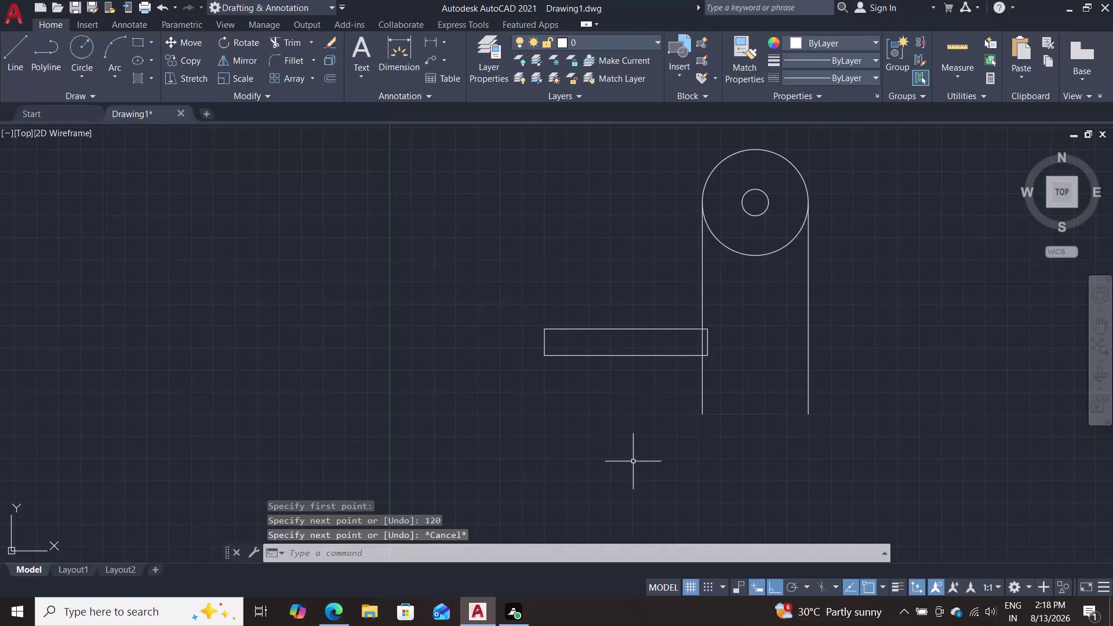
Move the big circle, its hole and both vertical lines right, clear of the rectangle.
click(704, 273)
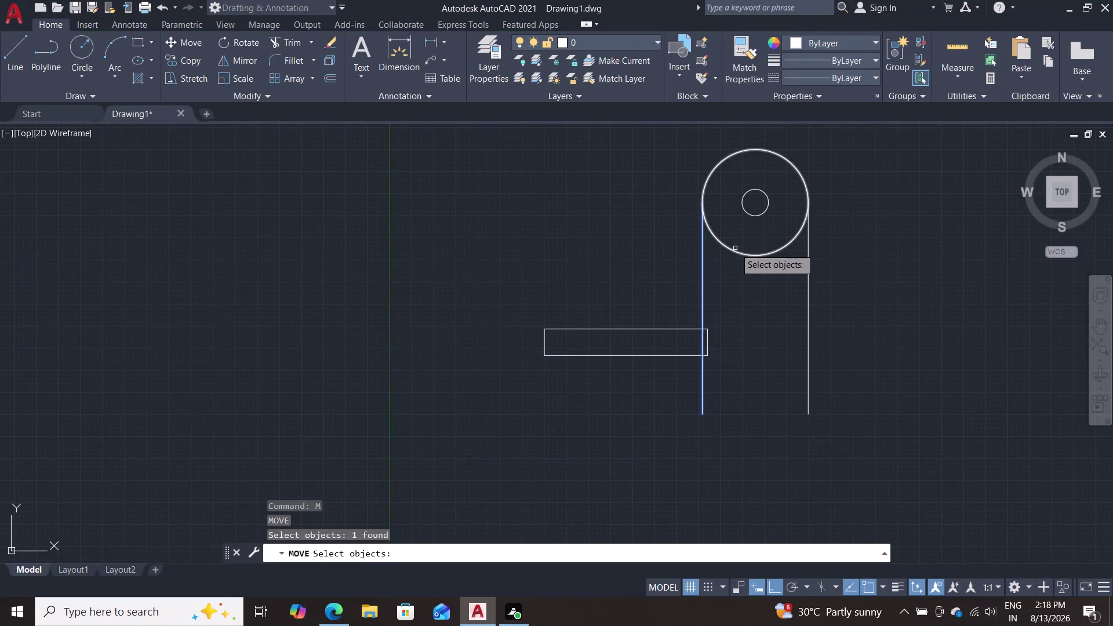
click(732, 250)
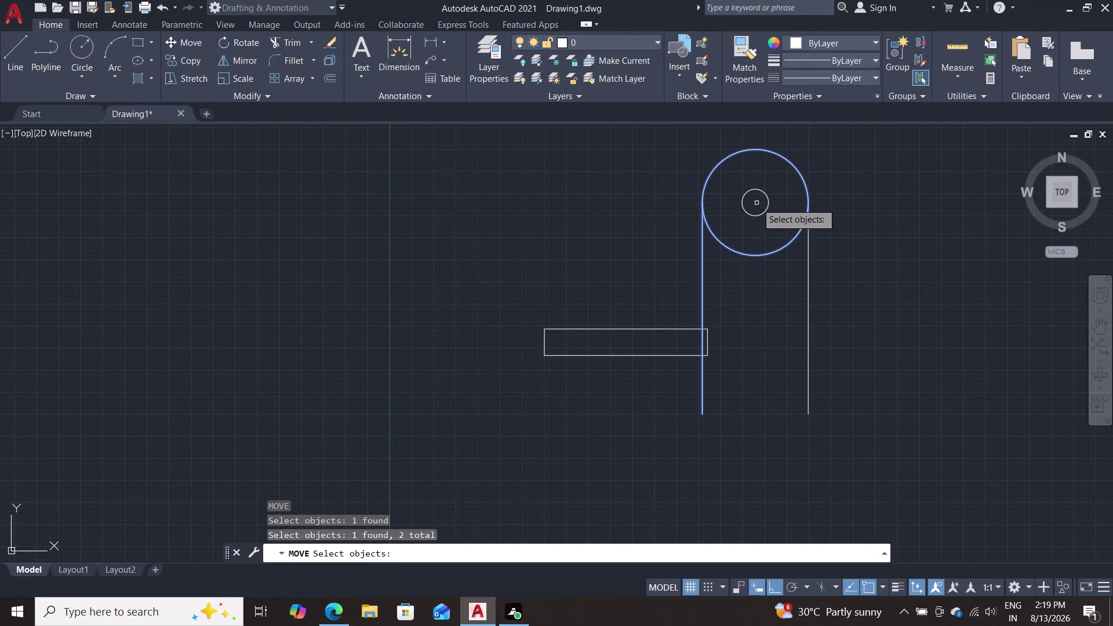
click(765, 207)
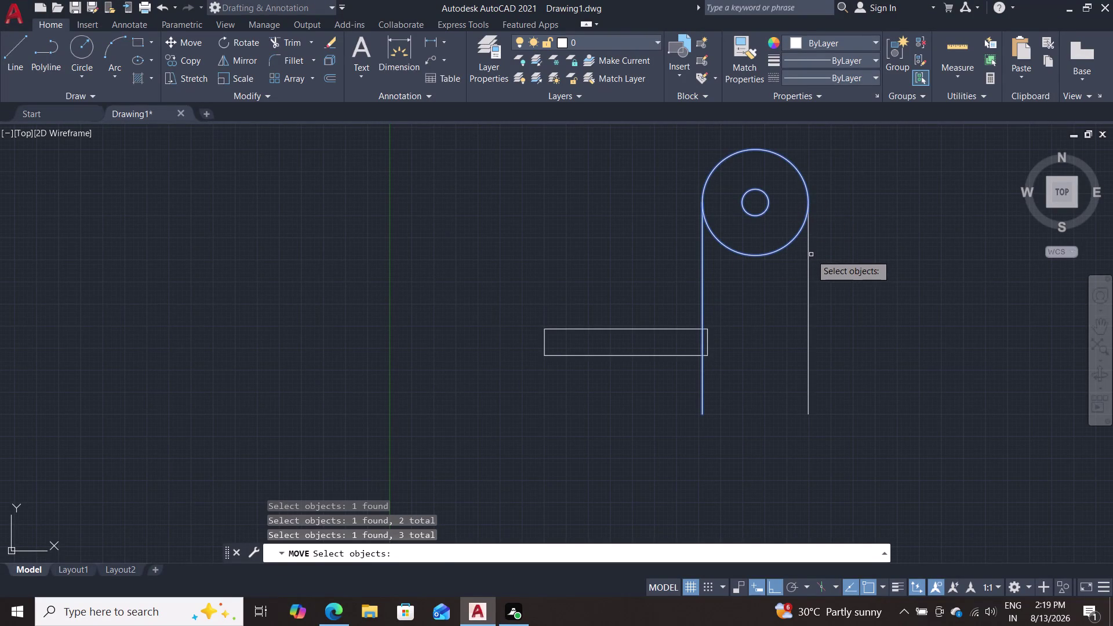
click(811, 255)
double_click(806, 259)
key(Return)
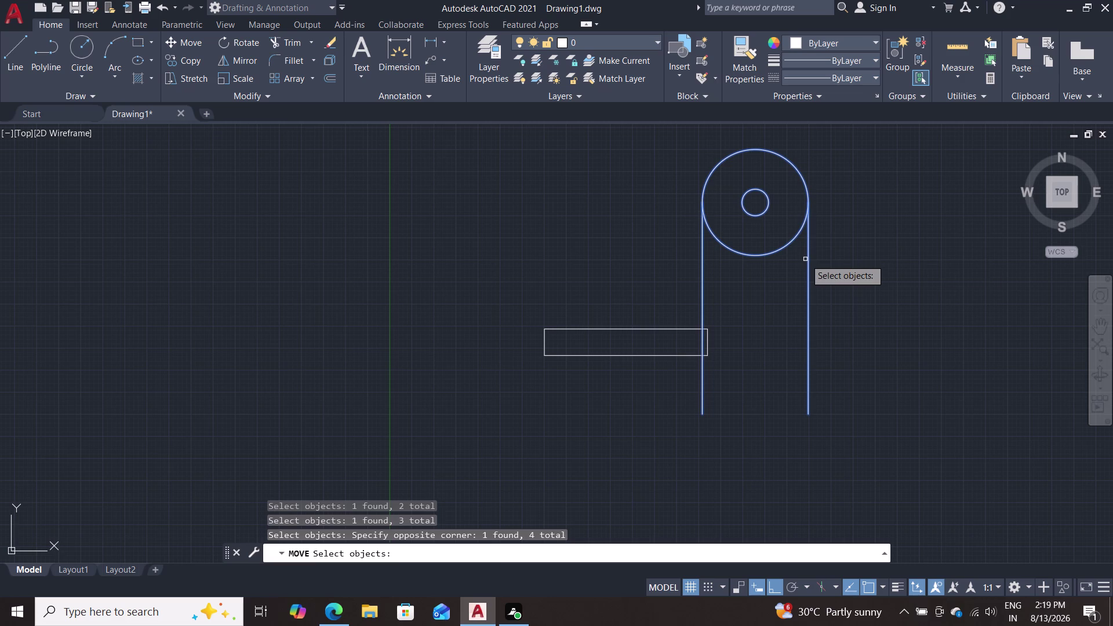
click(758, 203)
click(843, 206)
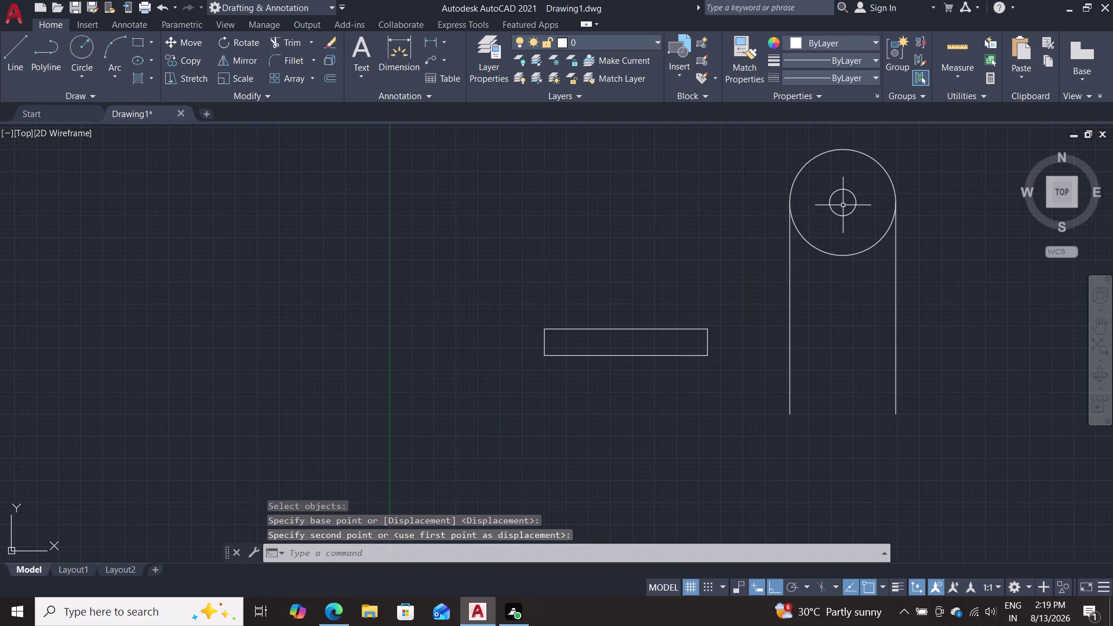
key(Escape)
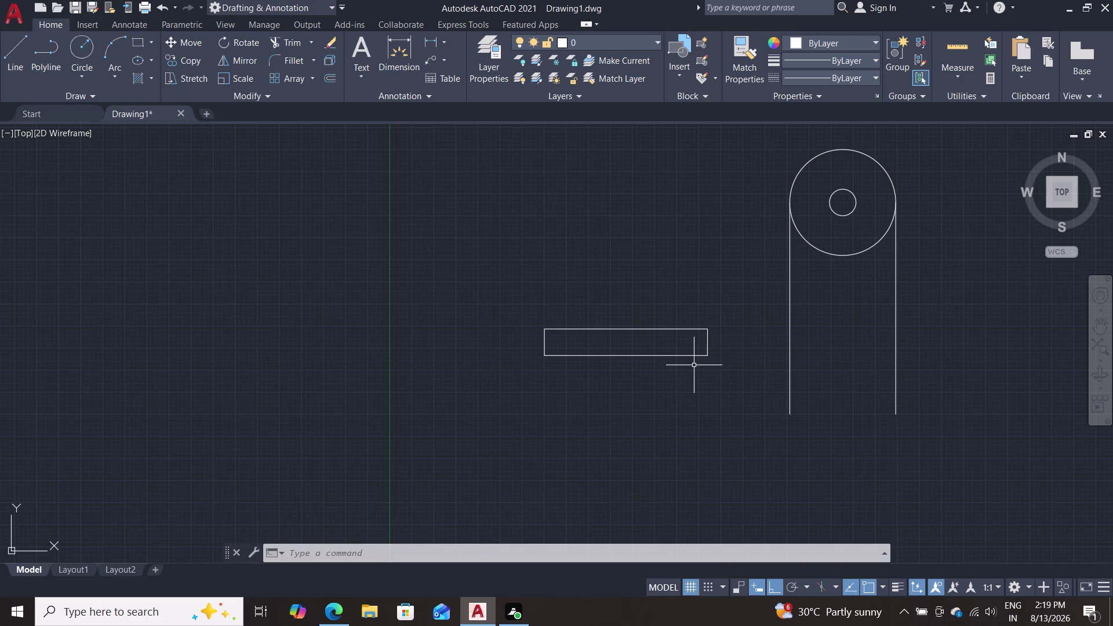
Draw a helper line across the circle's centre and trim away the circle's lower half.
key(l)
key(Return)
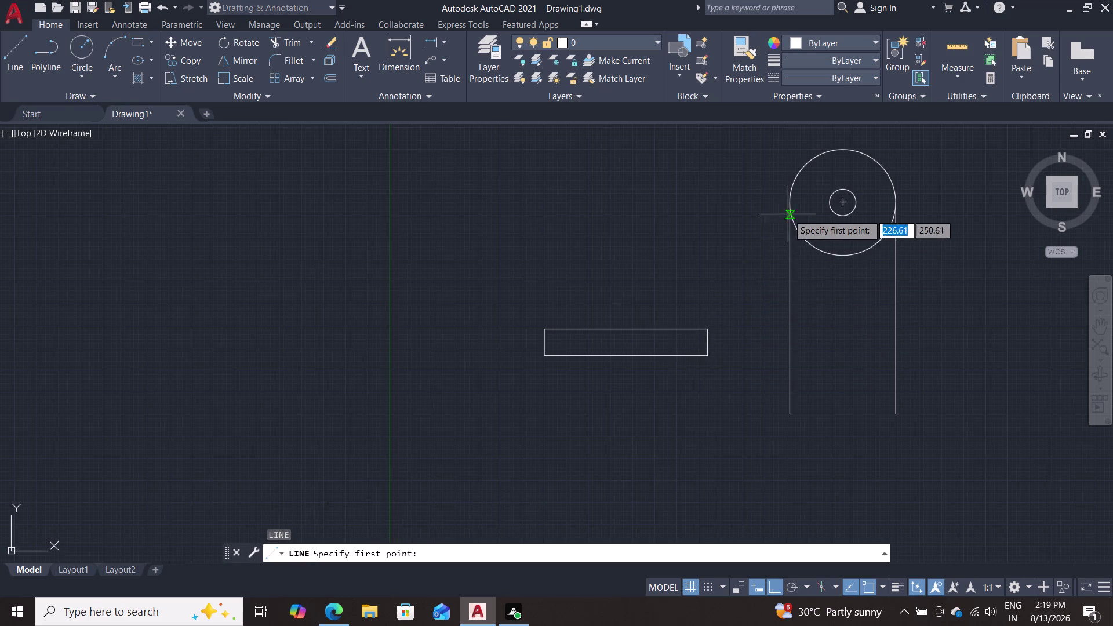
click(790, 202)
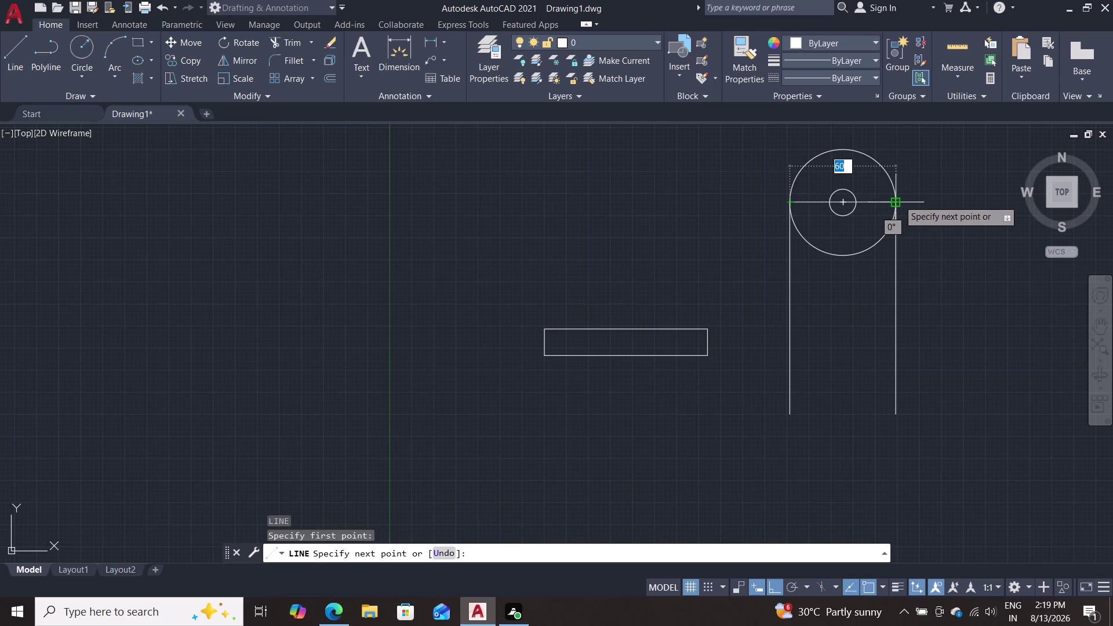
double_click(898, 200)
key(Escape)
text(tr)
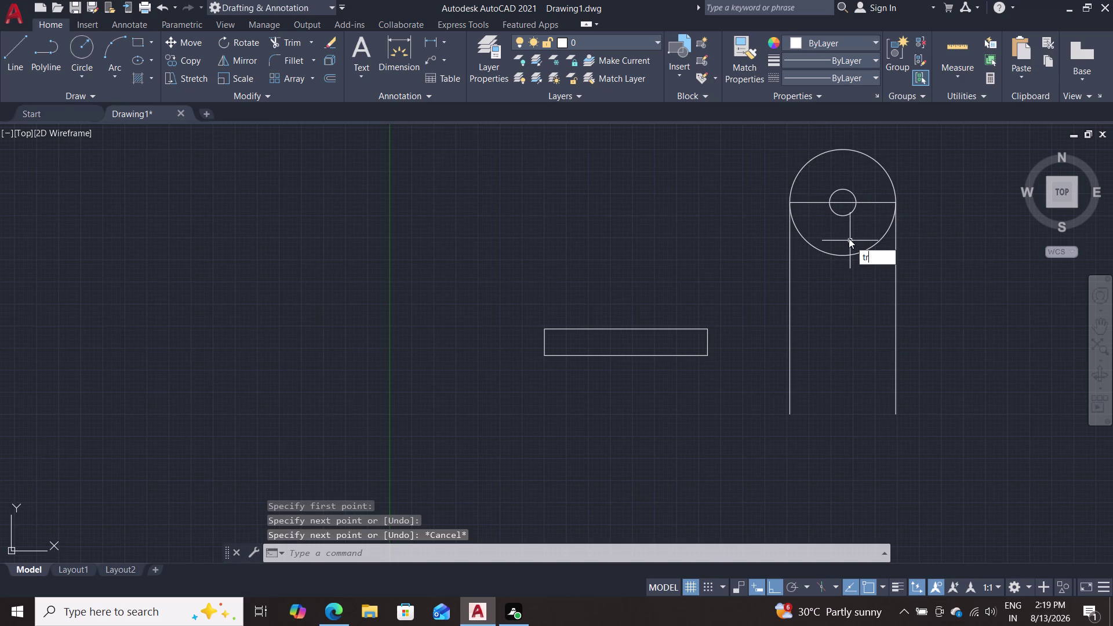
key(Return)
click(841, 254)
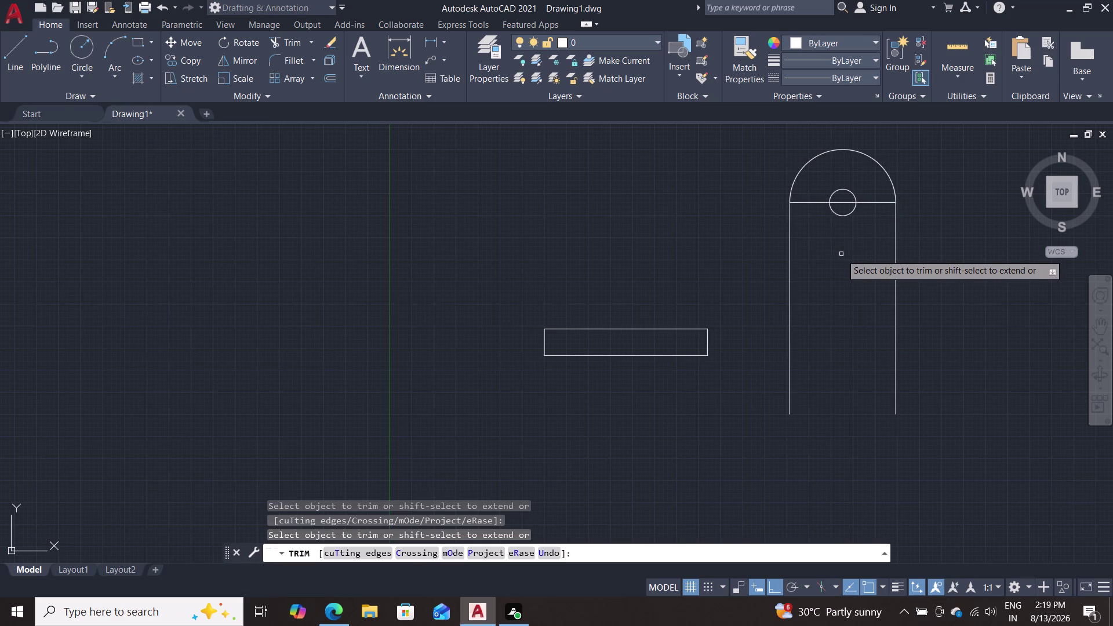
key(Escape)
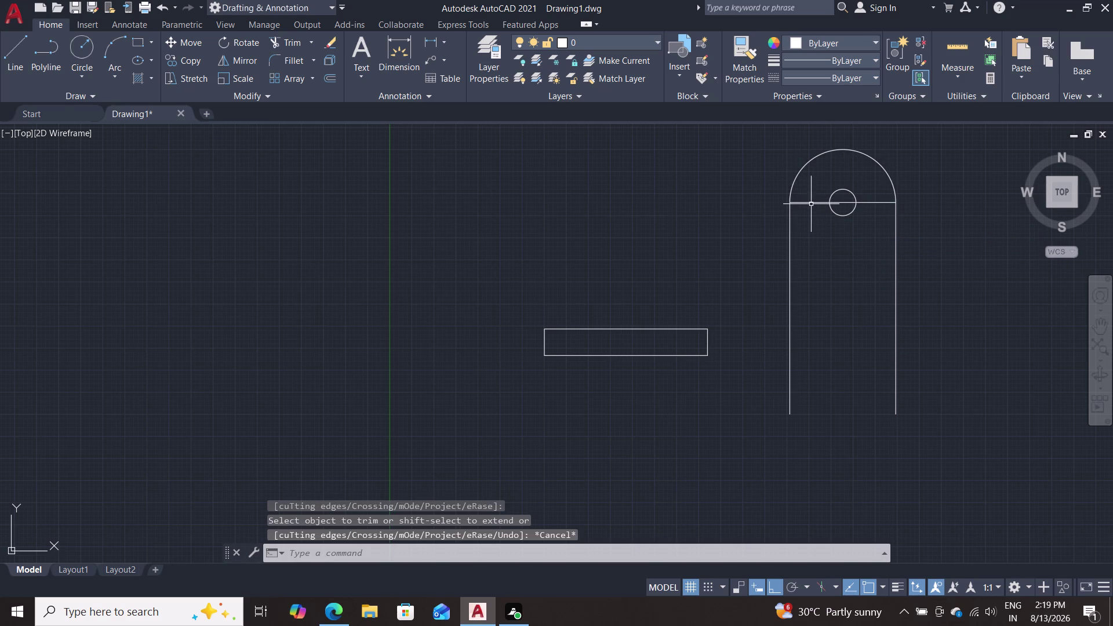
Erase the horizontal helper line across the circle.
click(811, 203)
key(Delete)
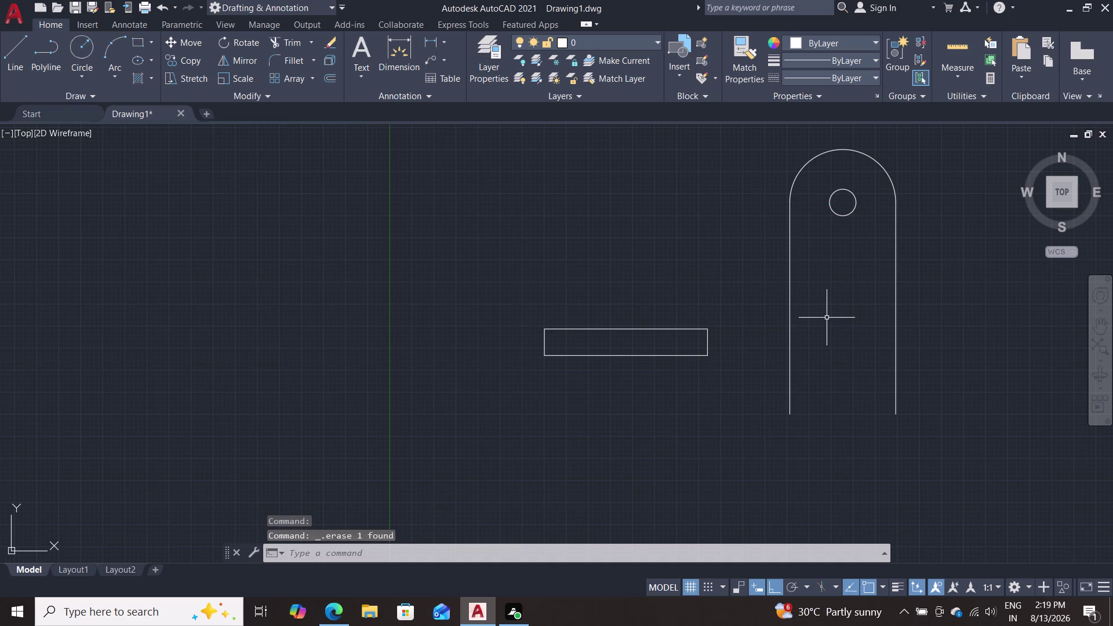
text(ro)
key(Return)
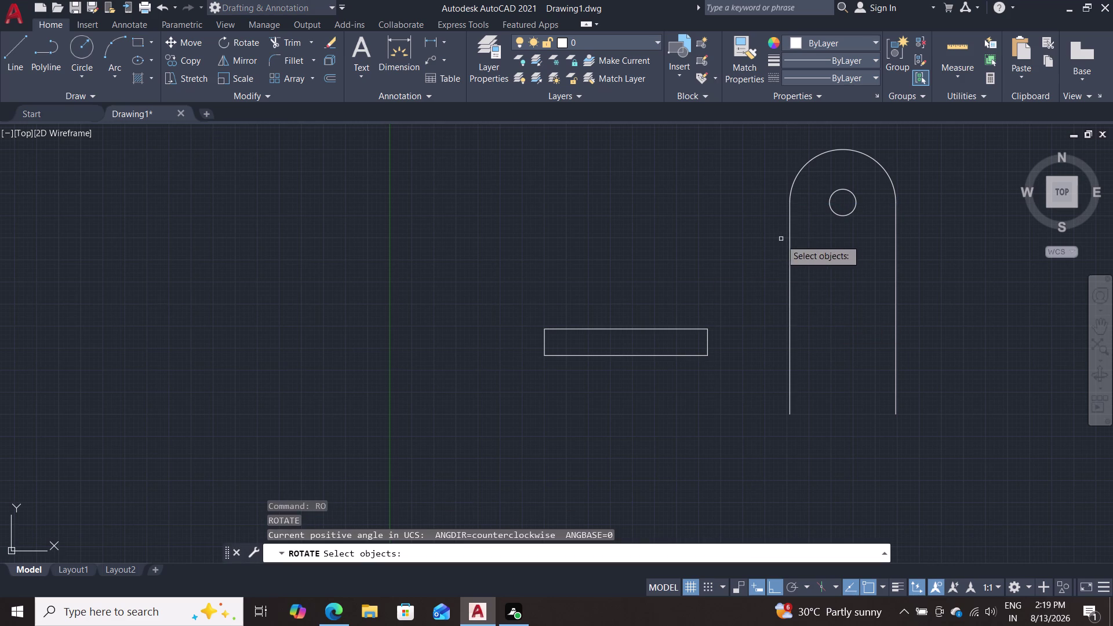
click(790, 246)
click(792, 180)
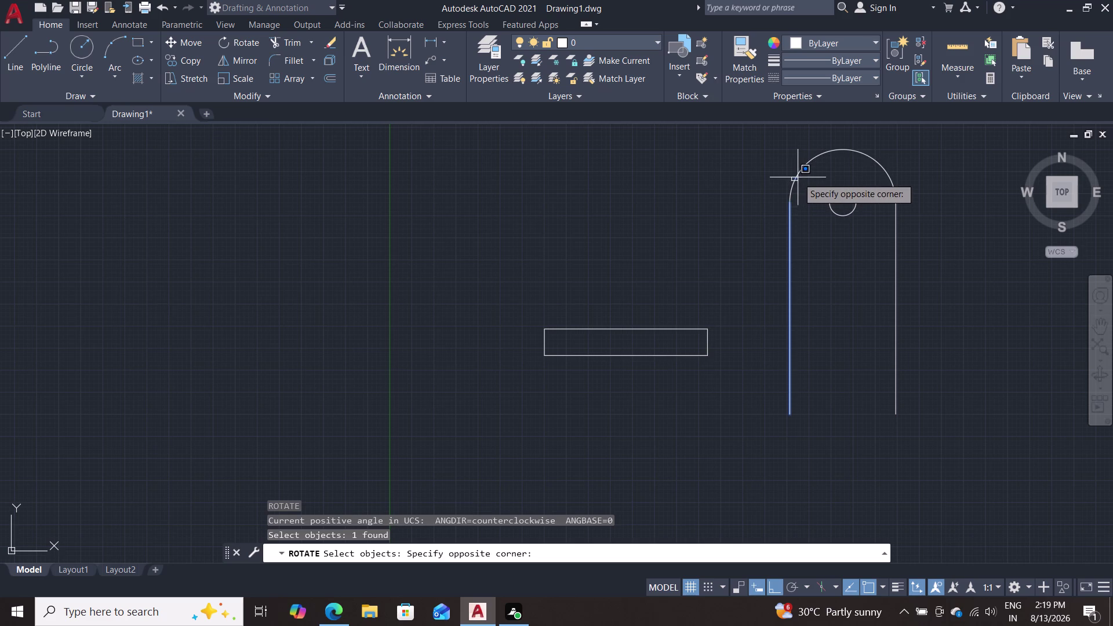
click(798, 177)
click(794, 178)
click(895, 266)
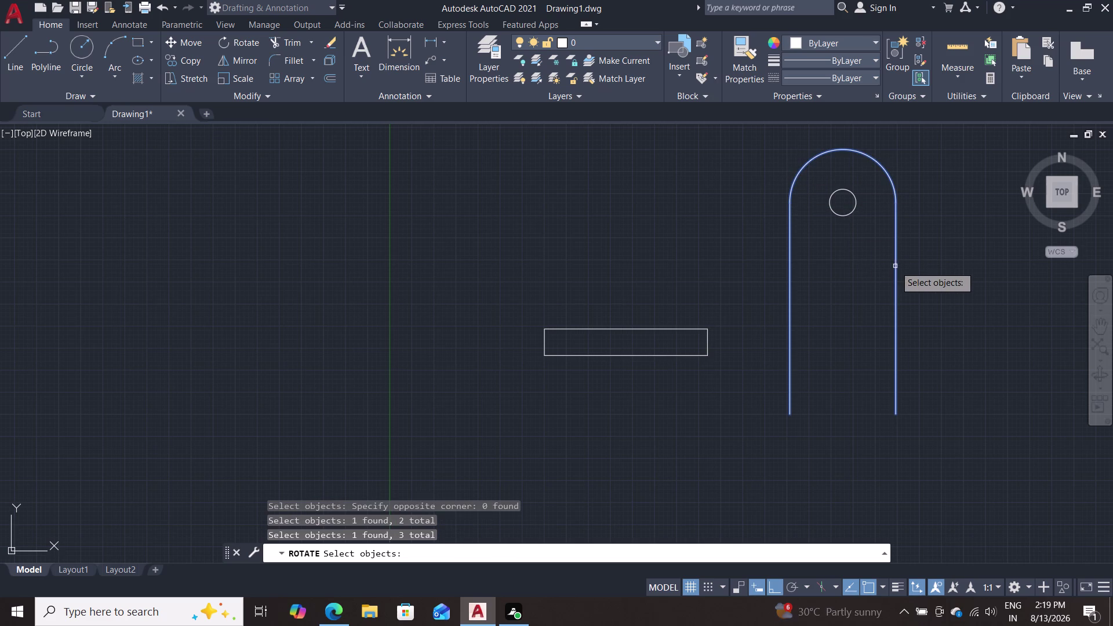
key(Return)
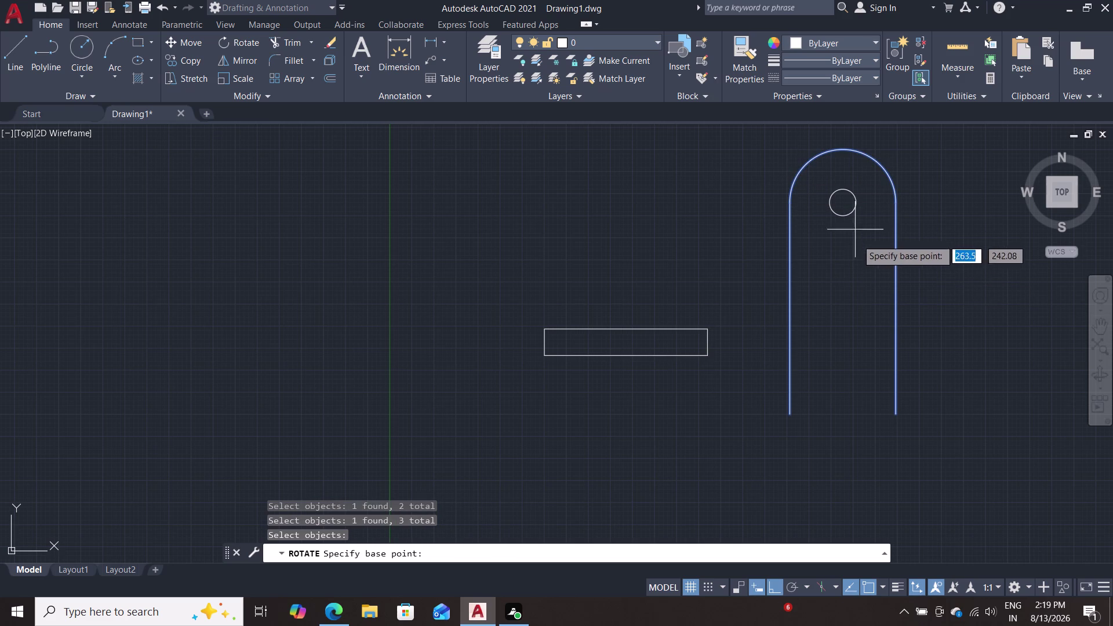
click(844, 204)
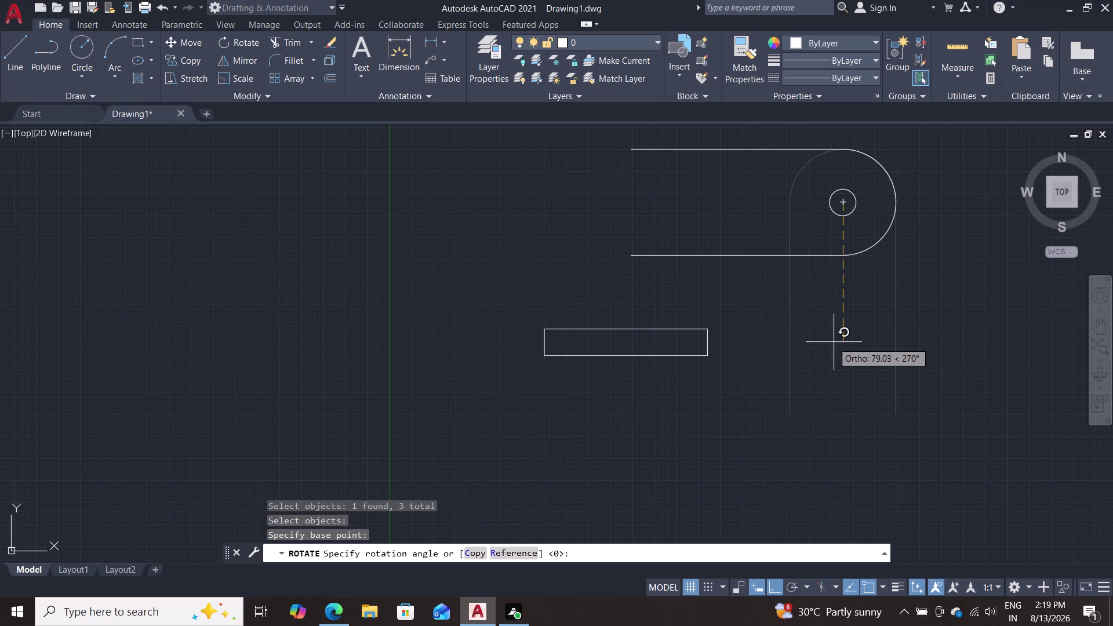
key(Tab)
text(4)
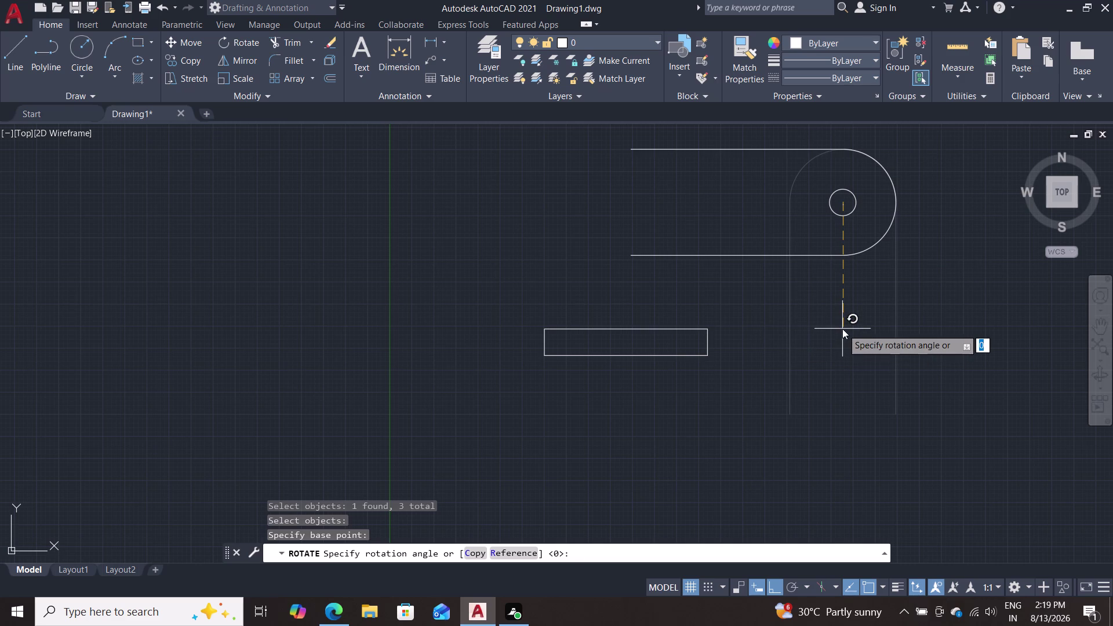
text(5)
key(Return)
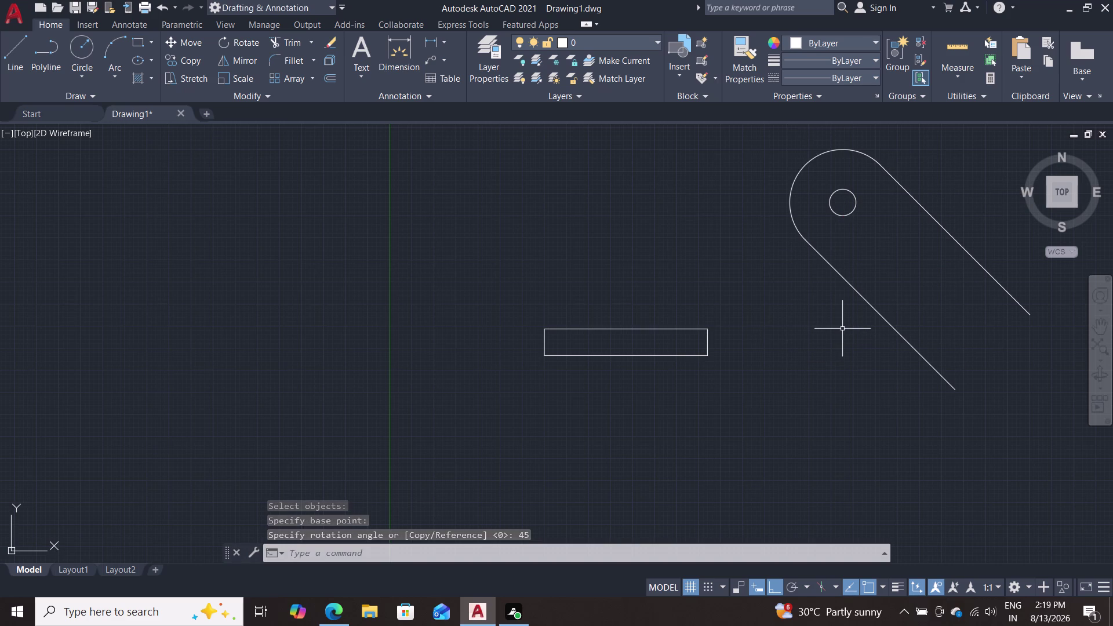
key(ctrl+z)
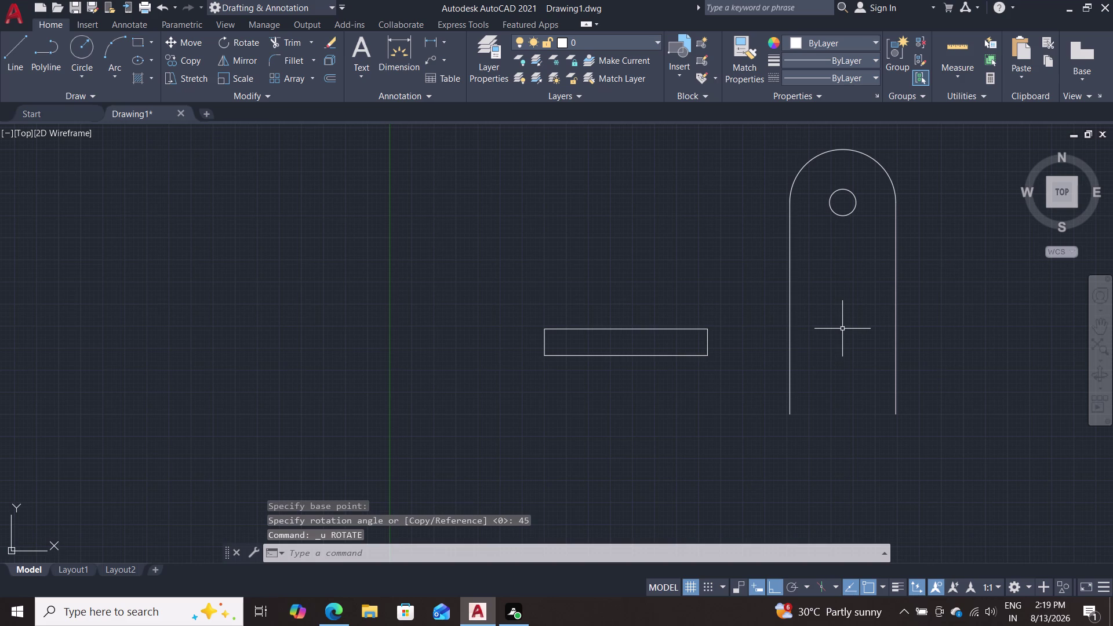
text(ro)
key(Return)
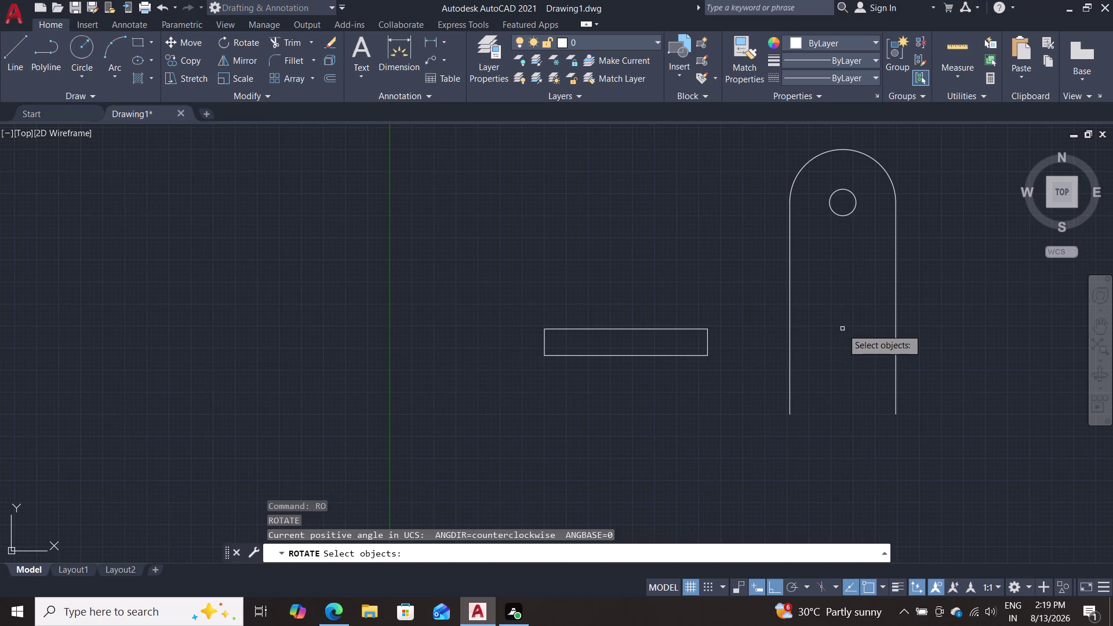
click(790, 325)
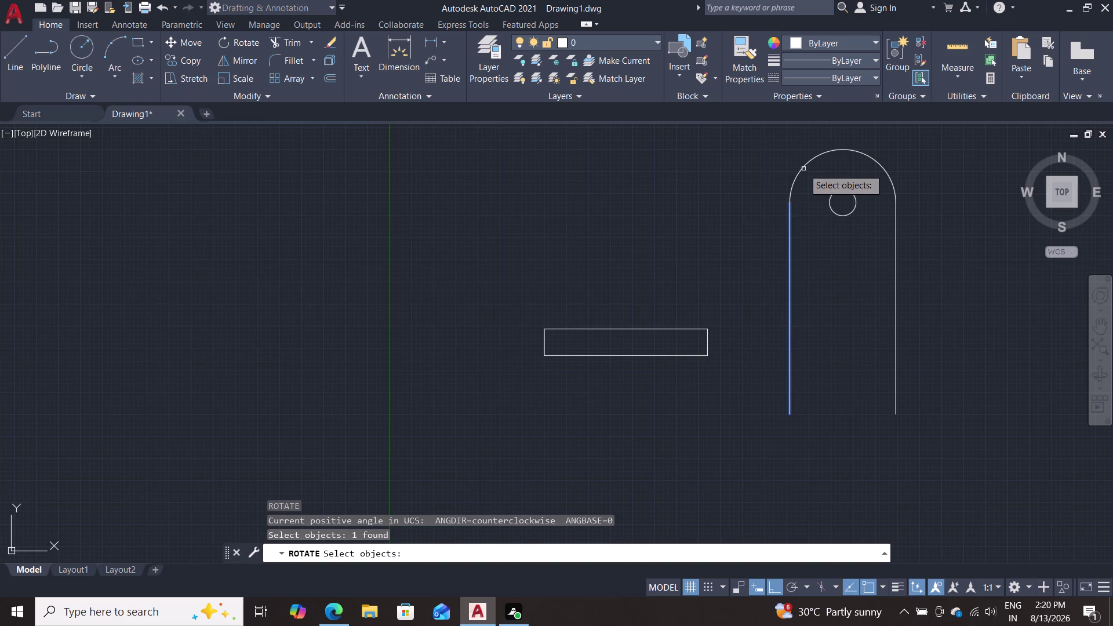
click(809, 163)
click(894, 227)
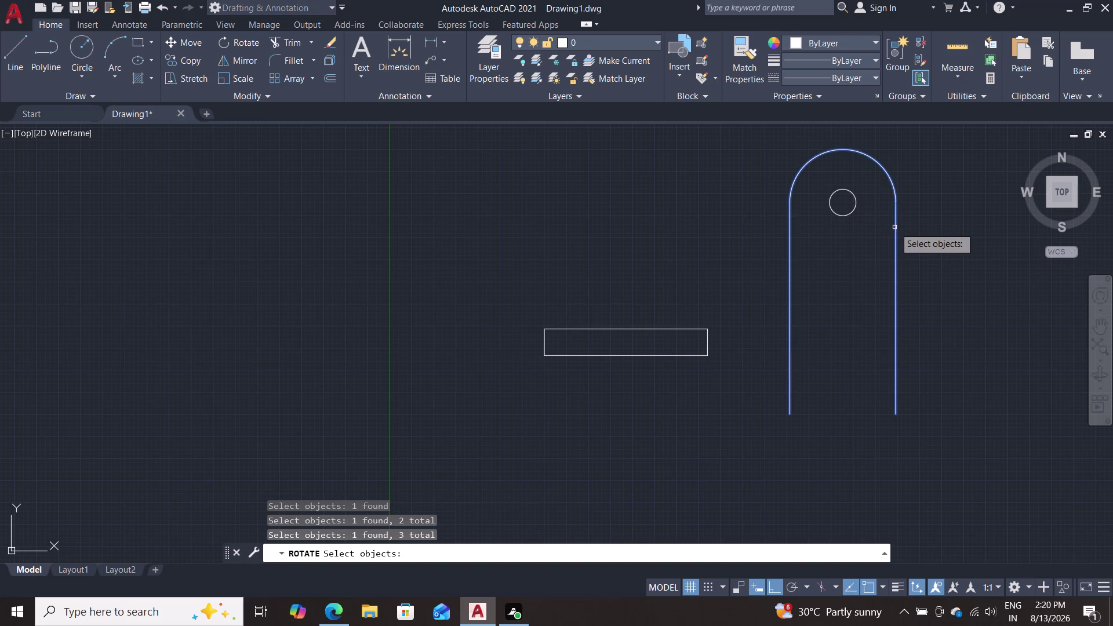
key(Return)
click(844, 206)
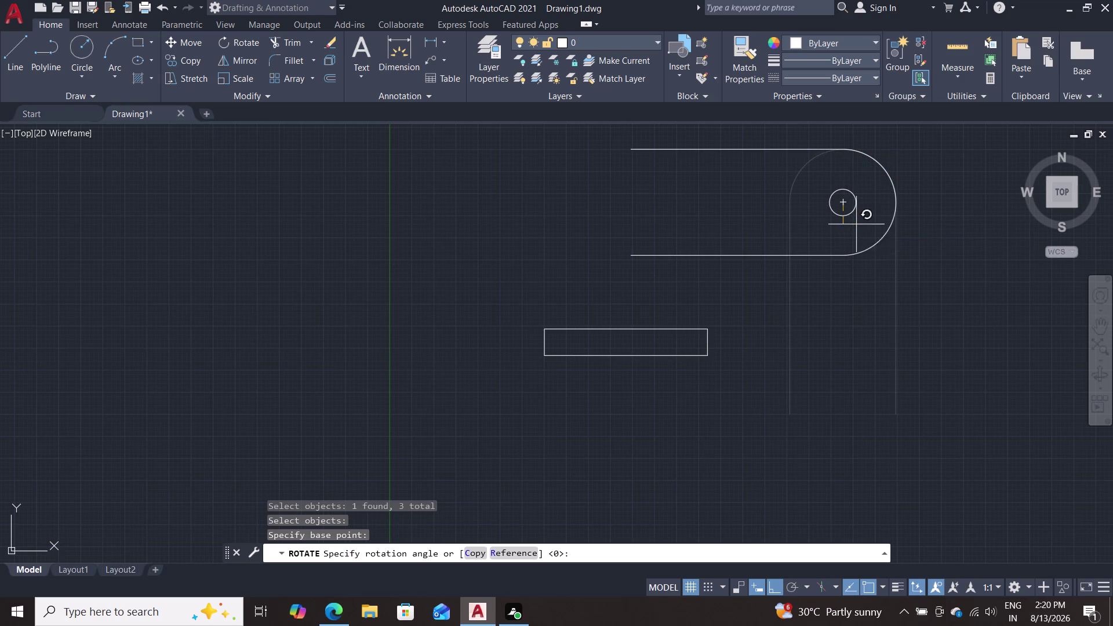
key(F8)
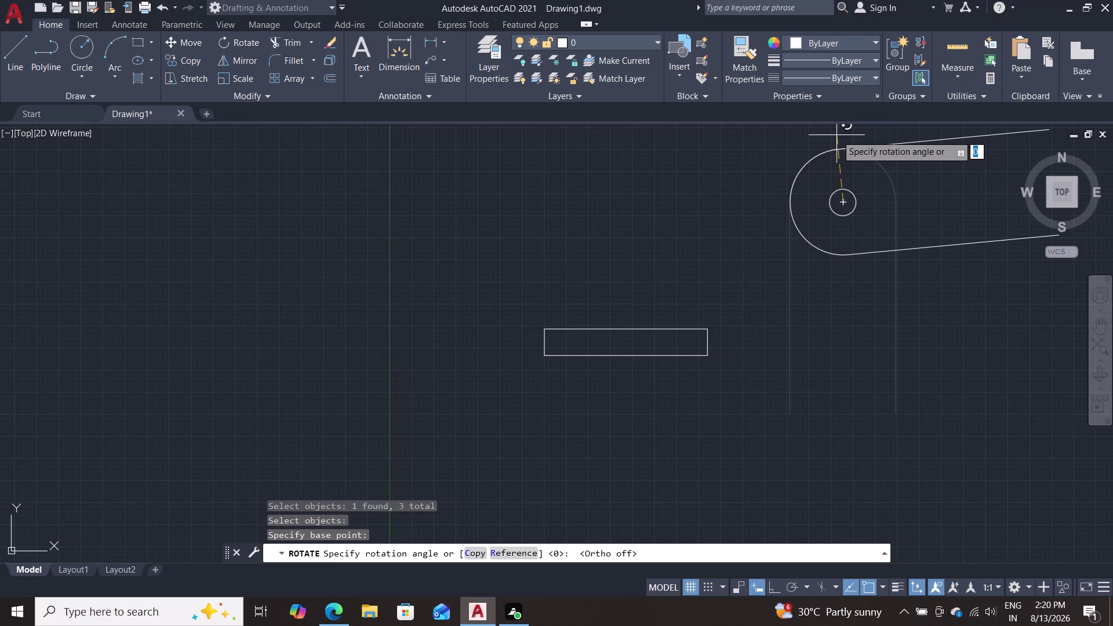
text(225)
key(Return)
scroll(down, 3)
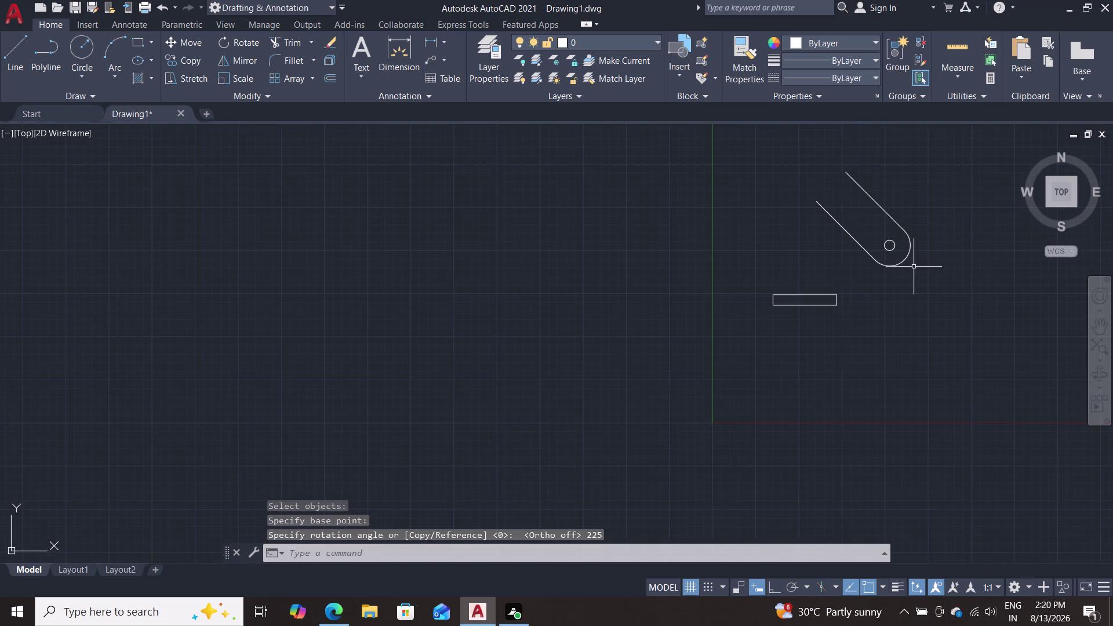
scroll(up, 3)
middle_drag(918, 267, 856, 322)
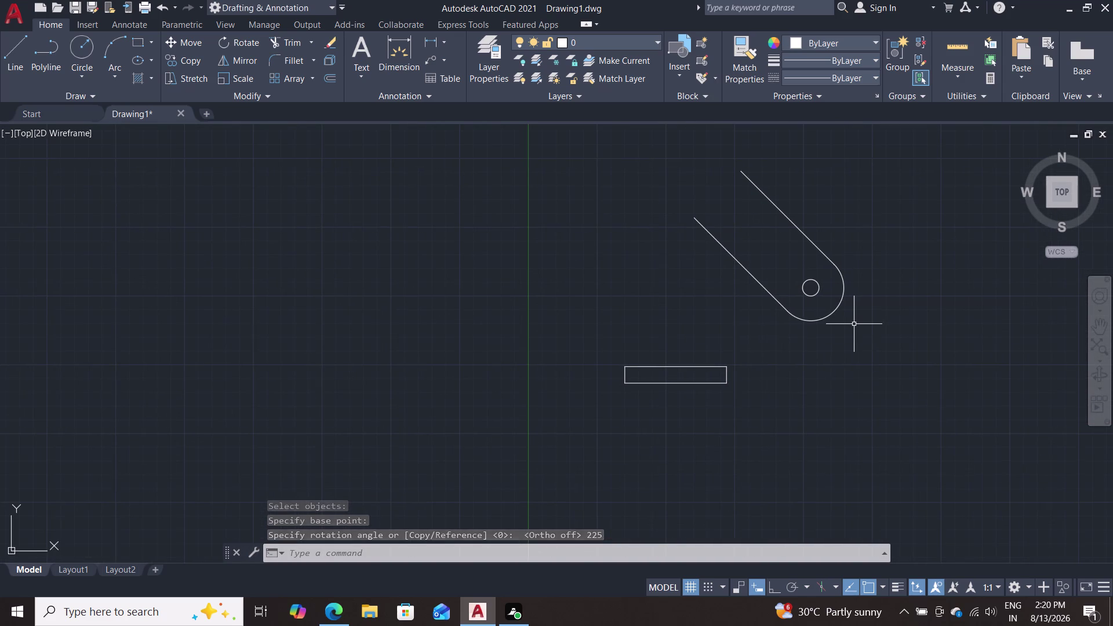
key(ctrl+z)
key(ctrl+z)
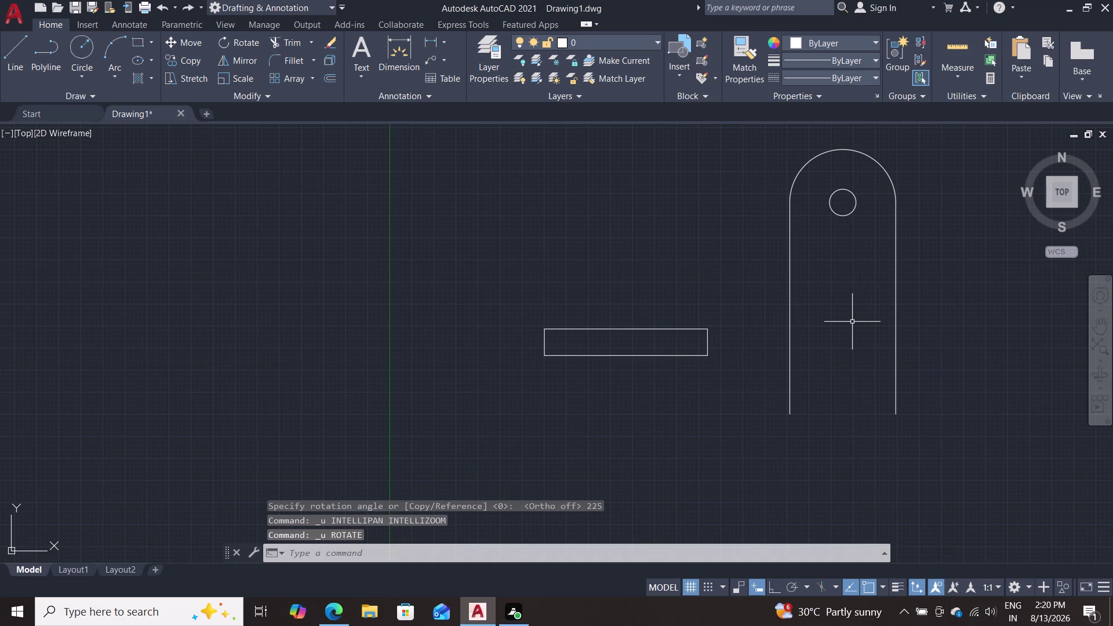
text(ro)
key(Return)
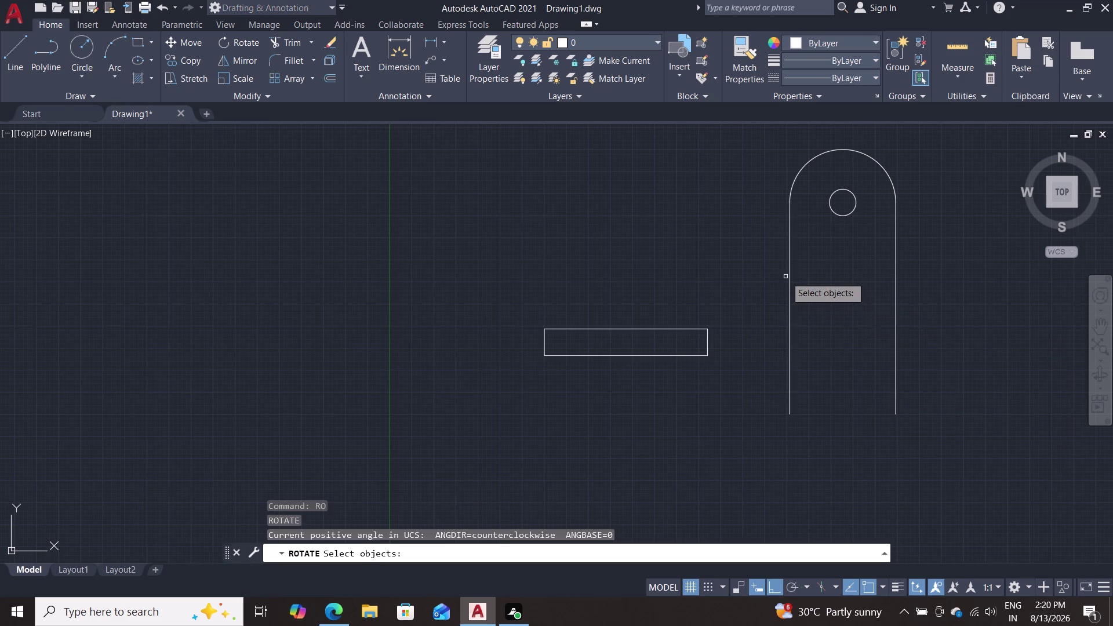
Rotate the arm's lines, arc and hole about the hole centre so it leans left.
click(792, 272)
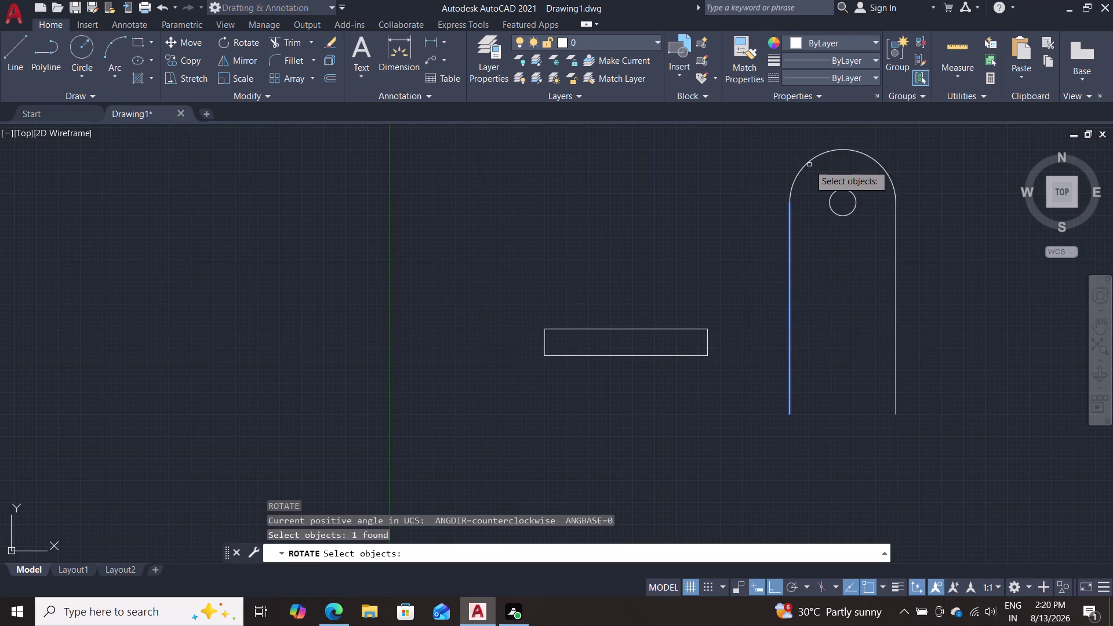
double_click(805, 166)
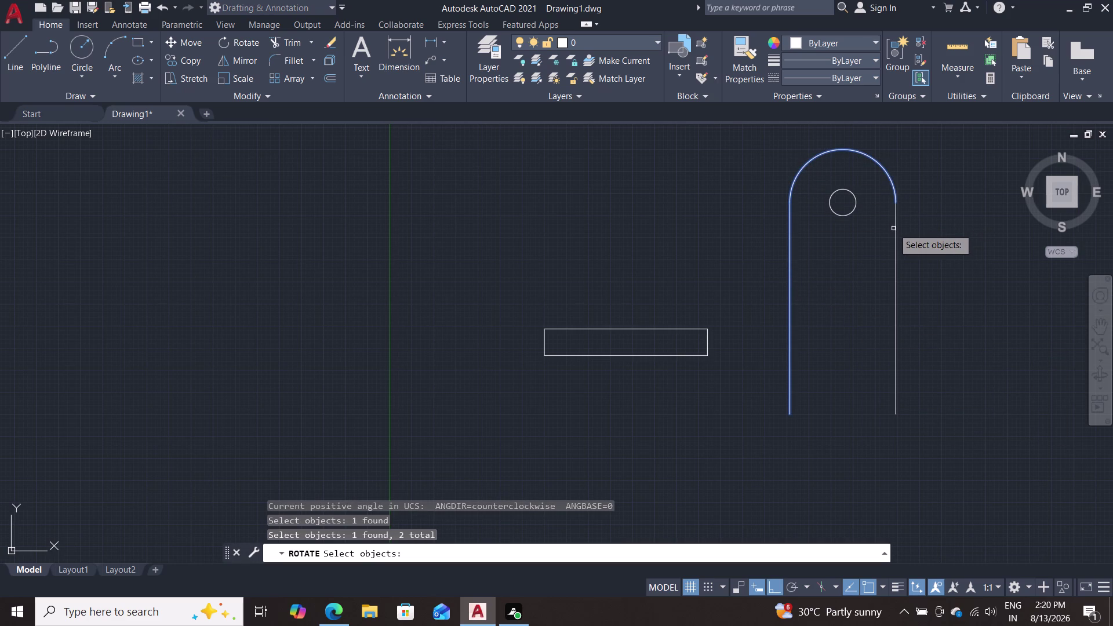
click(897, 229)
key(Return)
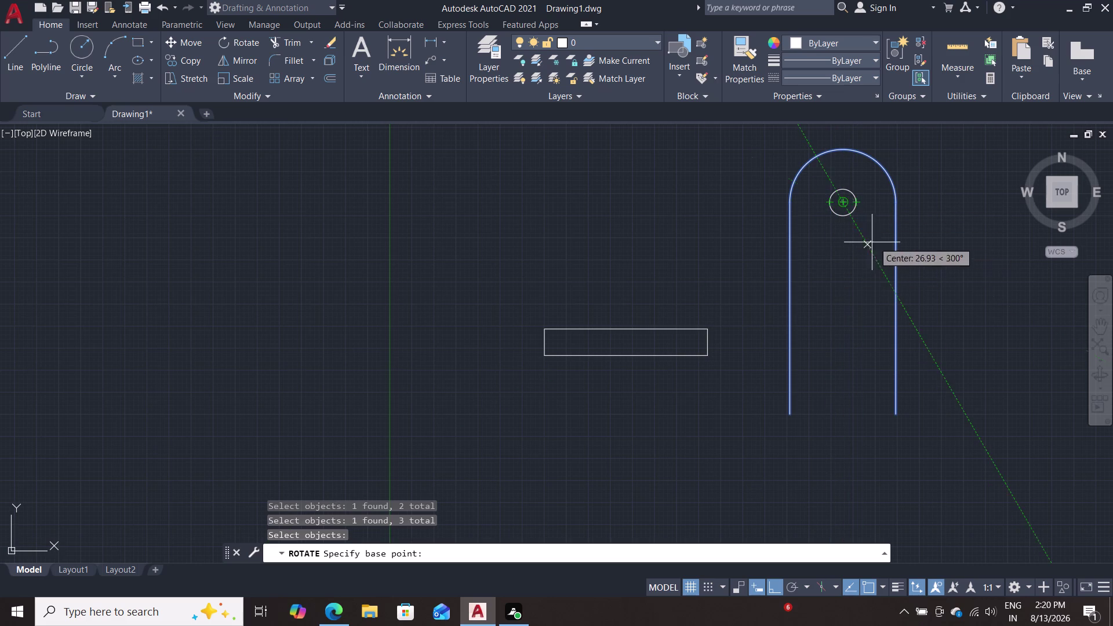
double_click(843, 198)
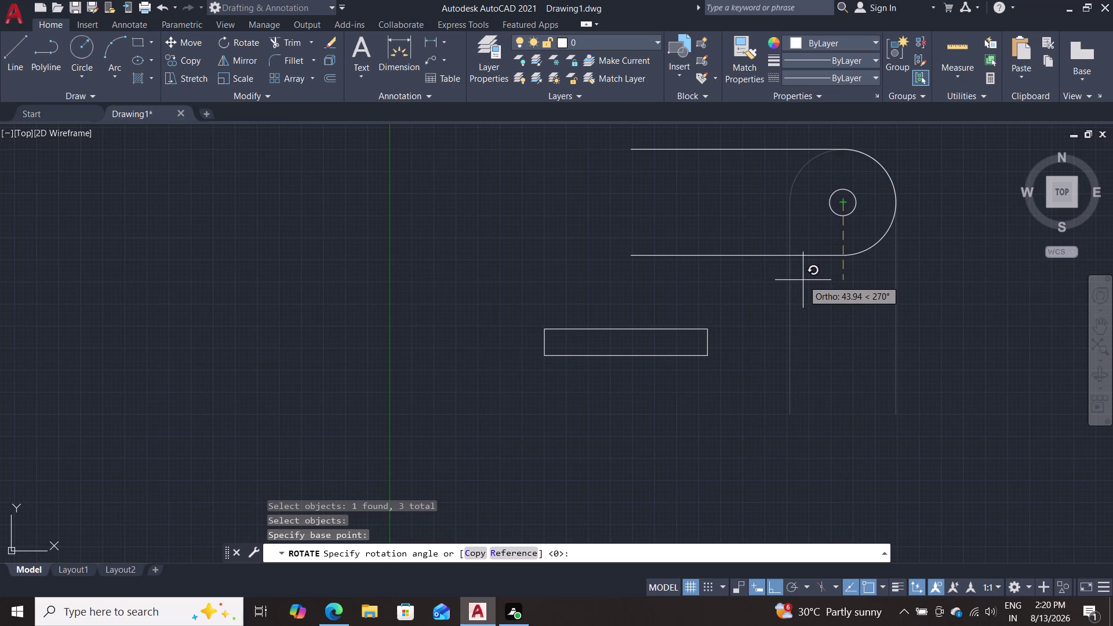
key(F8)
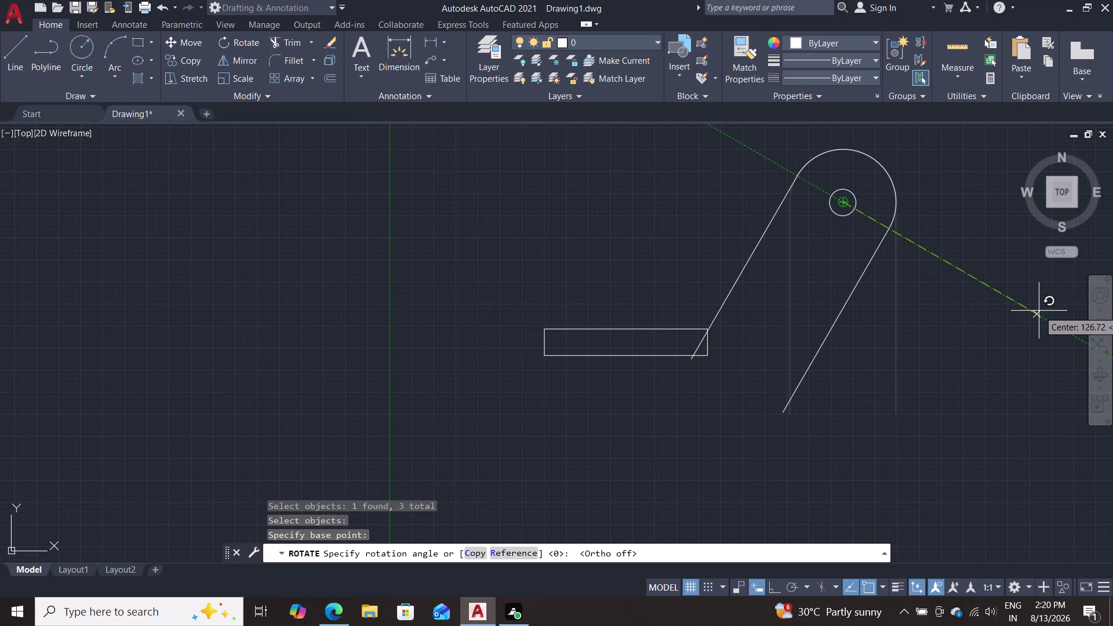
click(1039, 311)
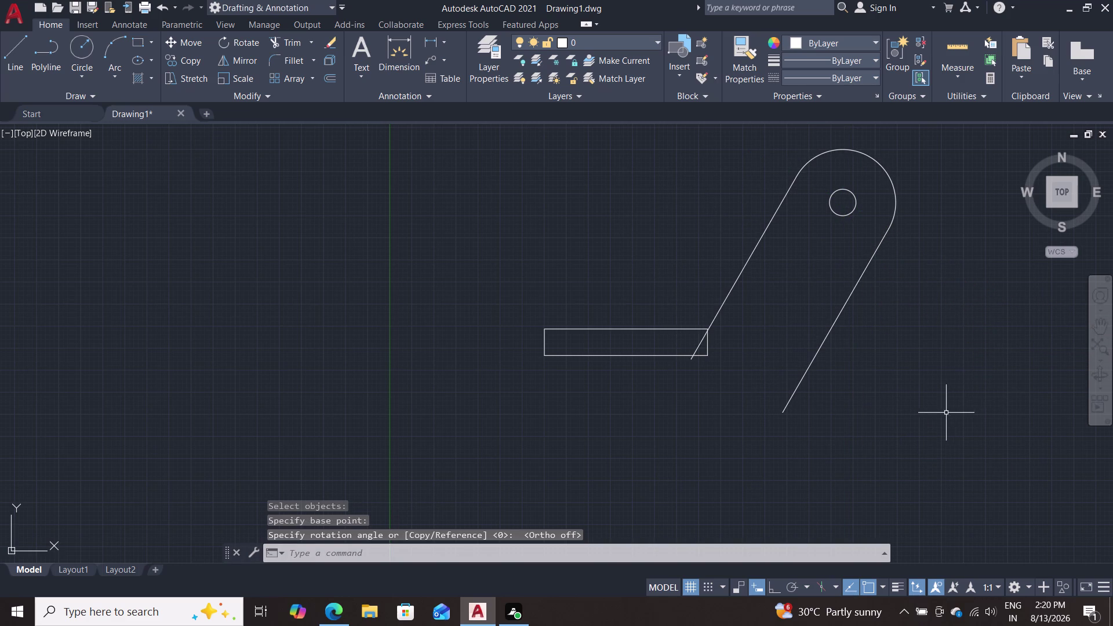
key(l)
key(Return)
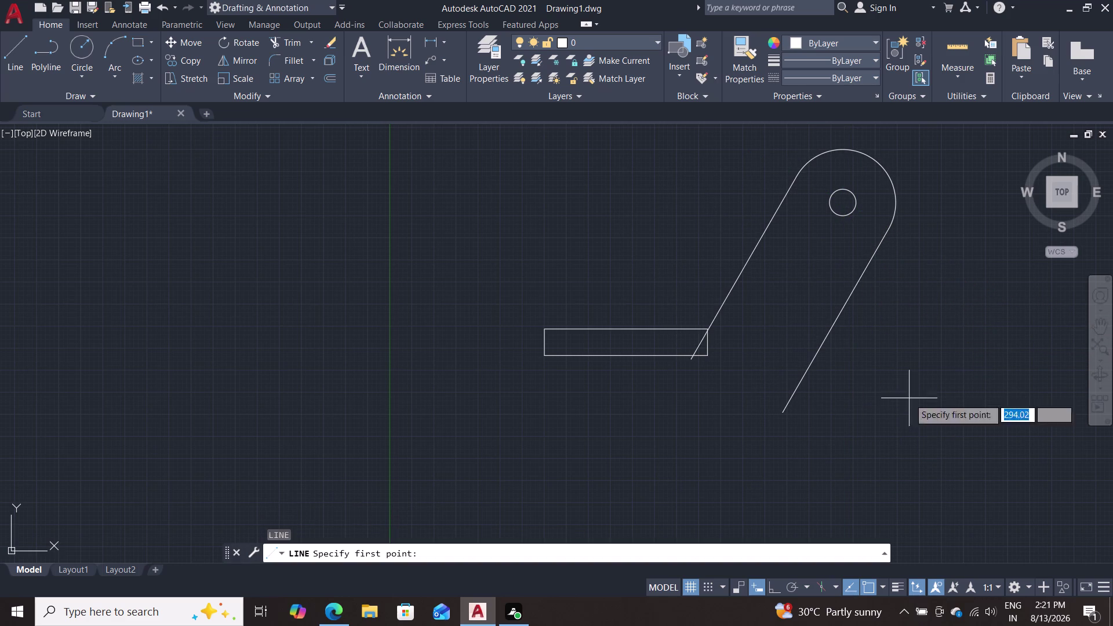
Draw a horizontal line from the rectangle's top-right corner across the tilted arm.
click(707, 328)
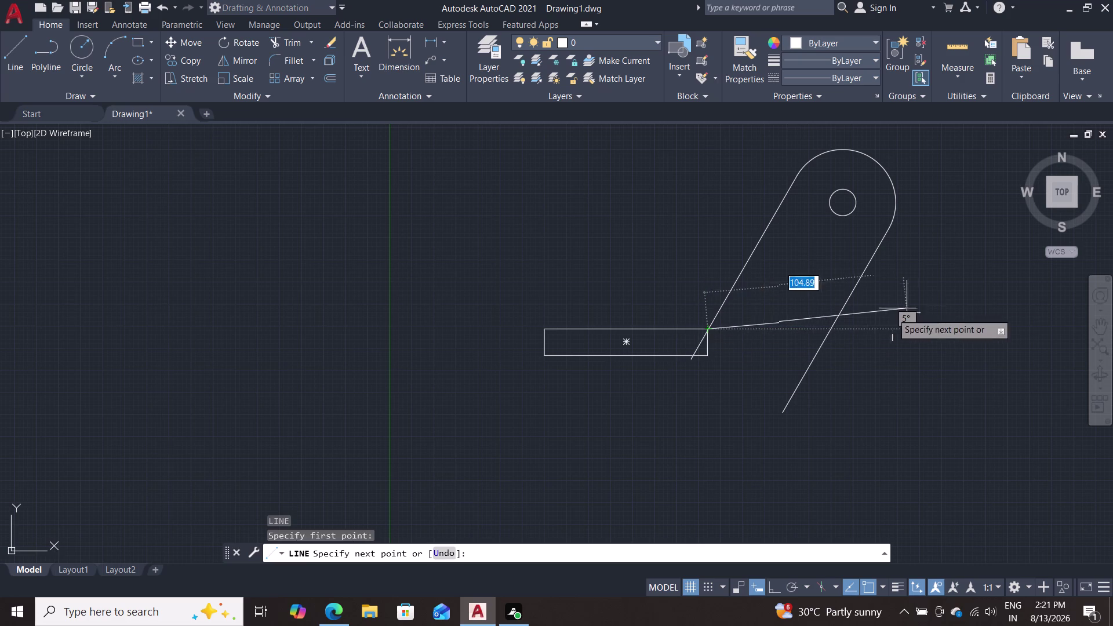
key(F8)
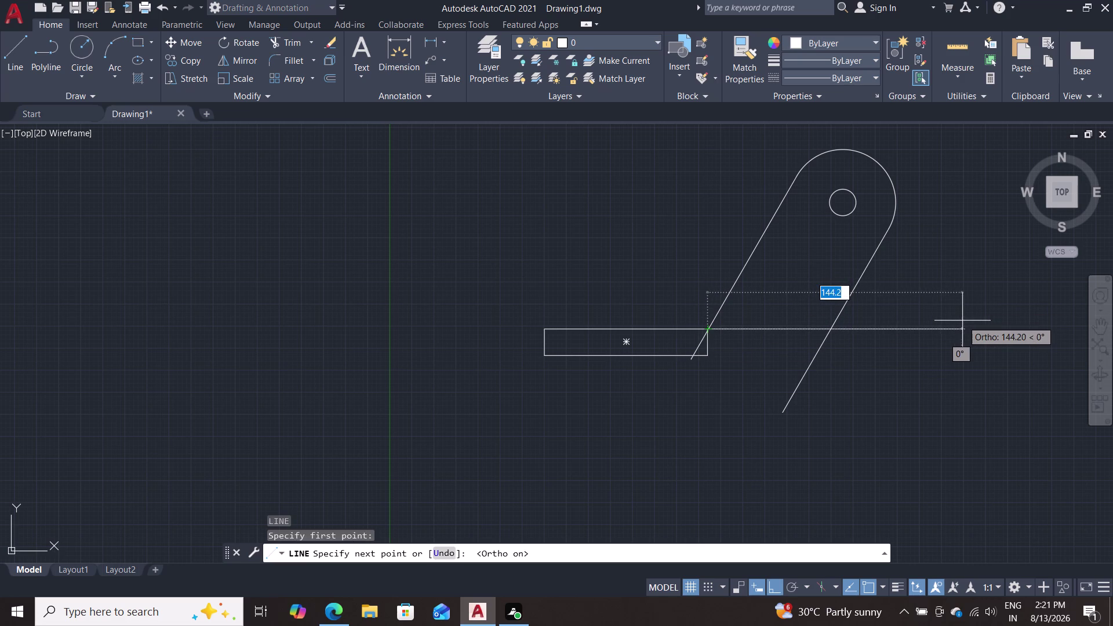
click(962, 321)
key(Escape)
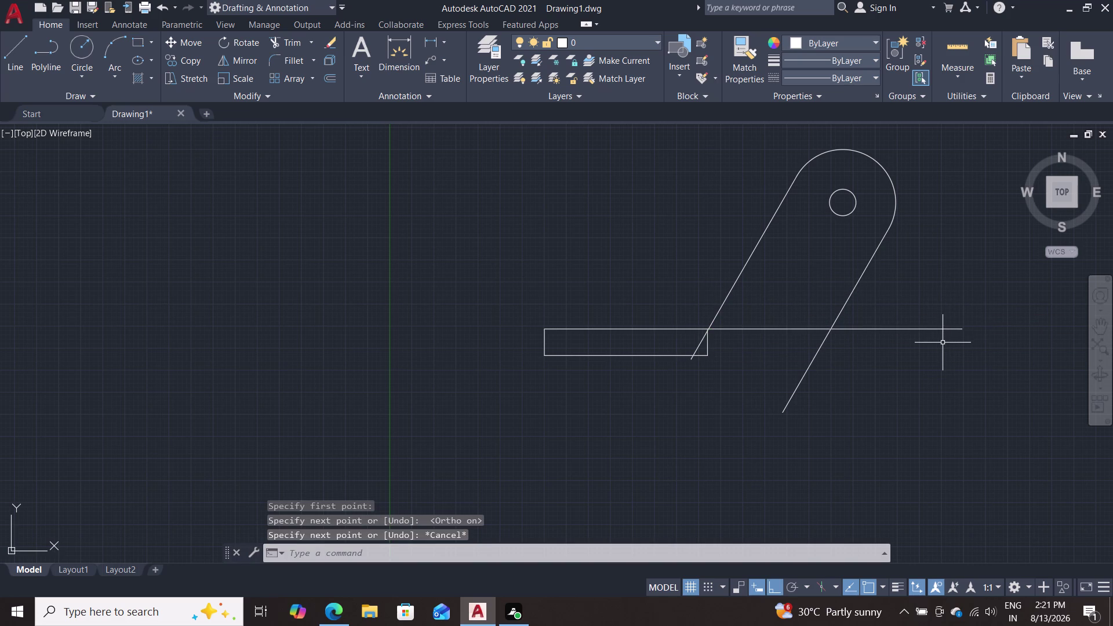
key(m)
key(Return)
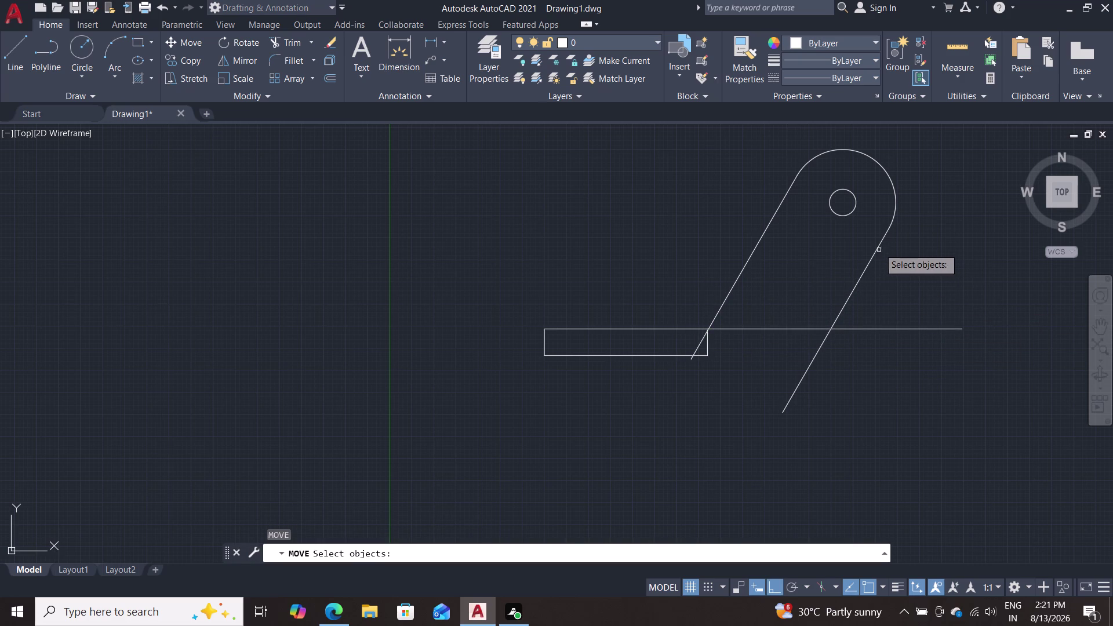
Move the tilted arm from its hole centre so its right edge meets the rectangle corner.
click(879, 248)
click(748, 261)
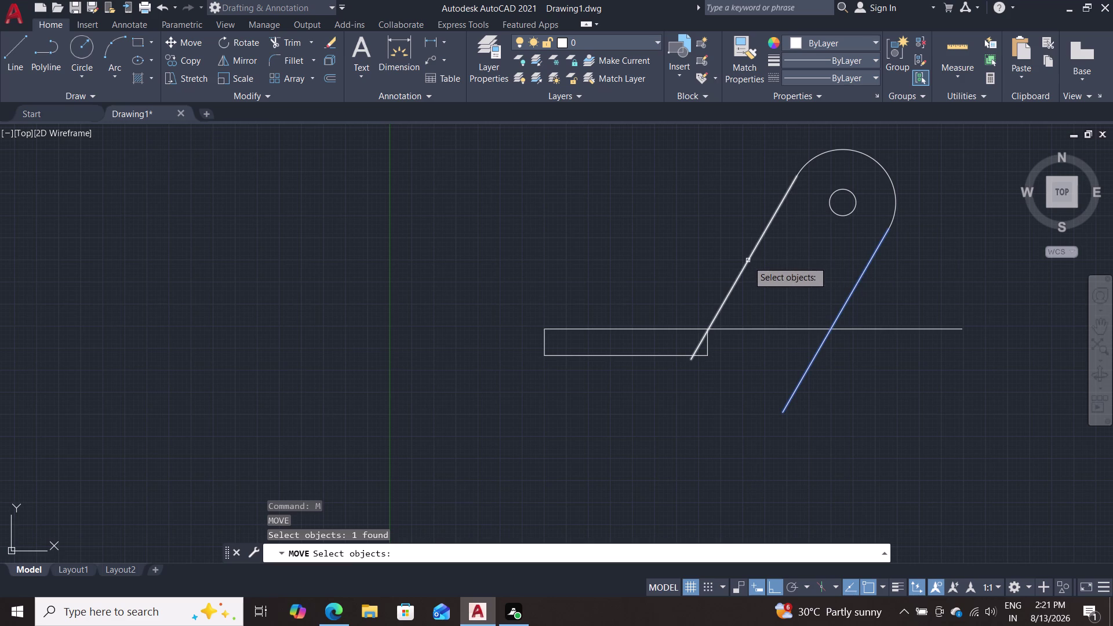
double_click(886, 174)
click(851, 211)
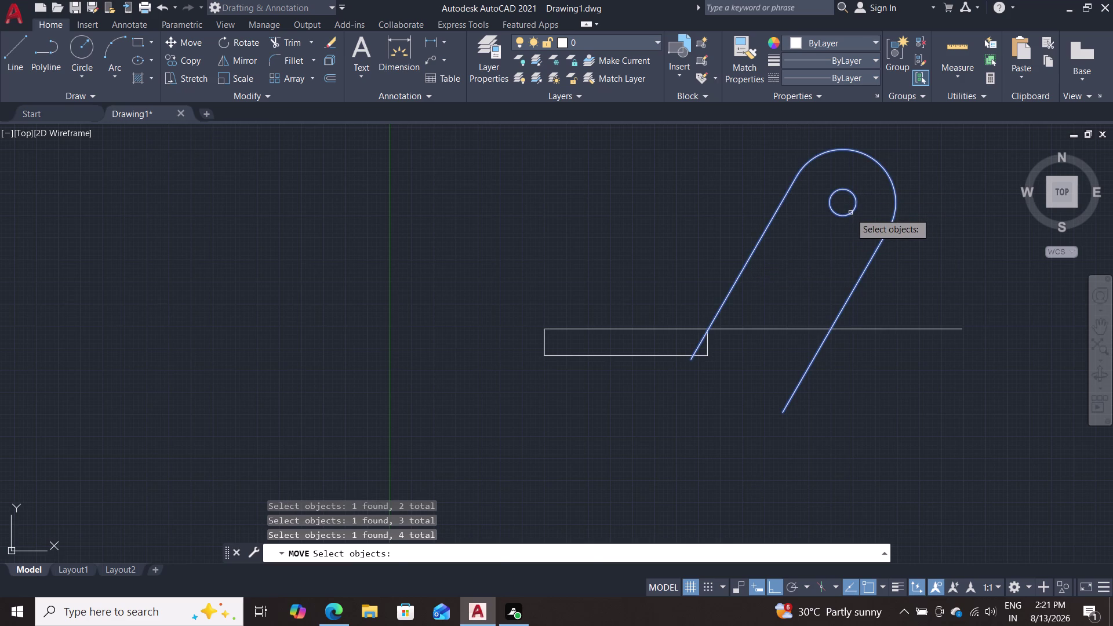
key(Return)
click(846, 205)
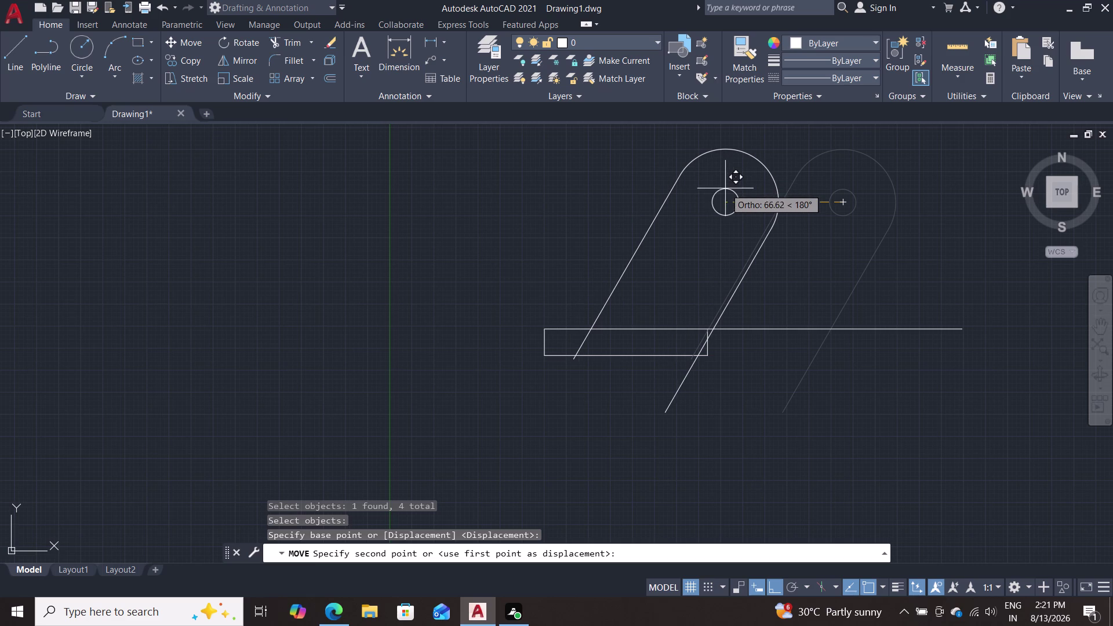
key(F8)
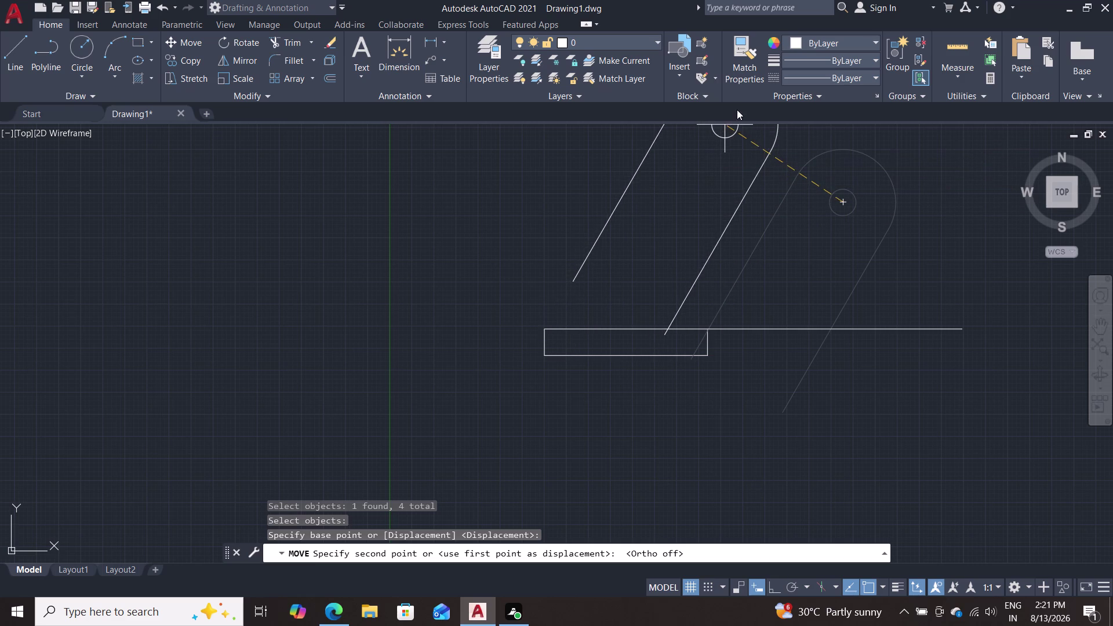
middle_drag(736, 176, 725, 267)
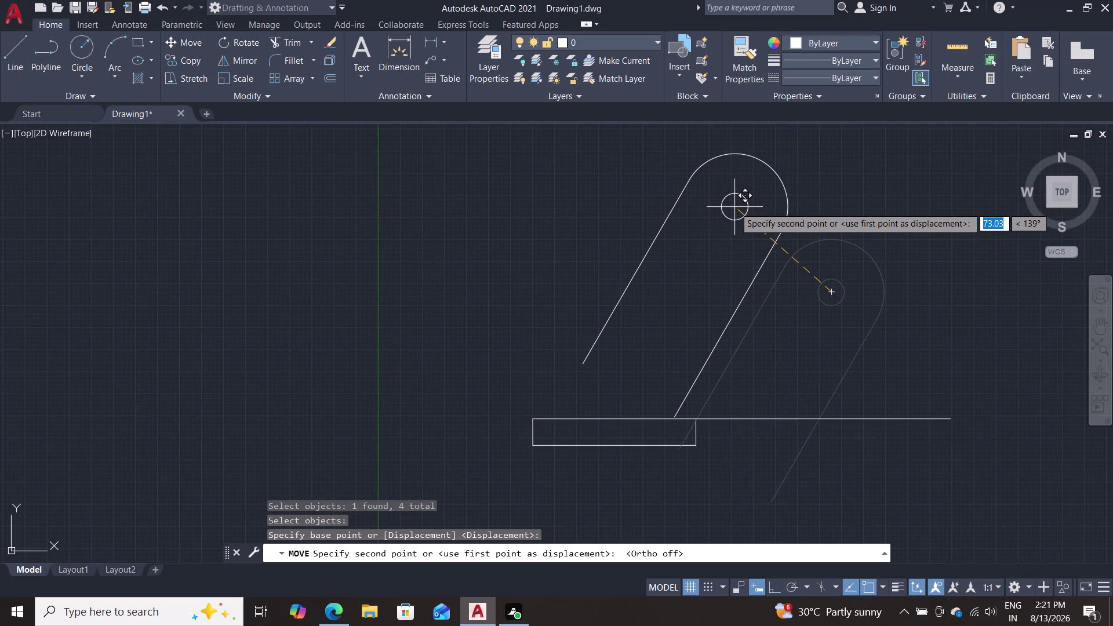
click(735, 209)
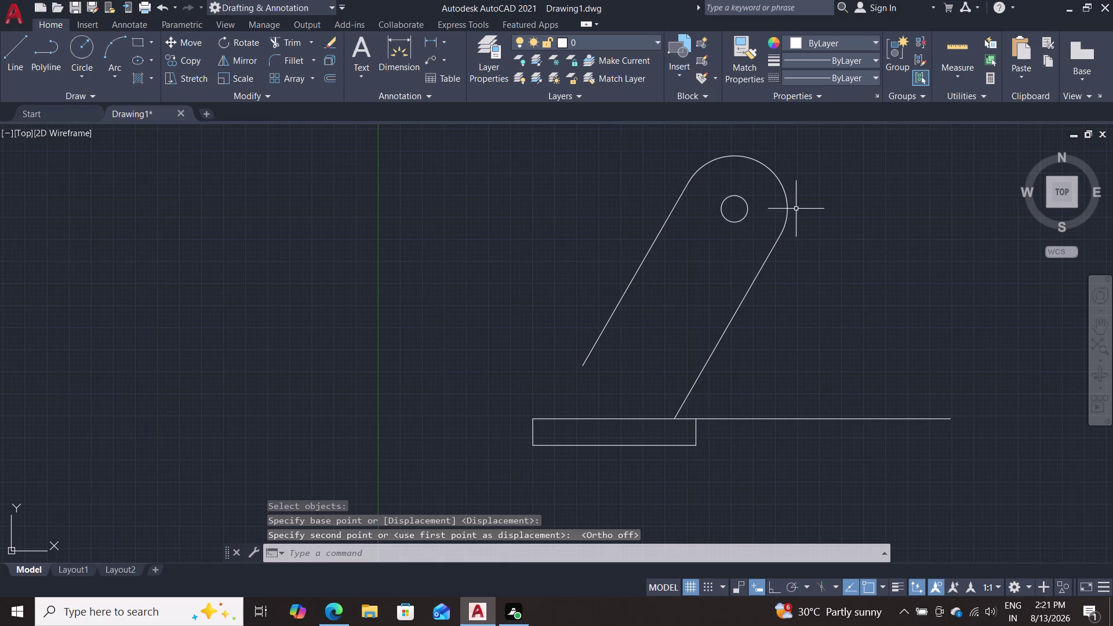
key(Escape)
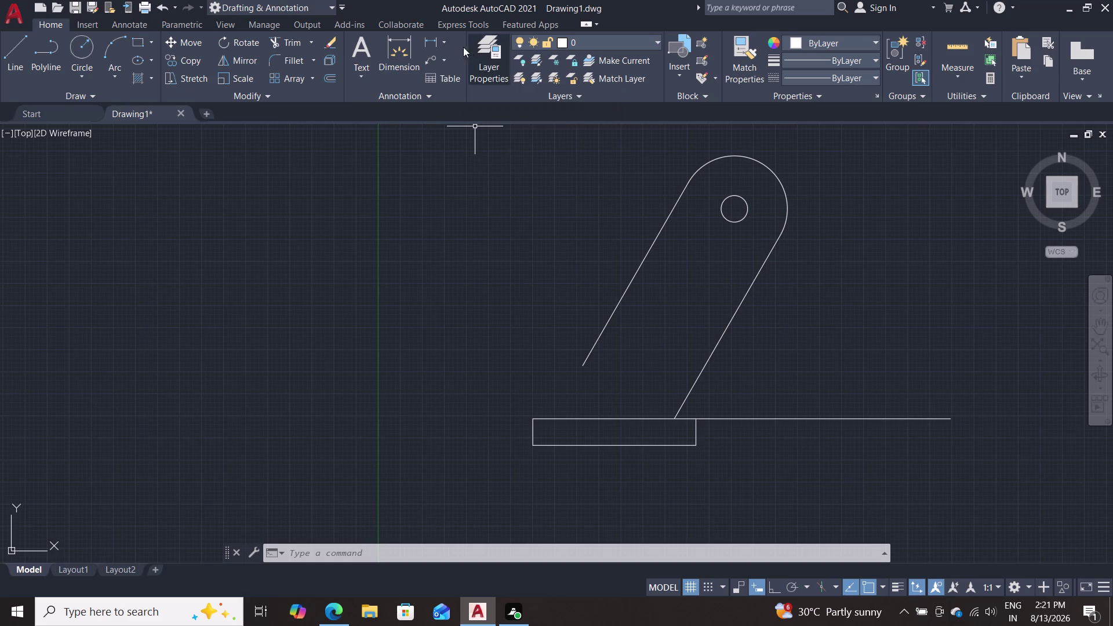
click(444, 40)
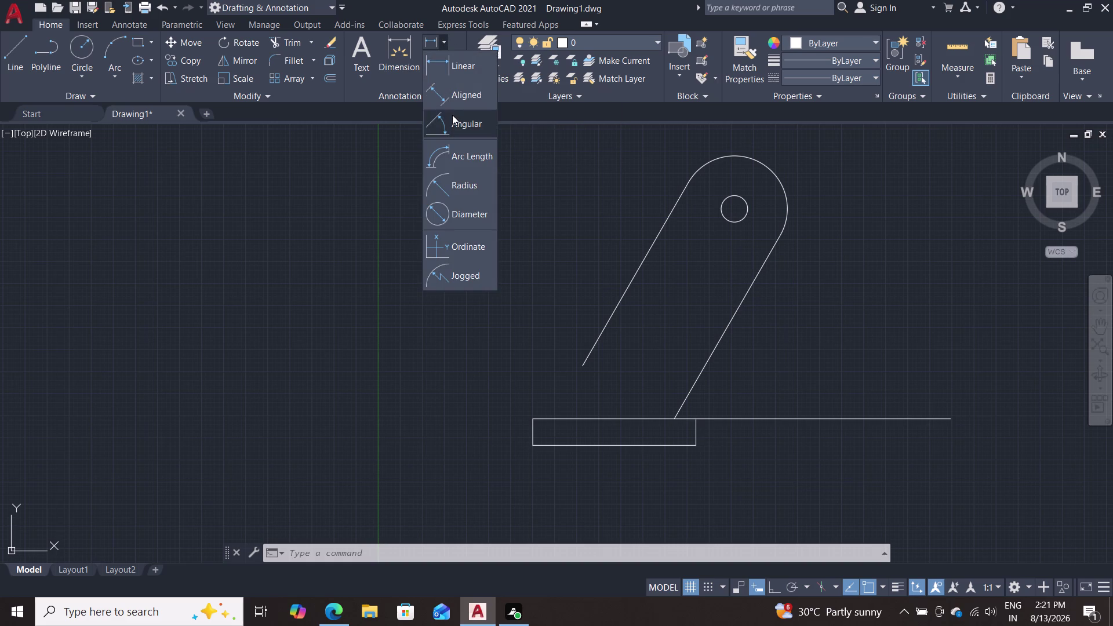
Try an angular dimension between the arm's right edge and the horizontal line, then cancel.
click(452, 115)
double_click(736, 307)
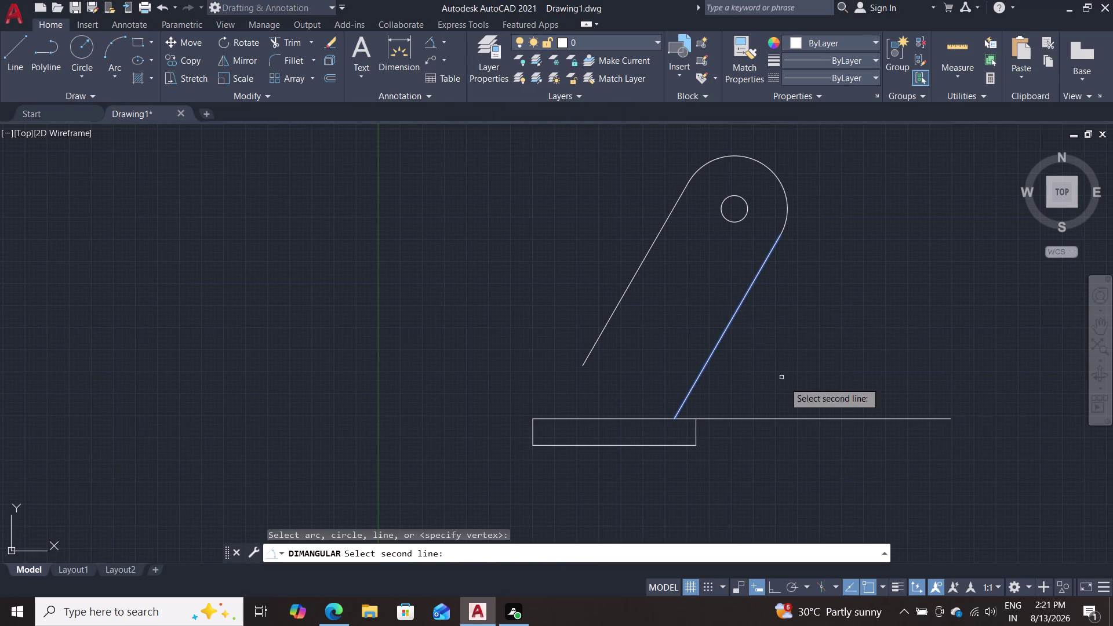
click(796, 418)
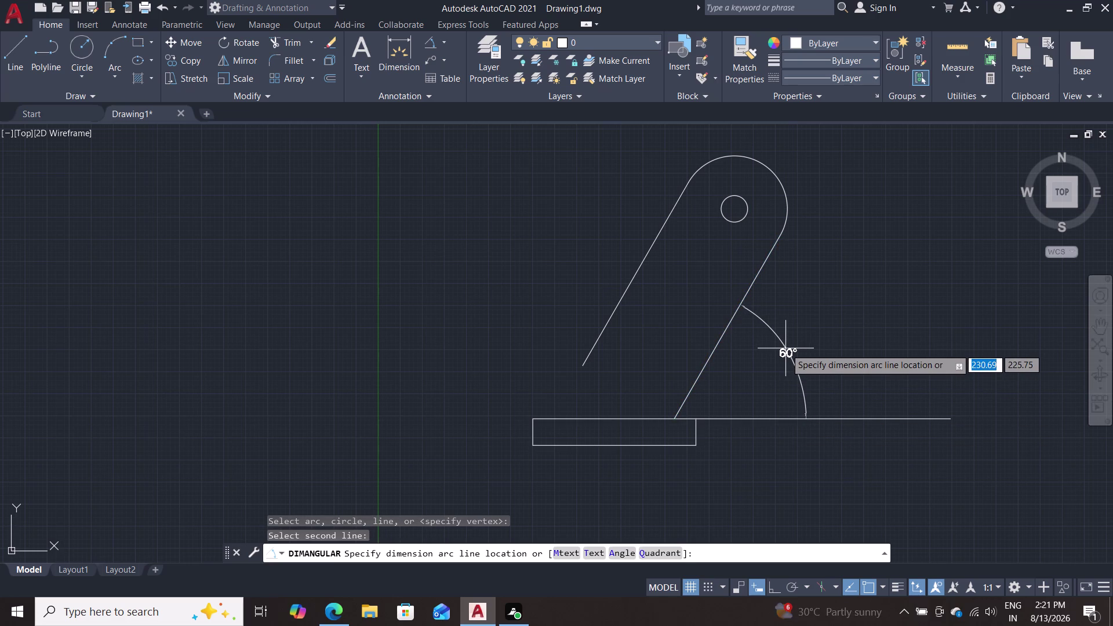
key(Escape)
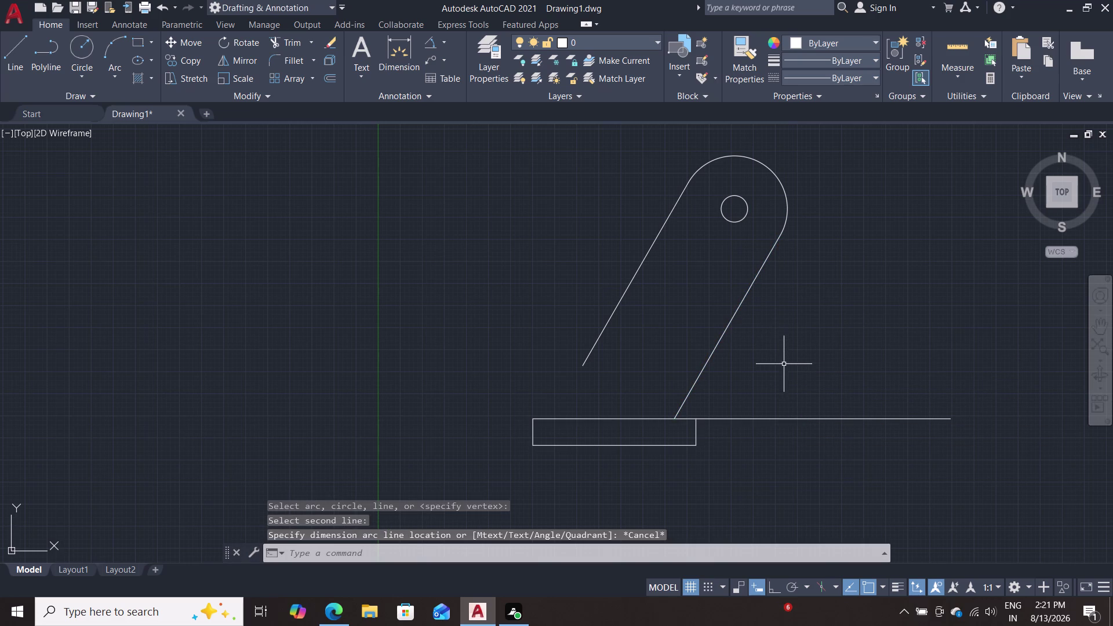
Rotate the arm's edges, rounded top and hole 75° about the hole centre.
key(r)
key(o)
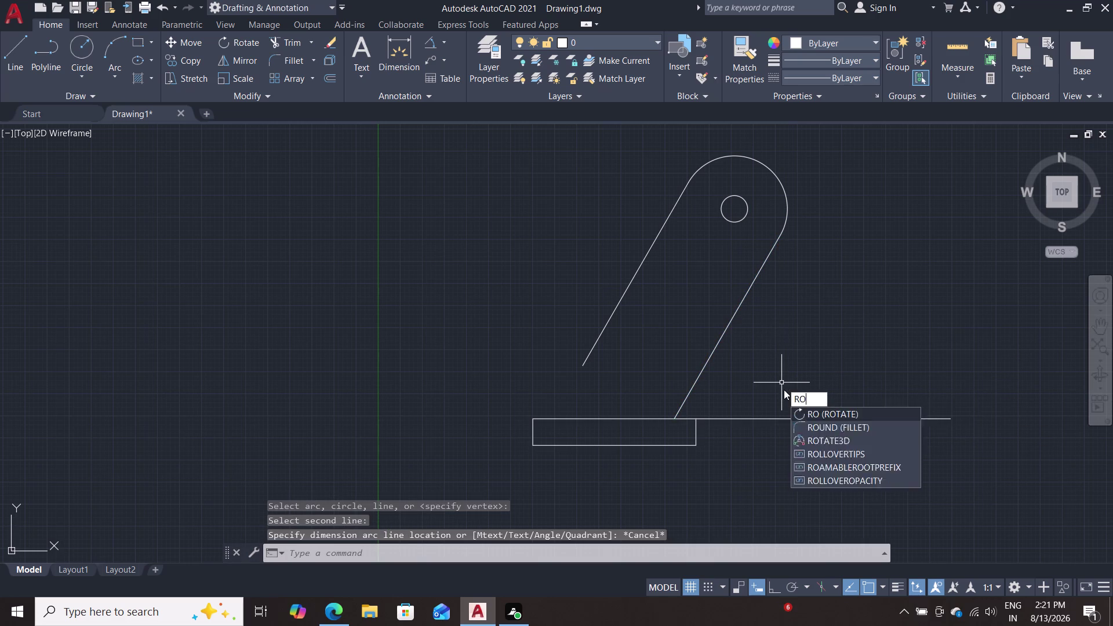
key(Return)
click(731, 327)
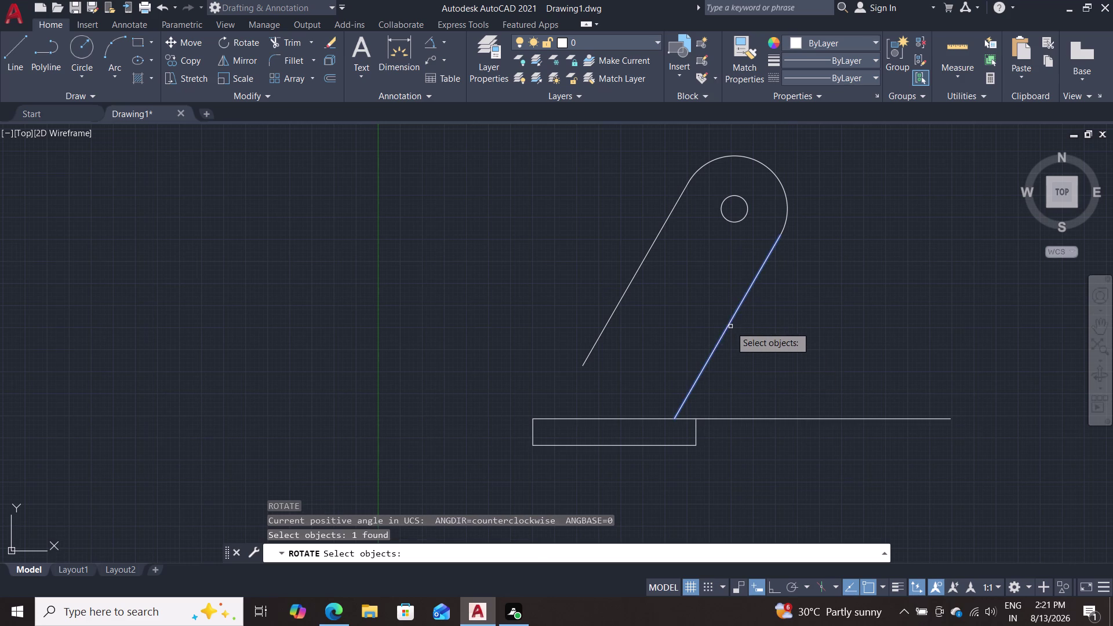
click(617, 304)
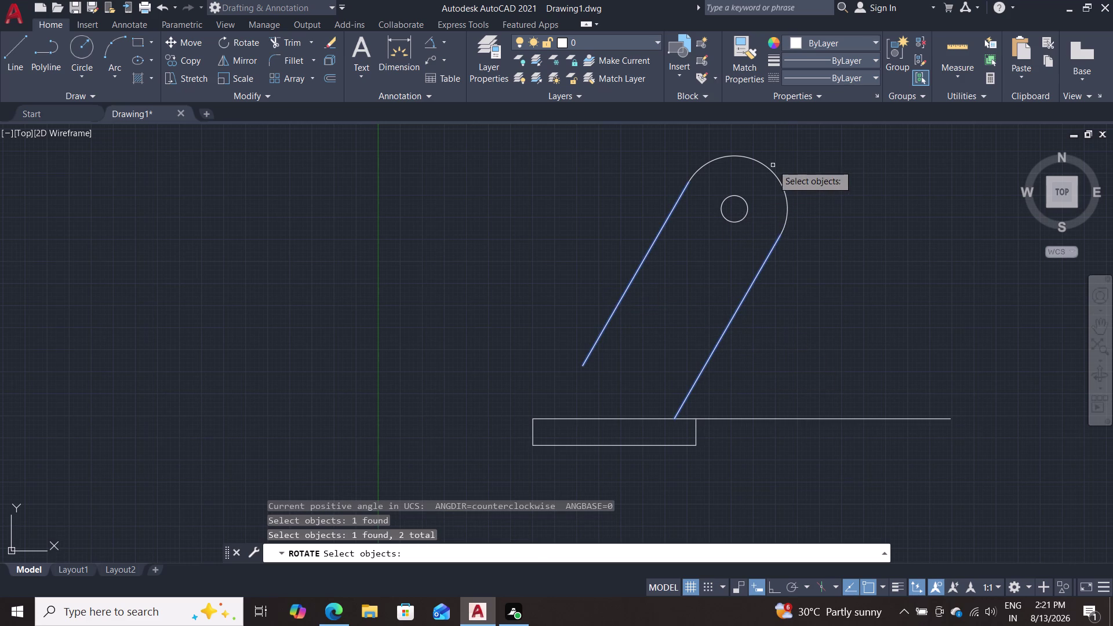
click(768, 169)
double_click(743, 201)
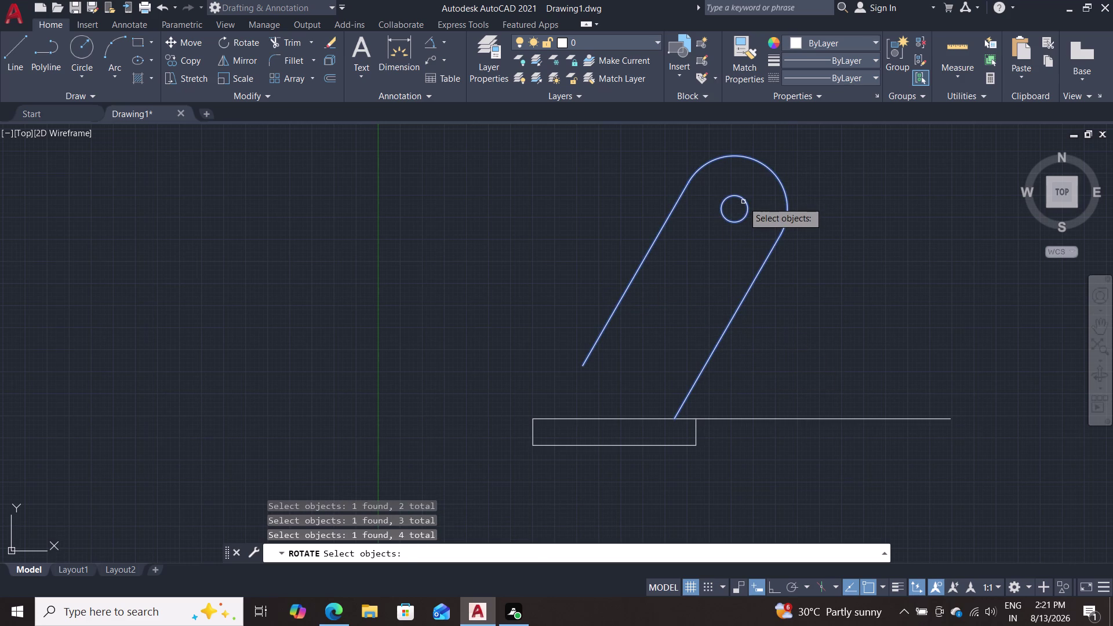
key(Return)
click(736, 212)
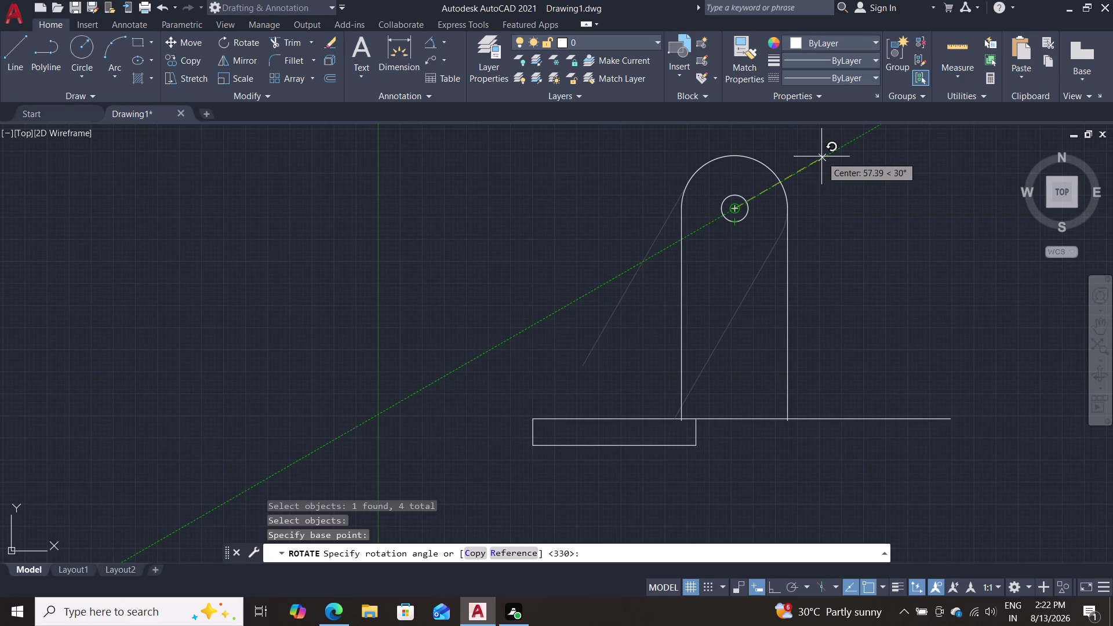
text(7)
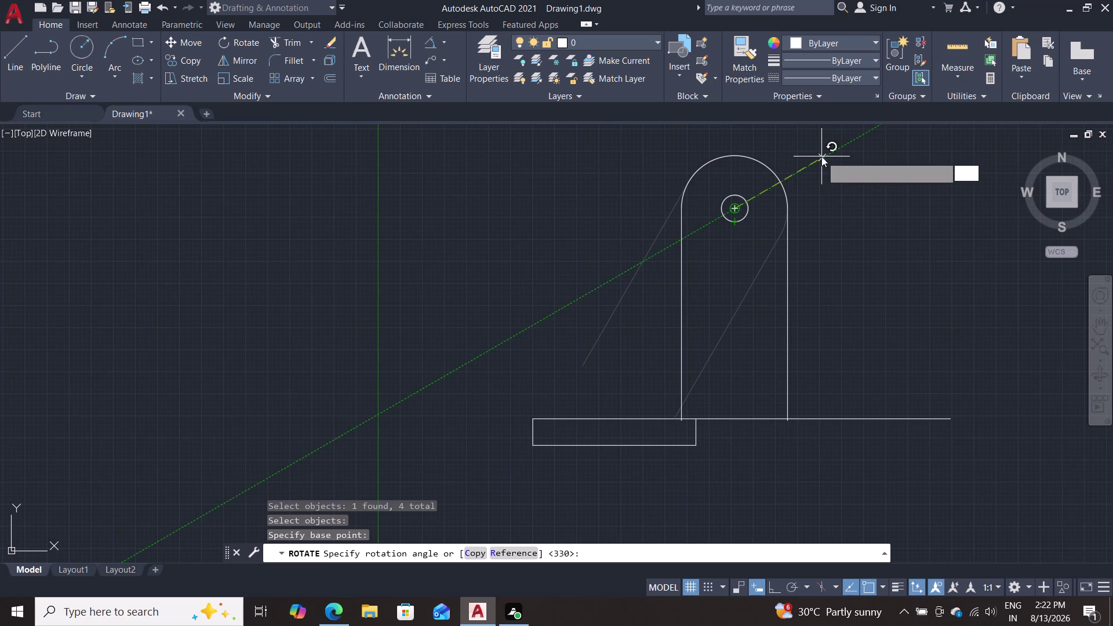
text(5)
key(Return)
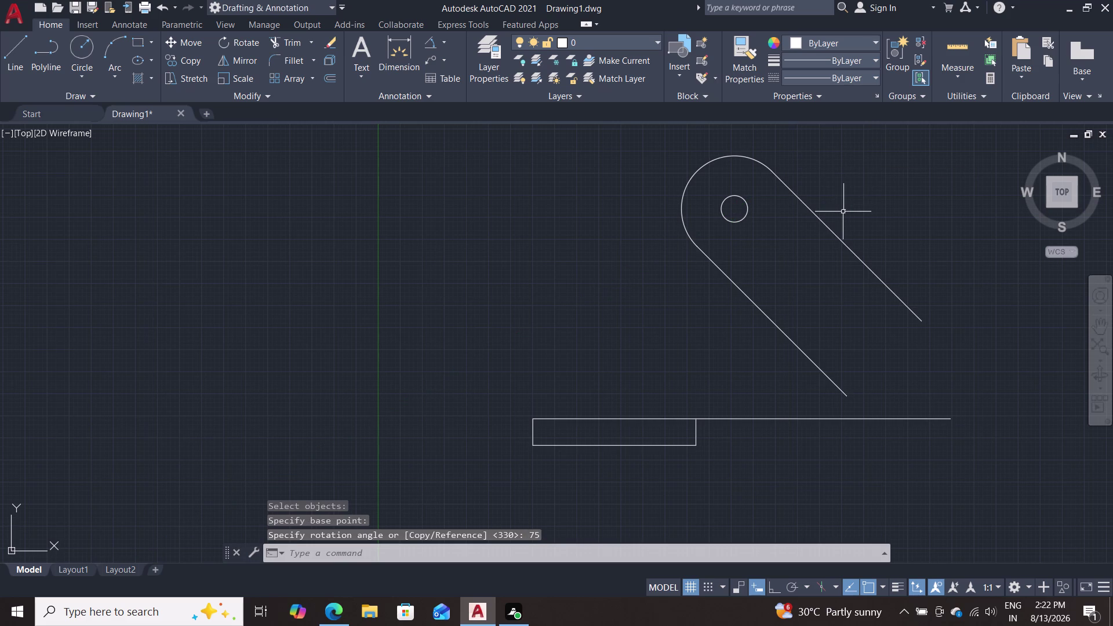
key(Escape)
key(Escape)
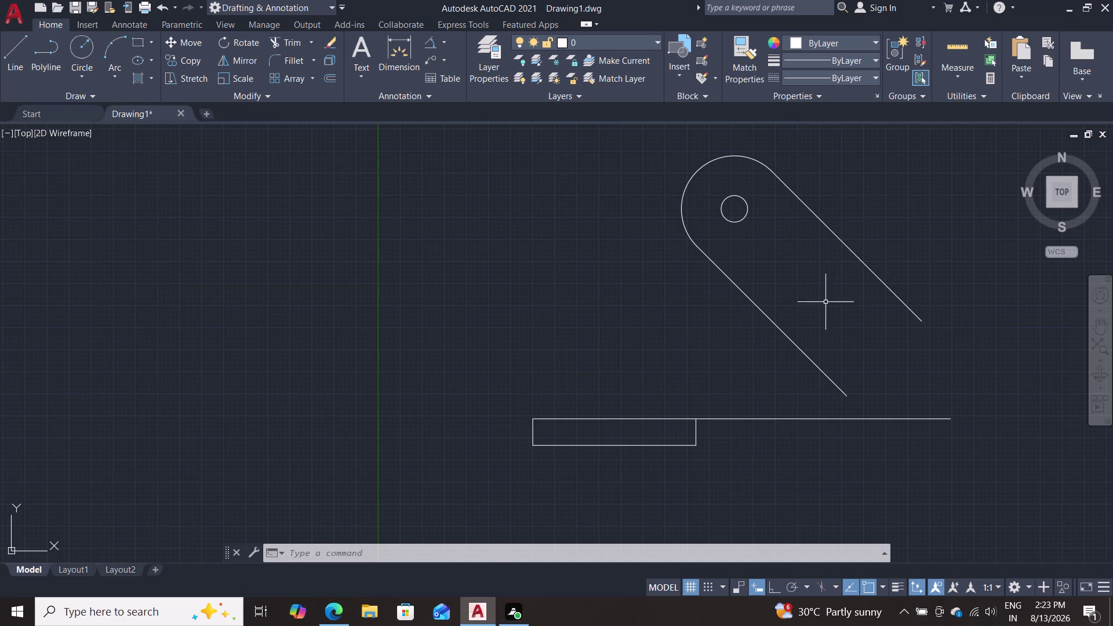
Add a 45° angular dimension between the horizontal line and the lever's lower edge.
click(429, 36)
click(721, 418)
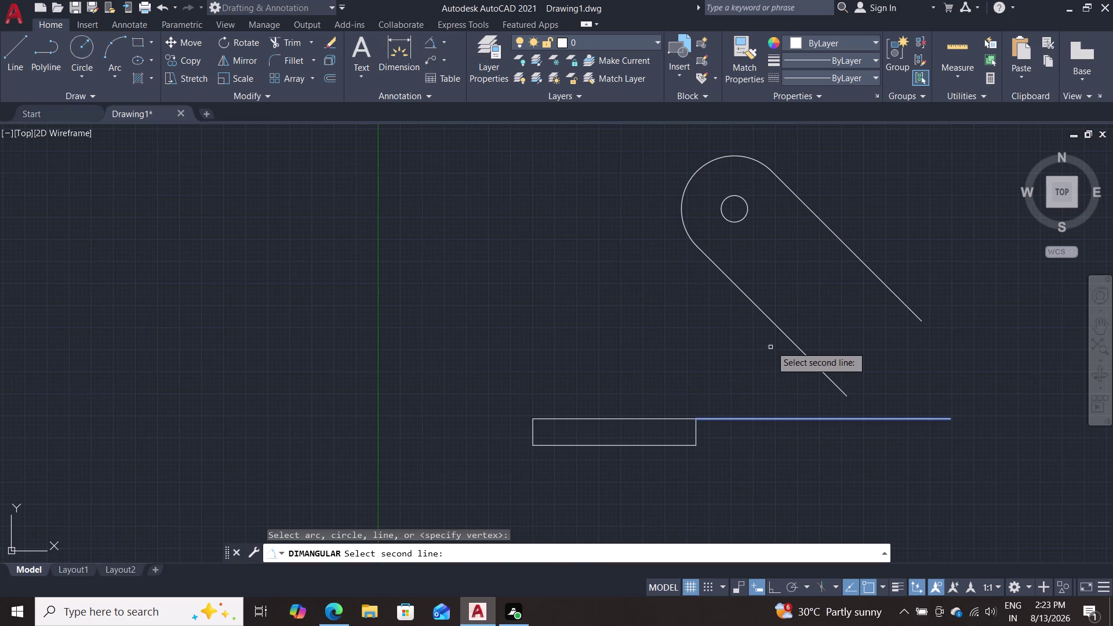
click(786, 337)
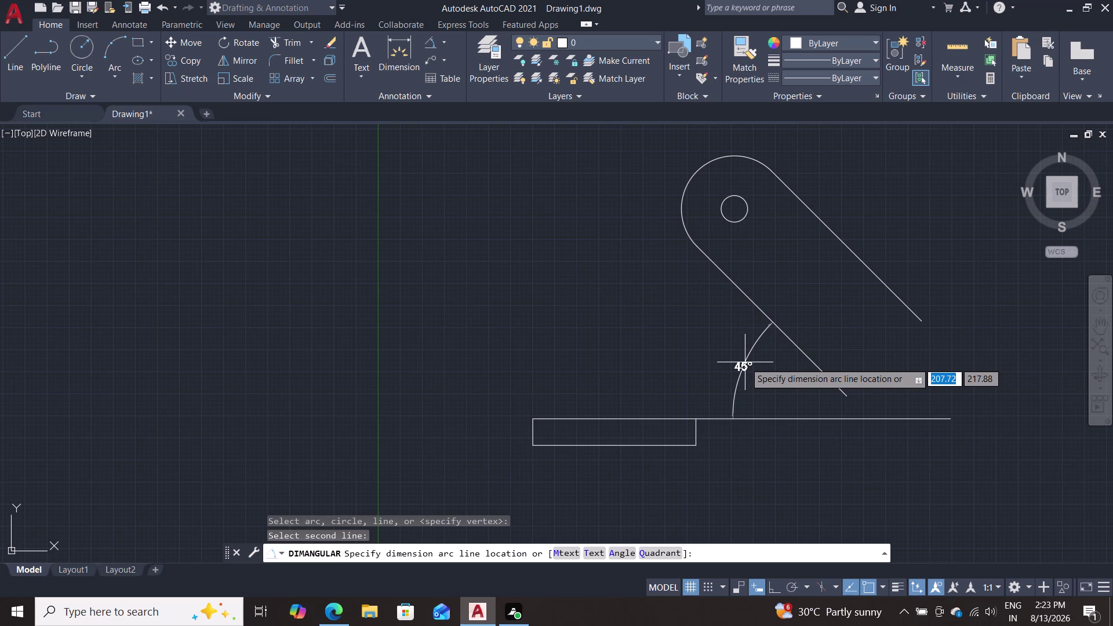
double_click(745, 363)
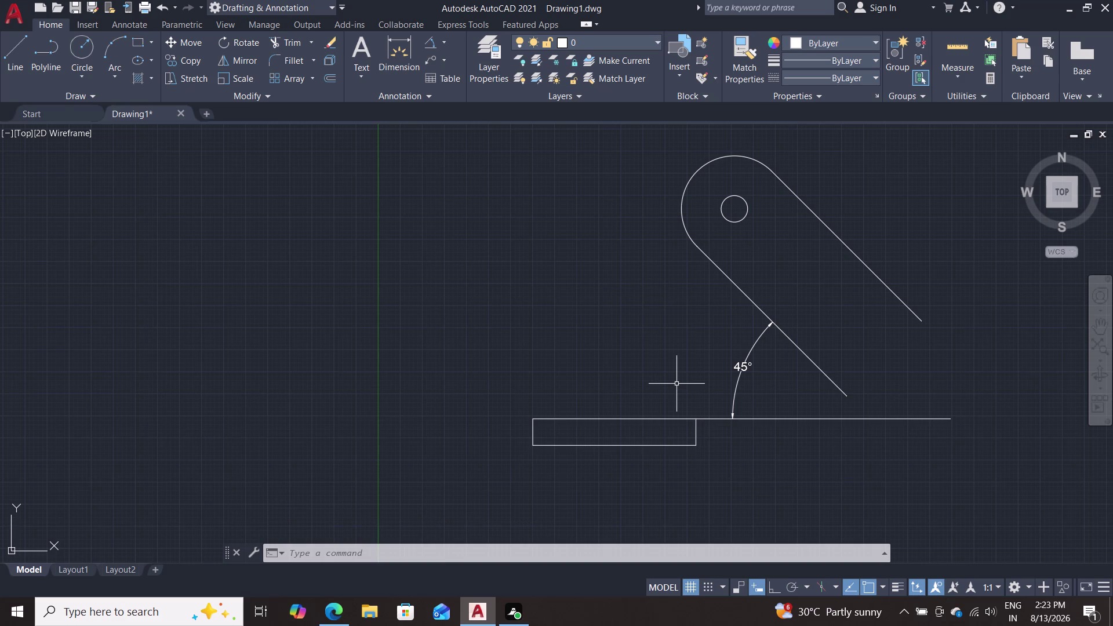
click(739, 383)
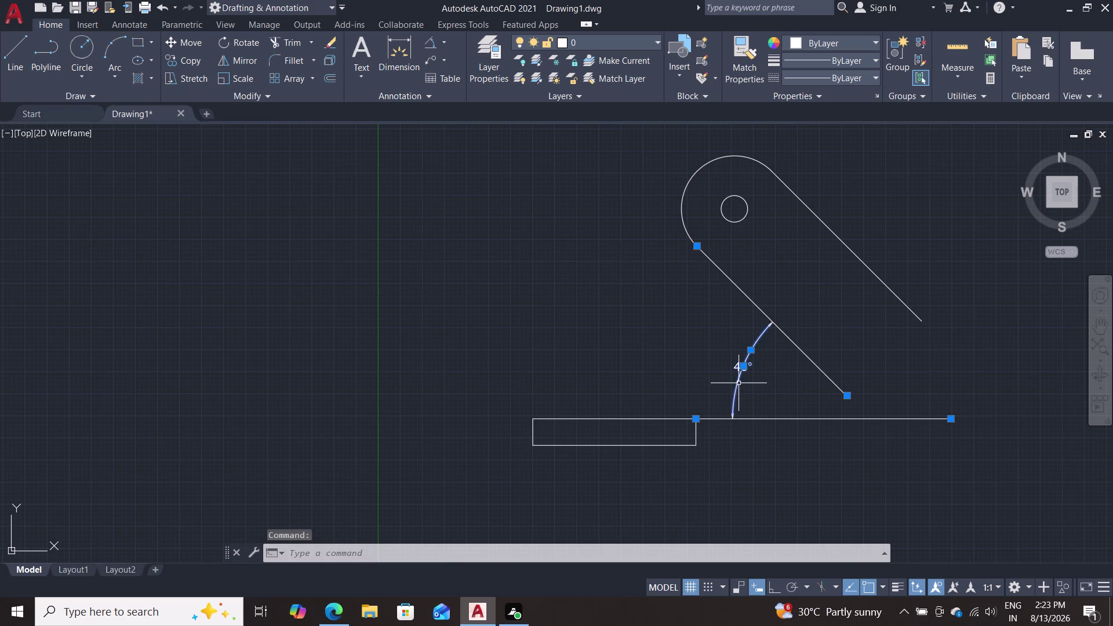
Erase the 45° angle dimension and abandon a trial mirror of the lever outline.
key(Delete)
text(mi)
key(Return)
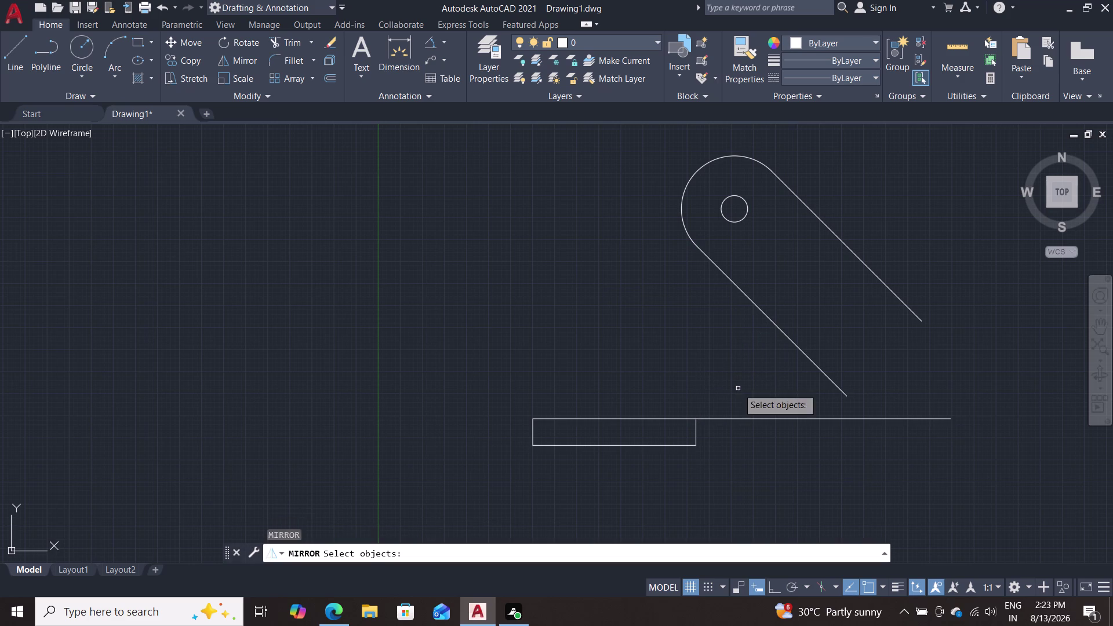
click(792, 339)
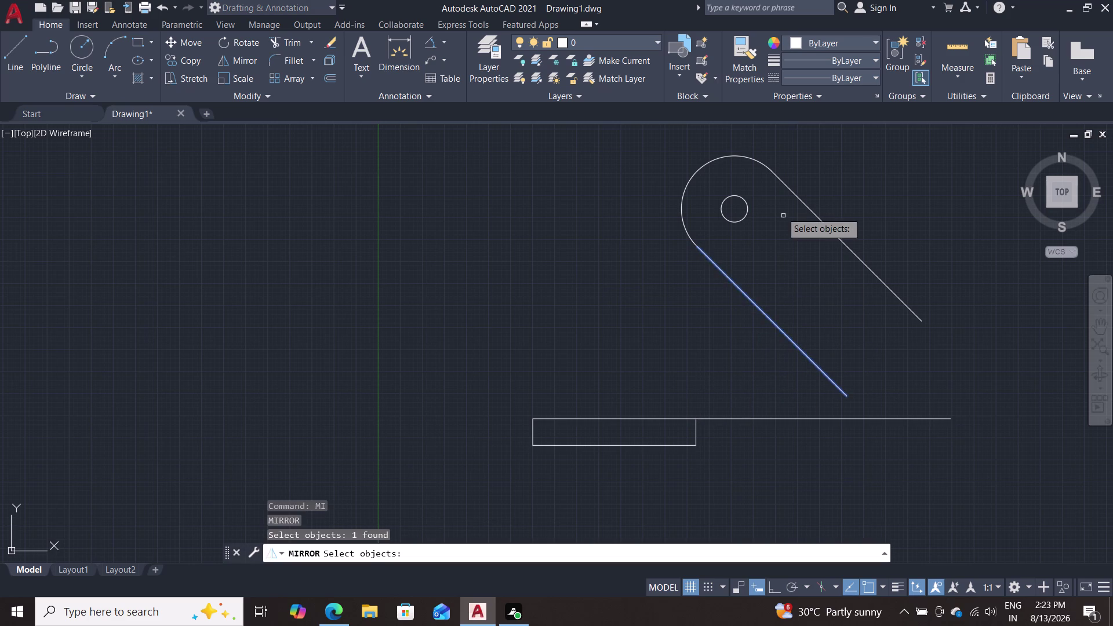
double_click(749, 211)
click(684, 209)
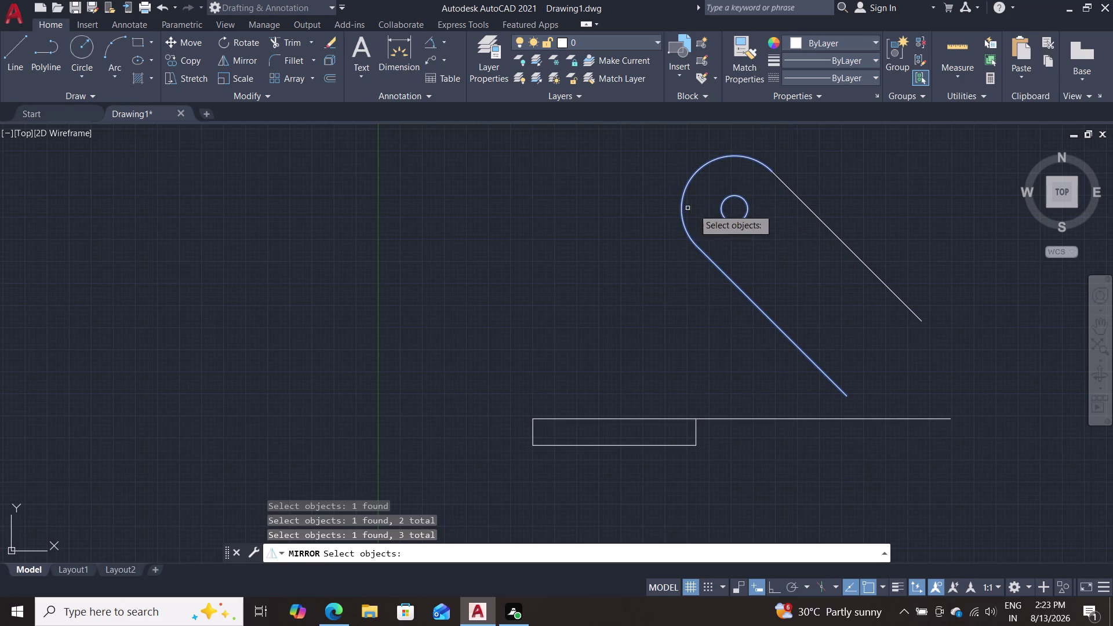
click(819, 214)
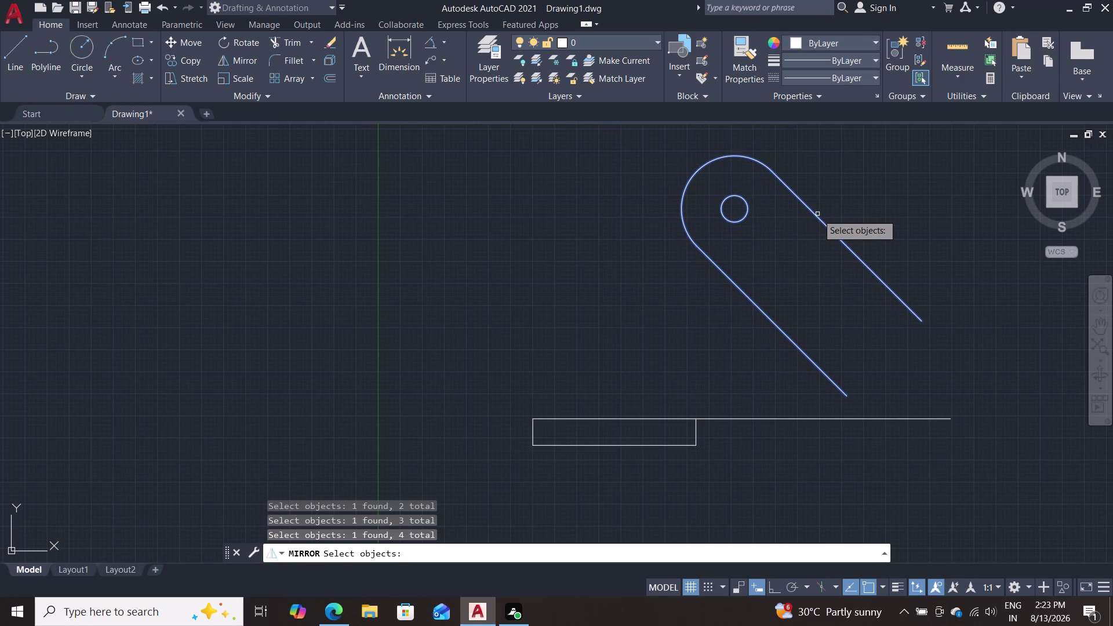
key(Return)
click(738, 208)
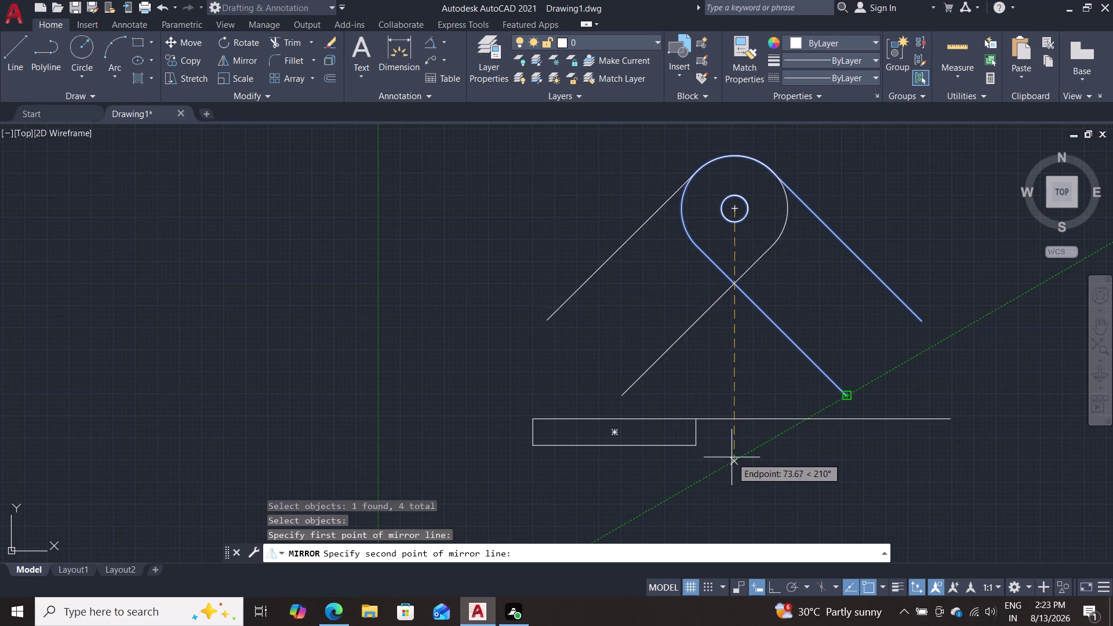
key(Escape)
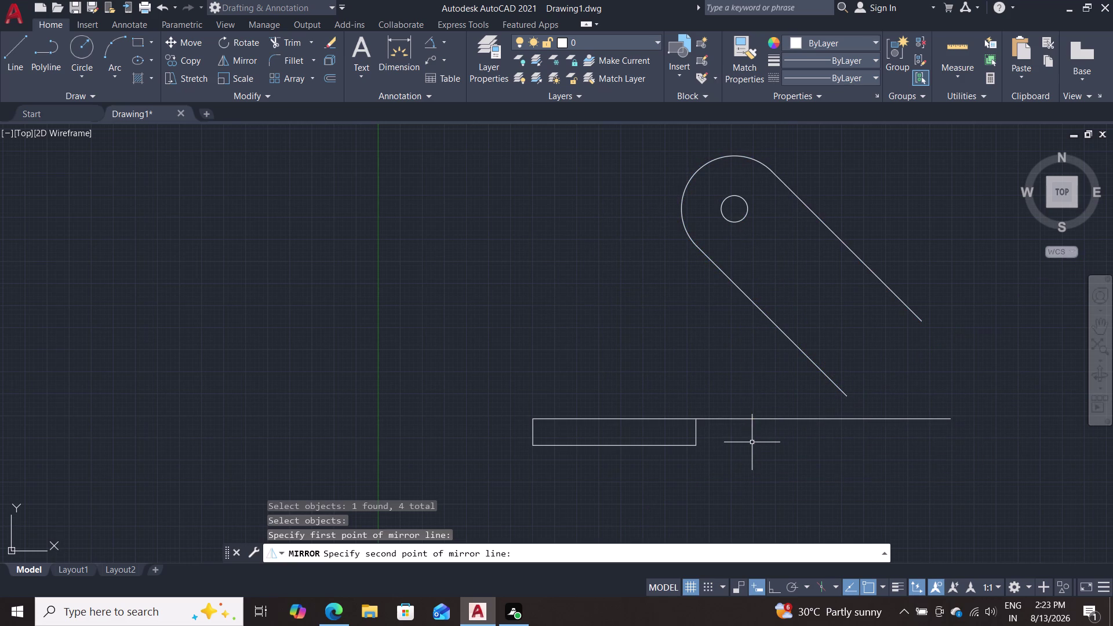
key(l)
key(Return)
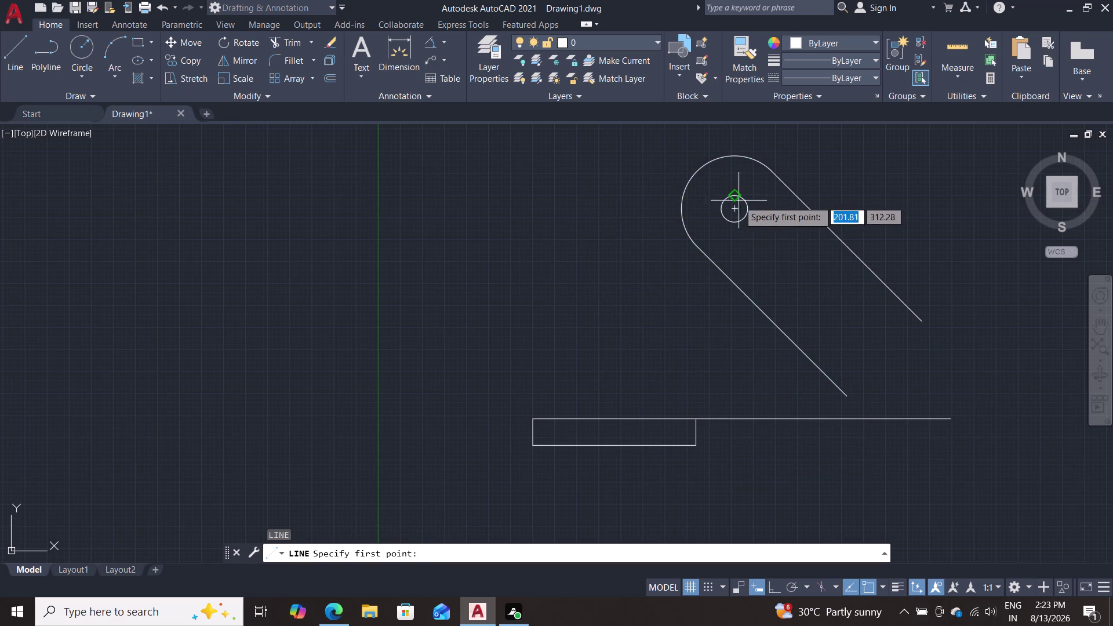
Draw a vertical helper line down from the hole centre below the base.
click(736, 212)
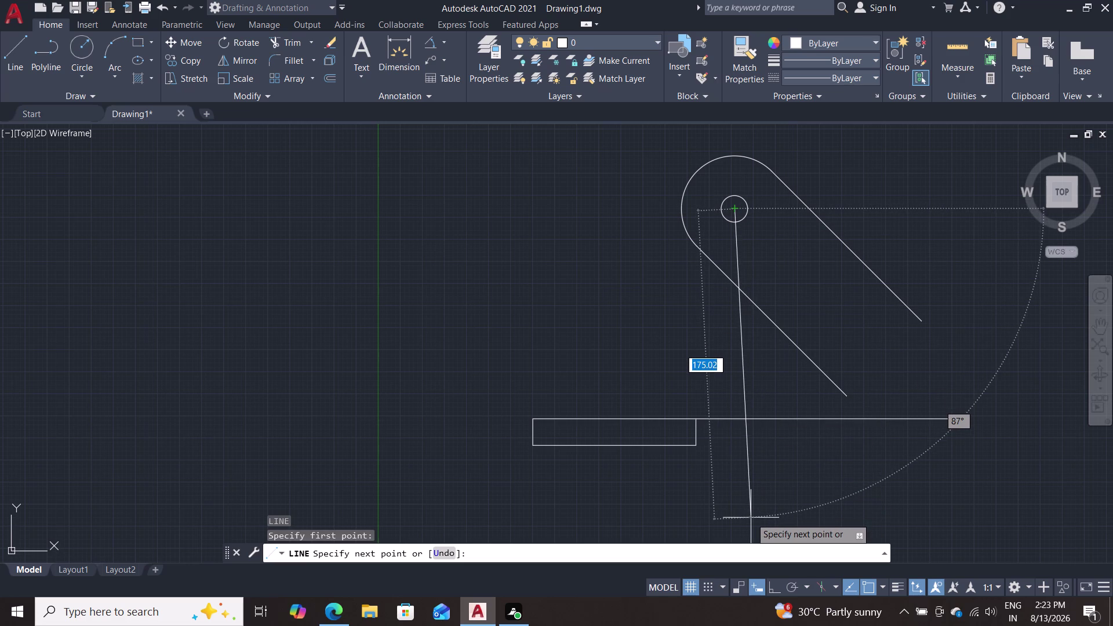
key(F8)
click(753, 504)
key(Escape)
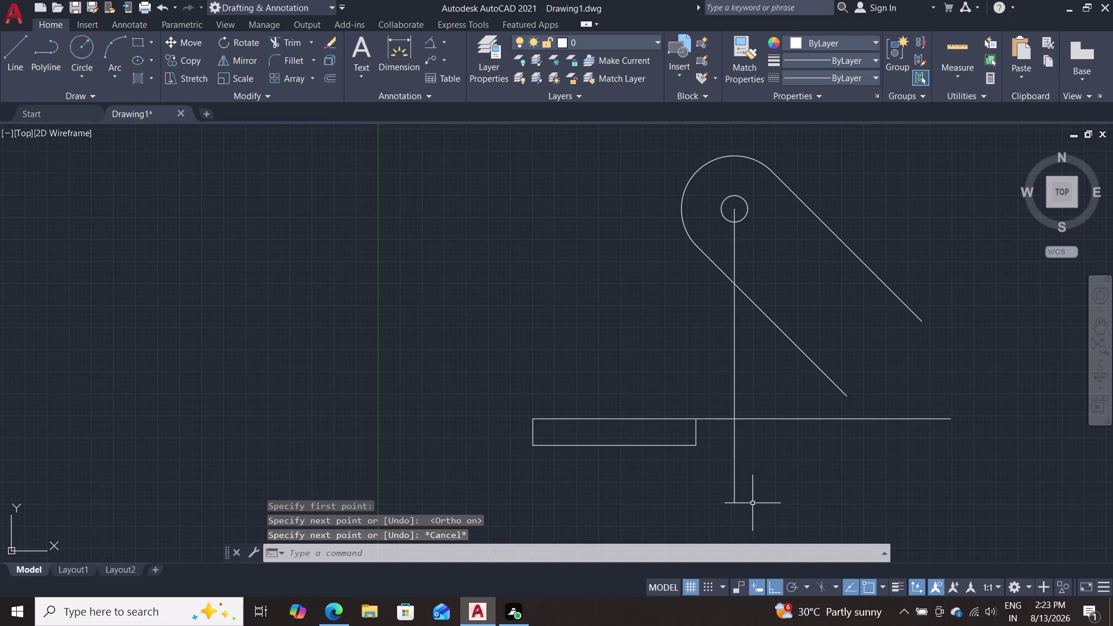
Mirror the lever outline about the vertical line, erasing the original.
text(mi)
key(Return)
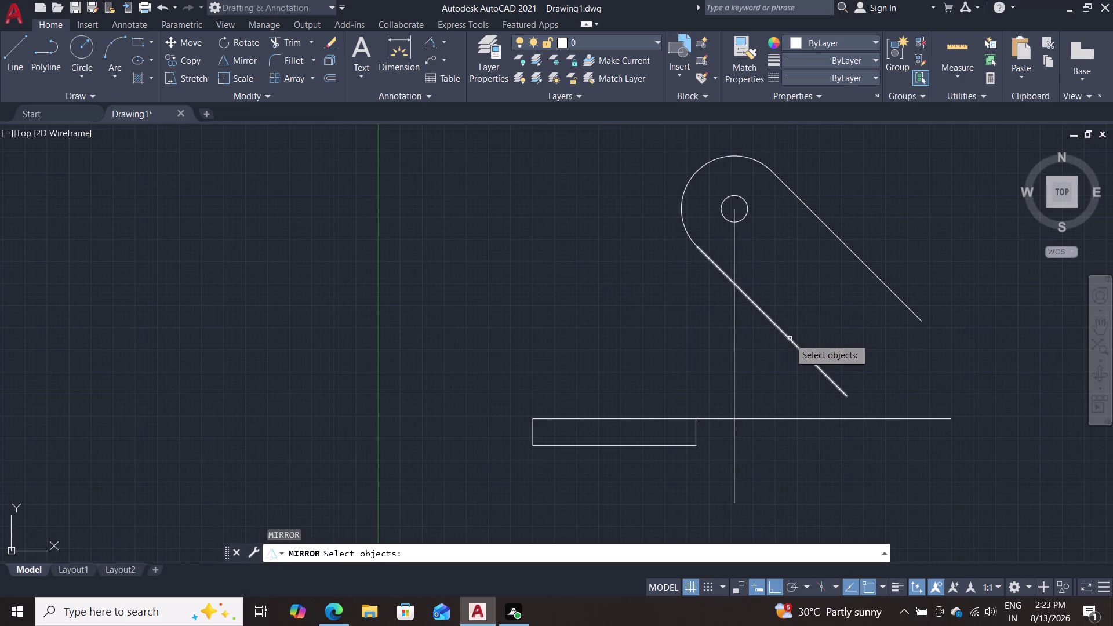
click(790, 339)
click(693, 181)
double_click(683, 178)
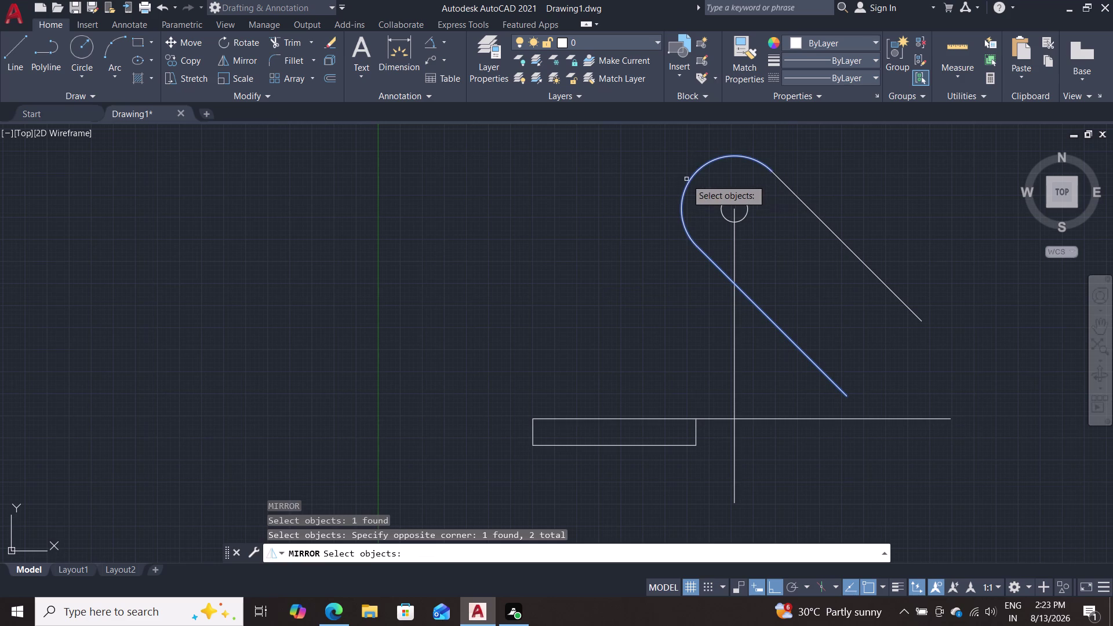
double_click(738, 196)
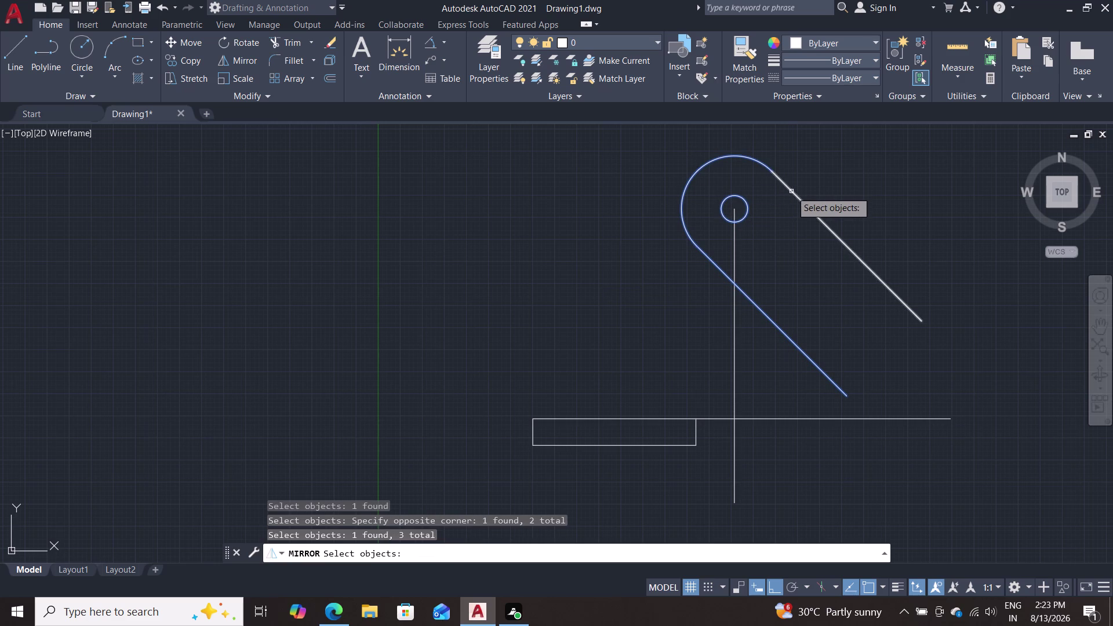
click(791, 191)
key(Return)
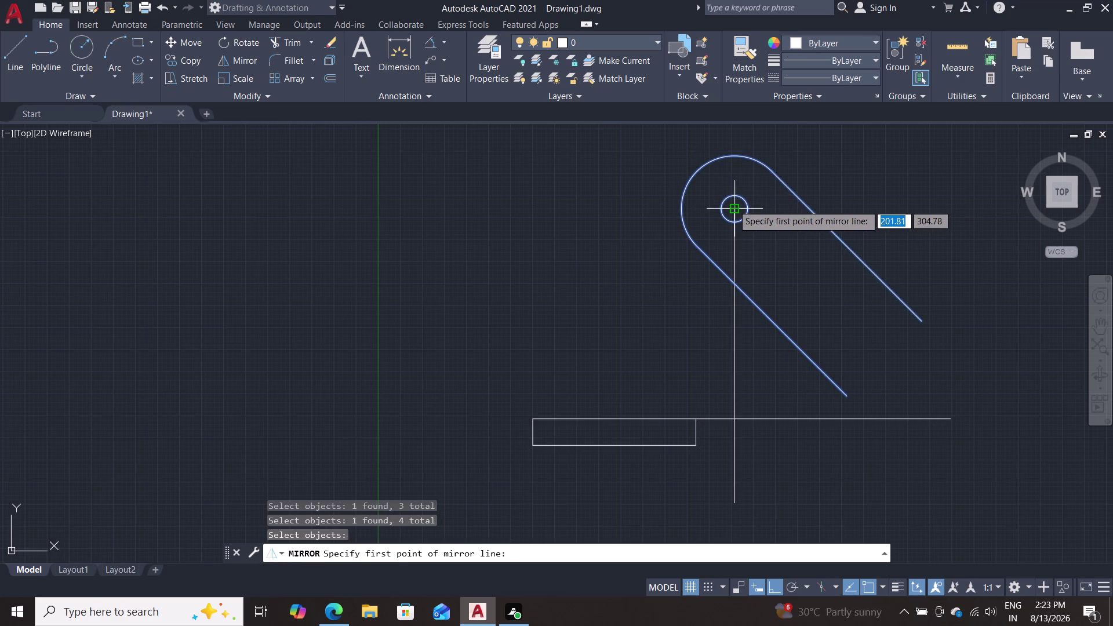
double_click(735, 206)
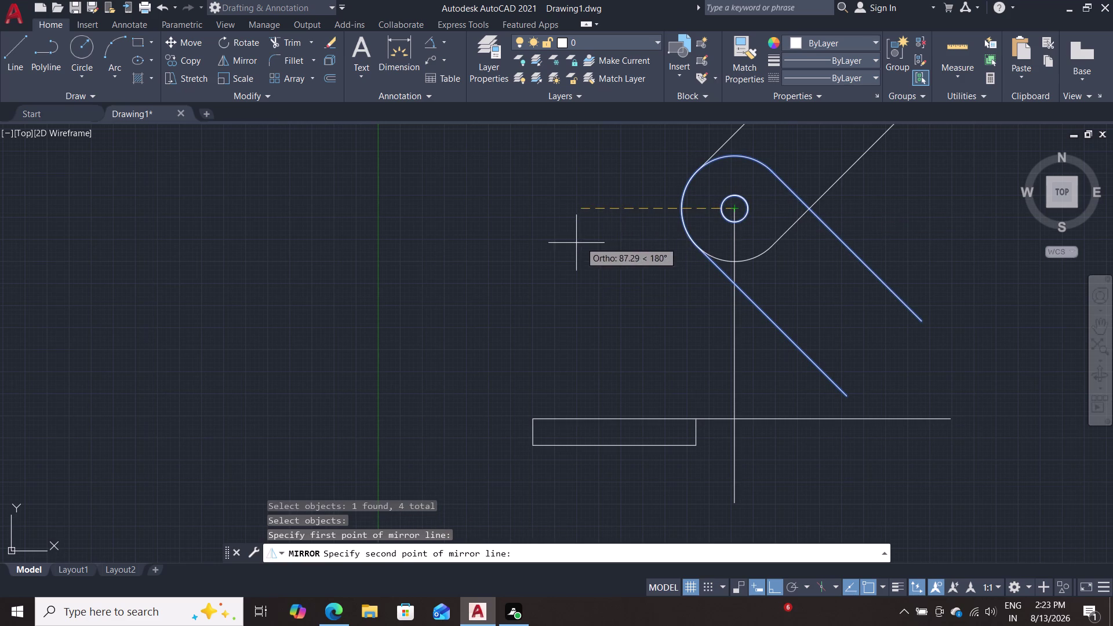
double_click(739, 500)
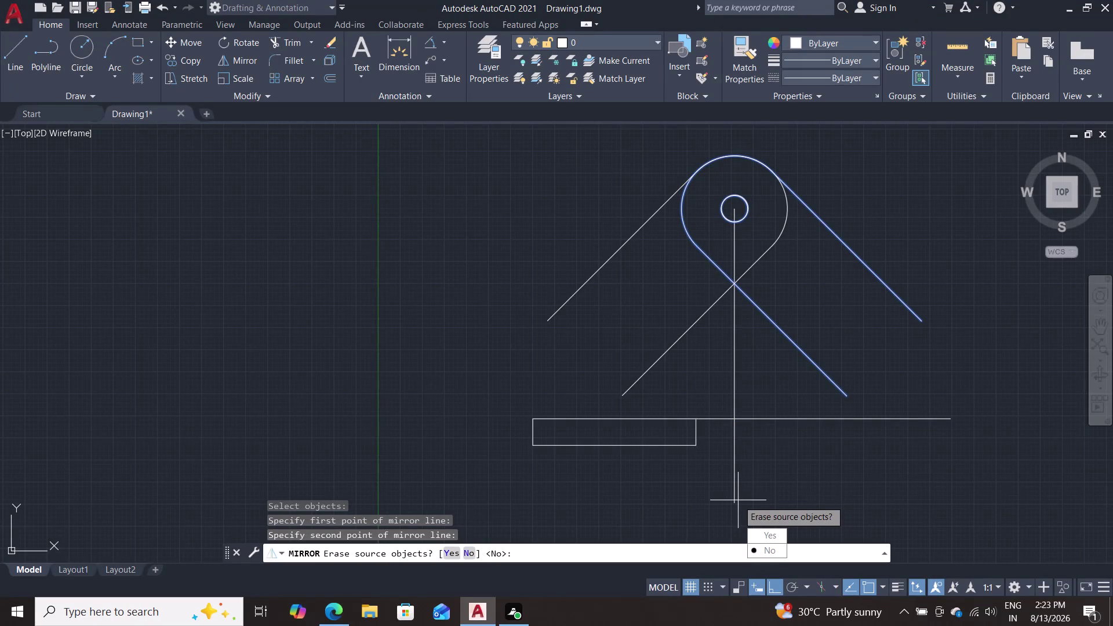
triple_click(449, 553)
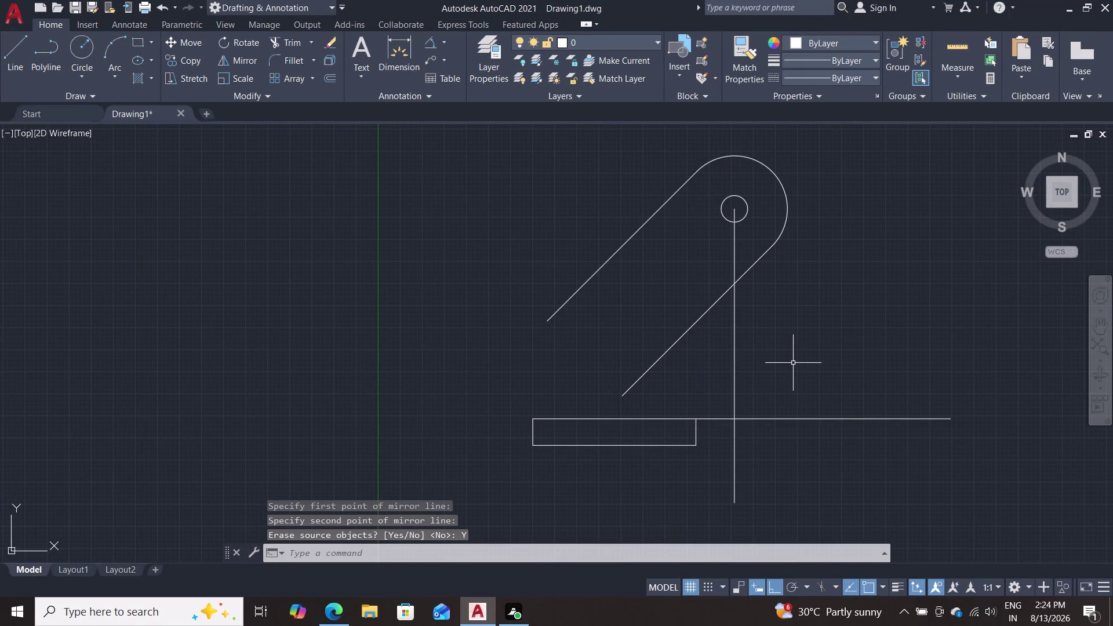
Delete the vertical helper line.
key(Escape)
key(Escape)
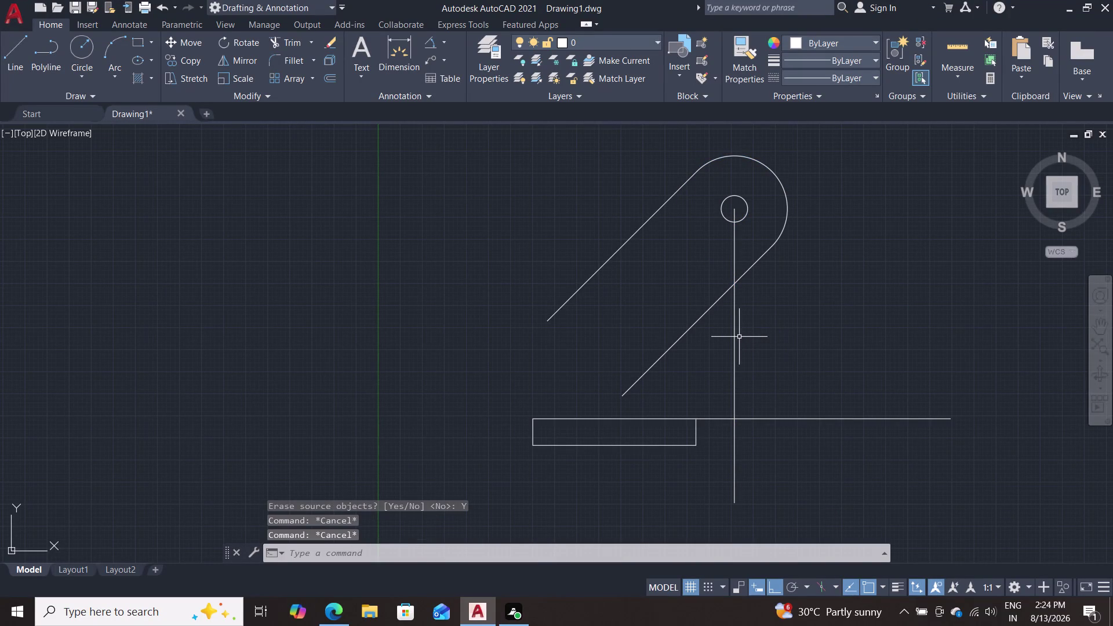
click(736, 337)
key(Delete)
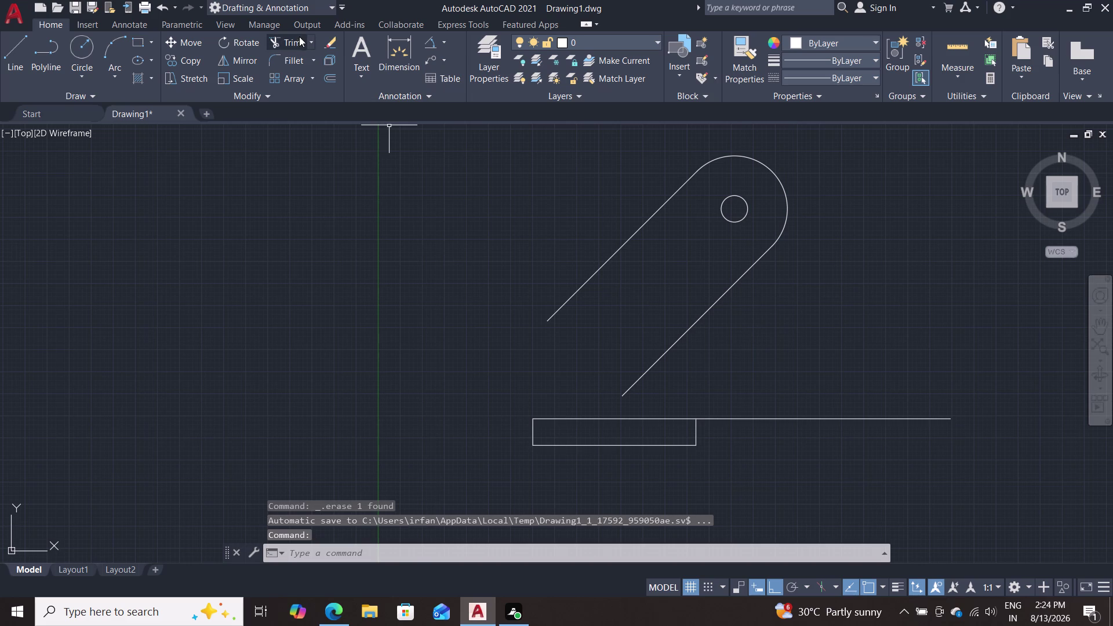
Try an angular dimension between the lever's lower edge and base line, then cancel.
click(430, 41)
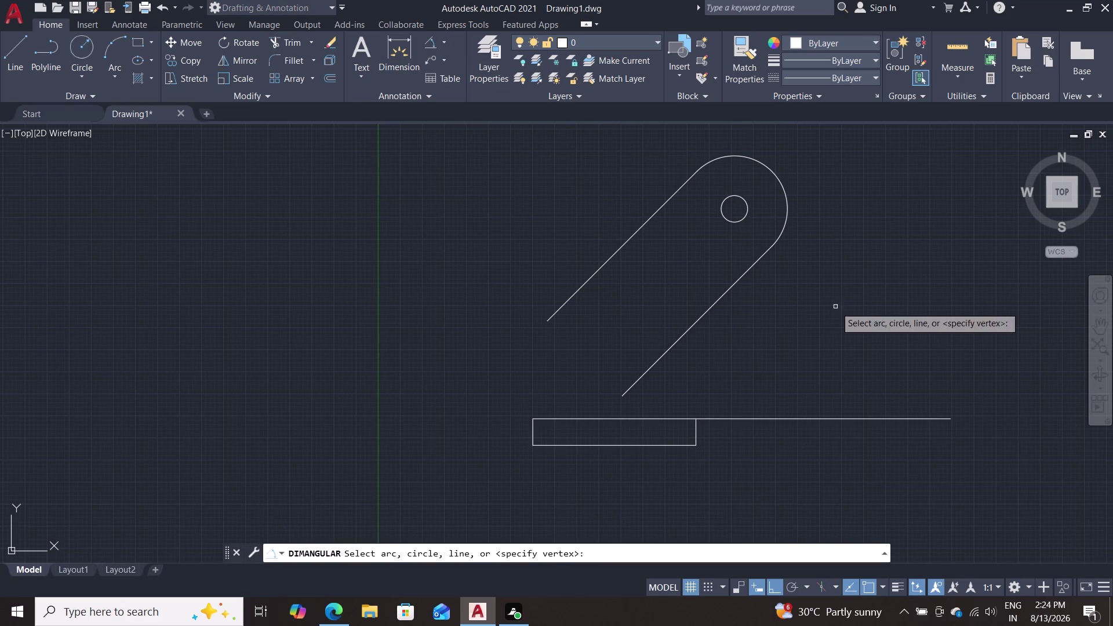
click(713, 308)
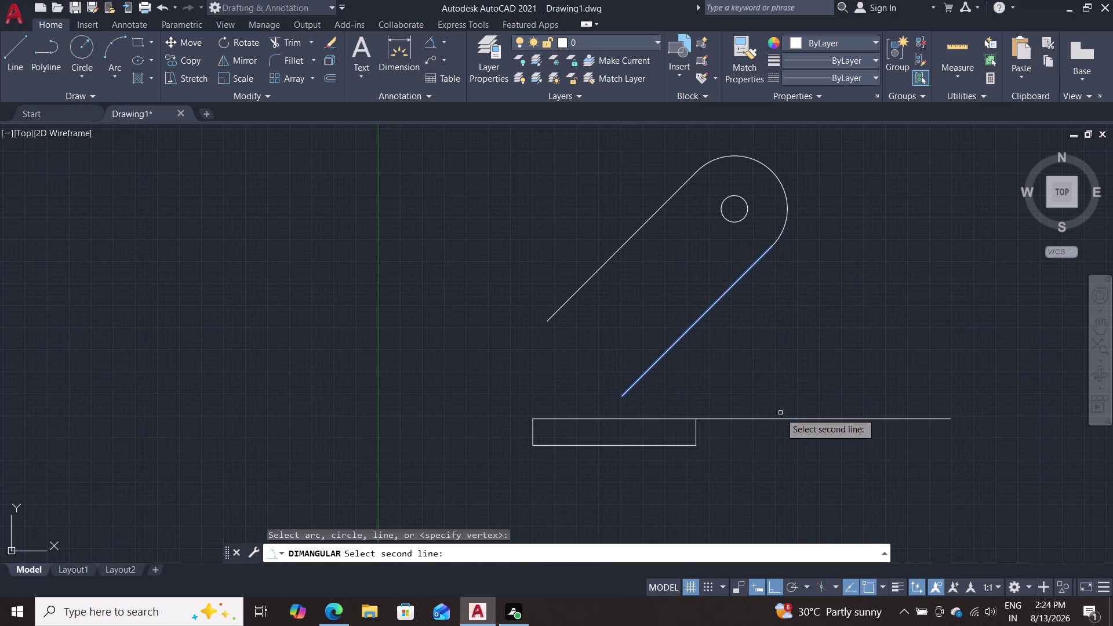
click(782, 418)
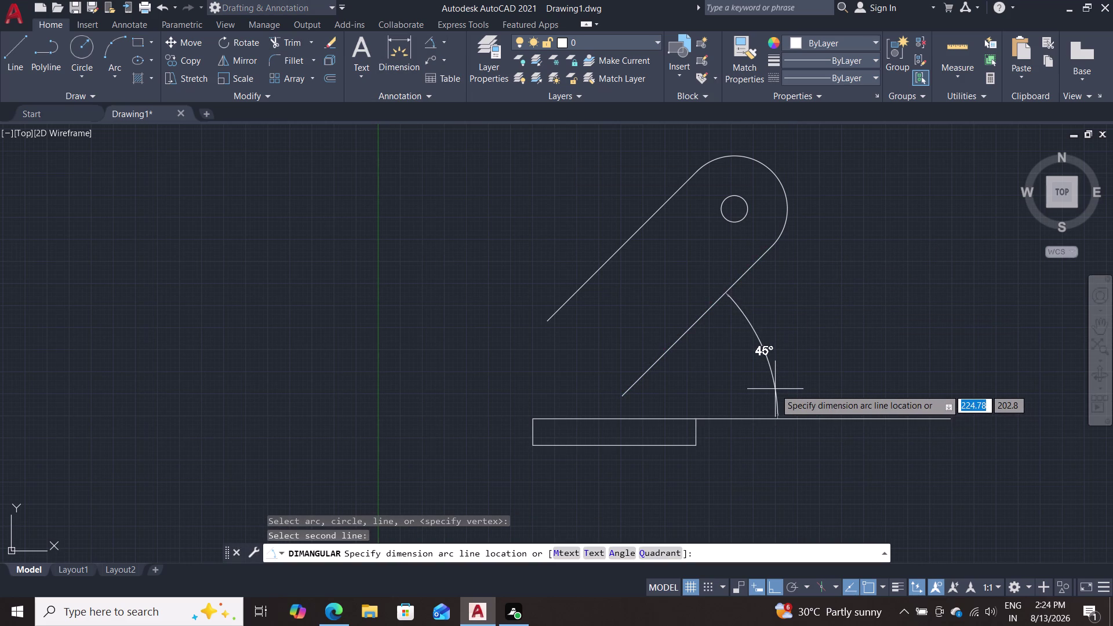
key(Escape)
key(Escape)
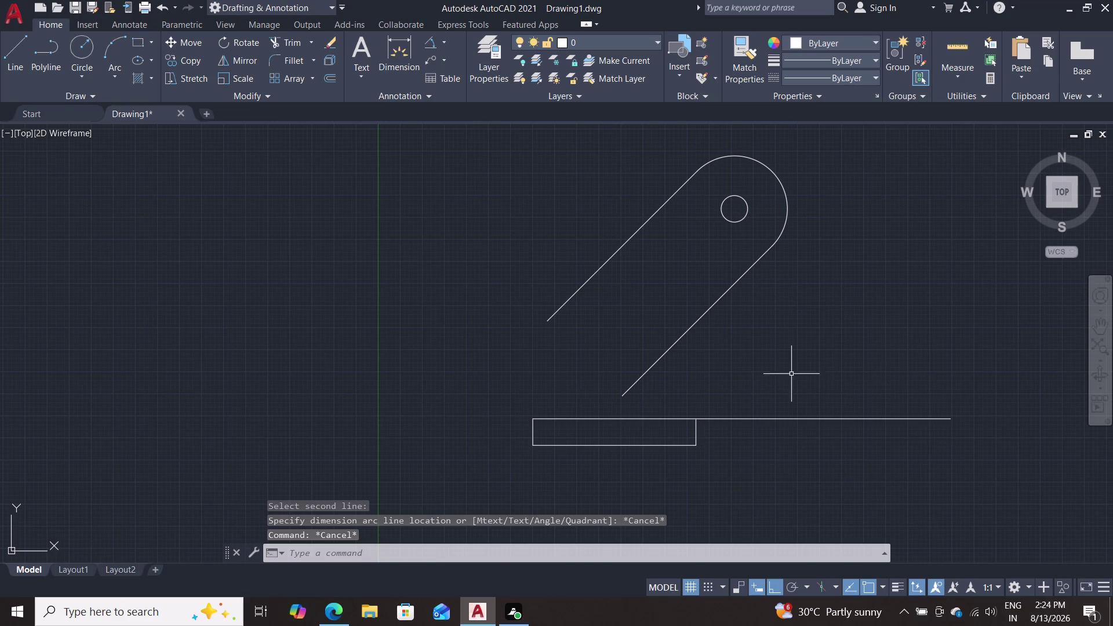
Draw a line 23.7 along the base from its left end, then a short vertical segment up.
key(l)
key(Return)
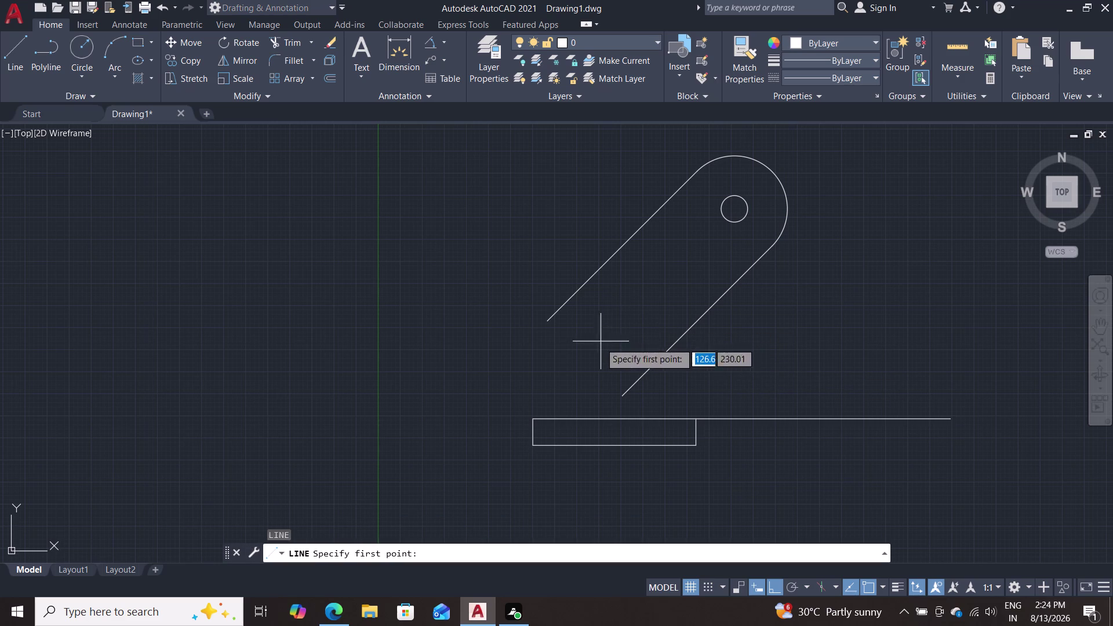
double_click(531, 414)
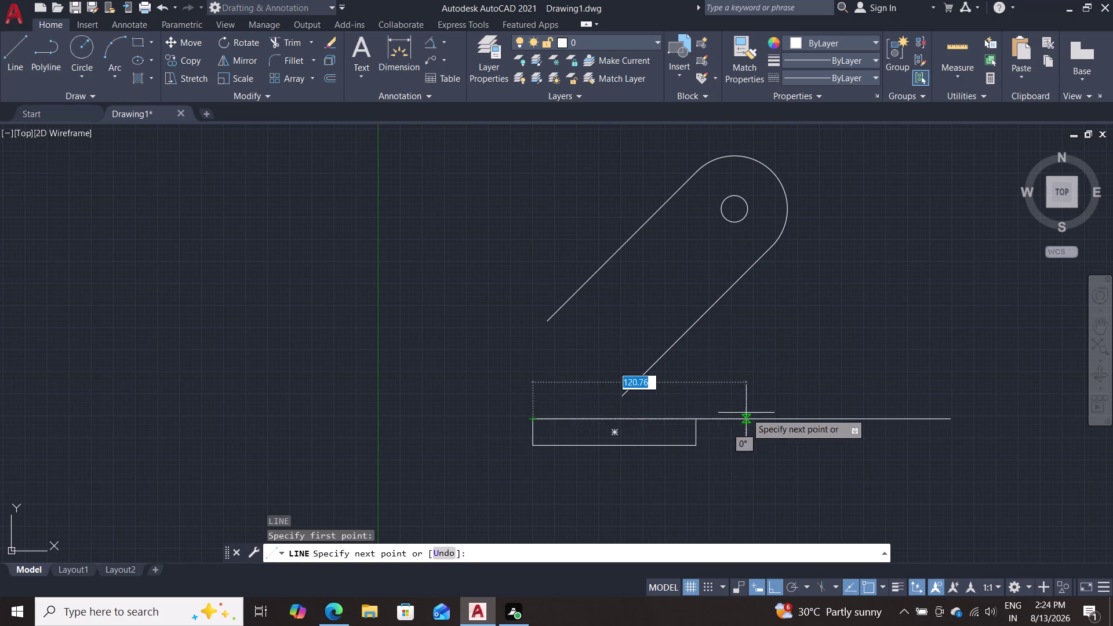
text(23.)
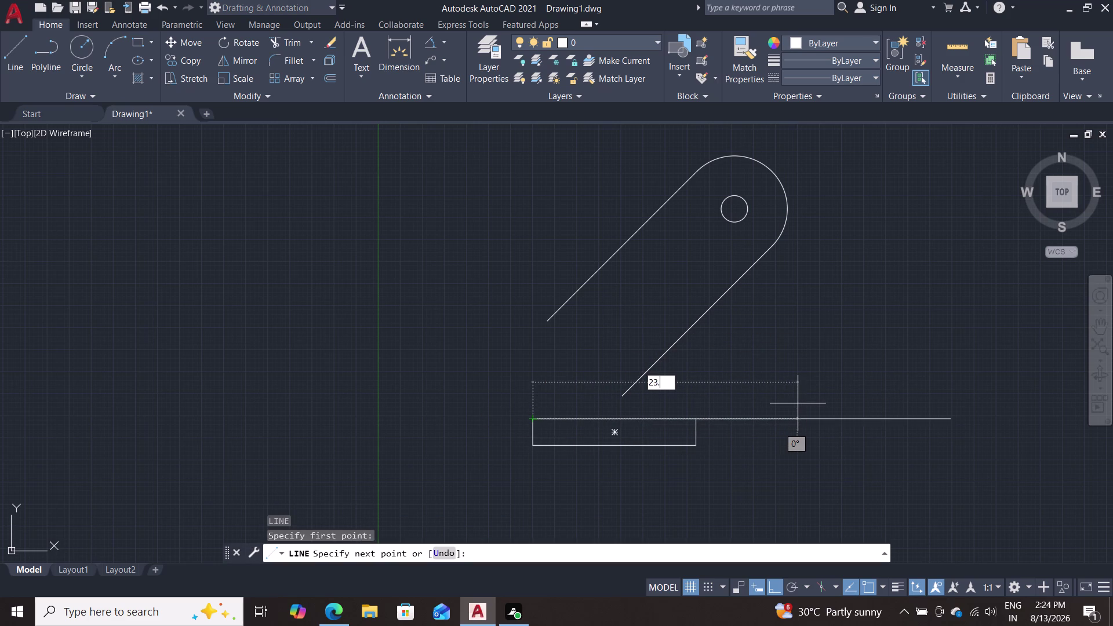
text(7)
key(Return)
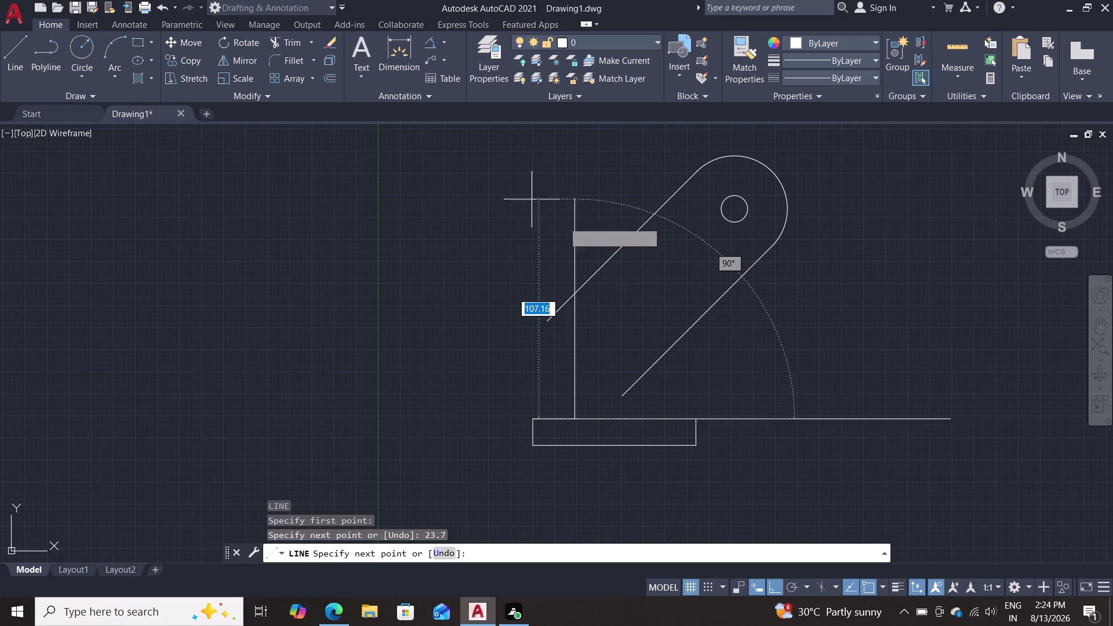
click(565, 349)
key(Escape)
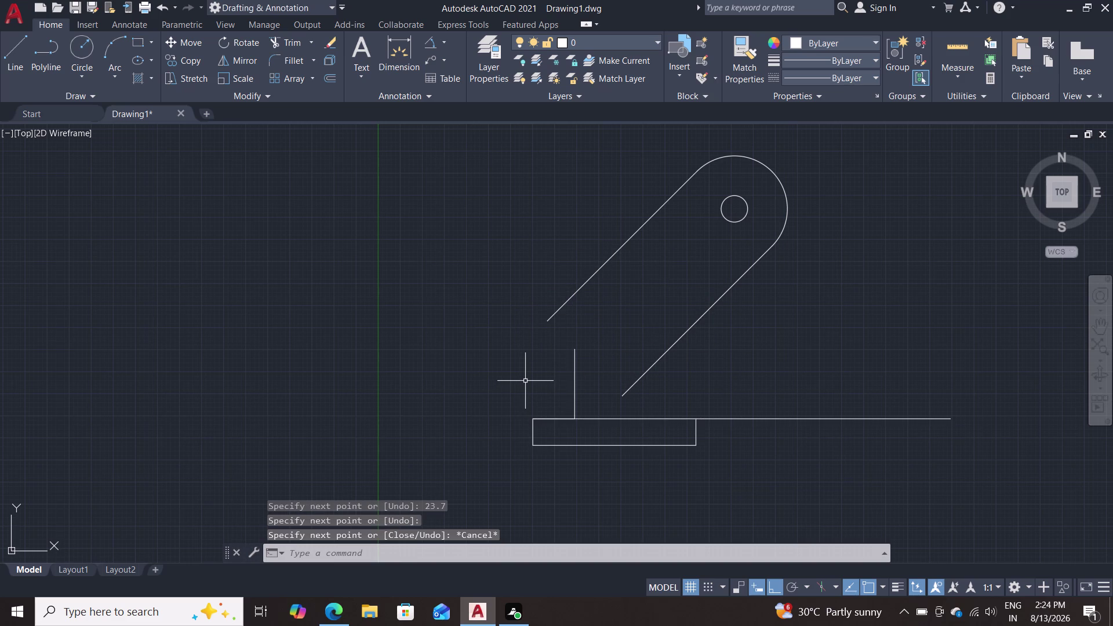
key(m)
key(Return)
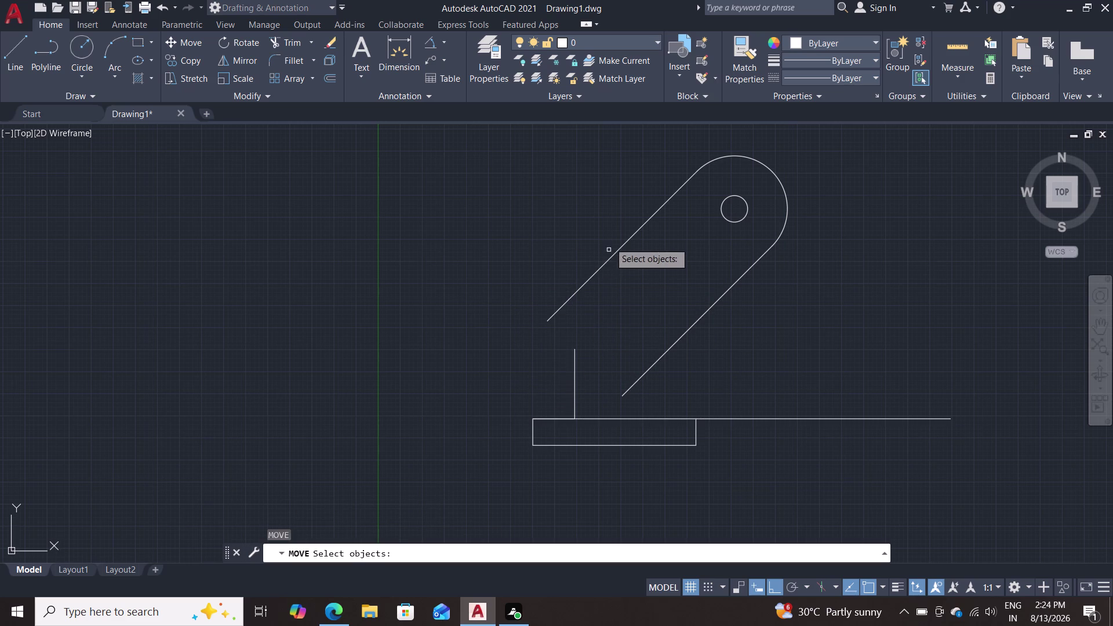
Select the lever's two slanted edges, rounded end arc and hole circle for moving.
click(611, 259)
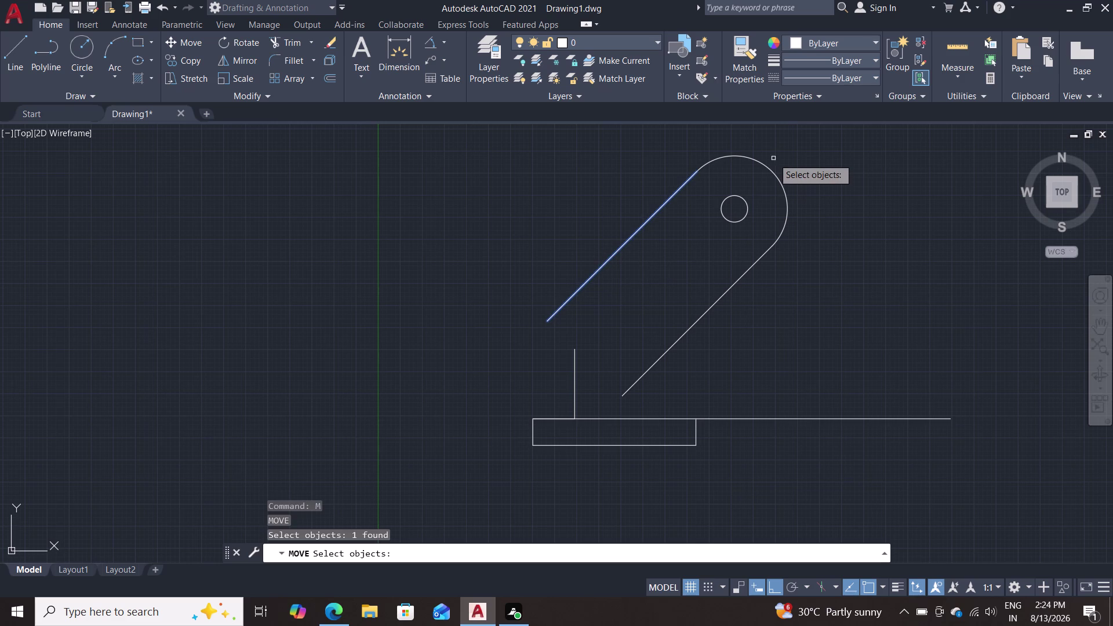
click(765, 167)
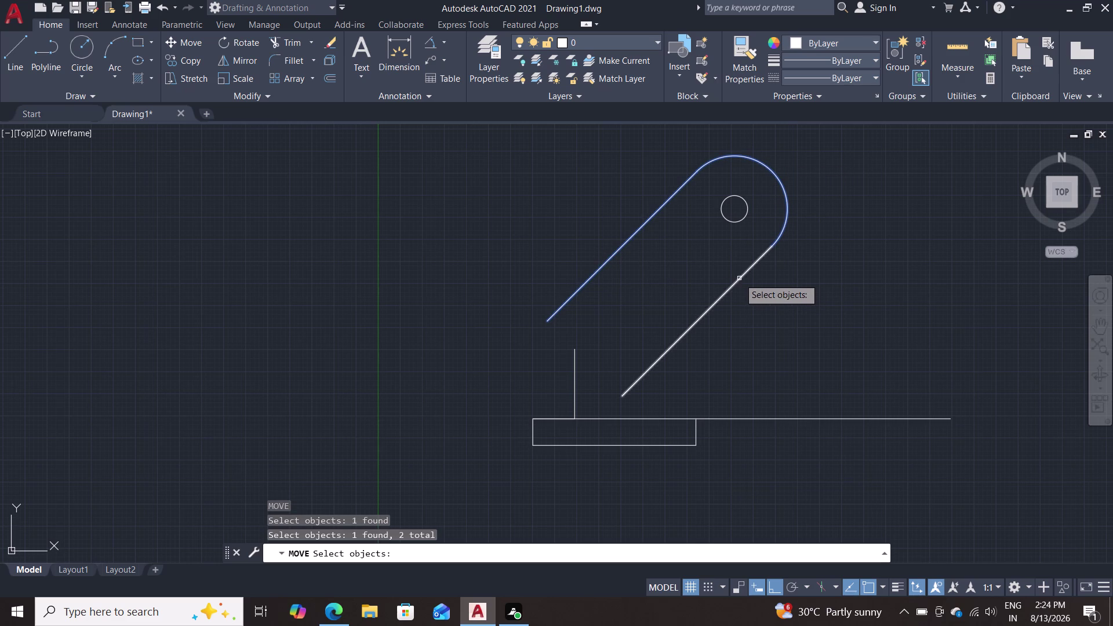
double_click(739, 279)
click(743, 217)
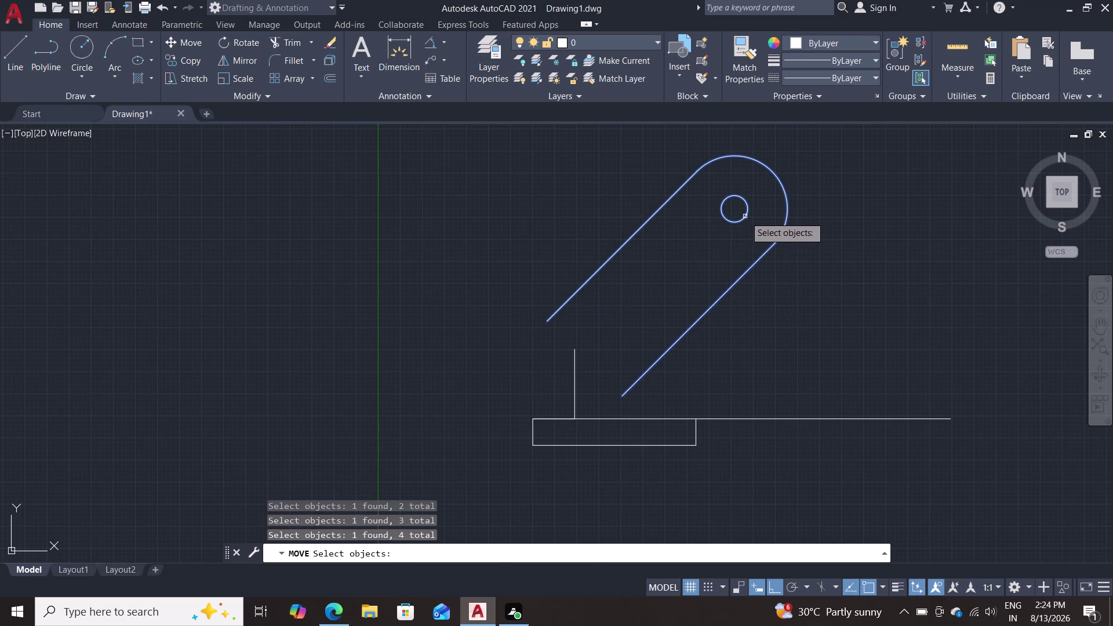
key(Return)
Move the lever from its lower corner onto the rectangle top at the vertical line.
click(546, 320)
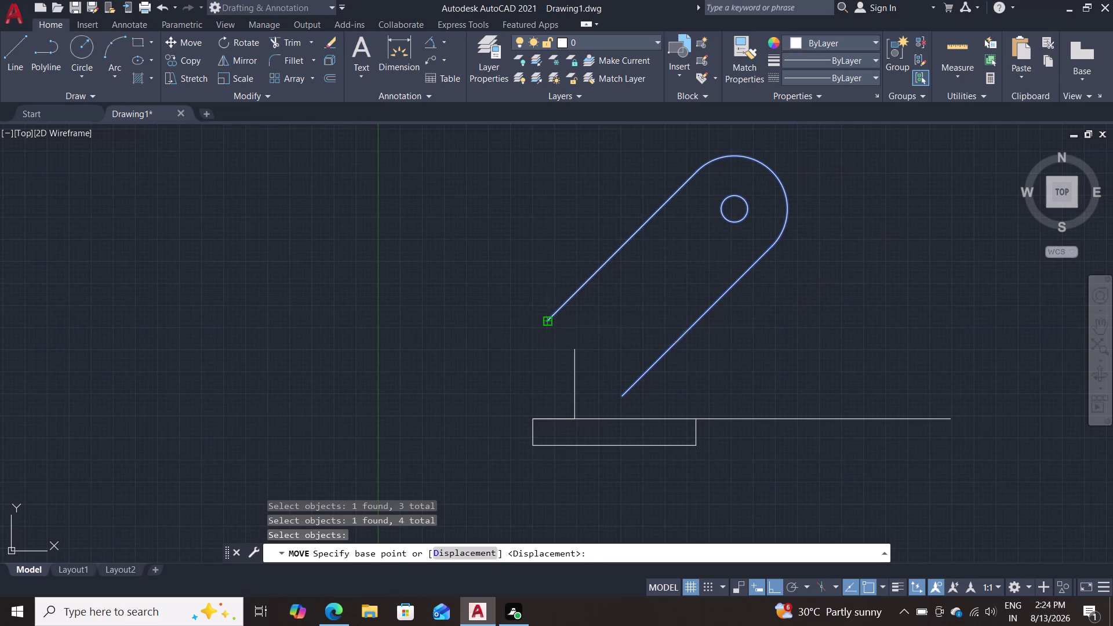
scroll(up, 3)
middle_drag(598, 393, 696, 221)
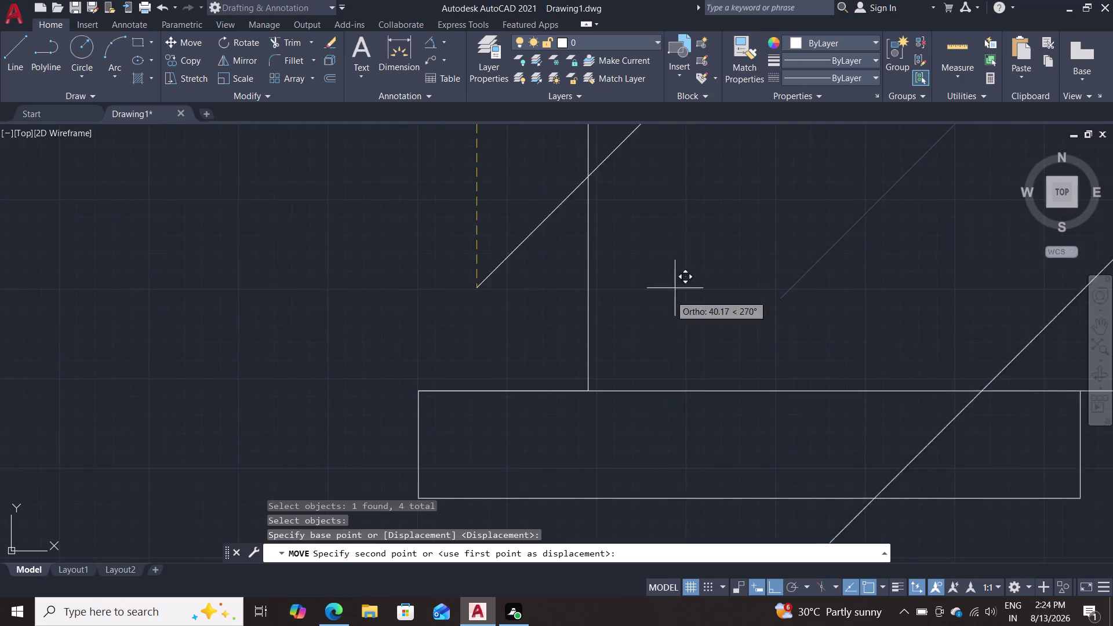
click(590, 396)
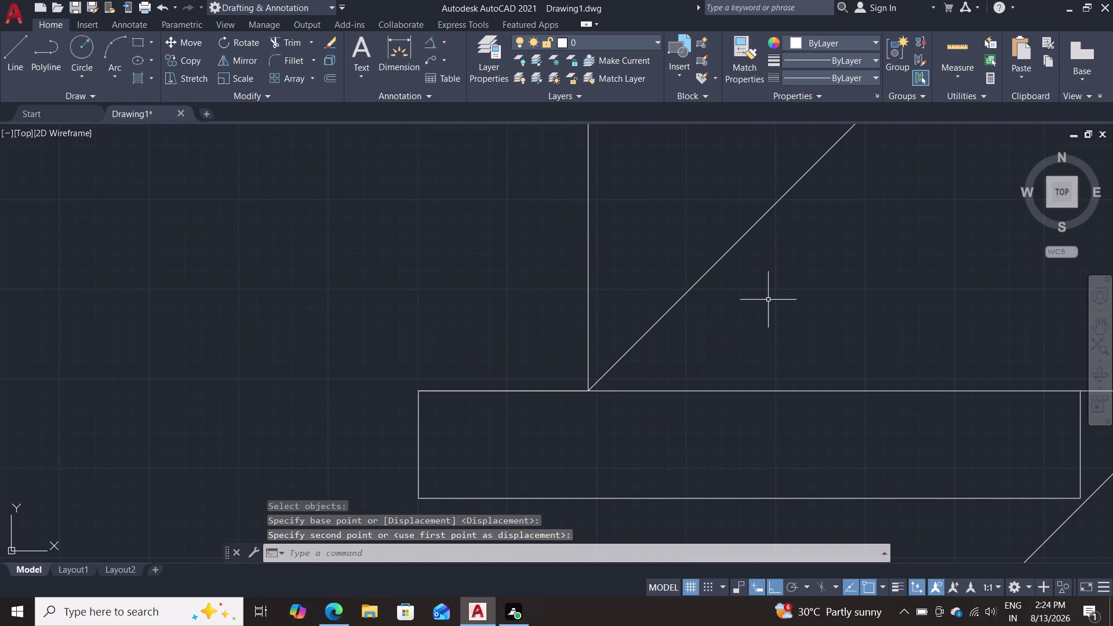
scroll(down, 3)
middle_drag(835, 252, 675, 355)
scroll(down, 3)
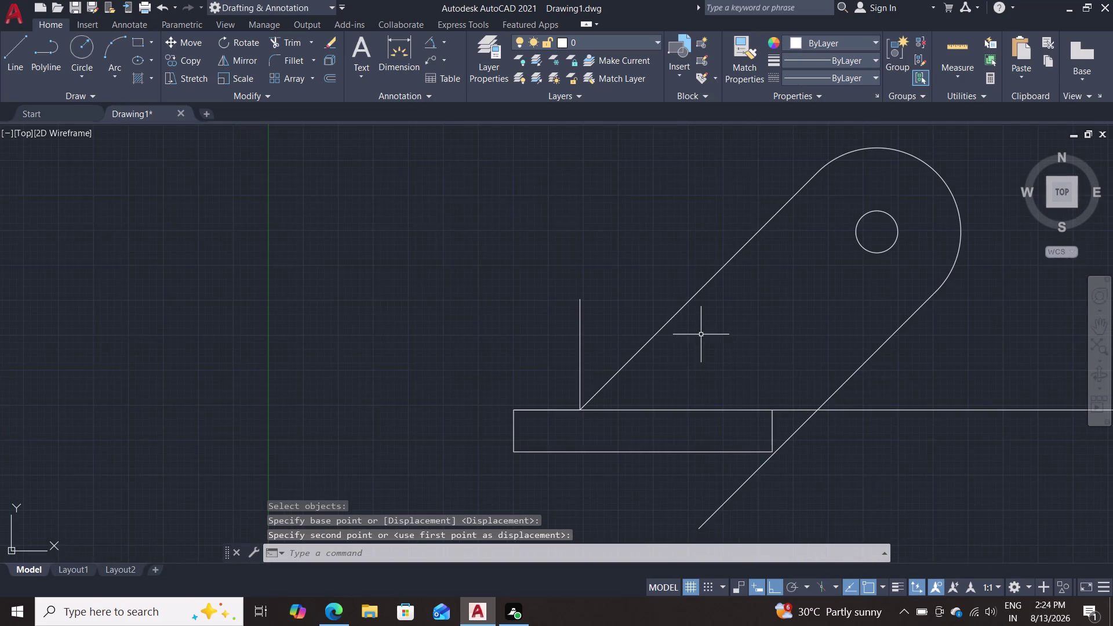
middle_drag(741, 322, 718, 274)
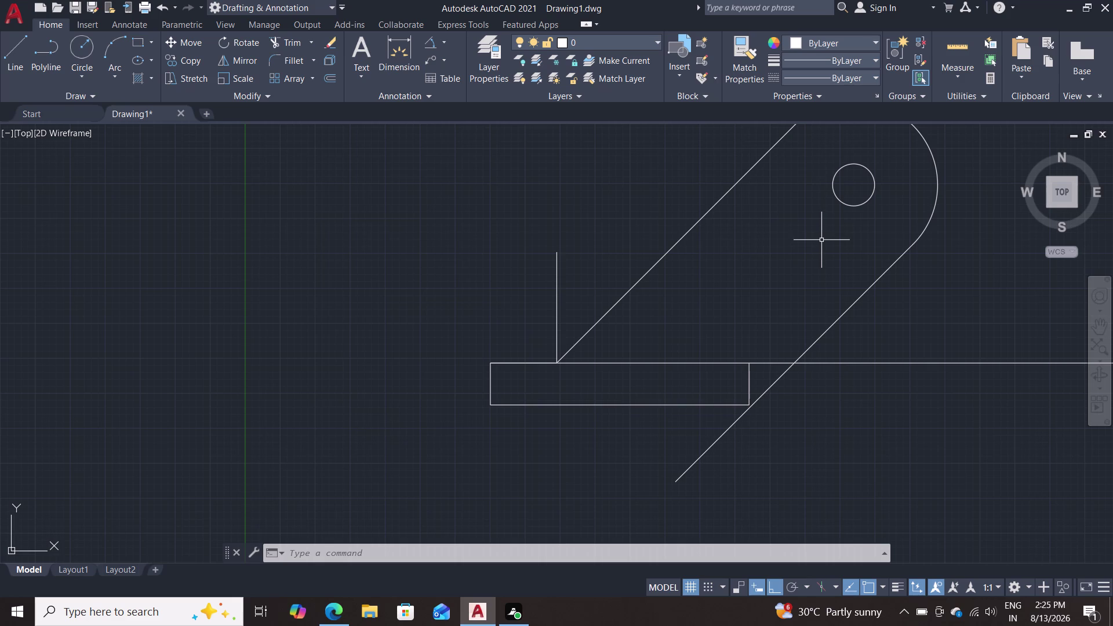
scroll(down, 3)
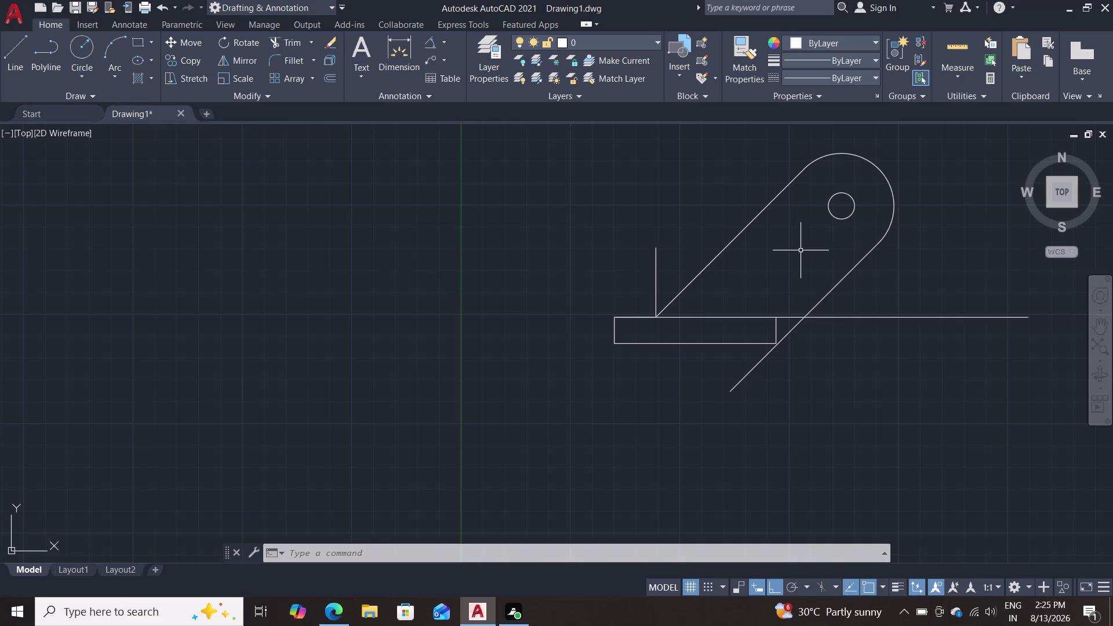
key(l)
key(Return)
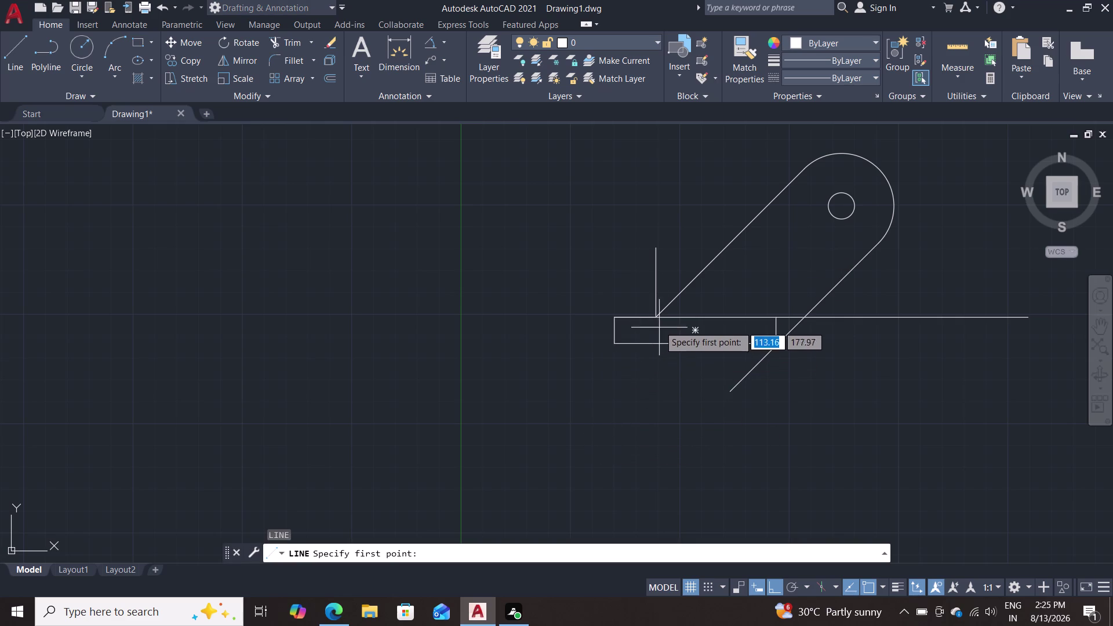
Draw a 165-long vertical line down from the lever's lower corner through the base rectangle.
click(660, 317)
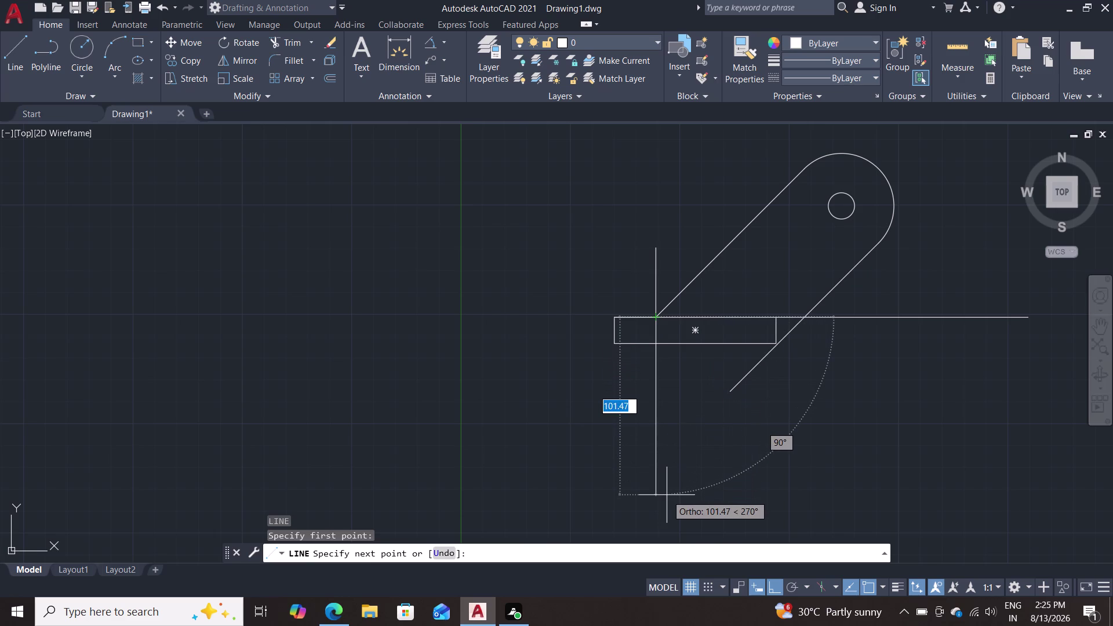
text(16)
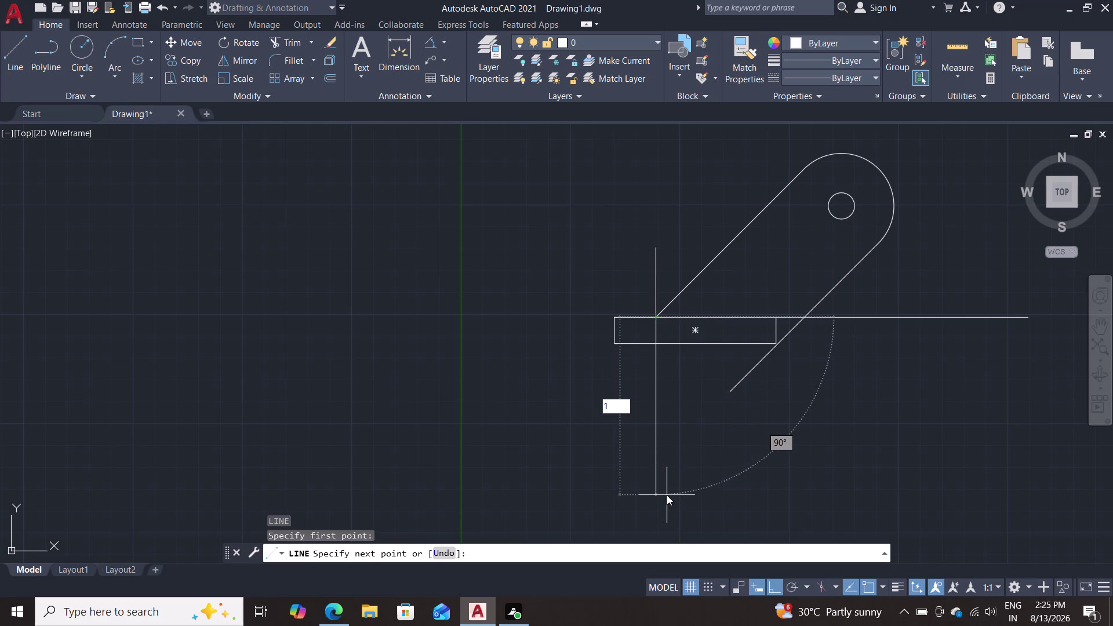
text(5)
key(Return)
key(Escape)
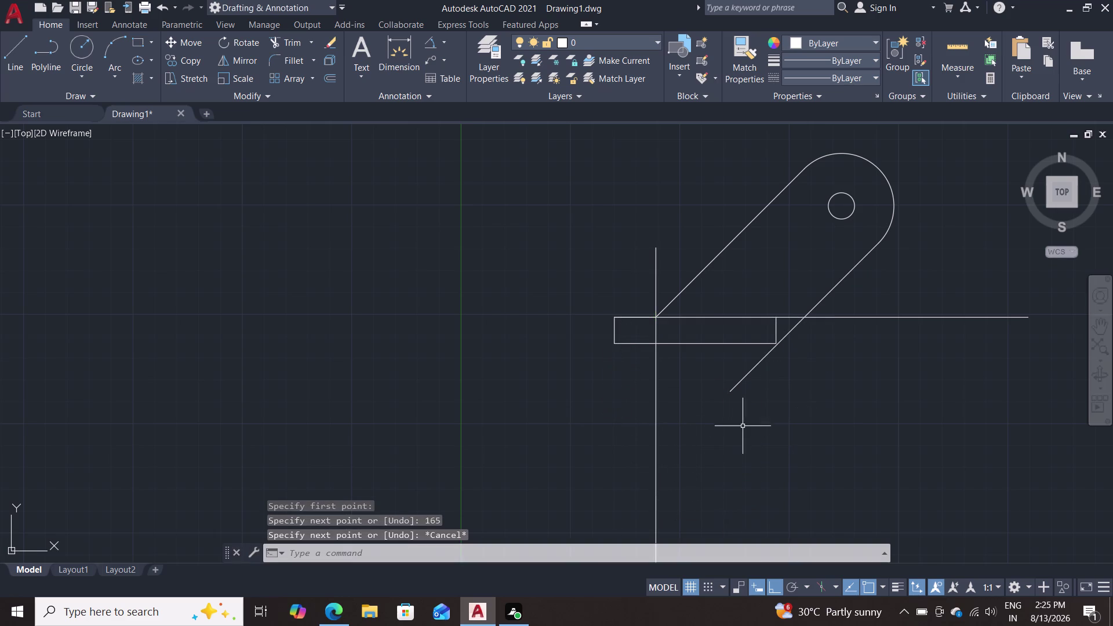
scroll(down, 3)
middle_drag(742, 418, 703, 336)
scroll(up, 3)
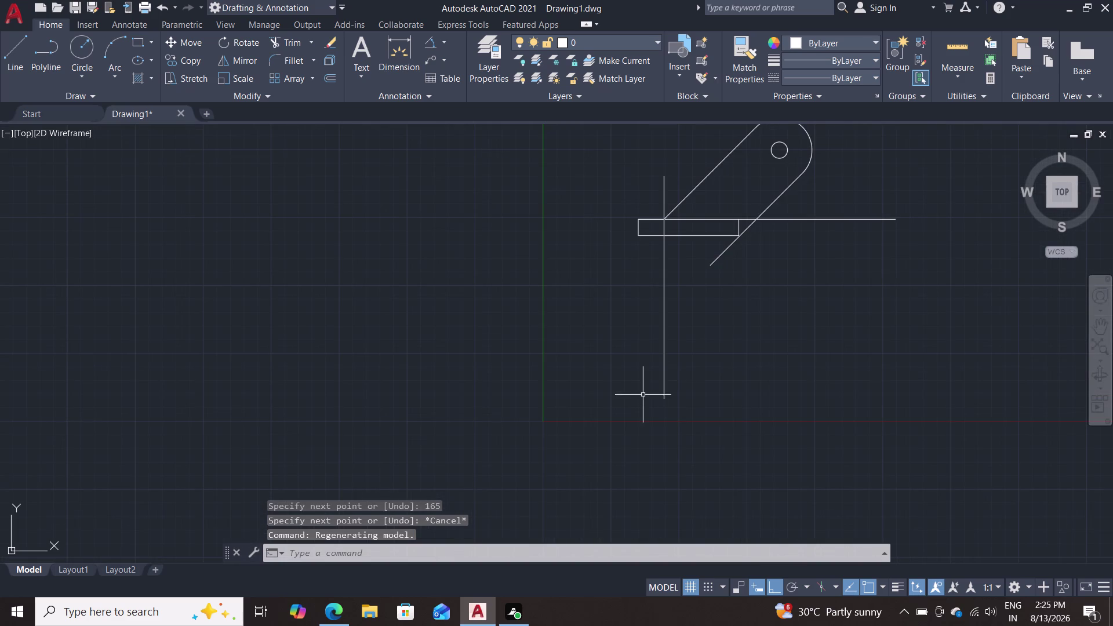
key(c)
key(o)
key(Return)
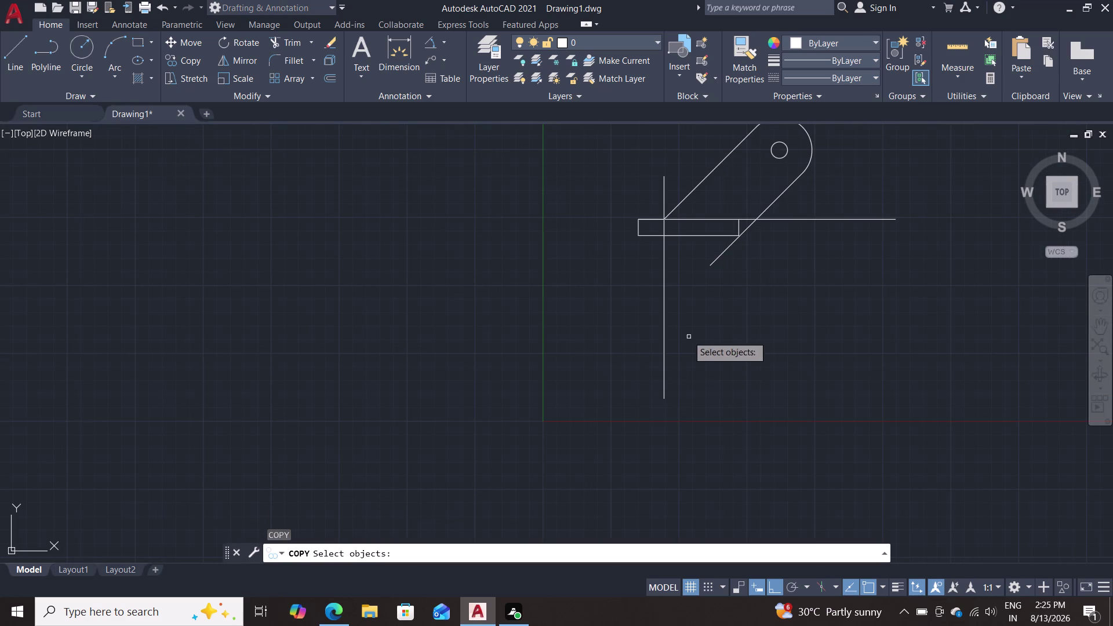
Copy the 165 vertical line 45 units to the right from its bottom end.
double_click(665, 327)
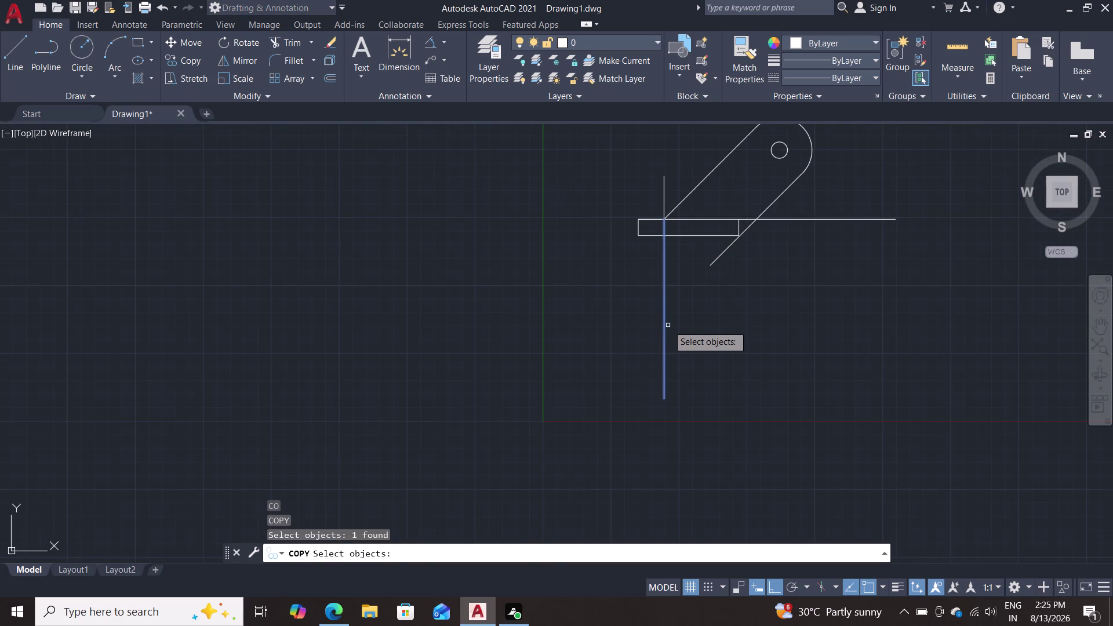
key(Return)
click(662, 397)
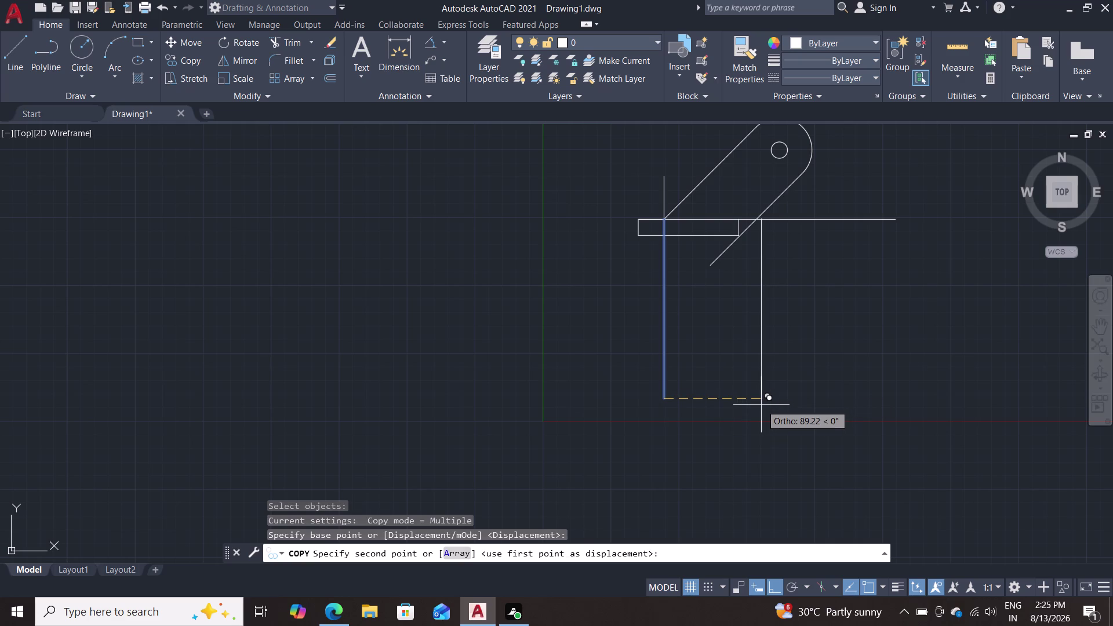
text(45)
key(Return)
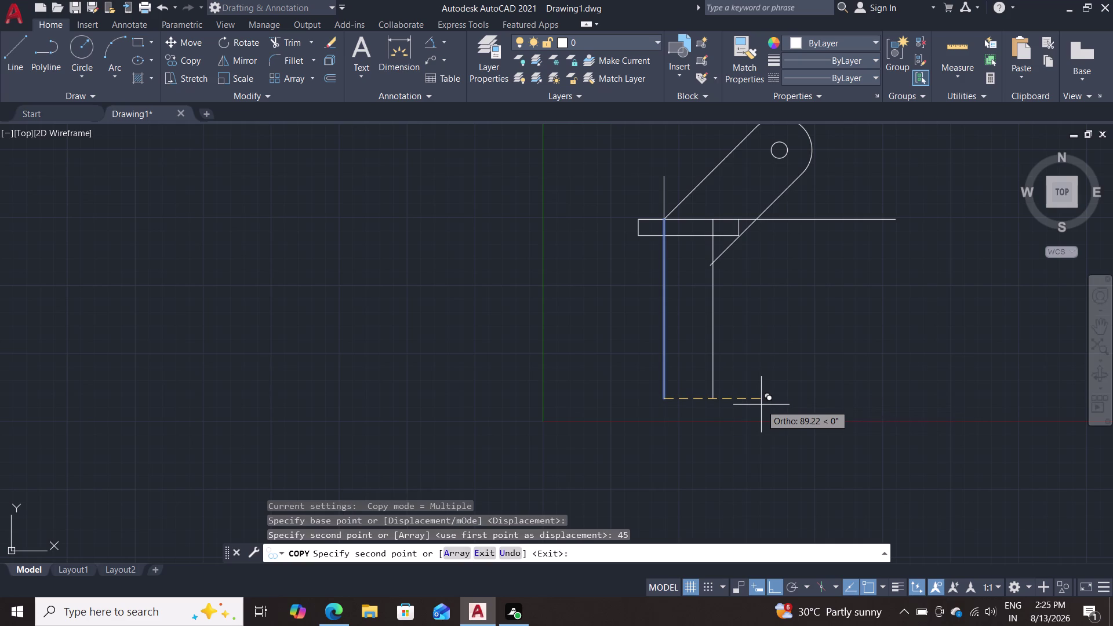
key(Escape)
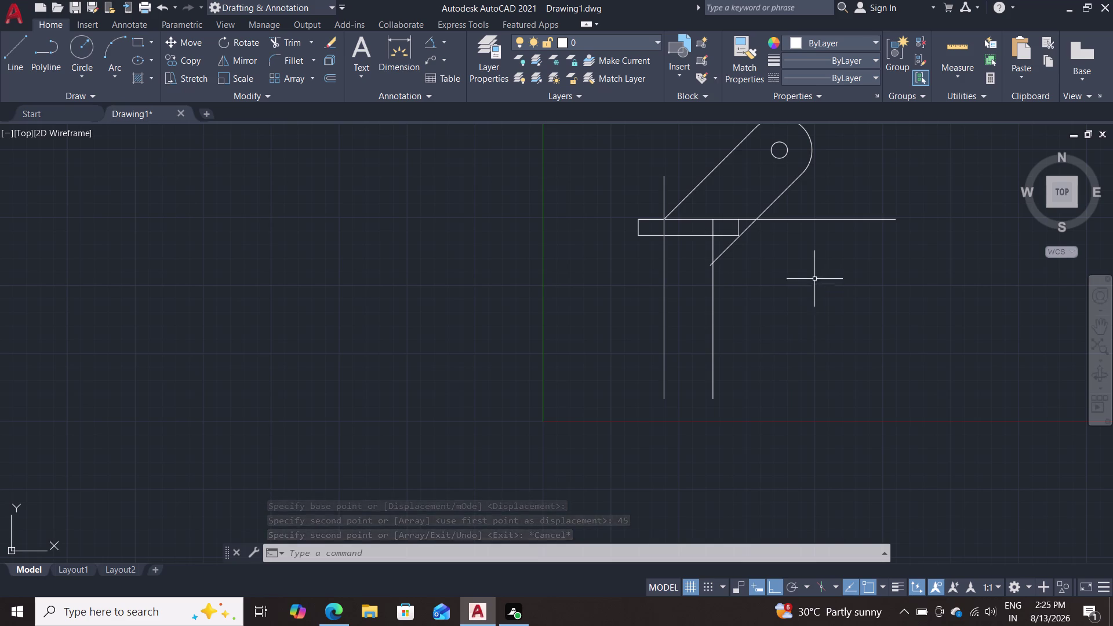
scroll(up, 3)
middle_drag(794, 262, 774, 325)
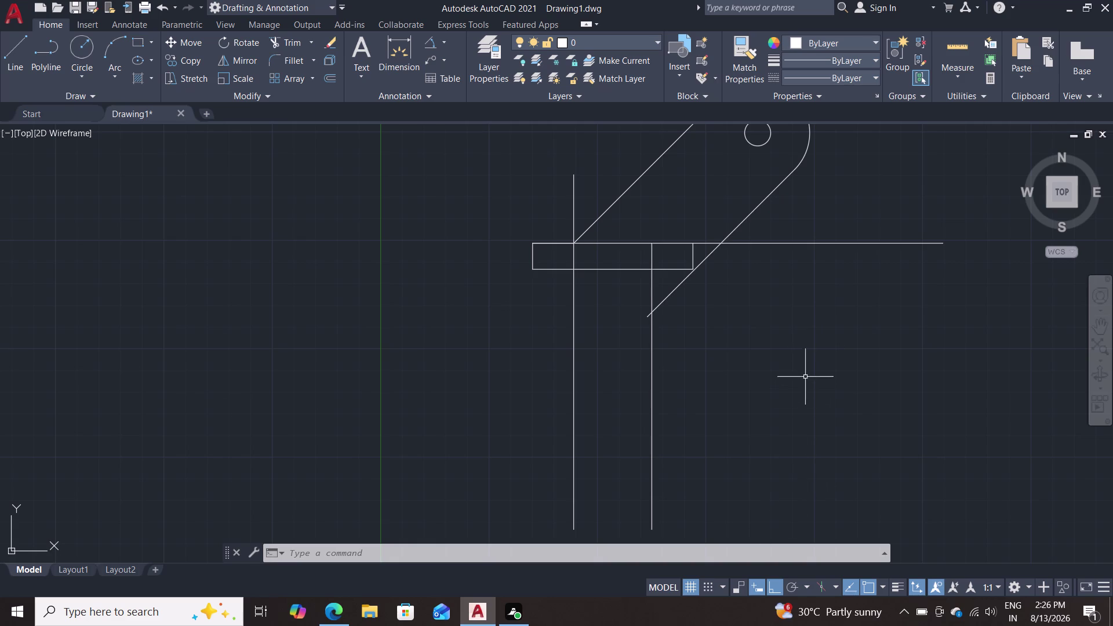
text(tr)
key(Return)
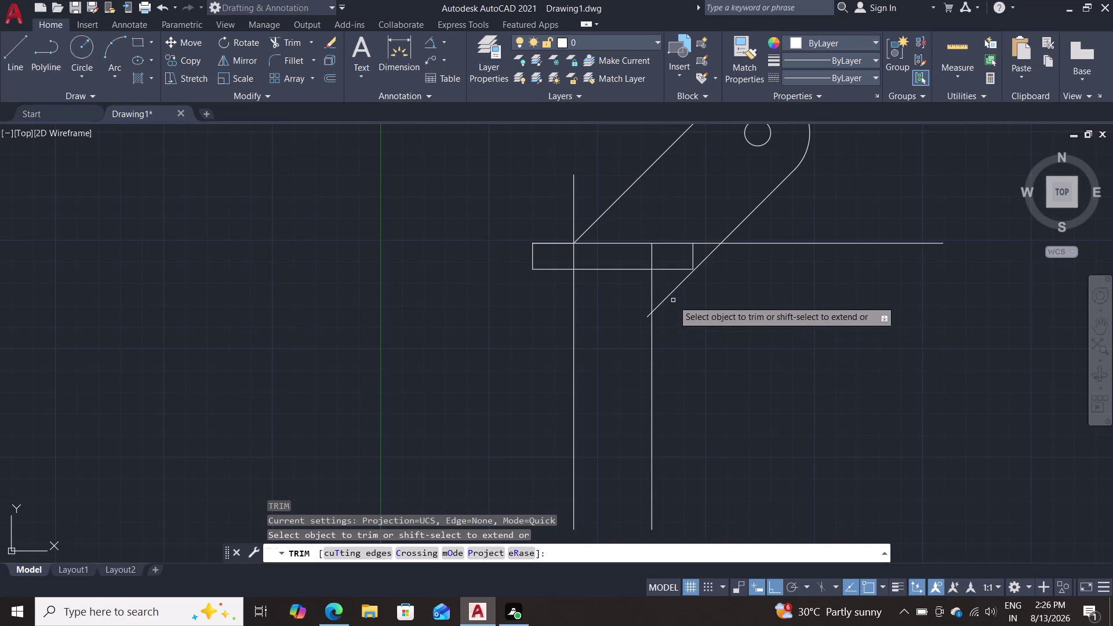
Trim the lever's right slanted edge back to the horizontal line.
click(669, 296)
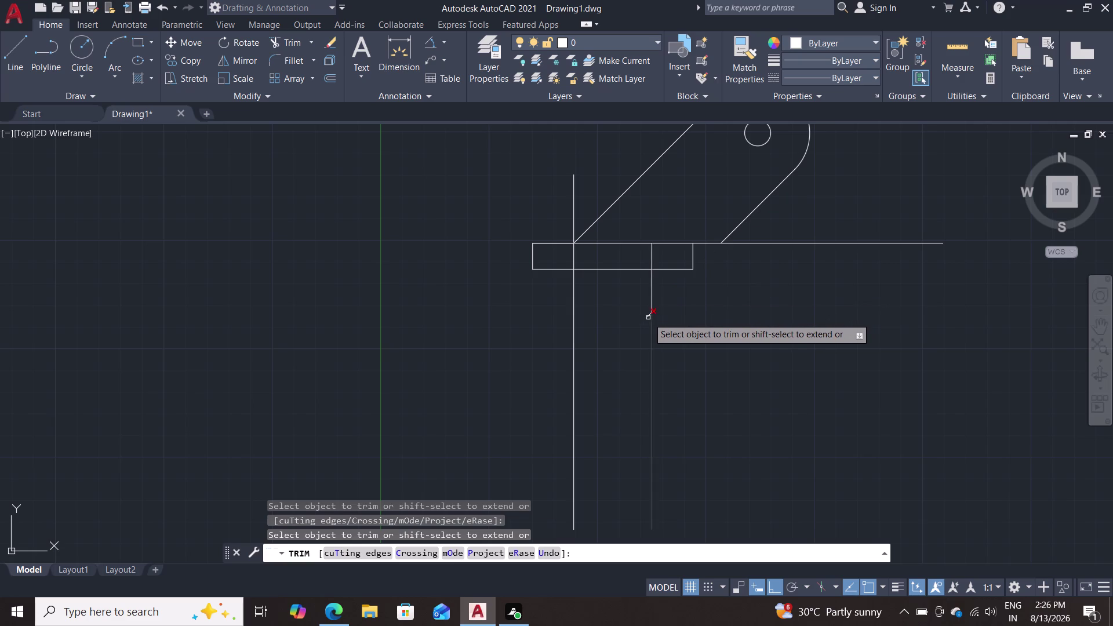
click(648, 316)
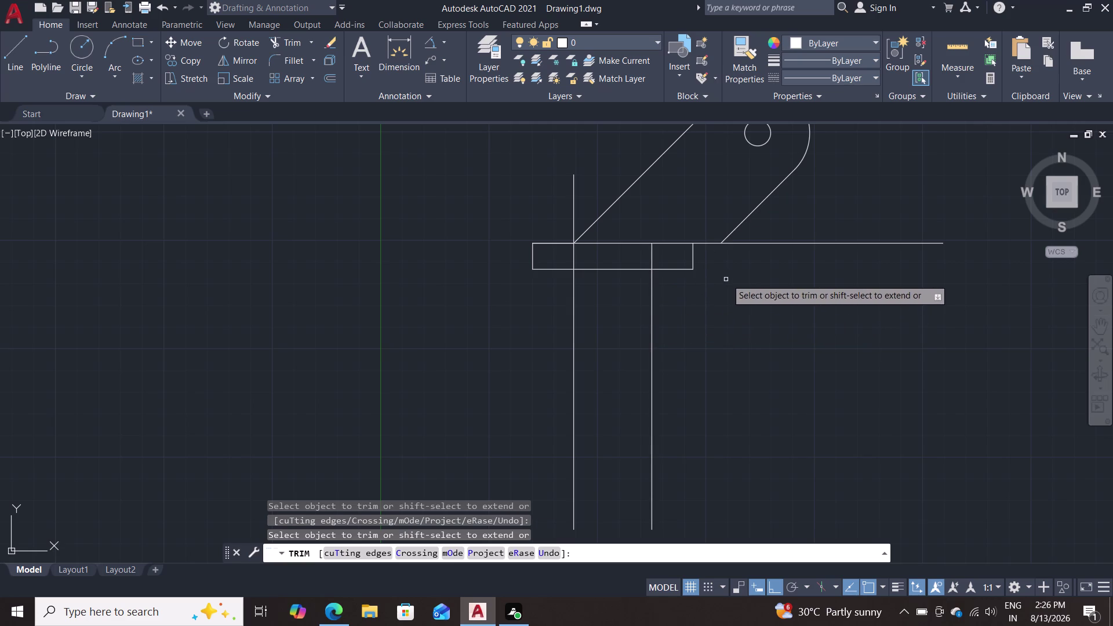
key(Escape)
scroll(down, 3)
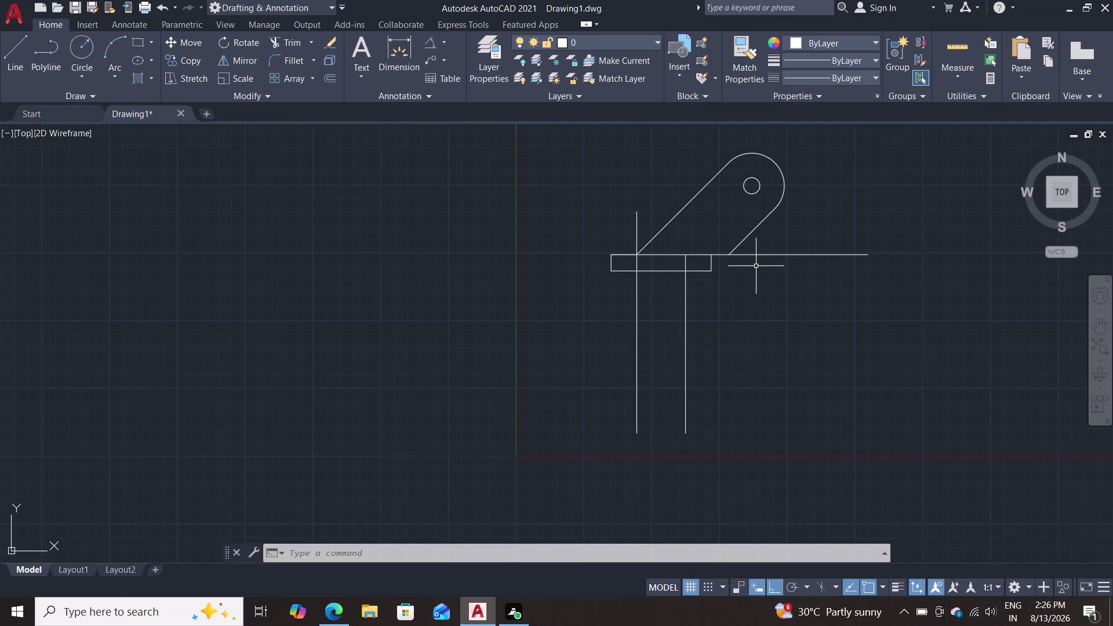
Delete the right slanted edge, then undo to restore it.
click(758, 225)
key(Delete)
scroll(up, 3)
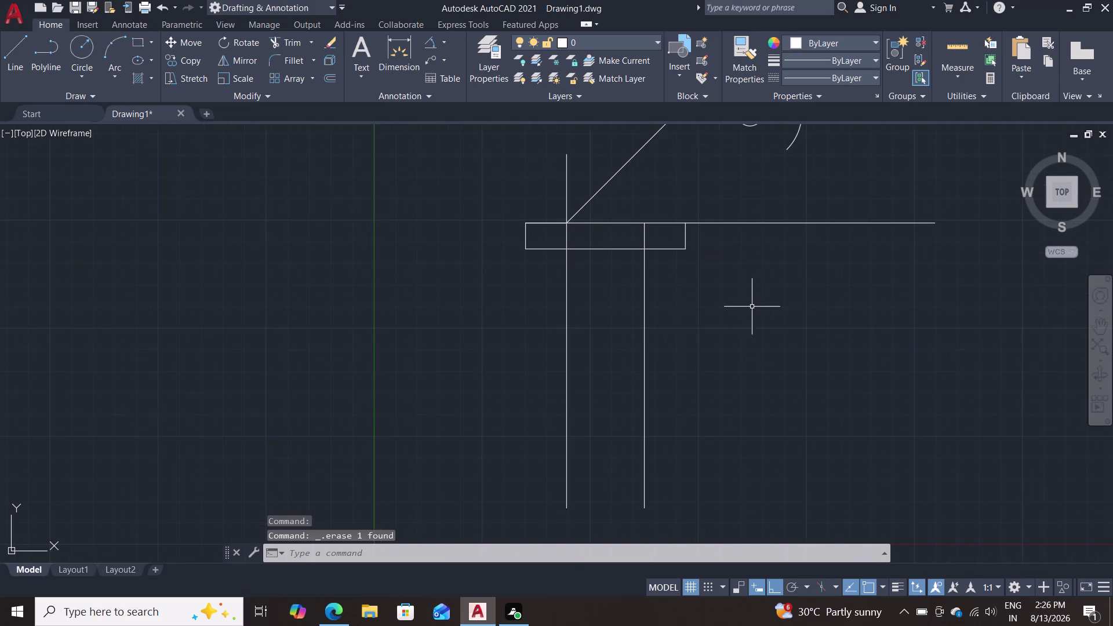
key(ctrl+z)
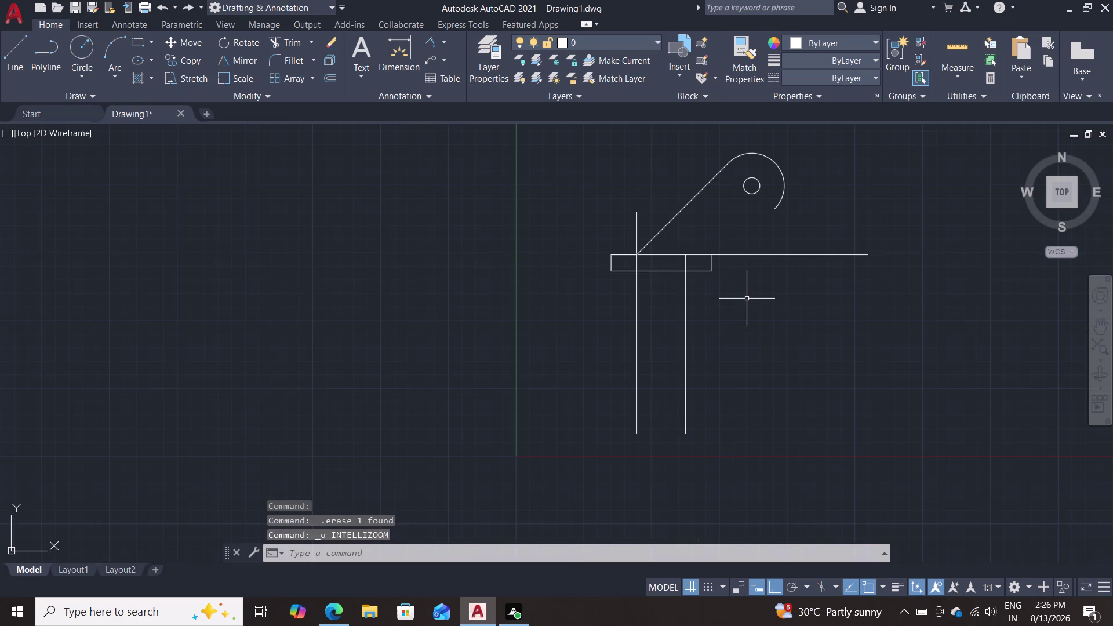
key(ctrl+z)
scroll(up, 3)
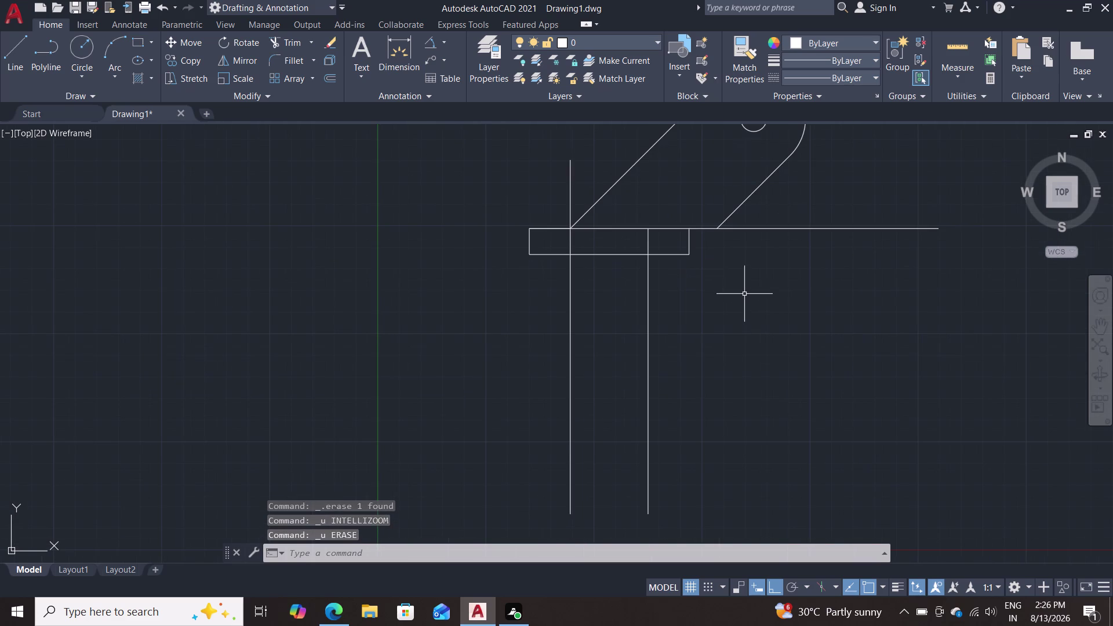
middle_drag(743, 292, 724, 385)
key(l)
key(Return)
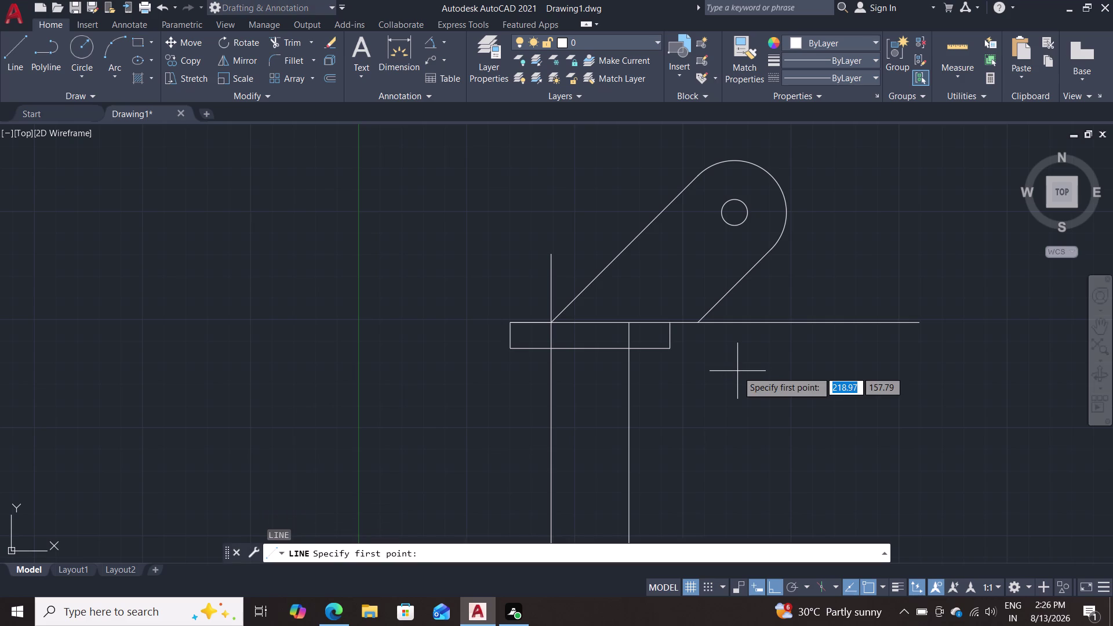
click(699, 317)
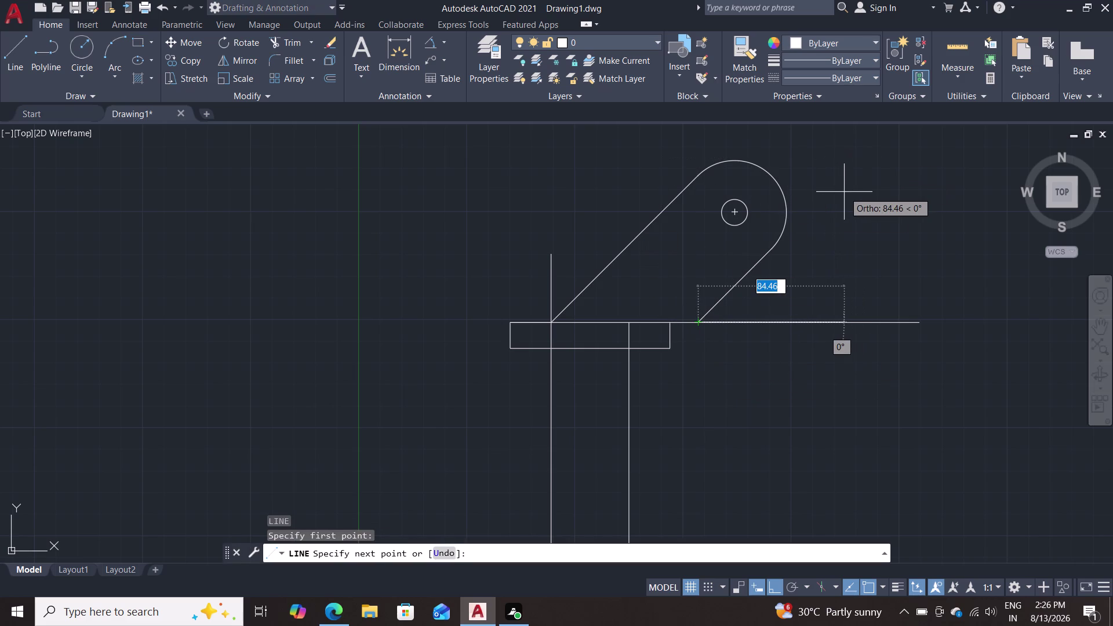
key(F8)
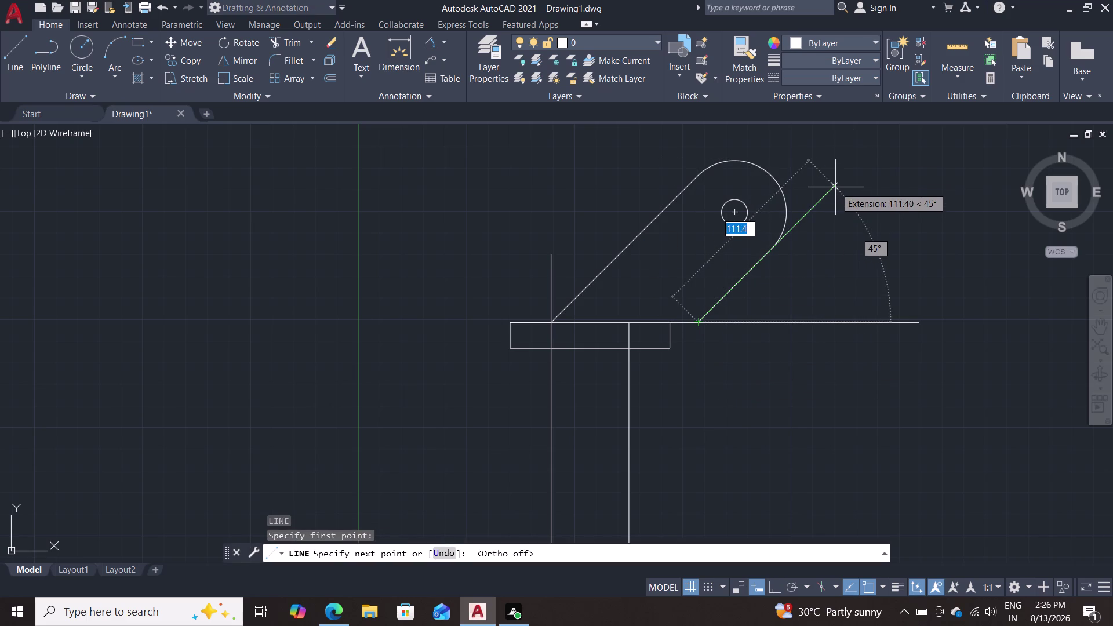
text(120)
key(Return)
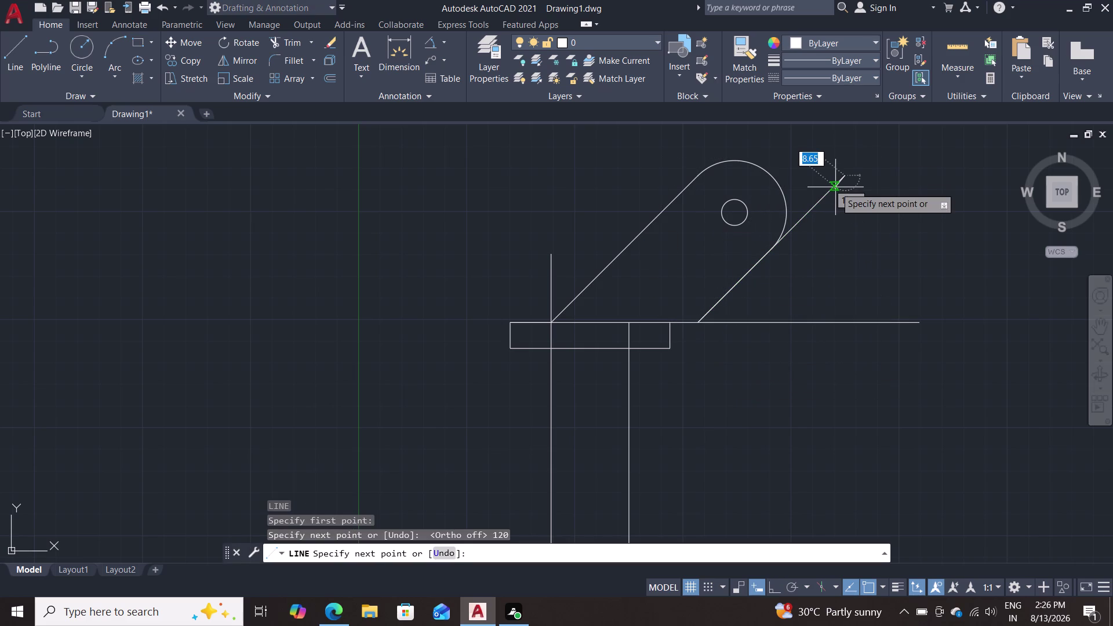
key(Escape)
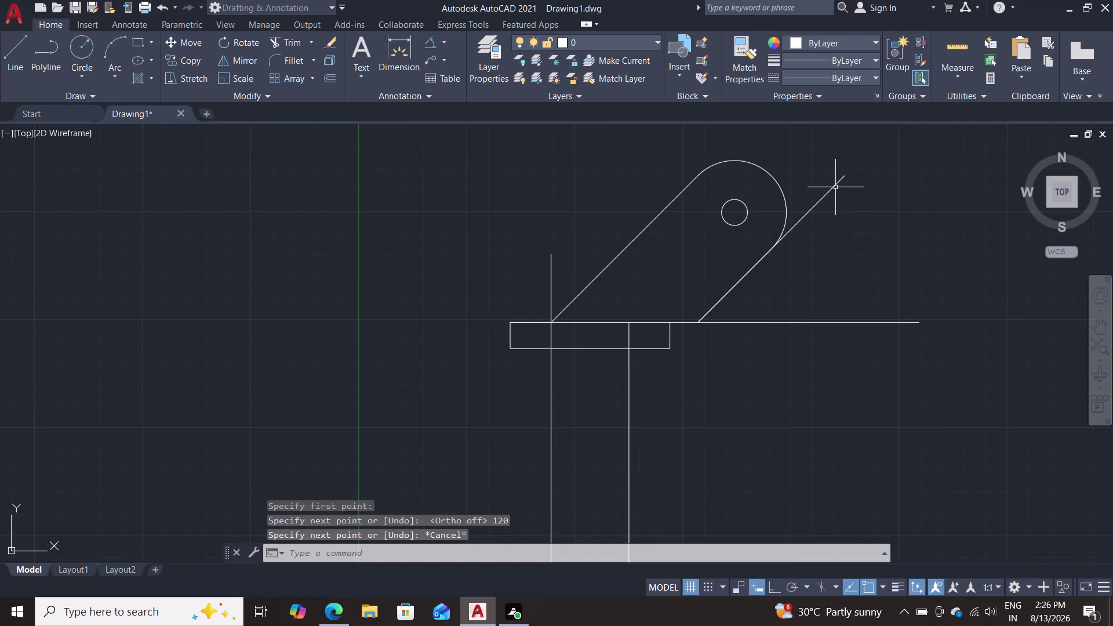
key(l)
key(Return)
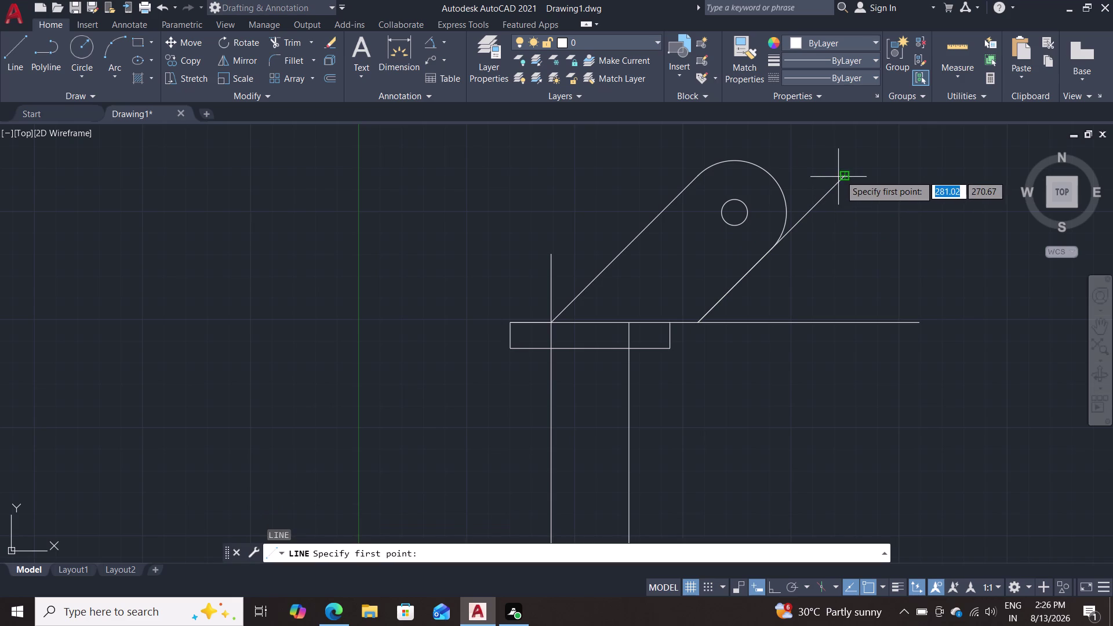
click(846, 171)
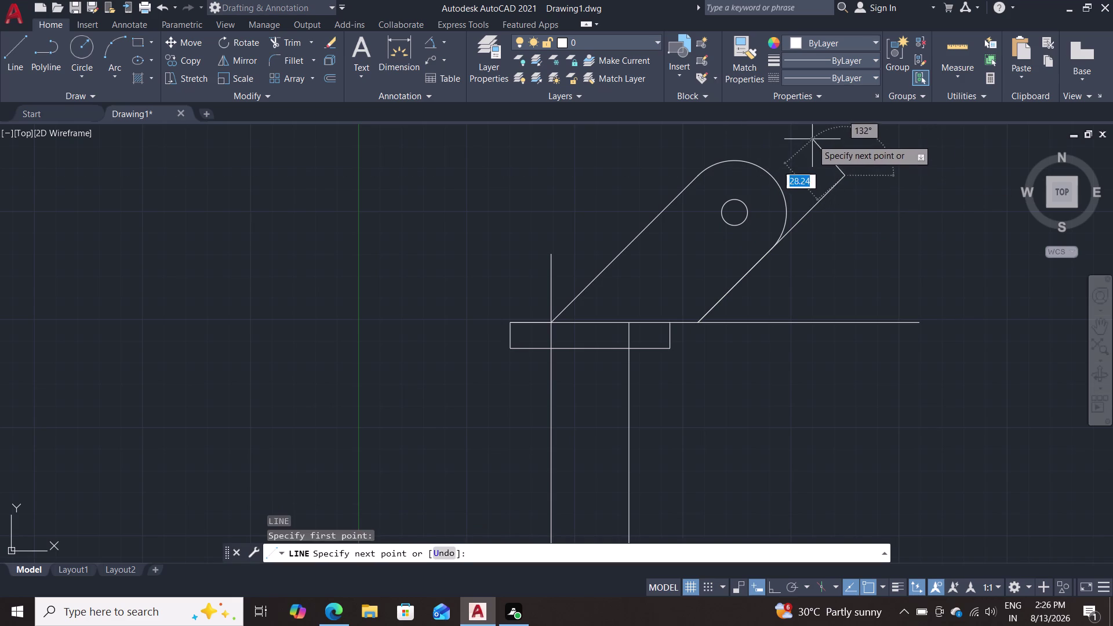
middle_drag(811, 138, 779, 205)
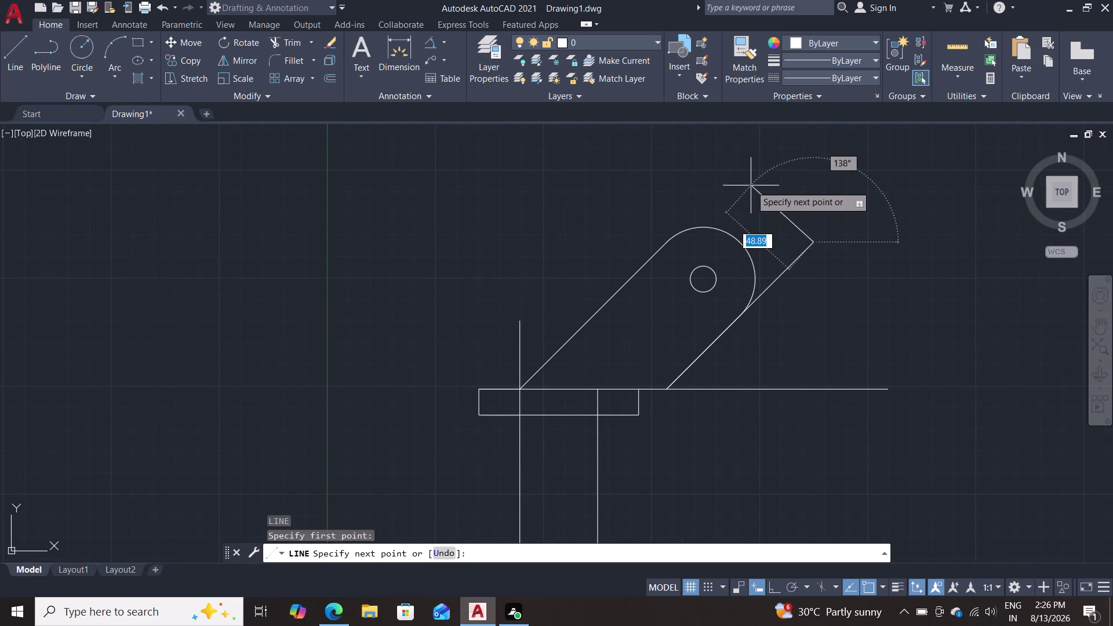
key(Escape)
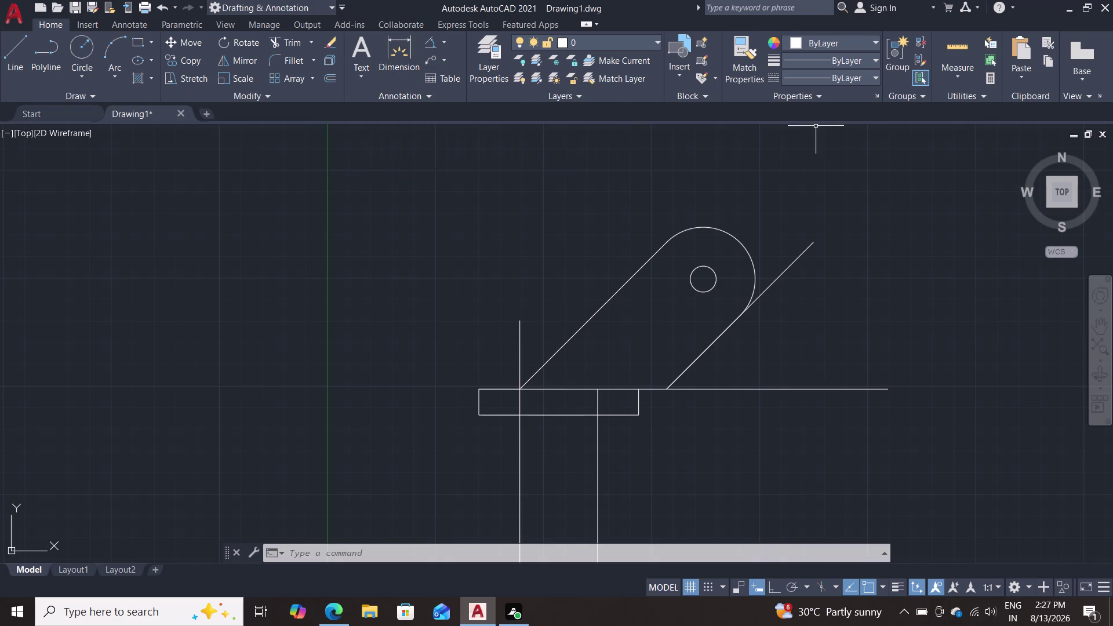
click(429, 42)
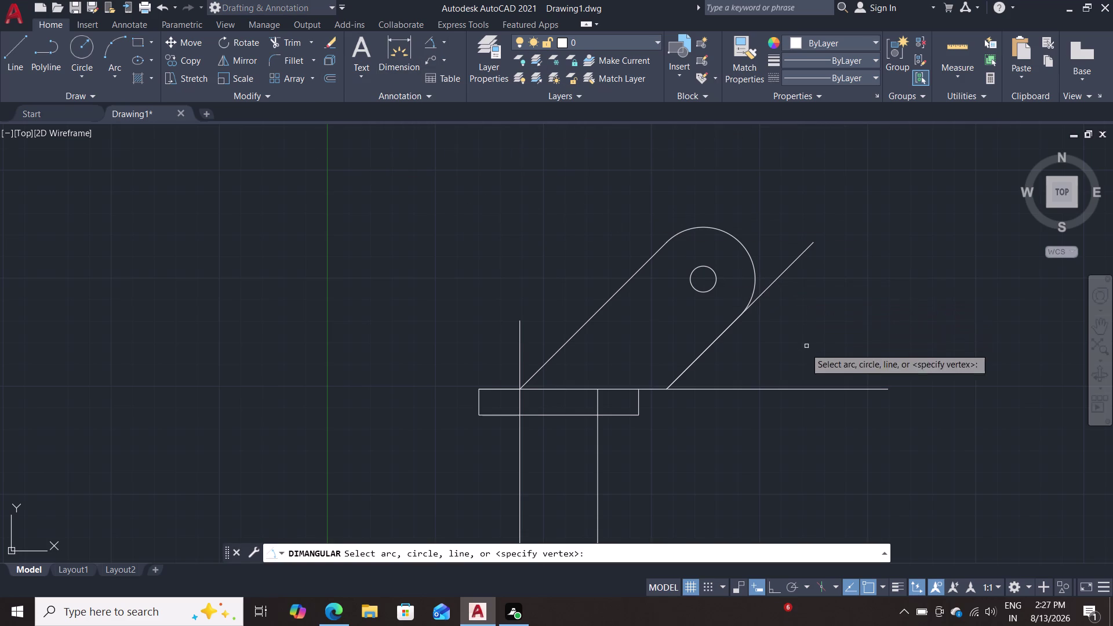
Add a 45° angular dimension between the horizontal line and the right slanted lever edge.
click(811, 391)
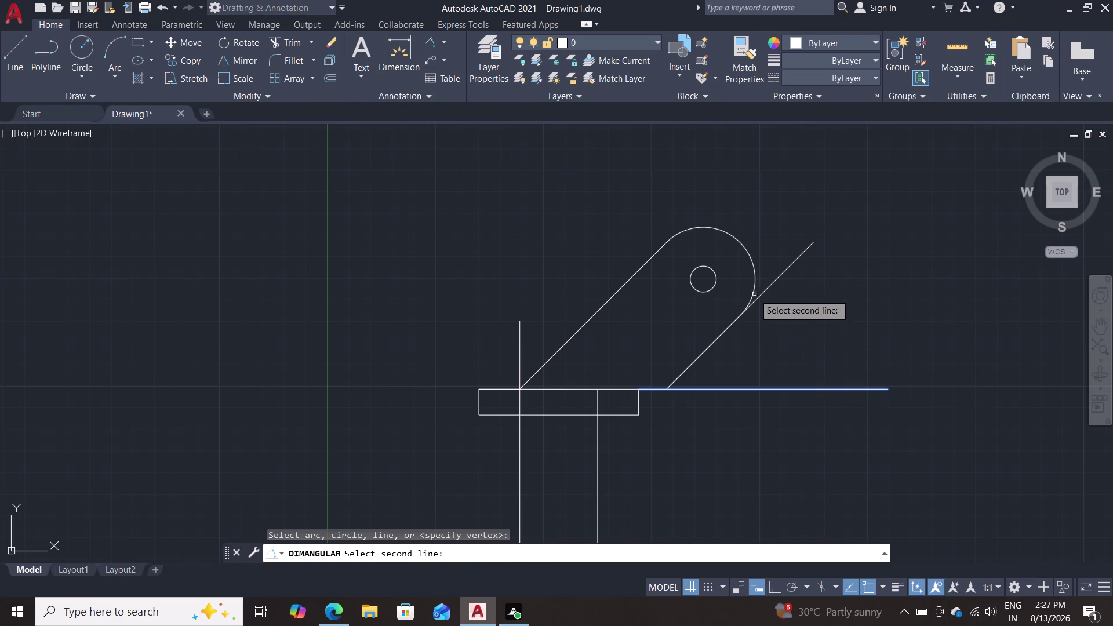
double_click(761, 295)
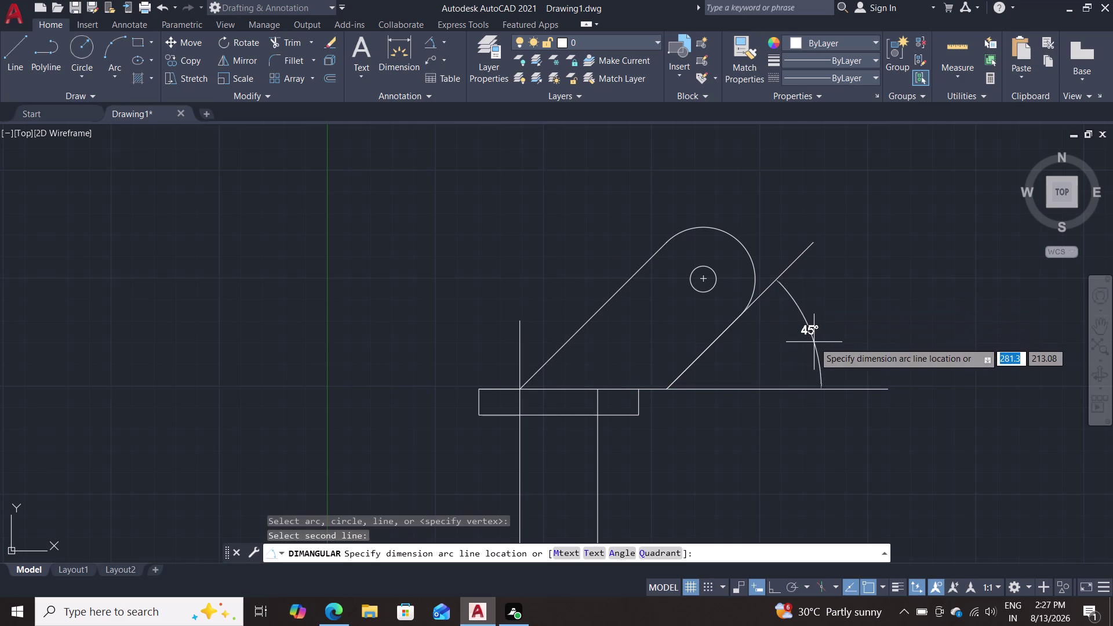
click(815, 342)
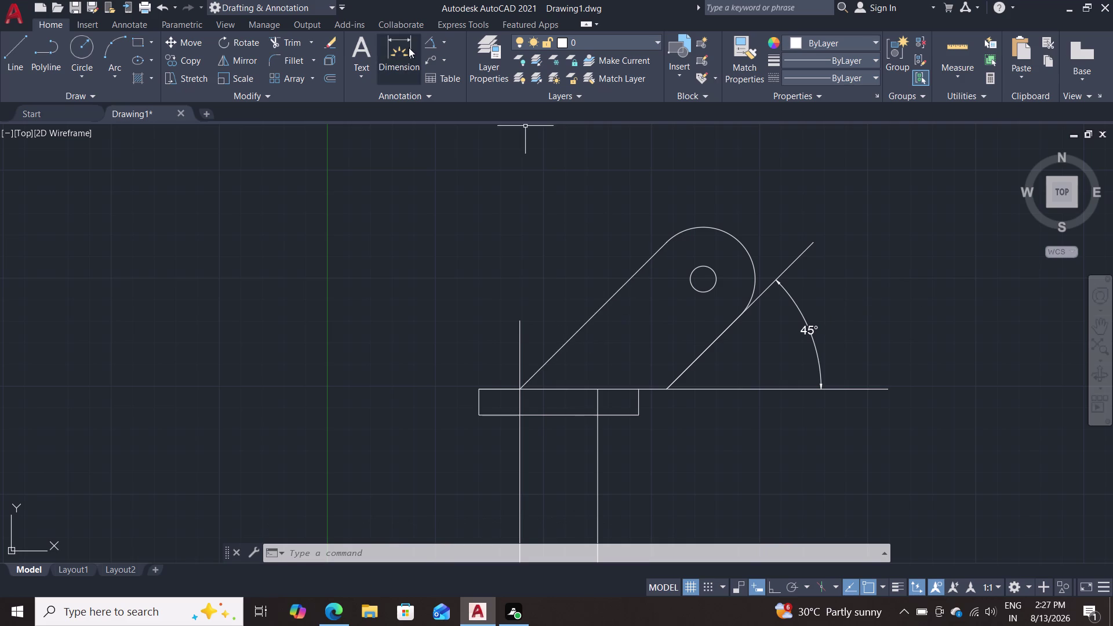
click(387, 53)
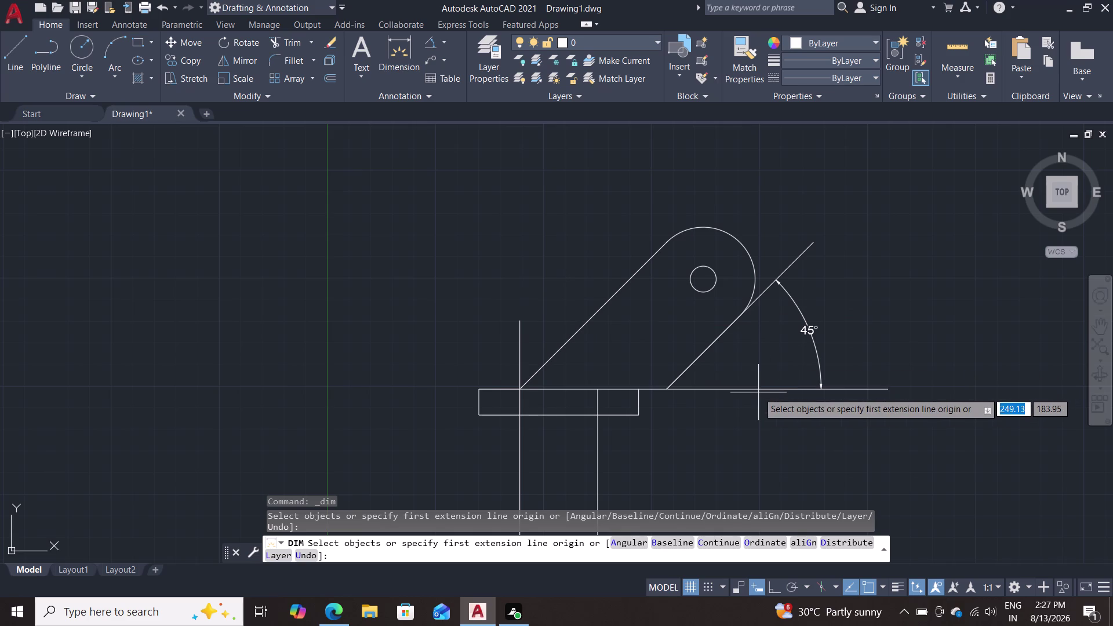
Dimension the lever's long slanted left edge with a 120 aligned dimension.
scroll(down, 3)
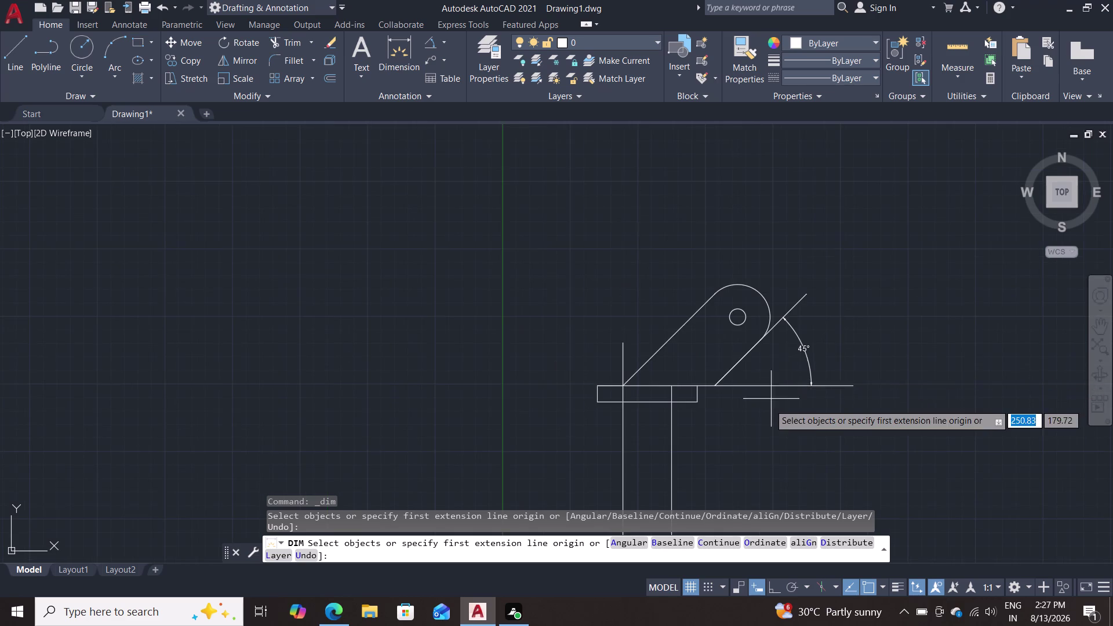
scroll(down, 3)
middle_drag(756, 393, 702, 288)
scroll(up, 3)
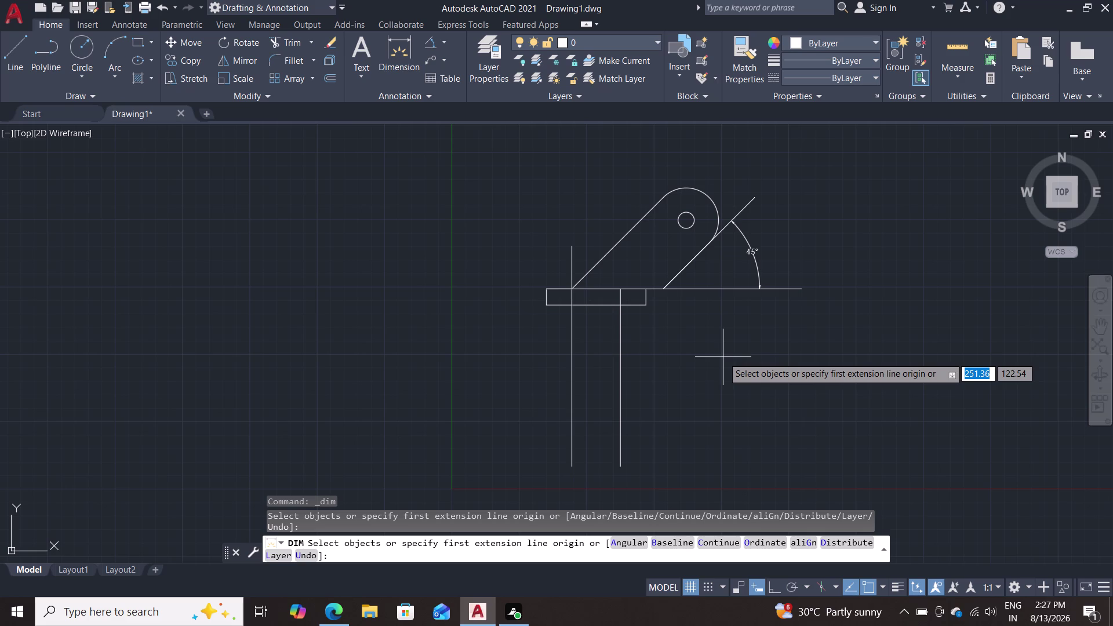
click(395, 51)
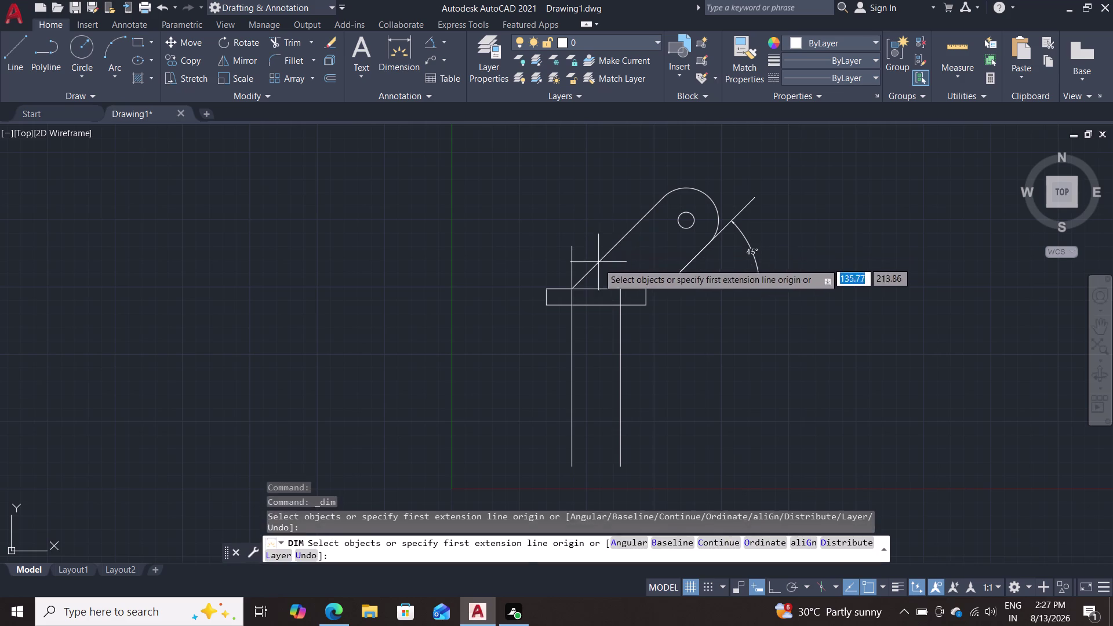
click(586, 275)
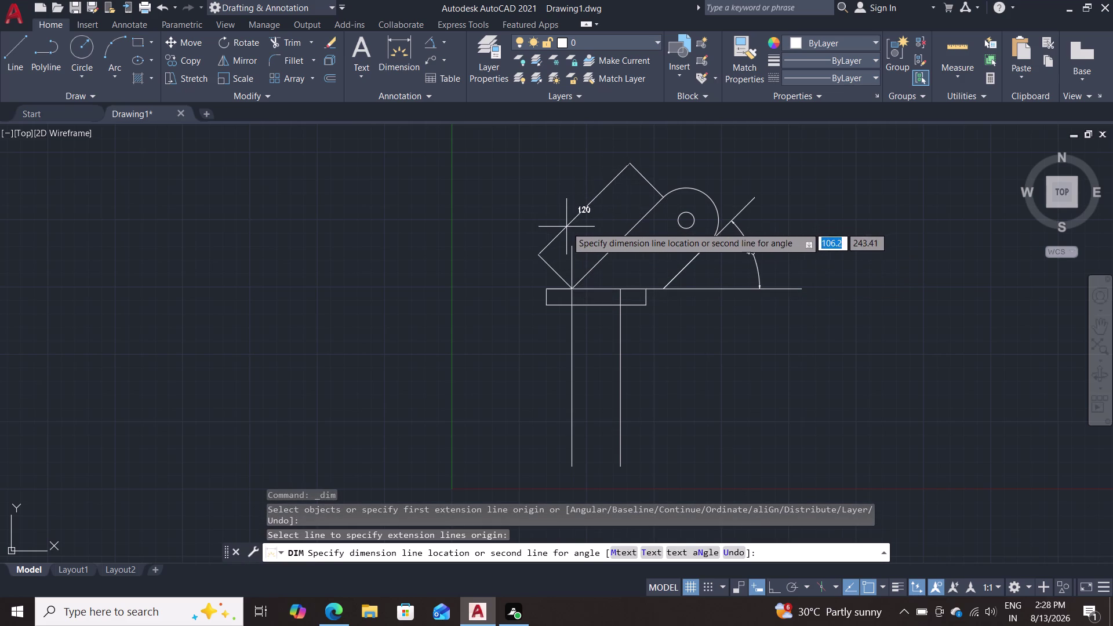
click(567, 232)
key(Escape)
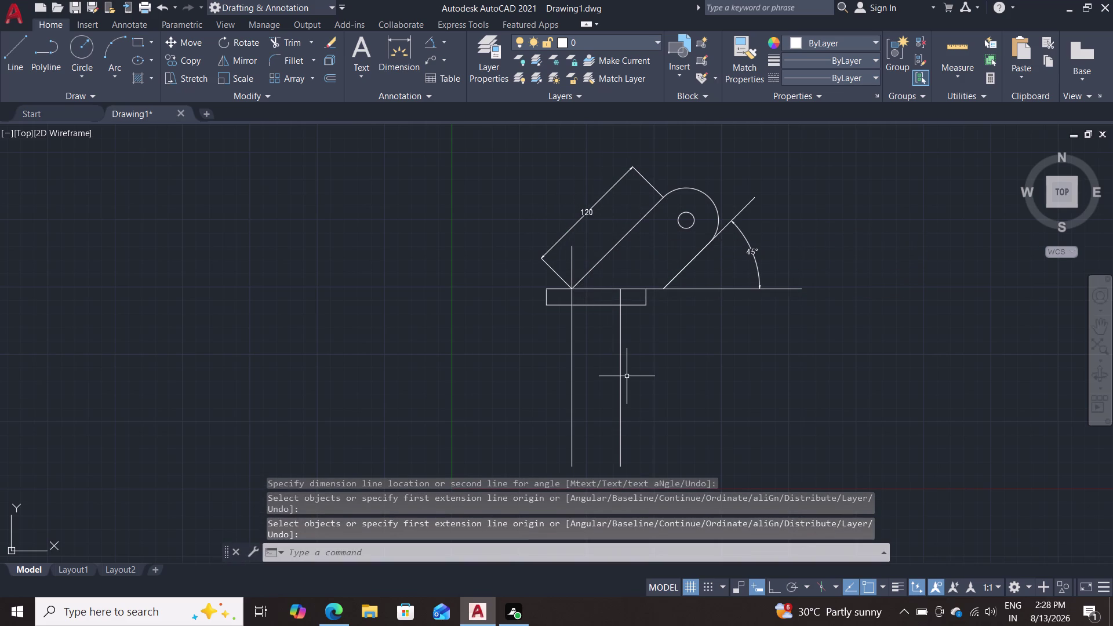
text(tr)
key(Return)
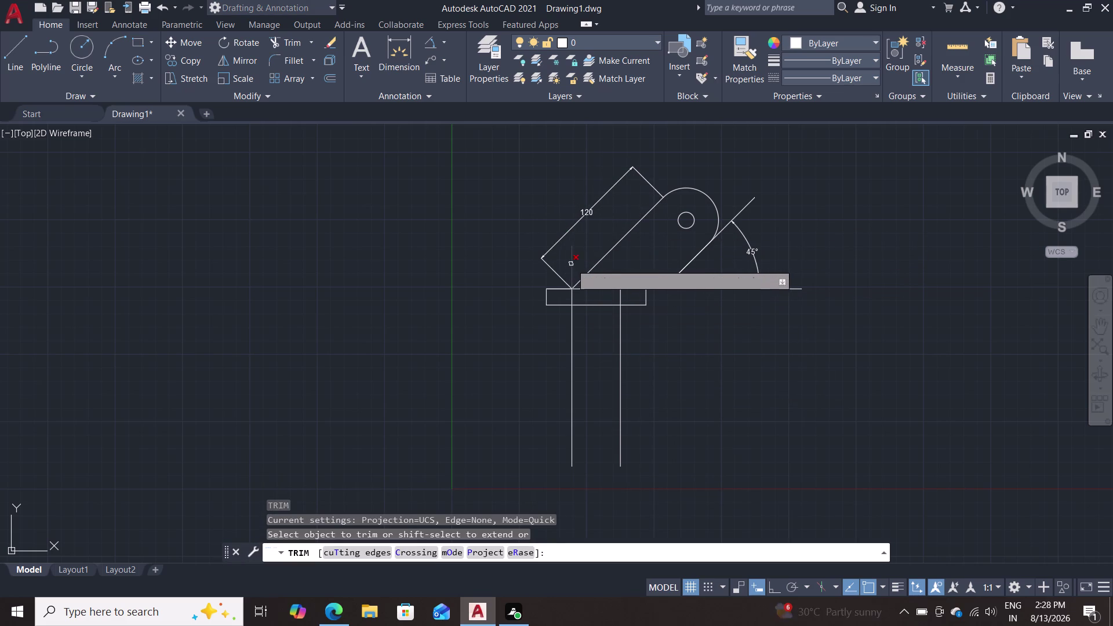
Trim a horizontal line piece, then undo the trim and the 120 dimension.
click(572, 261)
key(Escape)
key(Escape)
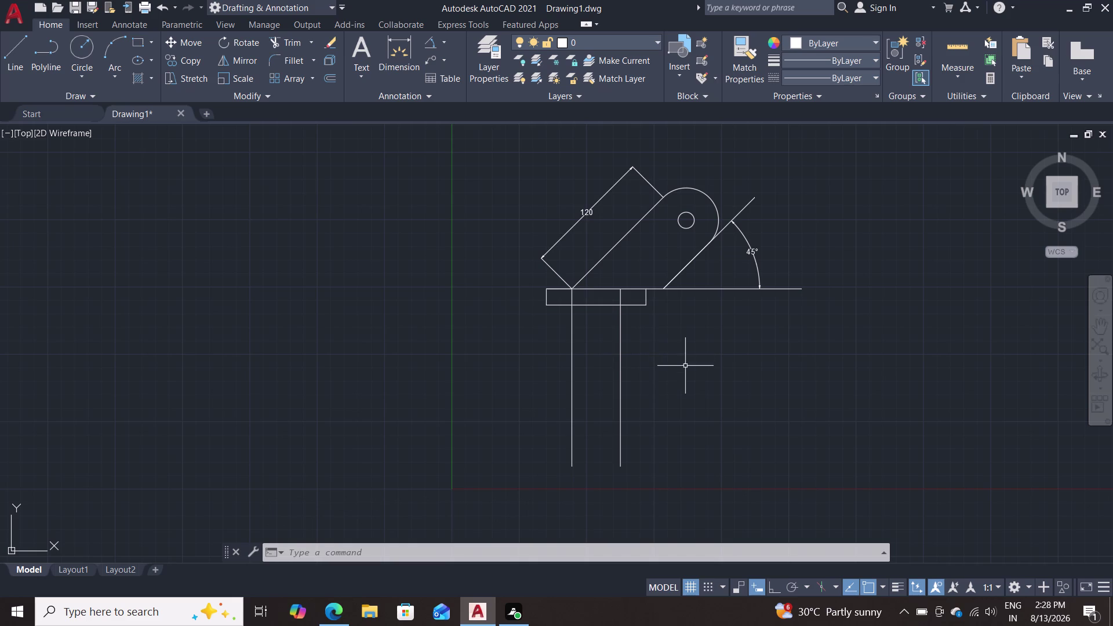
scroll(up, 3)
middle_drag(718, 325, 671, 444)
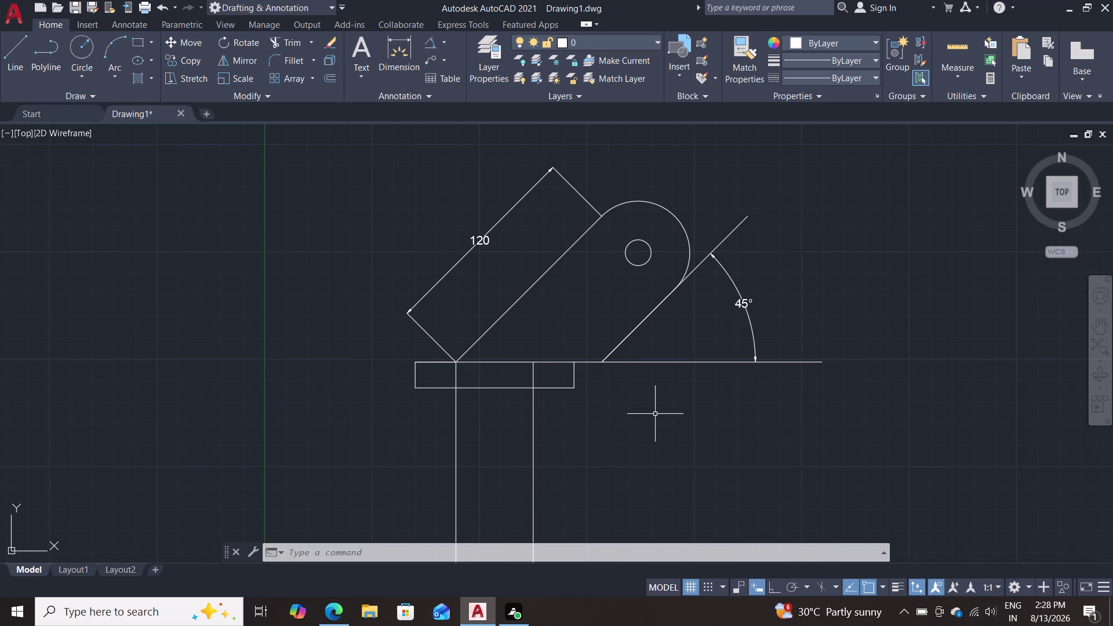
key(ctrl+z)
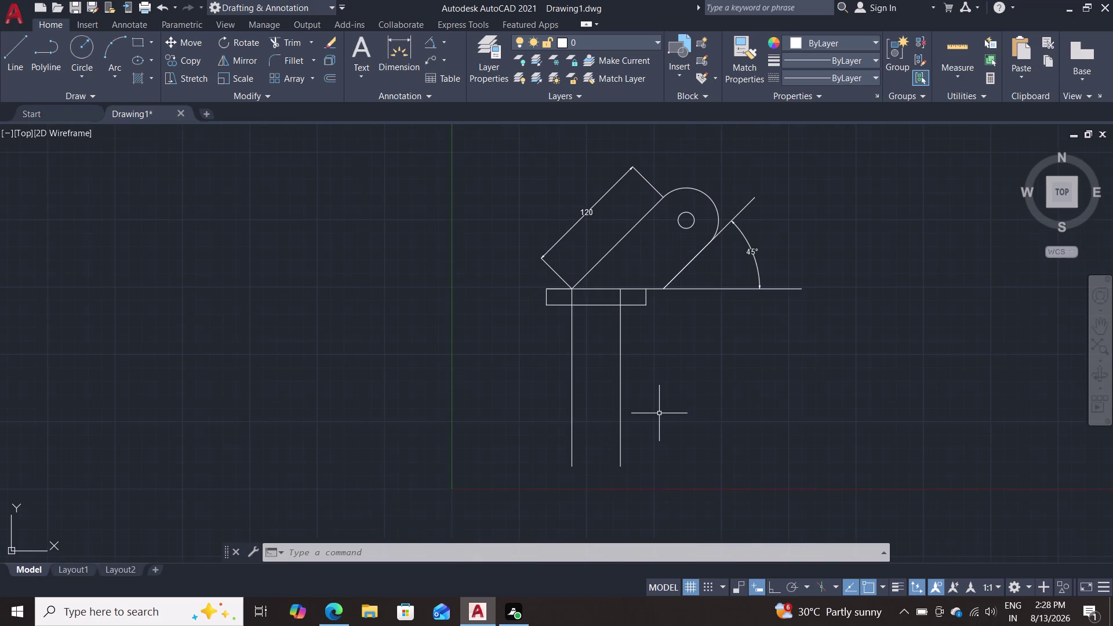
key(ctrl+z)
key(ctrl+z)
key(ctrl+z)
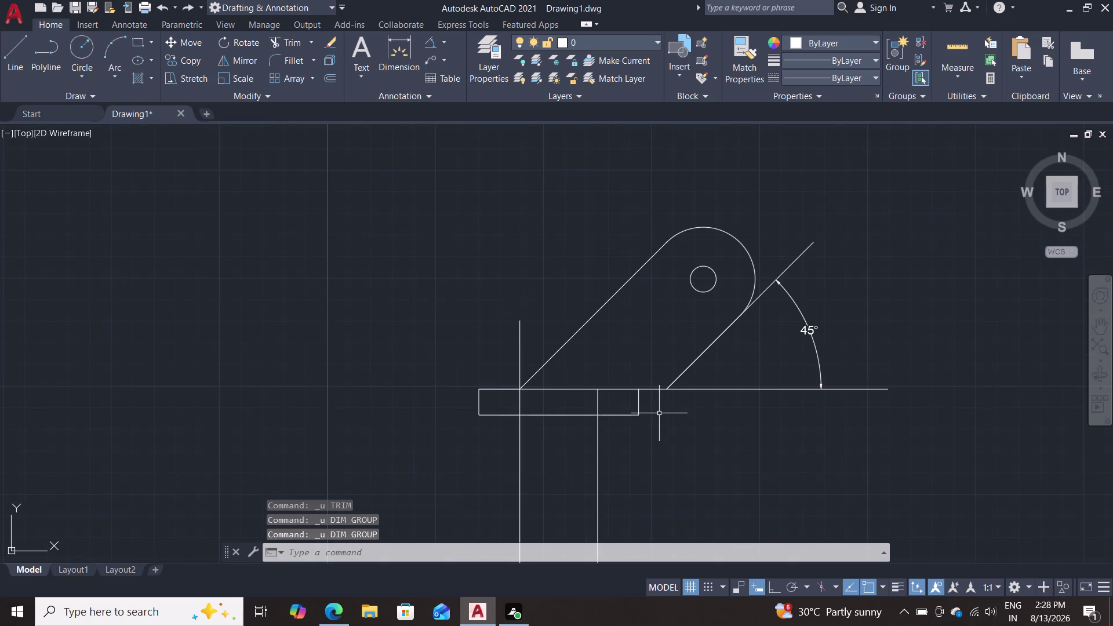
Erase the lever's rounded top arc and hole circle.
click(742, 248)
key(Delete)
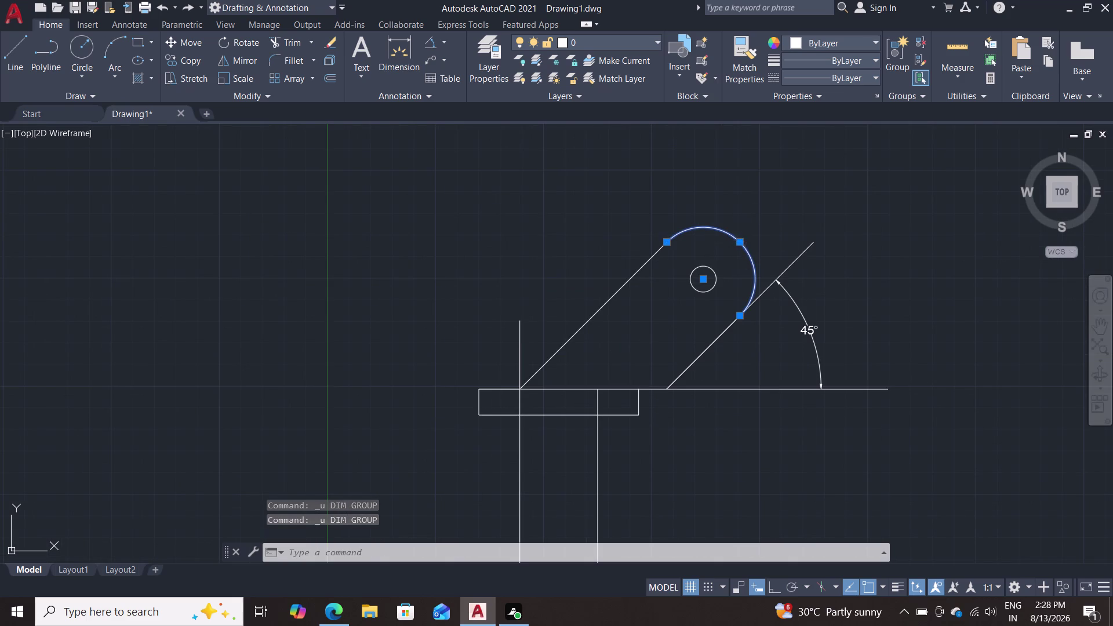
double_click(711, 269)
key(Delete)
key(Delete)
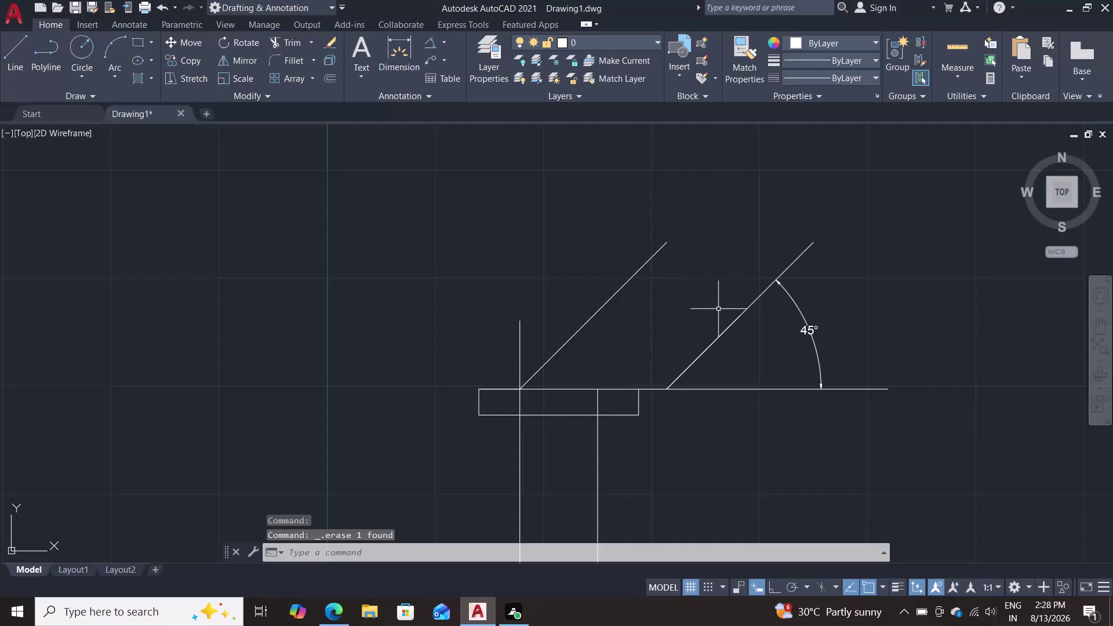
Draw a 120-long 45° line from the right slanted edge's base on the horizontal line.
key(l)
key(Return)
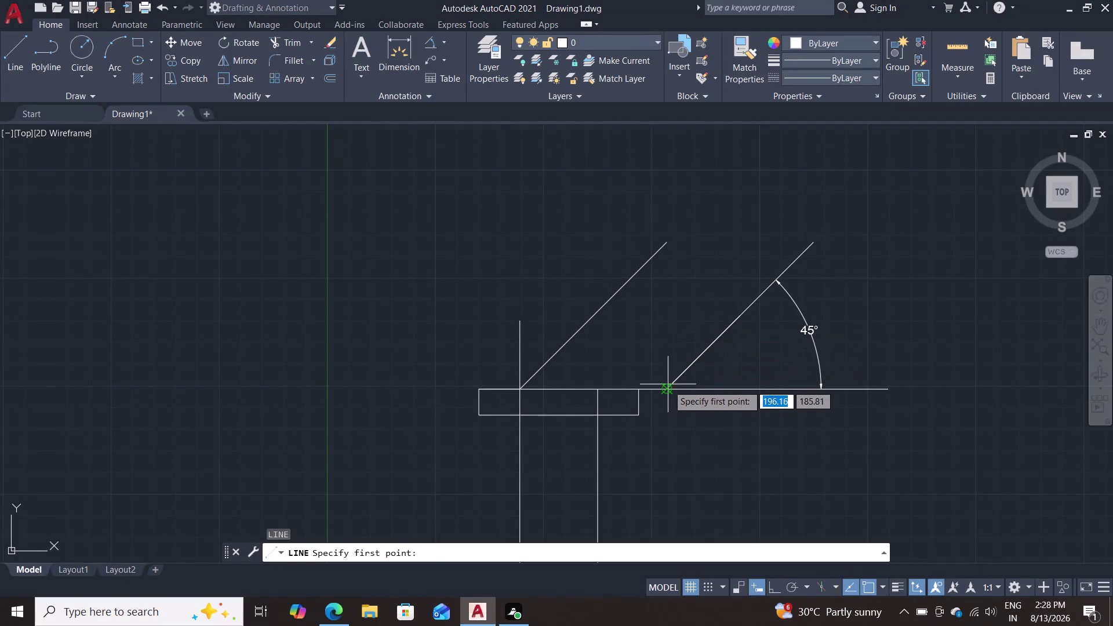
click(668, 387)
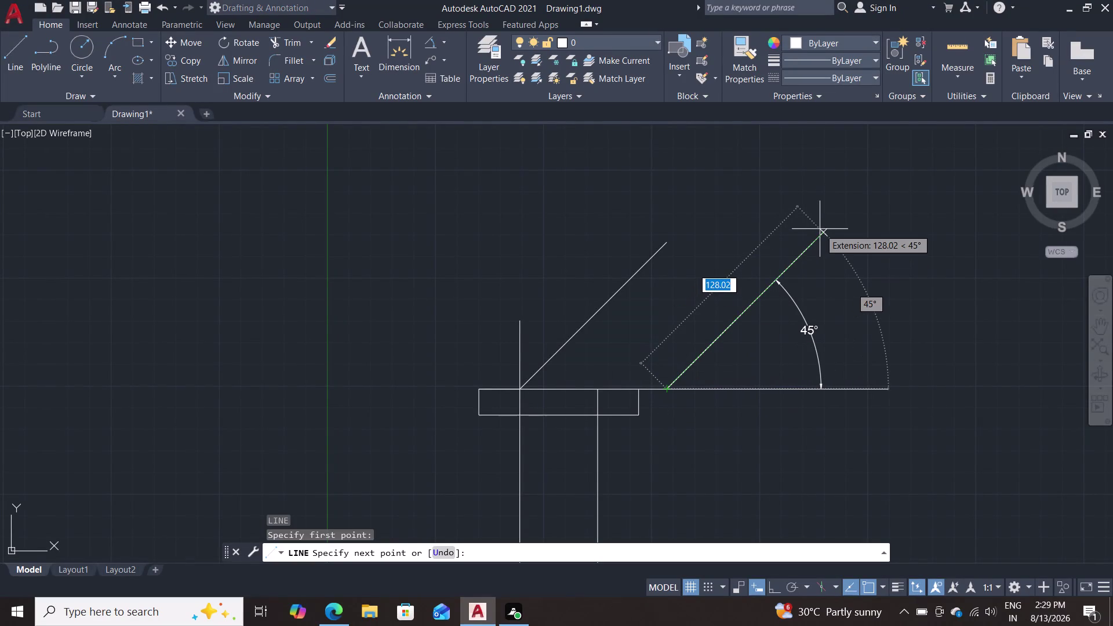
text(120)
key(Return)
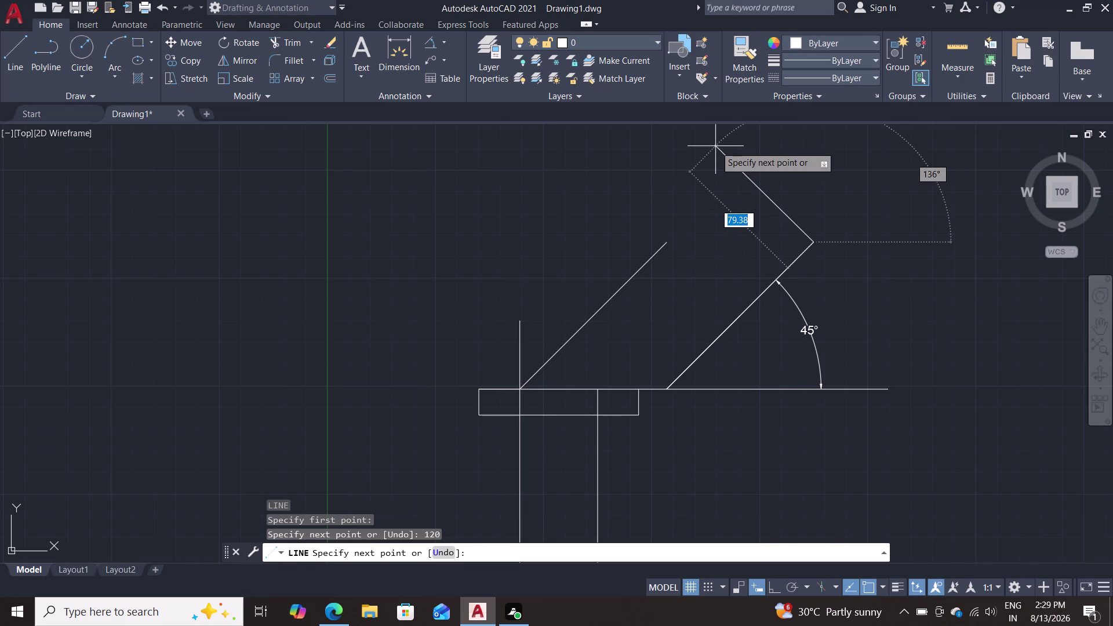
key(Escape)
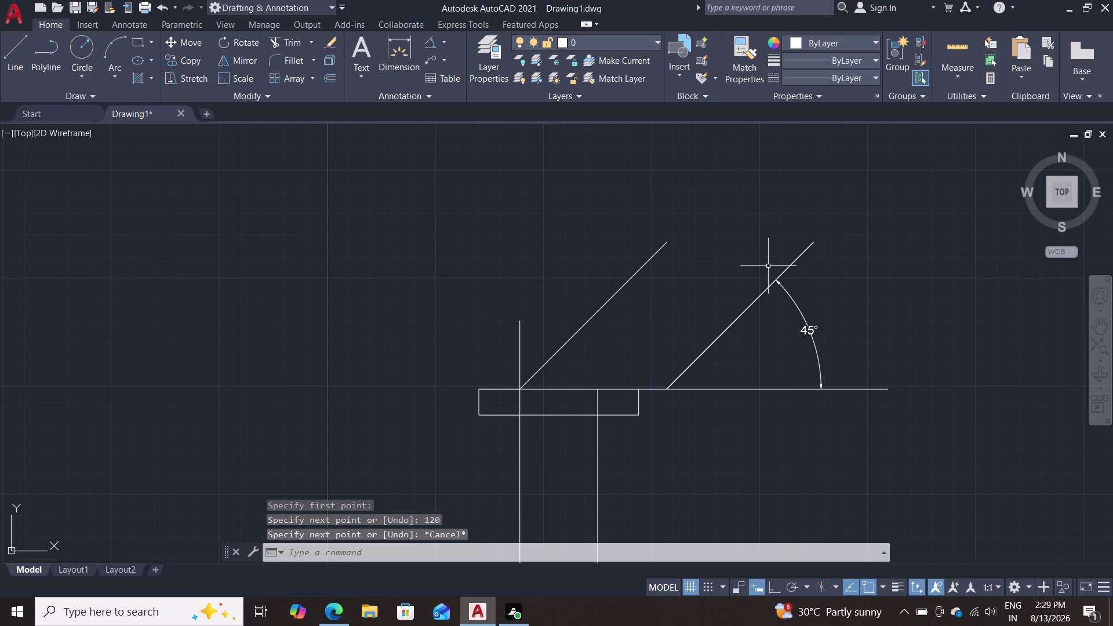
scroll(up, 3)
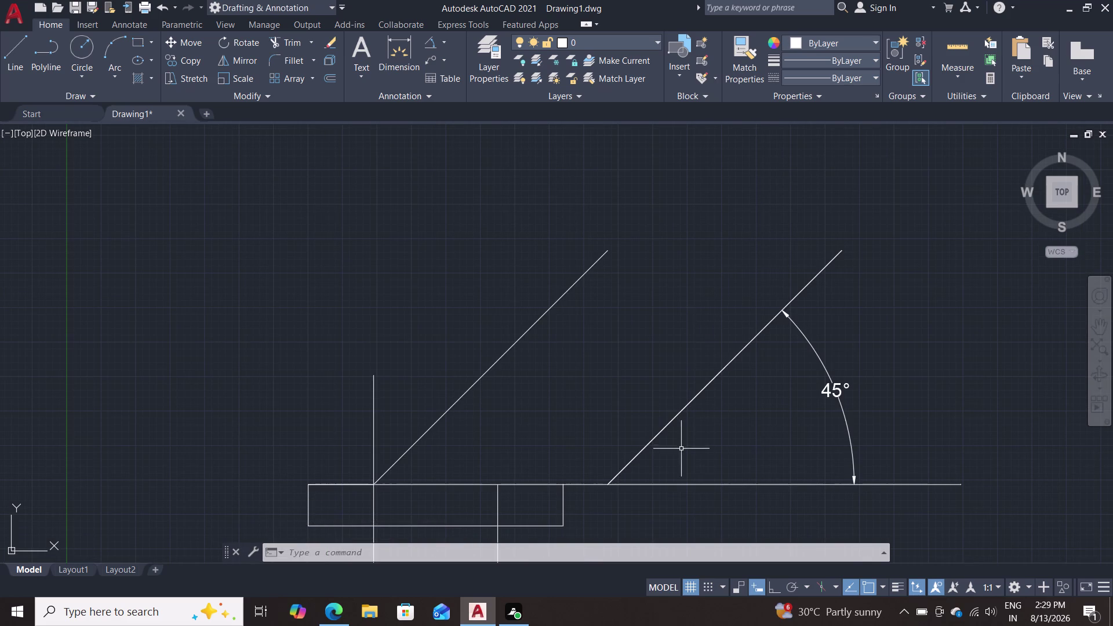
middle_drag(694, 512, 707, 385)
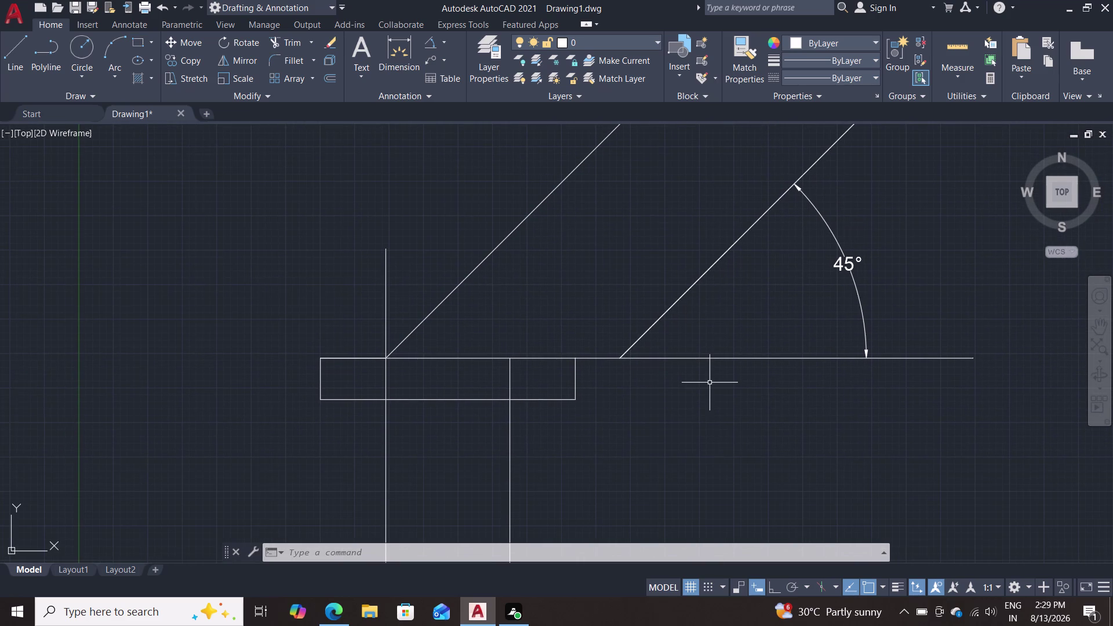
scroll(down, 3)
middle_drag(703, 411, 709, 368)
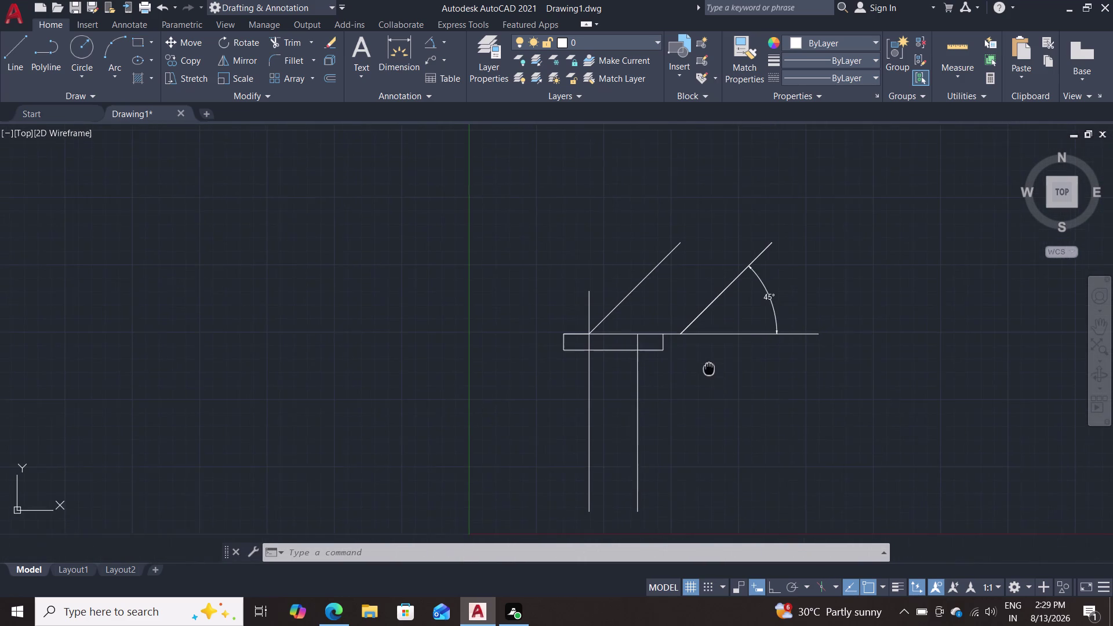
middle_drag(709, 369, 710, 369)
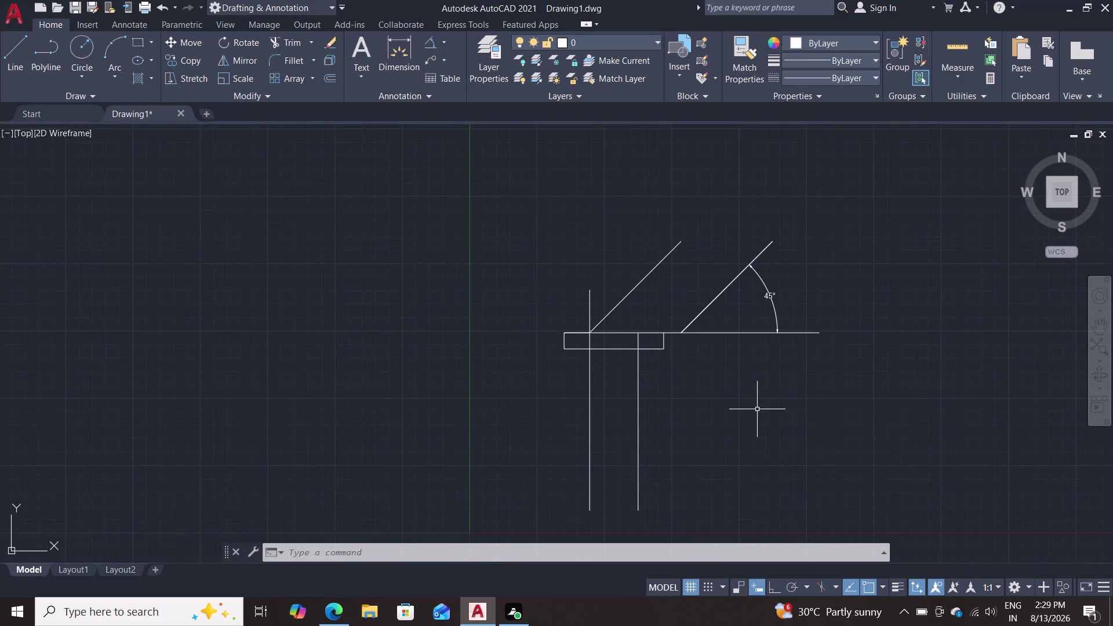
scroll(up, 3)
middle_drag(715, 372, 718, 435)
Move the 45° arm line so it starts at the right upright's top.
key(m)
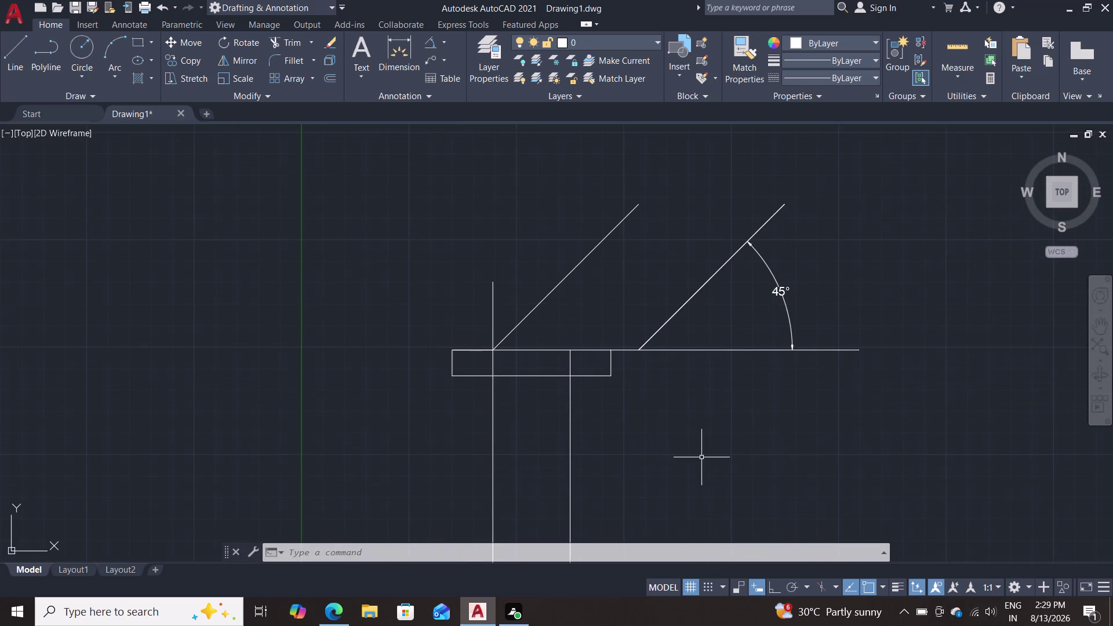
key(Return)
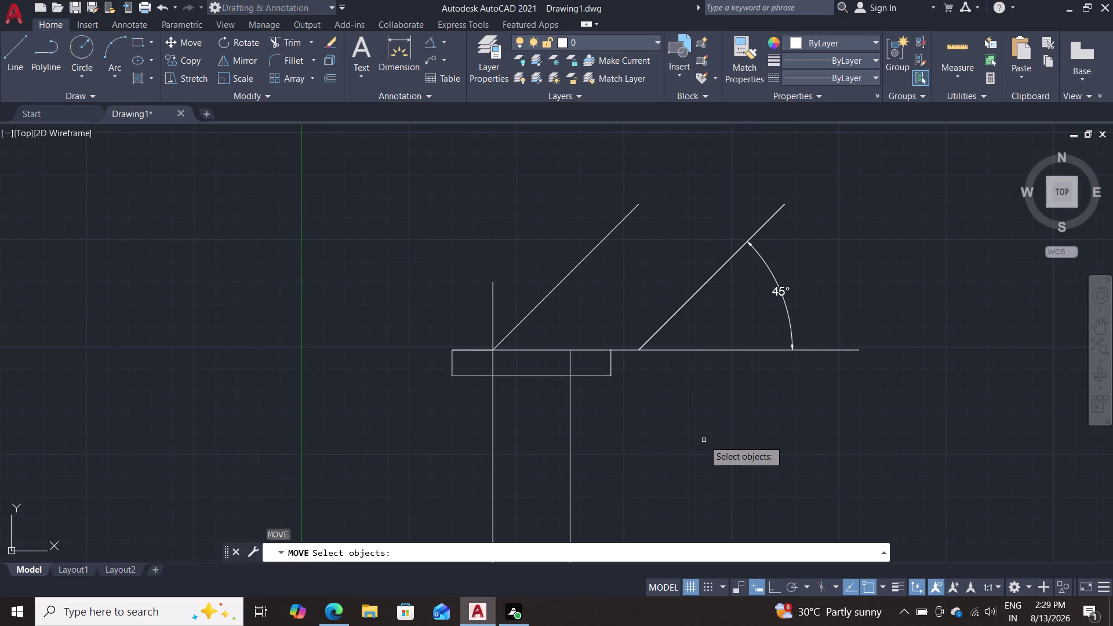
click(674, 314)
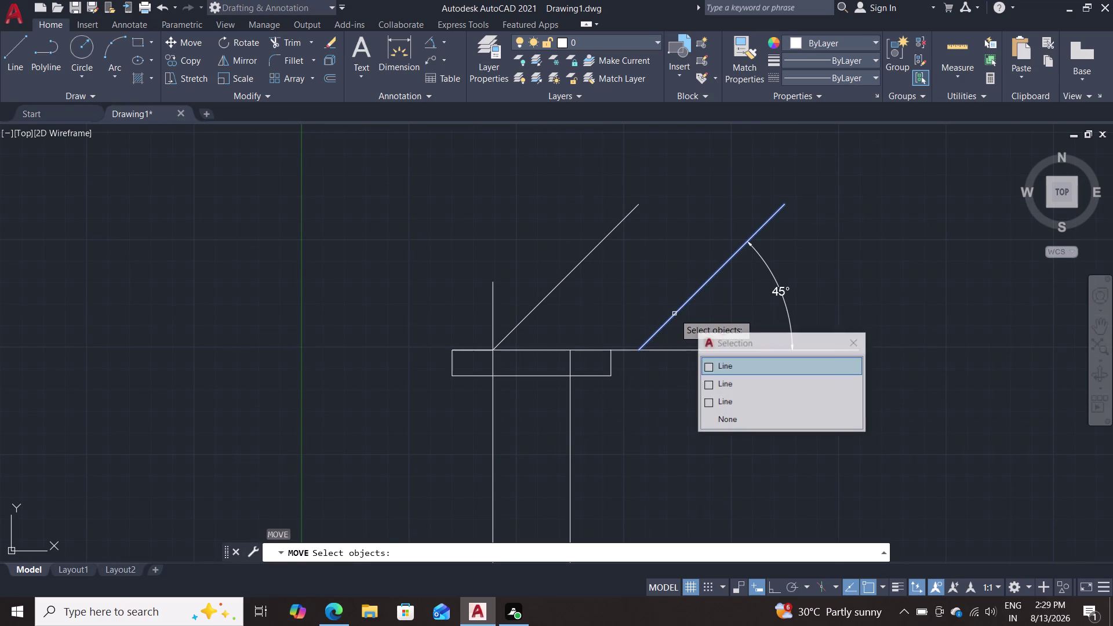
key(Return)
key(Return)
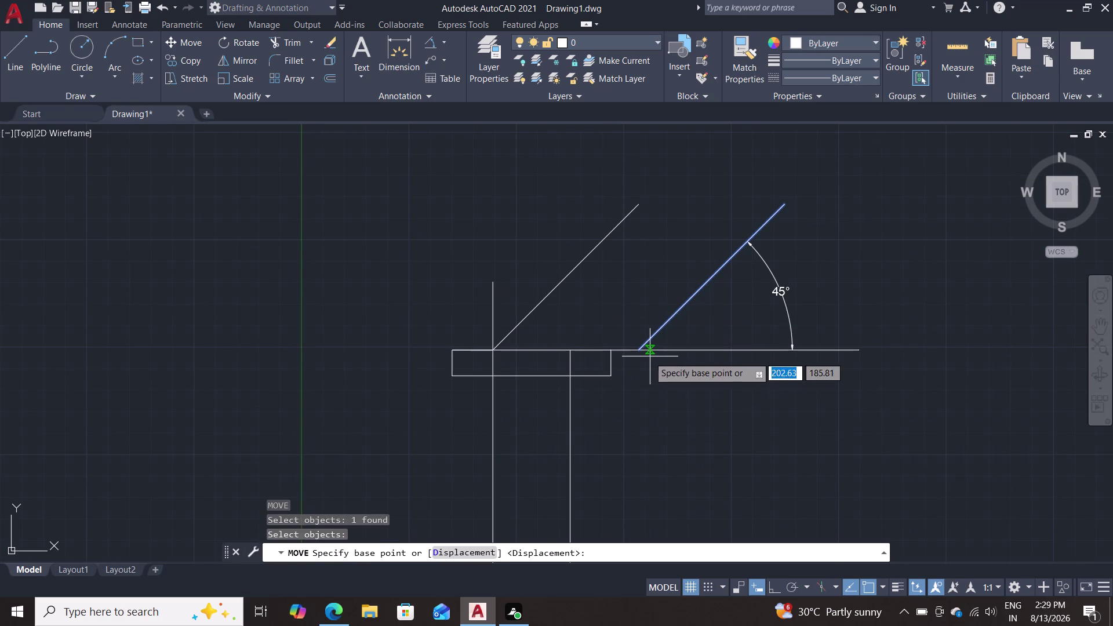
click(643, 348)
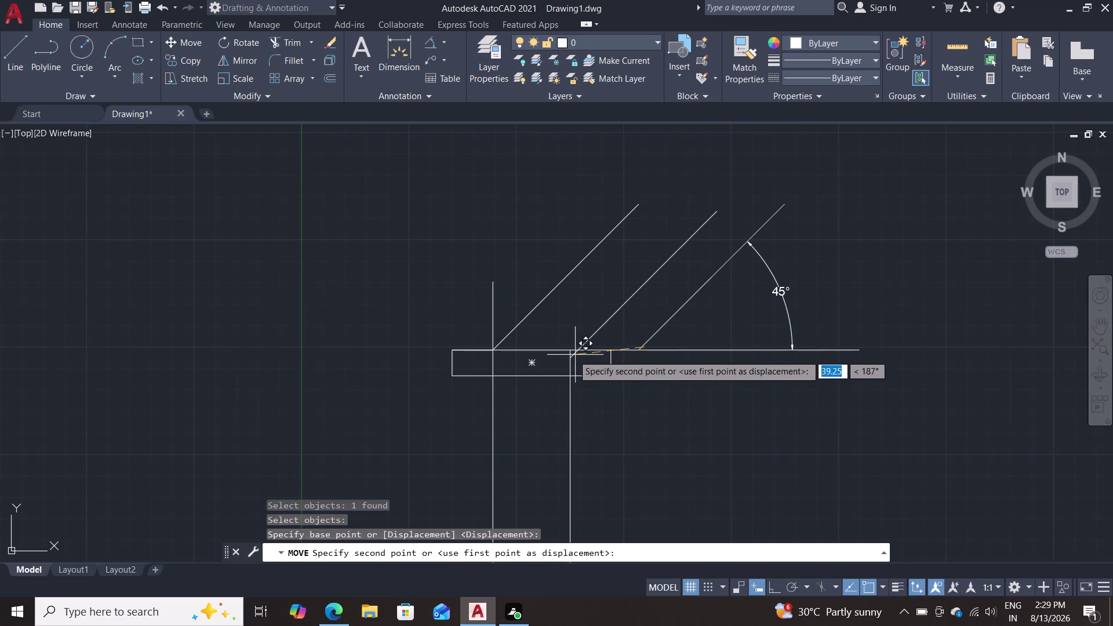
click(569, 352)
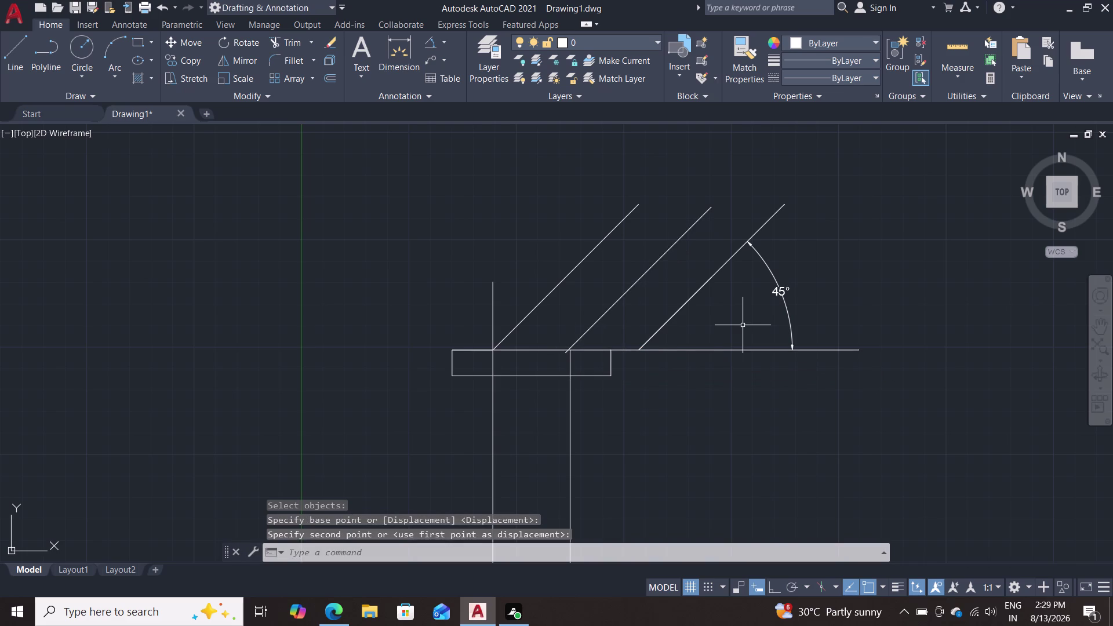
key(Escape)
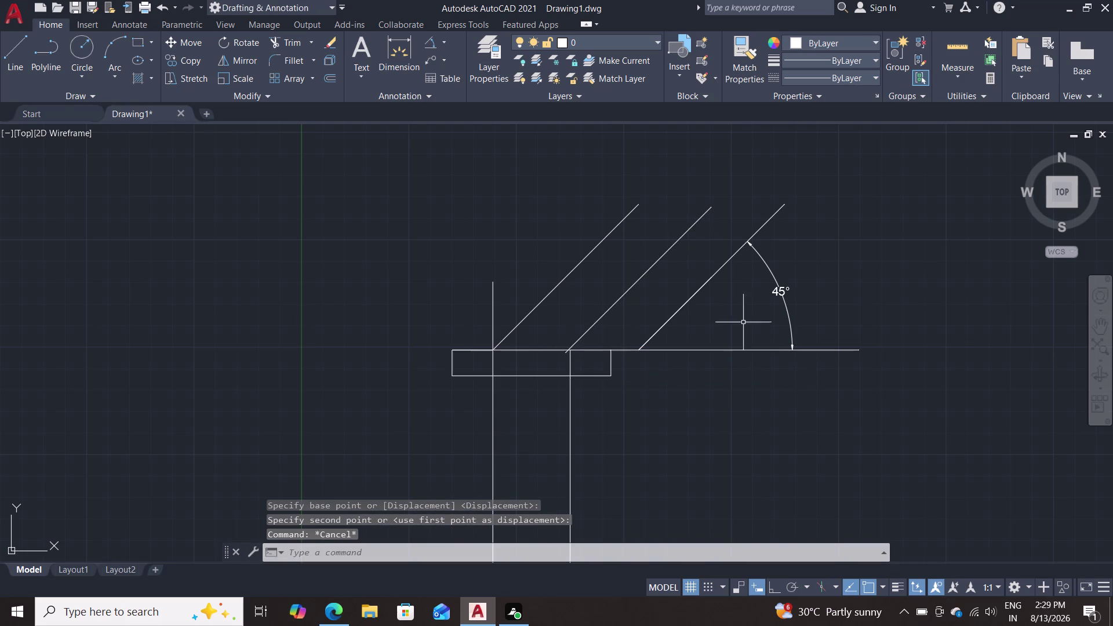
Erase the old inclined line, a leftover line piece and the 45° angular dimension.
click(701, 288)
key(Delete)
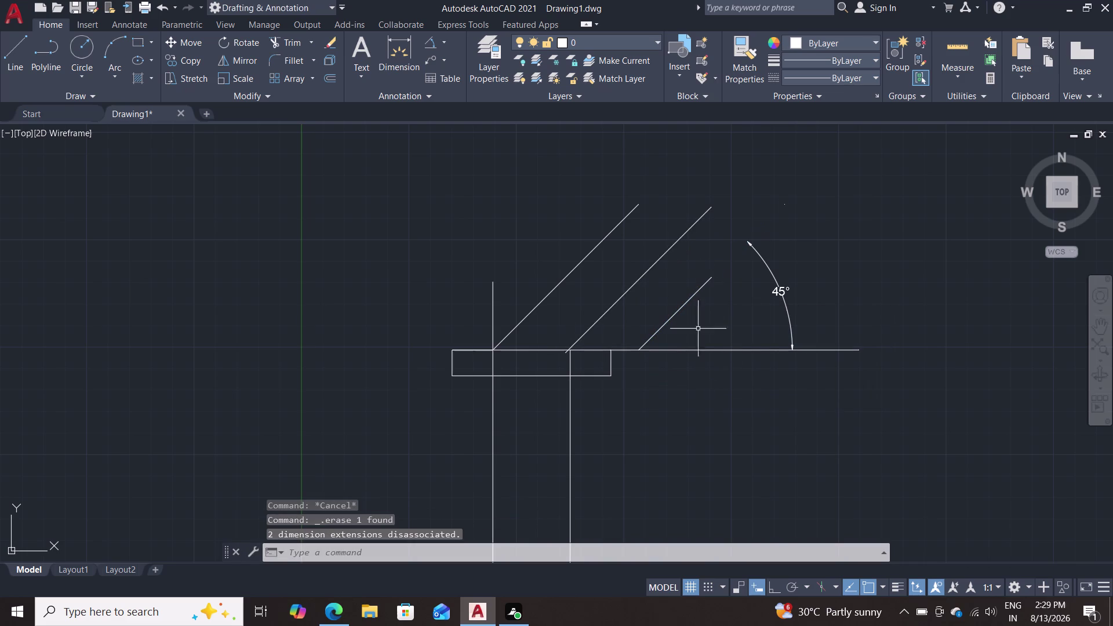
click(685, 307)
key(Delete)
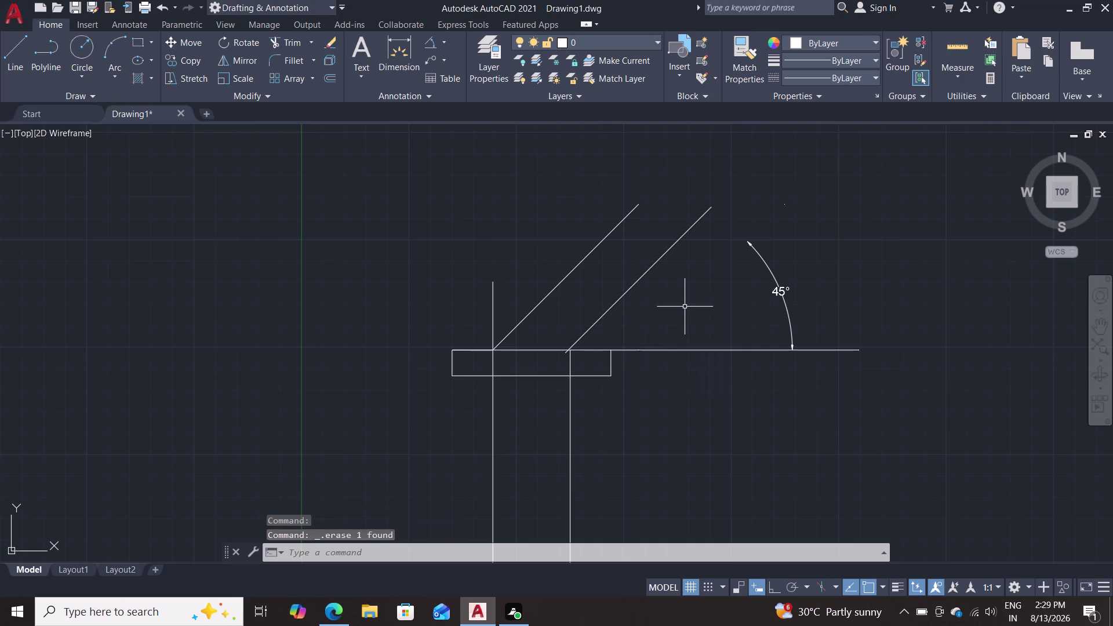
click(770, 268)
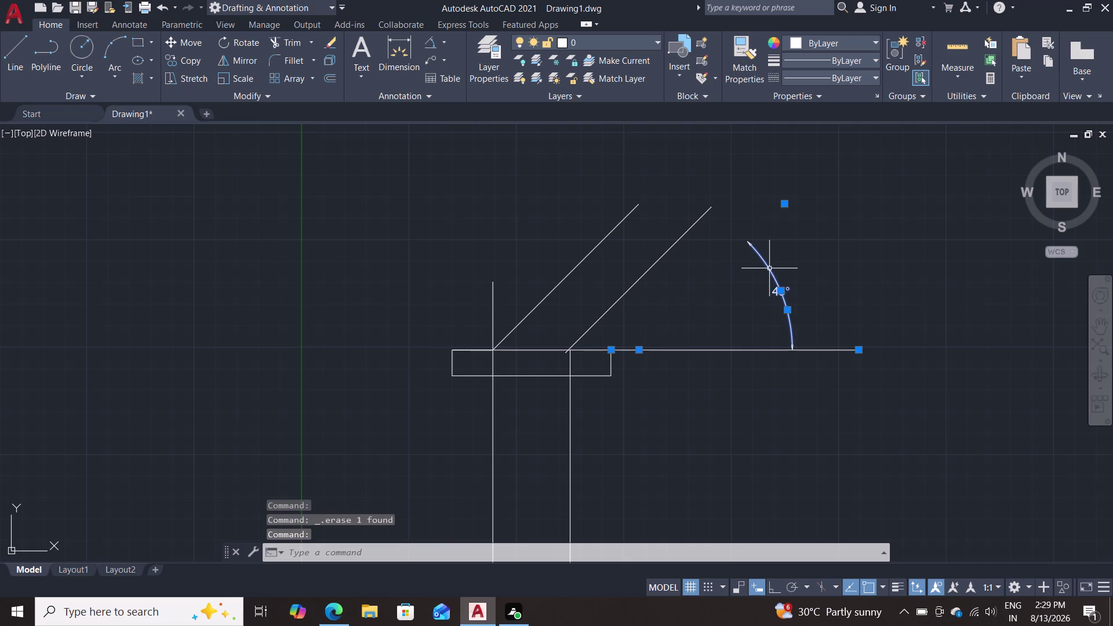
key(Delete)
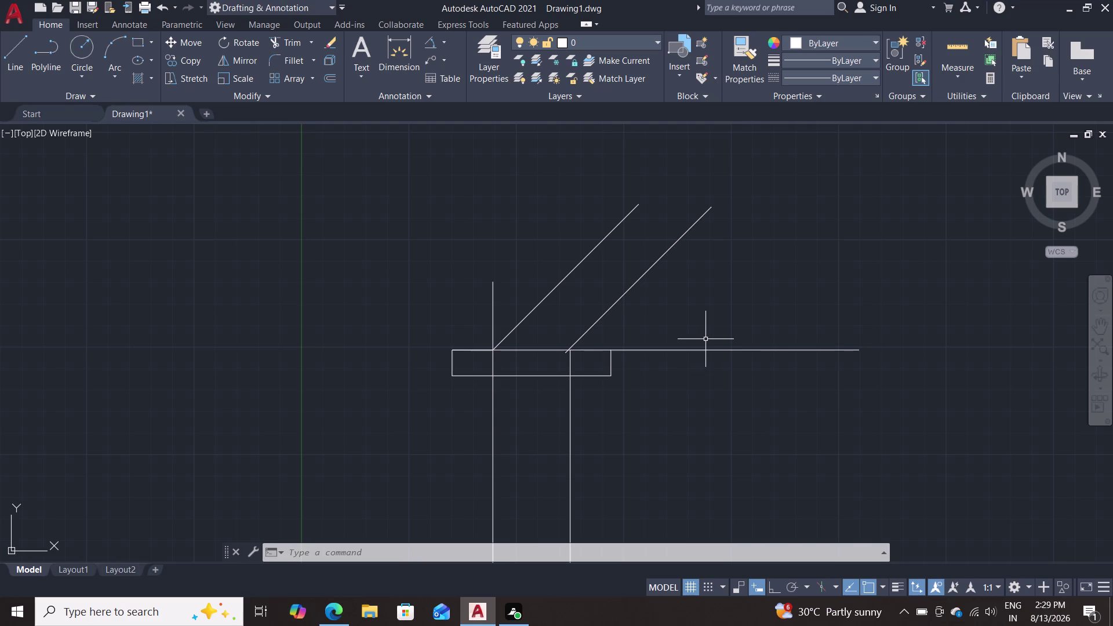
Move the right inclined line's lower end onto the right vertical line's intersection.
scroll(up, 3)
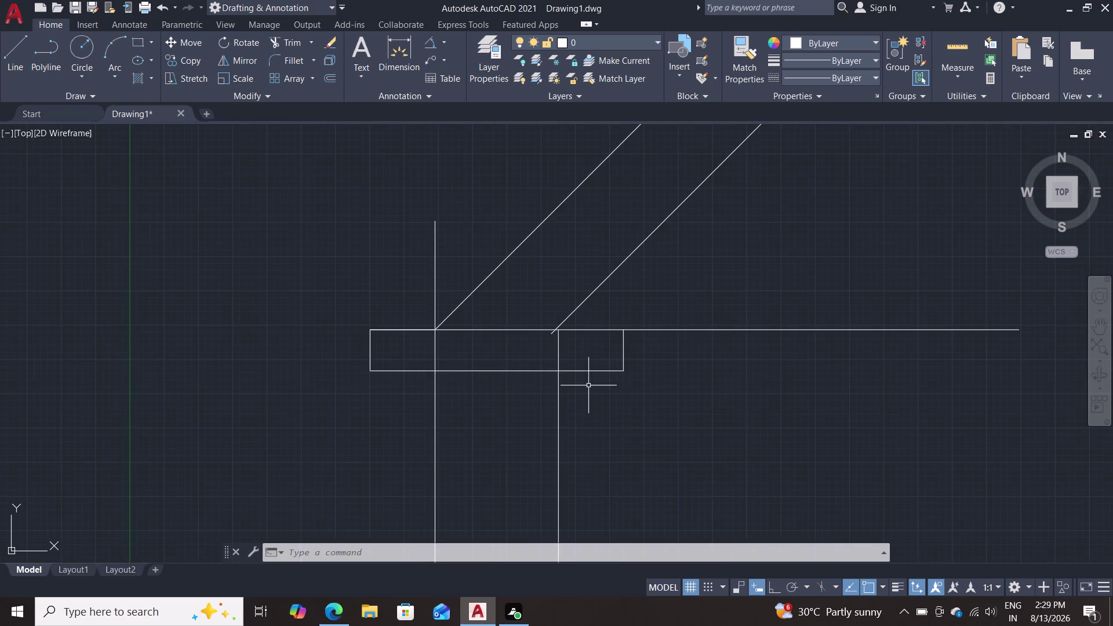
scroll(up, 3)
middle_drag(584, 328, 593, 380)
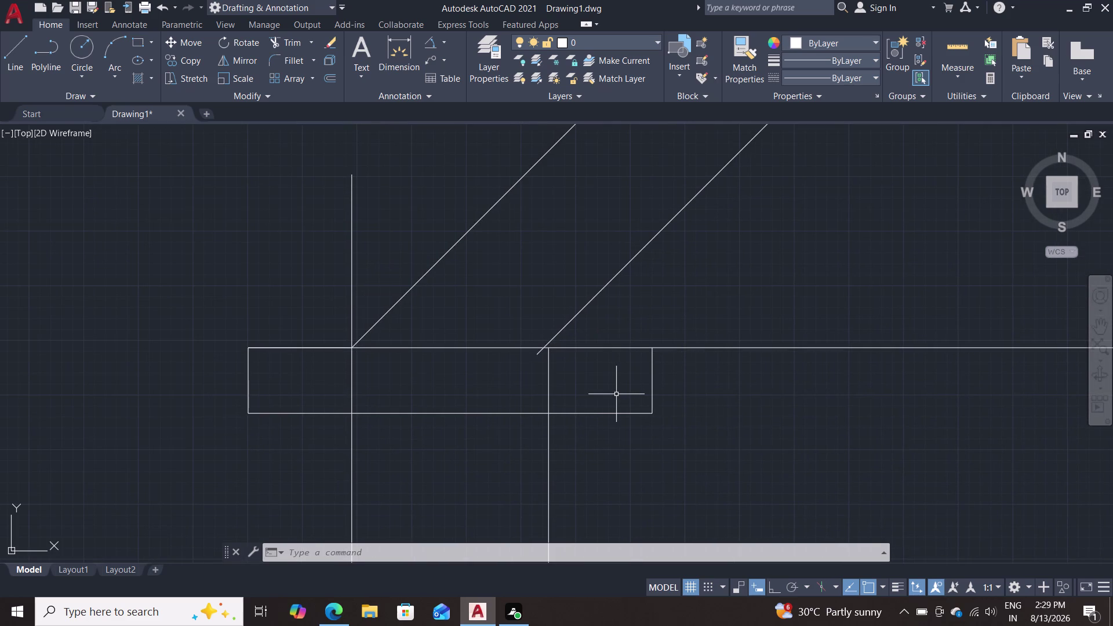
key(m)
key(Return)
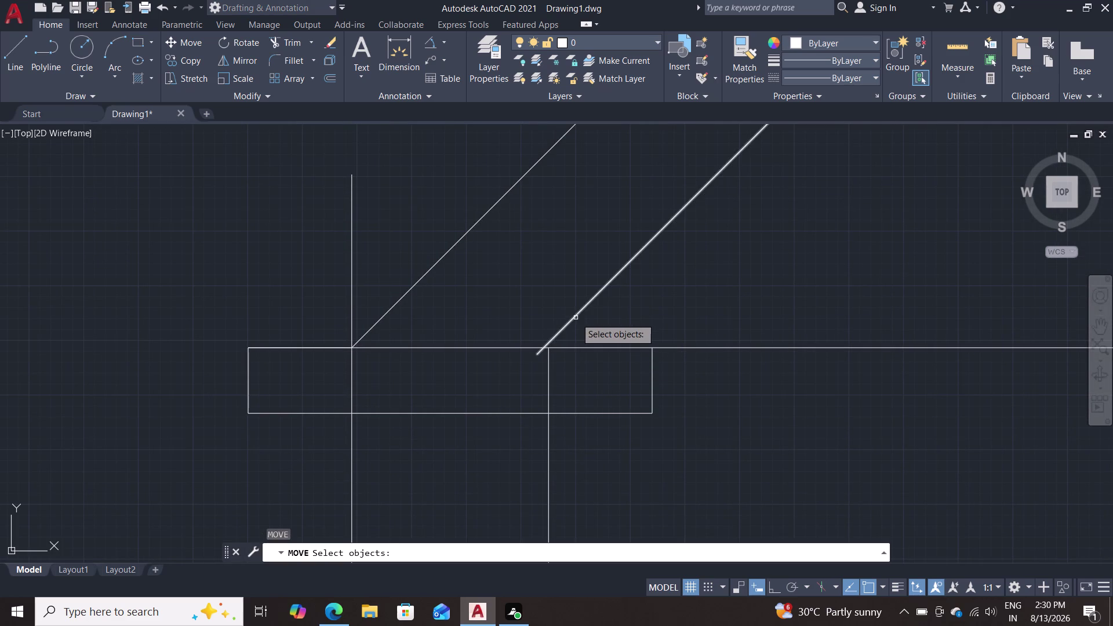
click(576, 317)
key(Return)
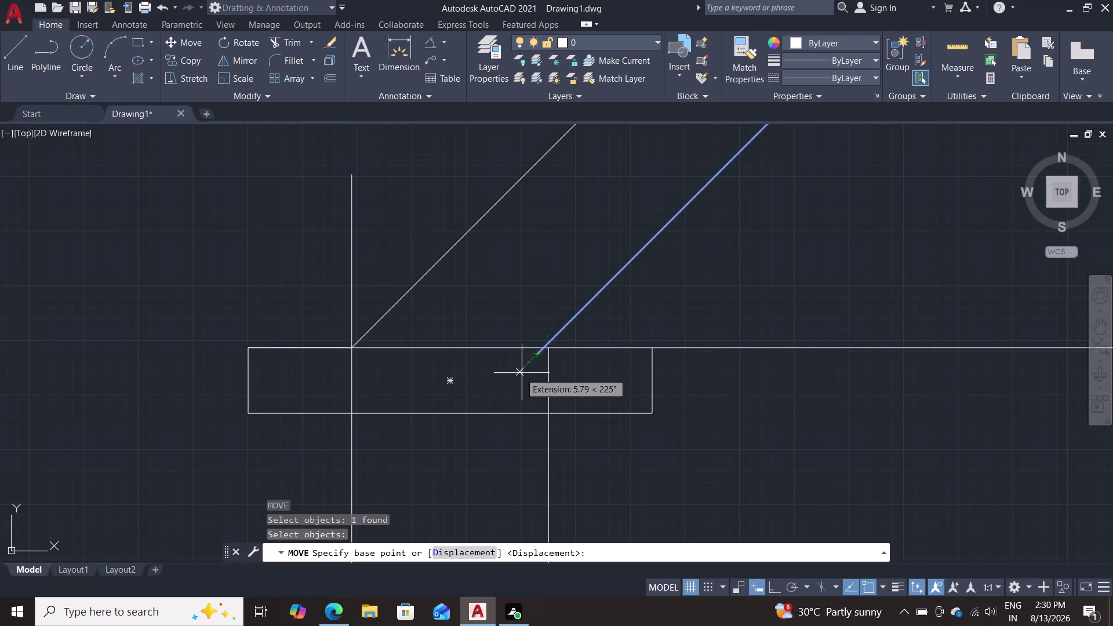
click(539, 358)
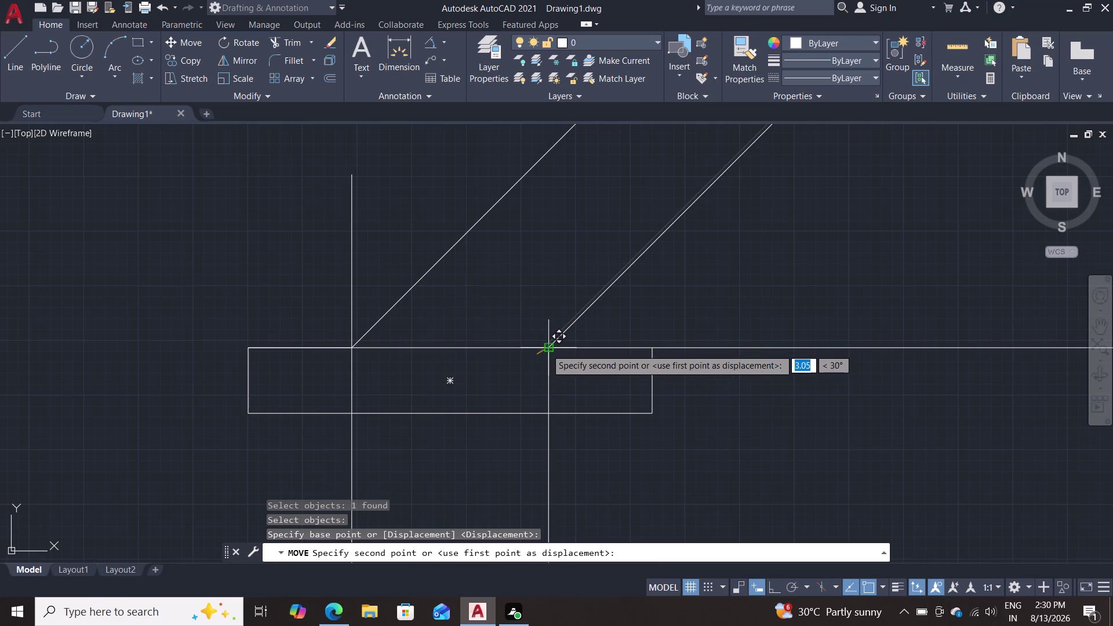
click(546, 349)
key(Escape)
Start and cancel a circle and a trim, then zoom out to the whole lever support.
scroll(down, 3)
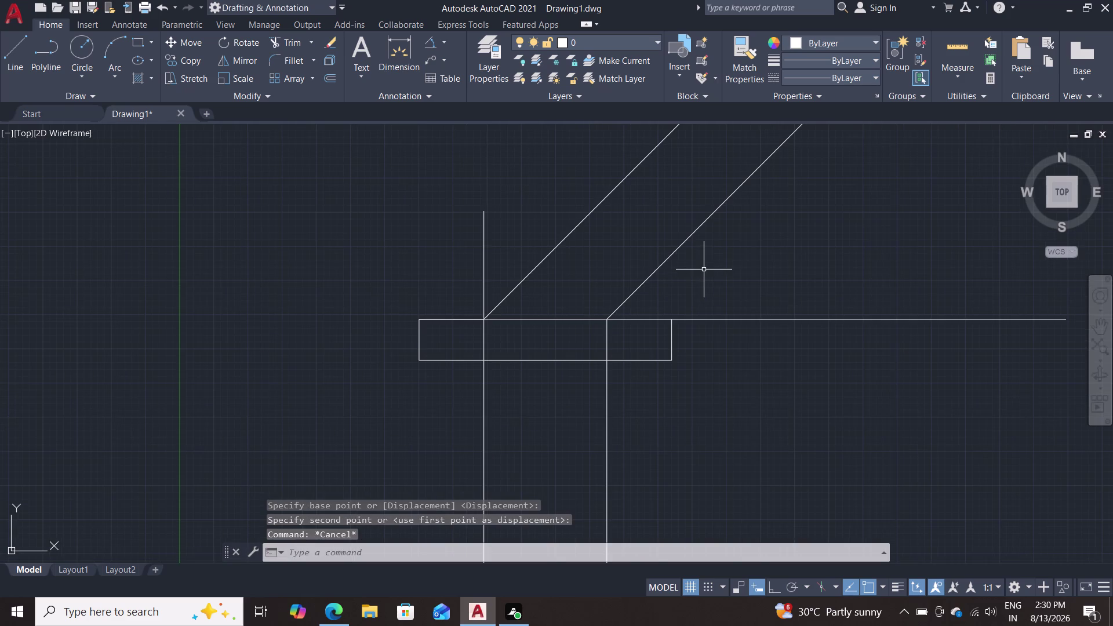
middle_drag(720, 261, 687, 391)
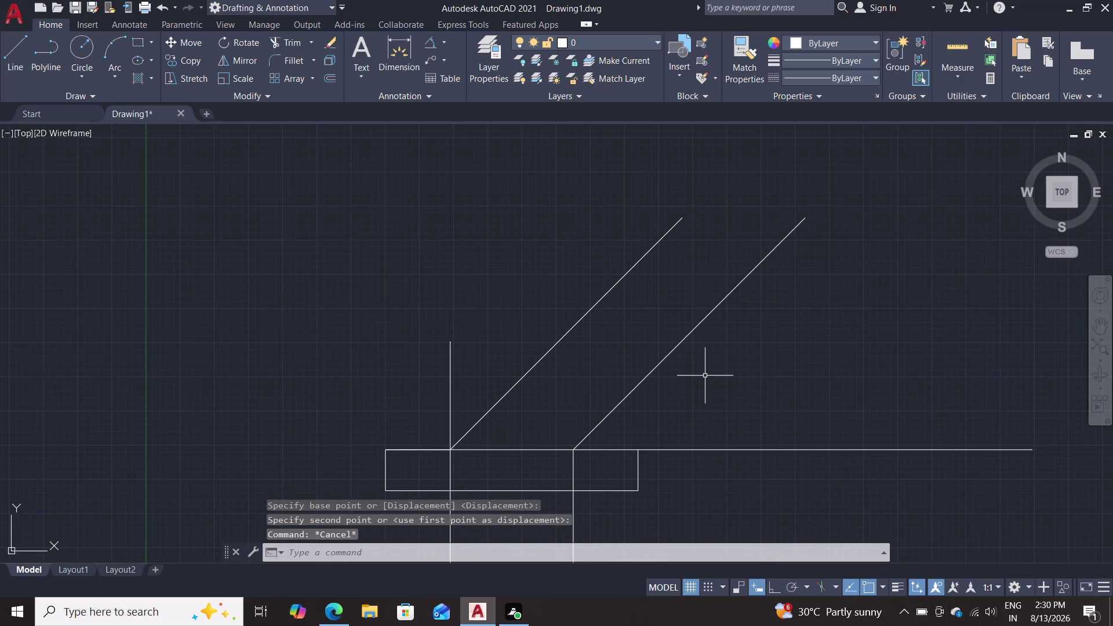
key(c)
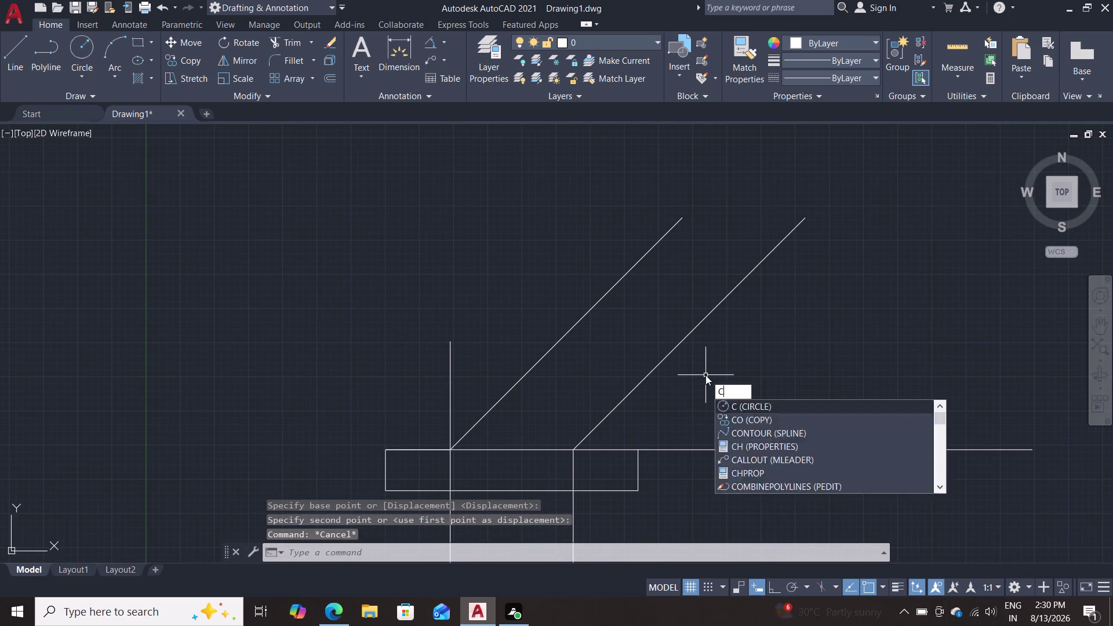
key(Return)
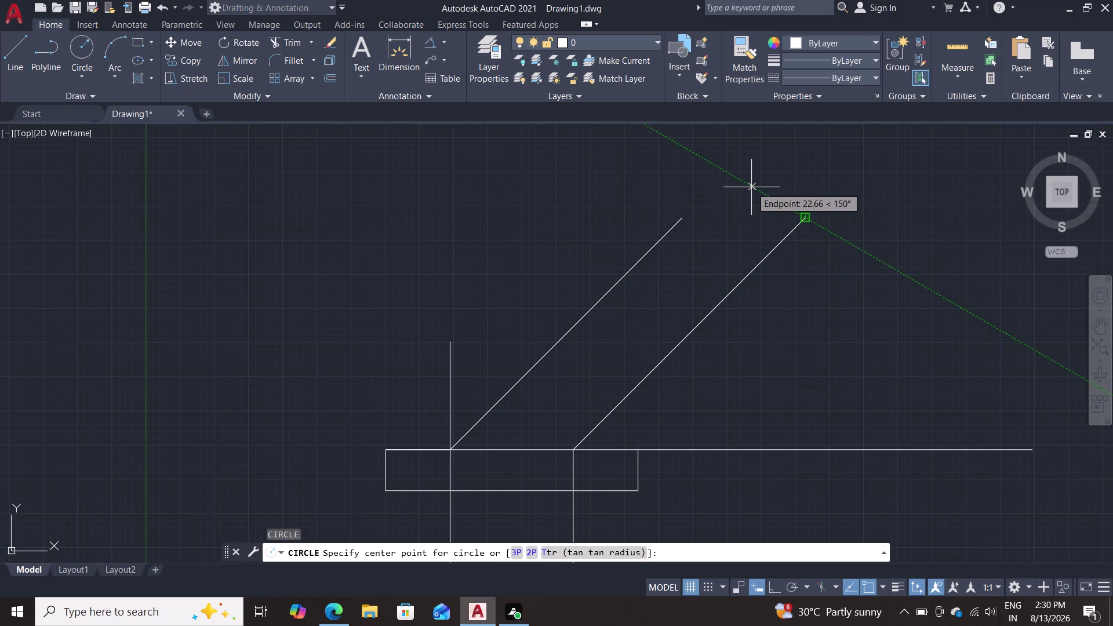
key(Escape)
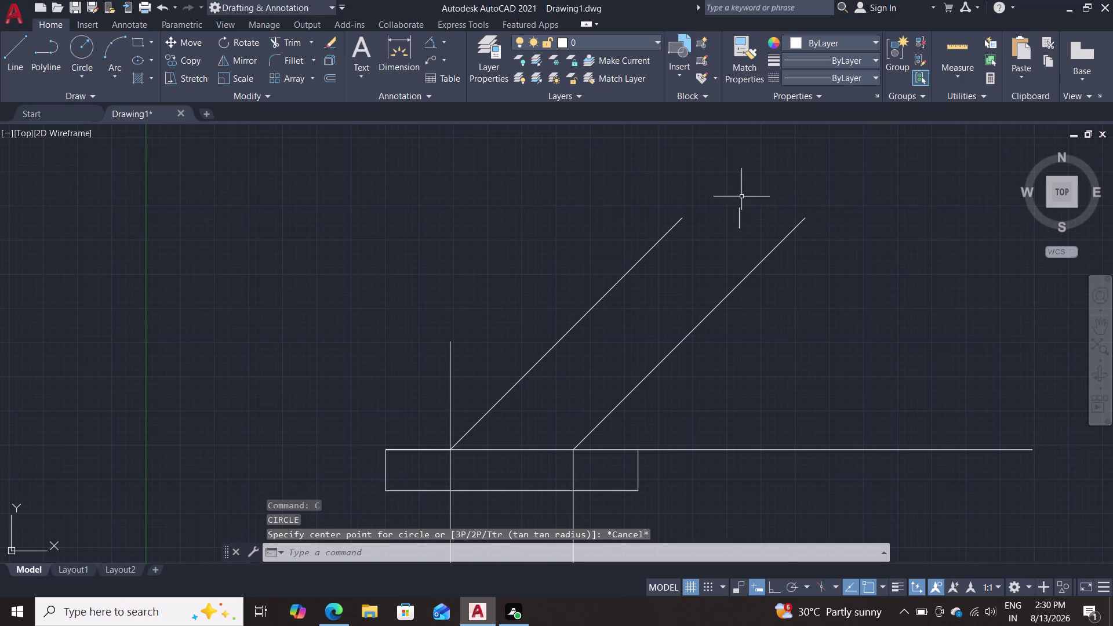
key(t)
key(r)
key(Return)
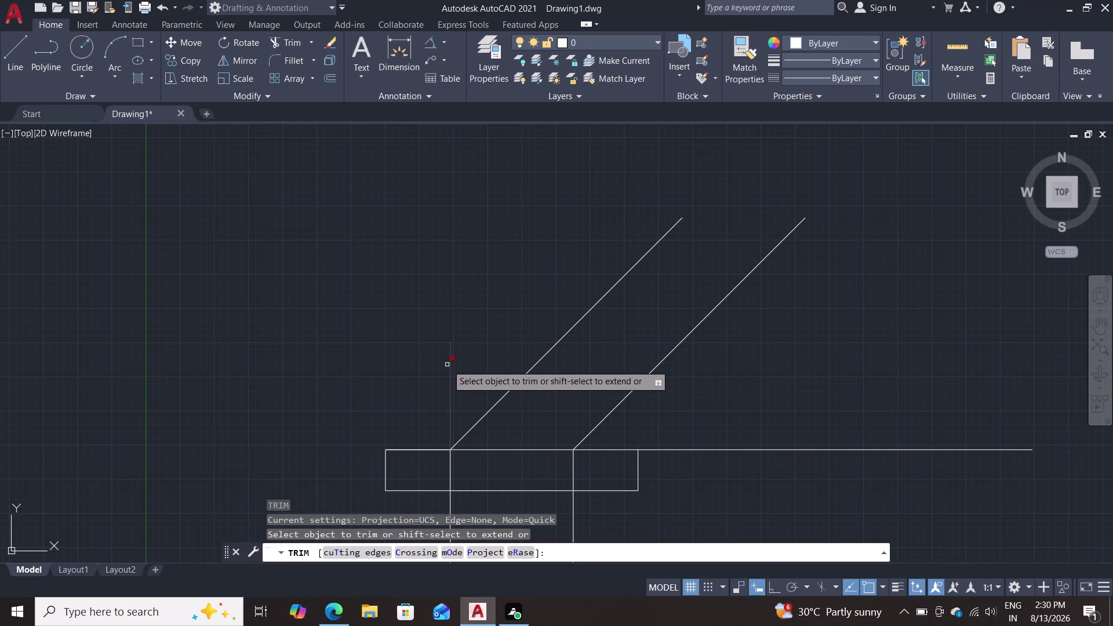
click(452, 364)
key(Escape)
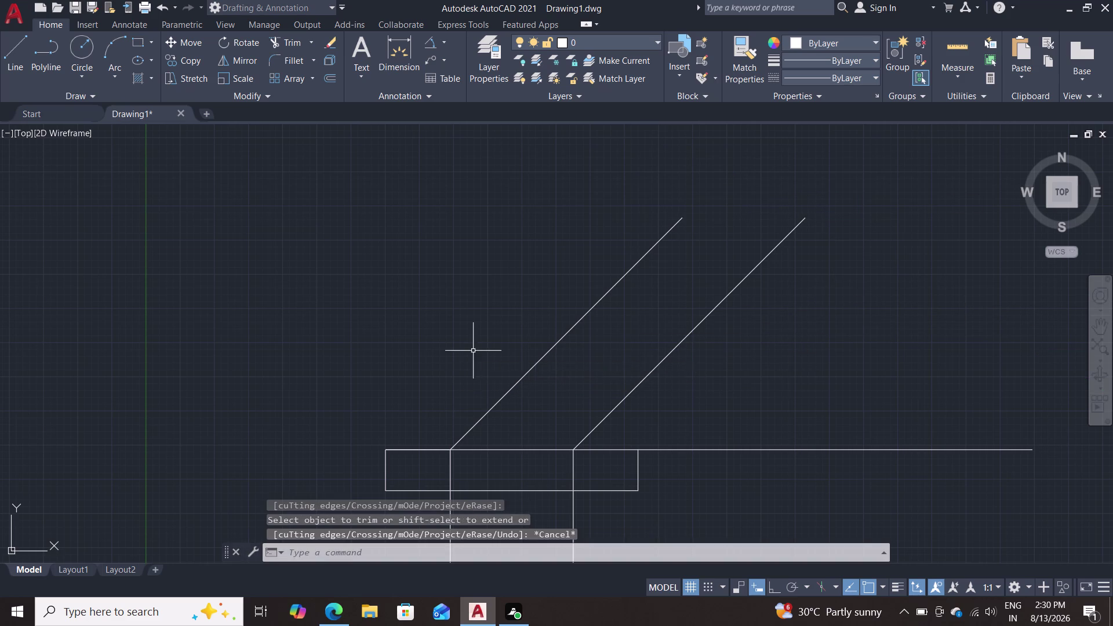
scroll(down, 3)
middle_drag(475, 329, 453, 293)
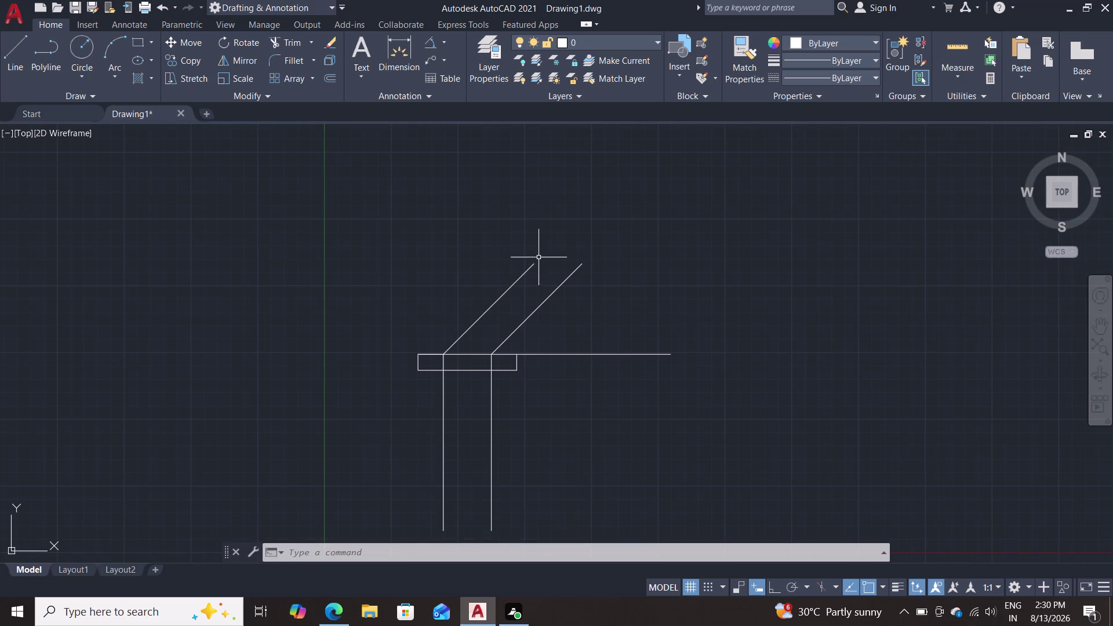
Draw a line from the left arm's upper end perpendicular across the right arm.
key(l)
key(Return)
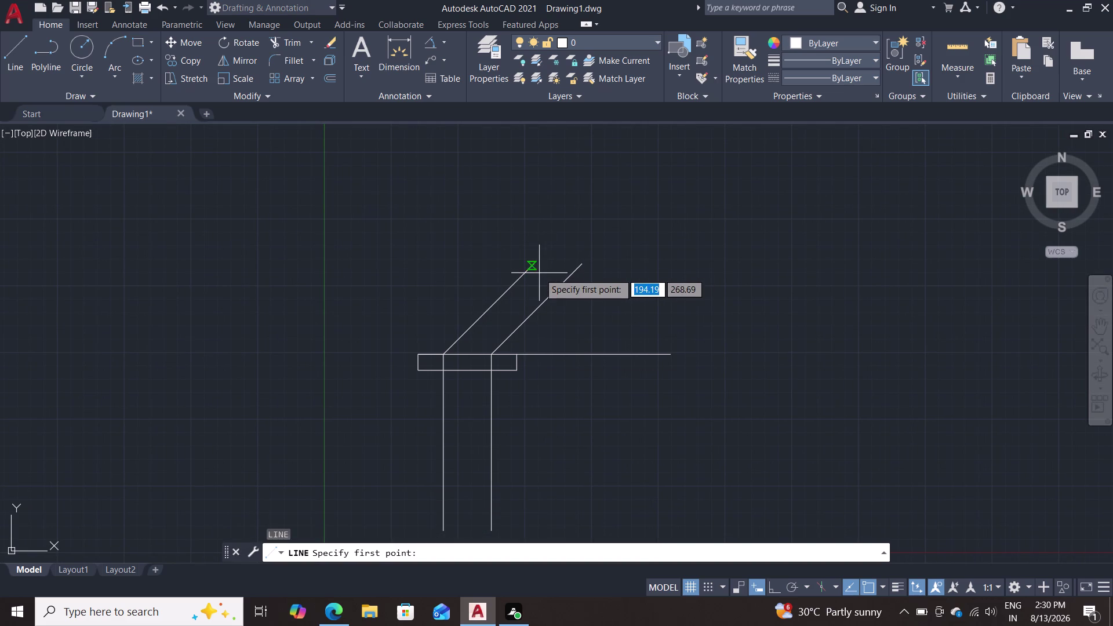
double_click(533, 266)
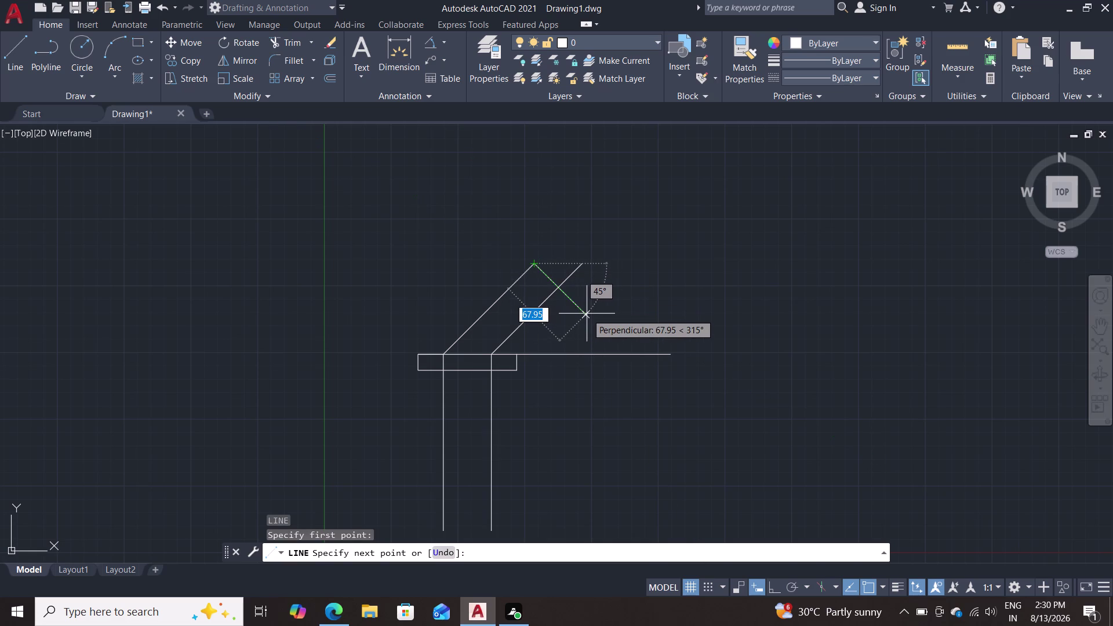
click(587, 313)
key(Escape)
scroll(up, 3)
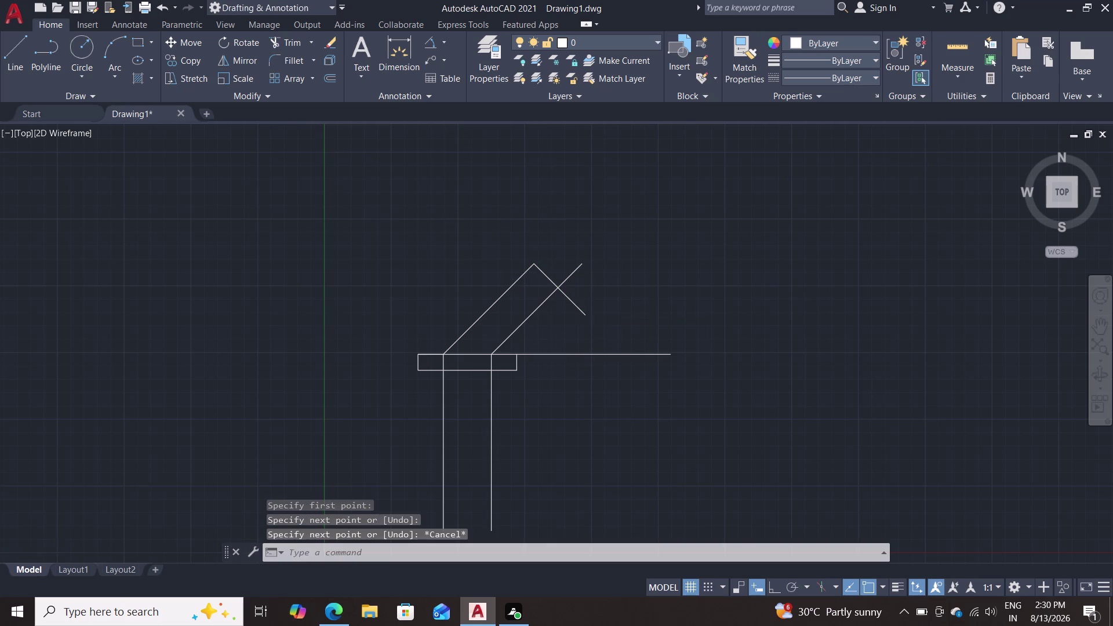
Trim the overhanging ends of the right arm and the new crossing line.
key(t)
key(r)
key(Return)
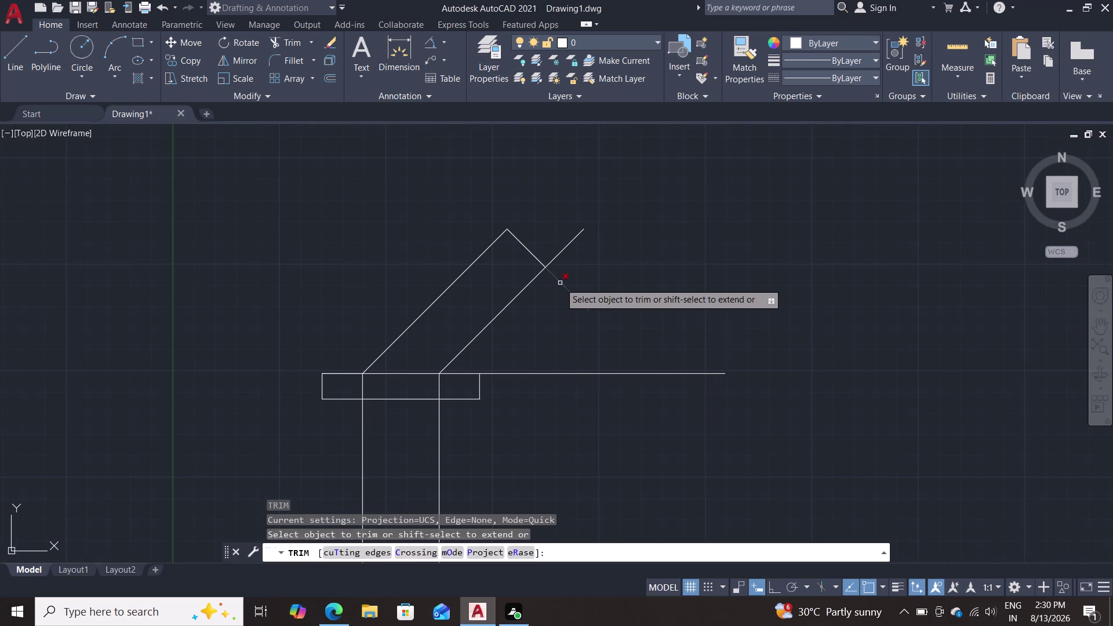
double_click(560, 283)
click(568, 242)
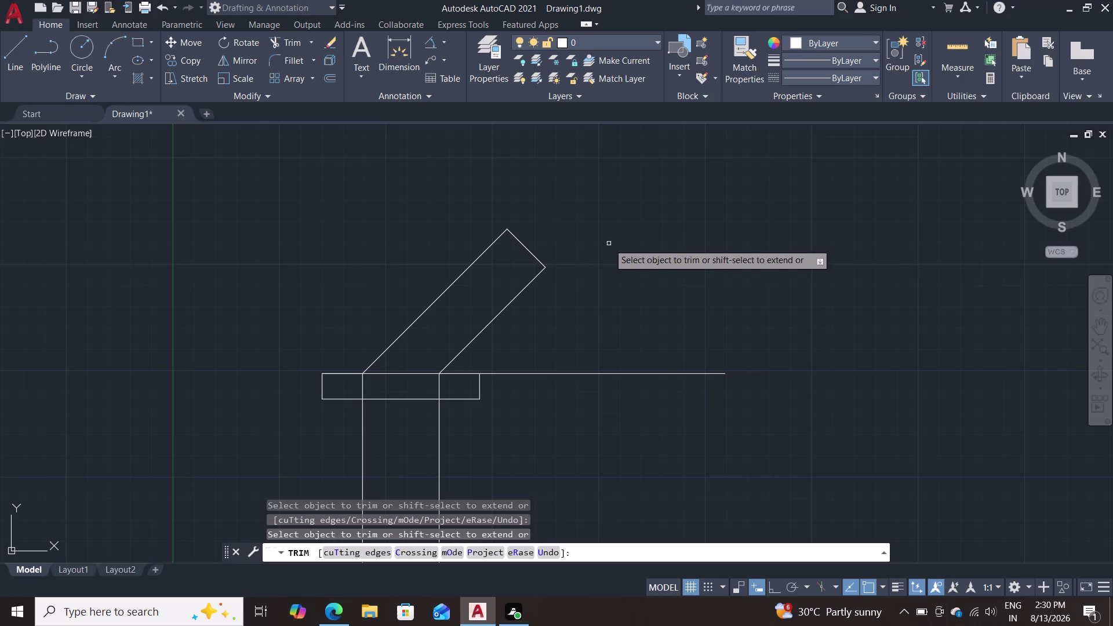
key(Escape)
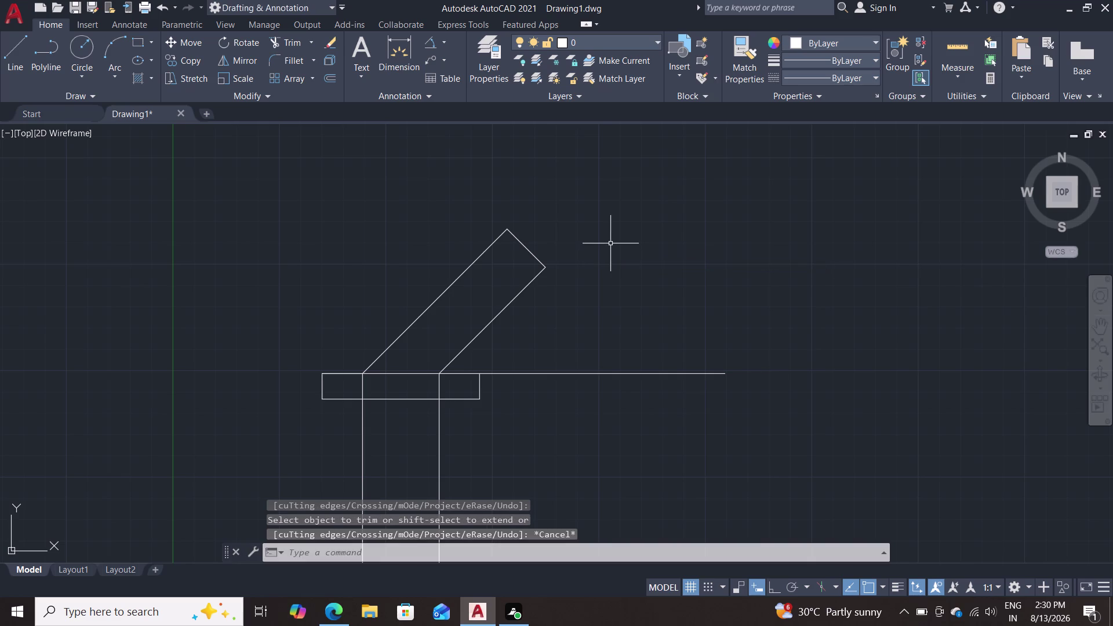
key(c)
key(Return)
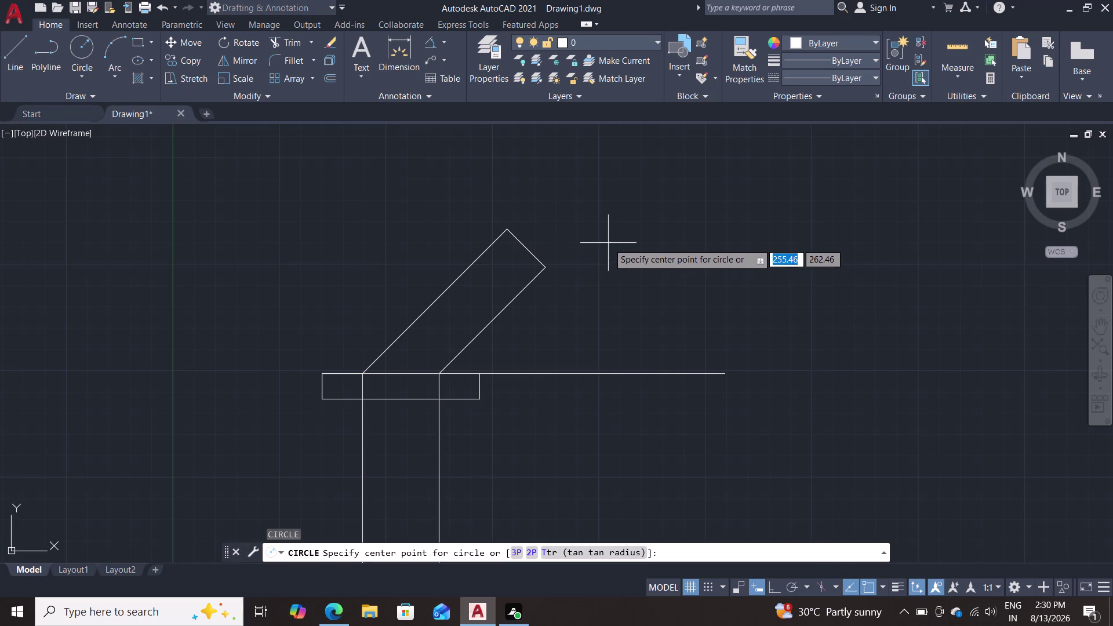
Place a radius 7.5 circle near the top end of the inclined arm.
double_click(527, 247)
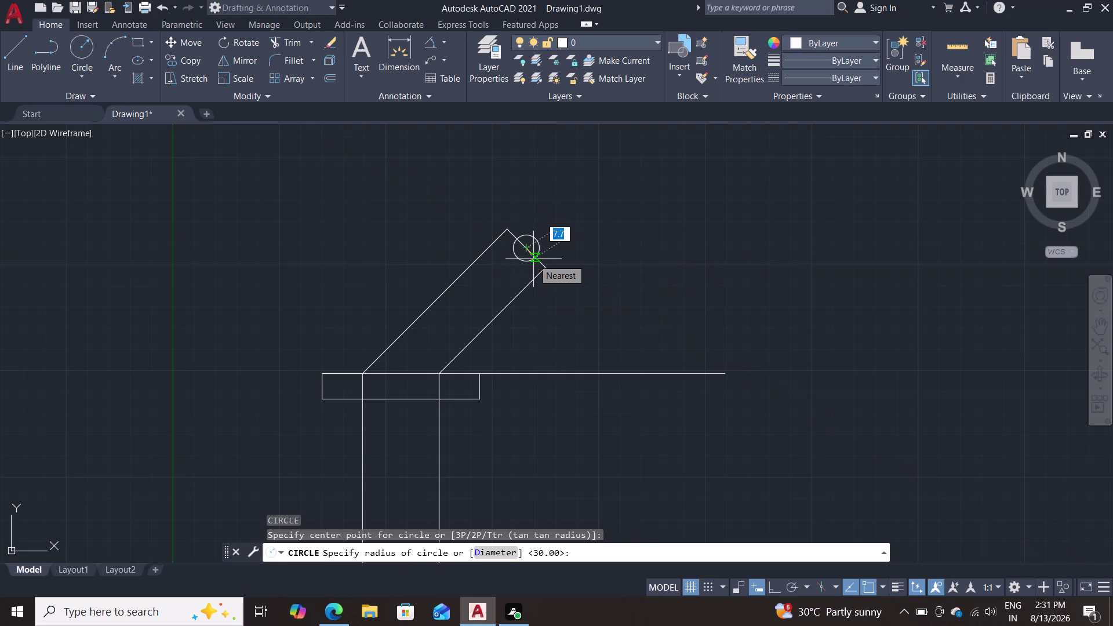
text(7.5)
key(Return)
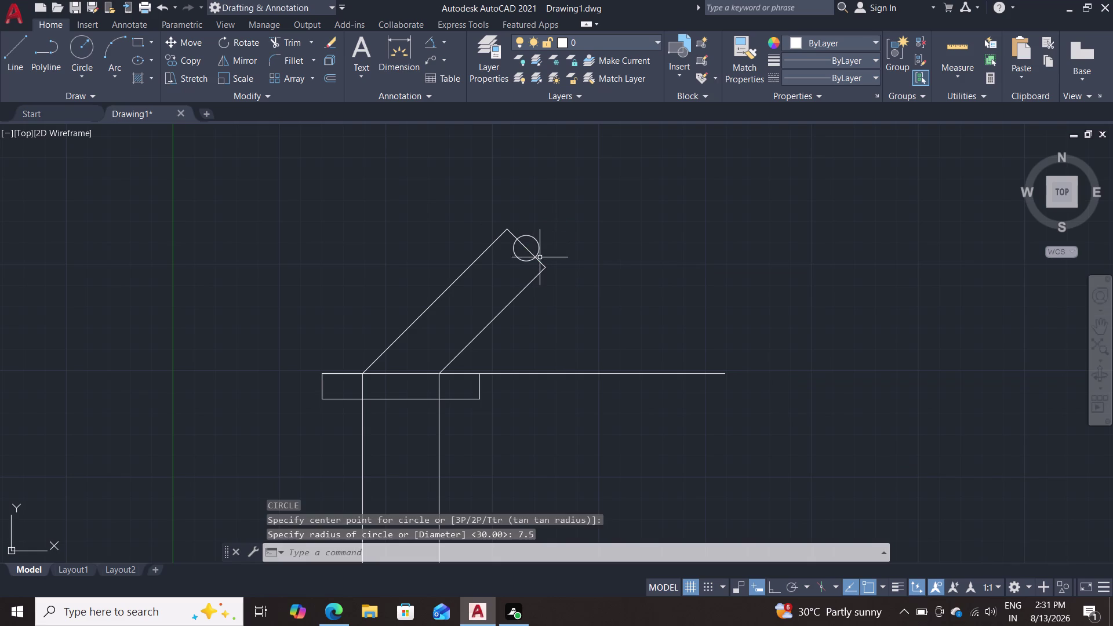
key(c)
key(Return)
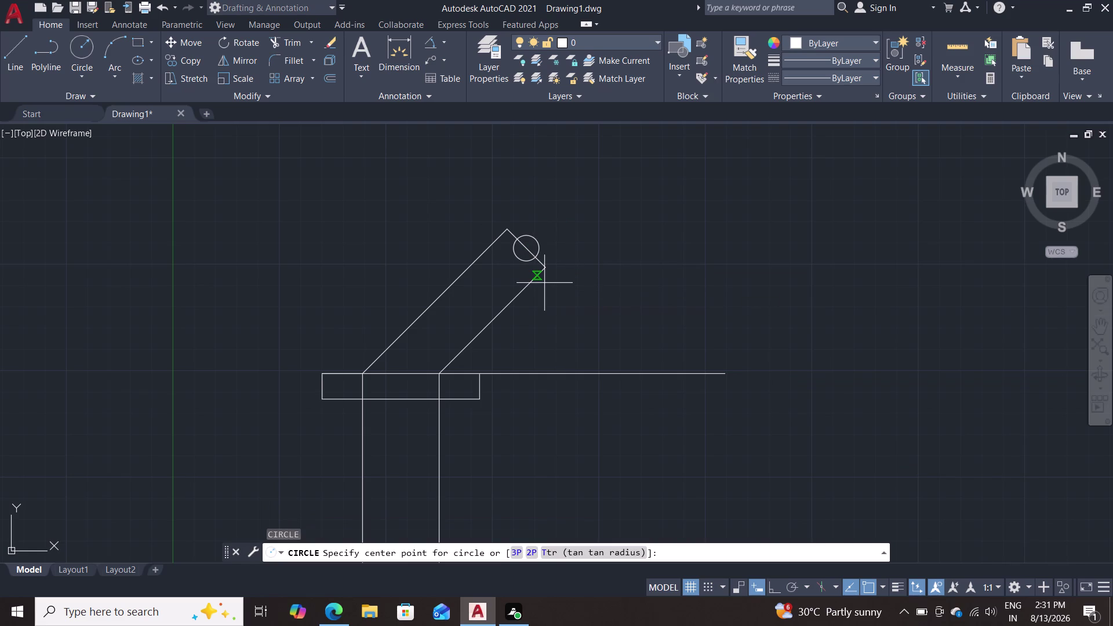
key(Escape)
key(Escape)
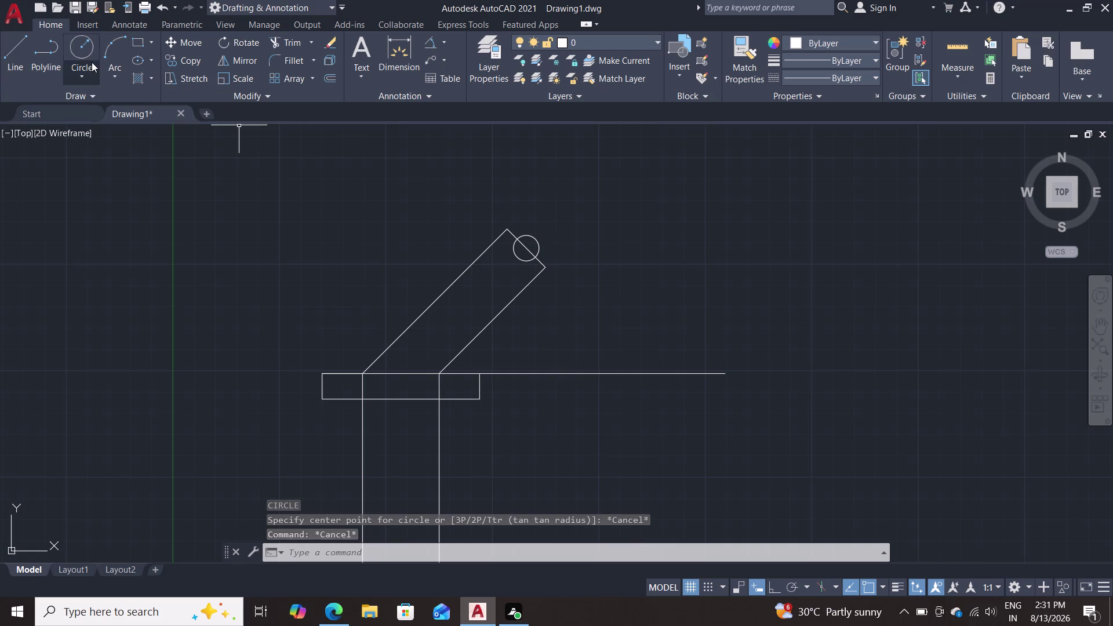
click(115, 77)
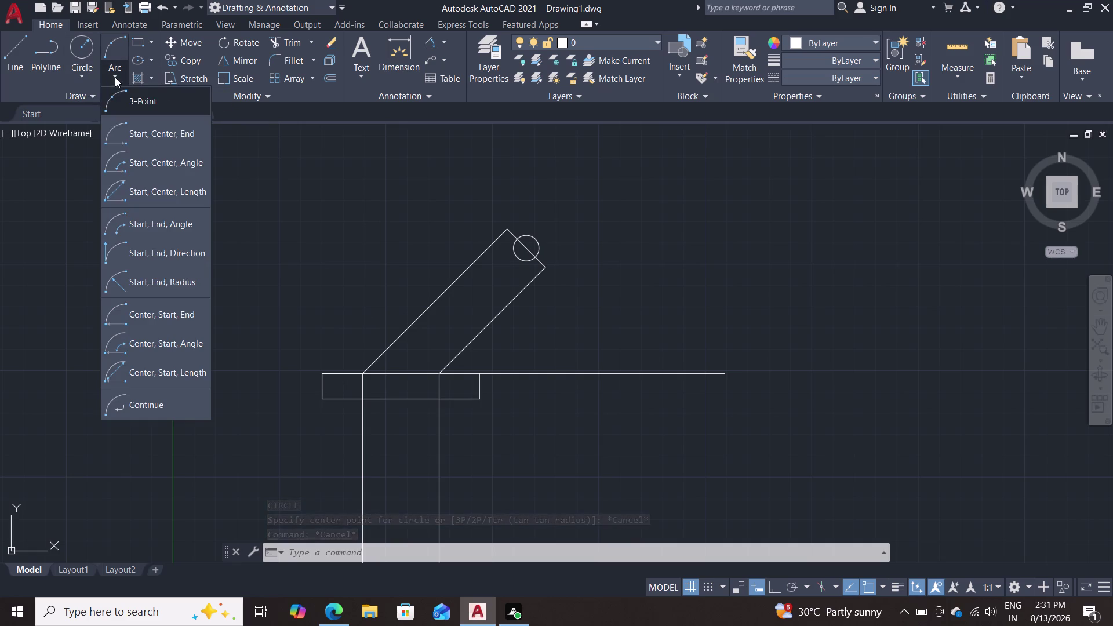
click(181, 284)
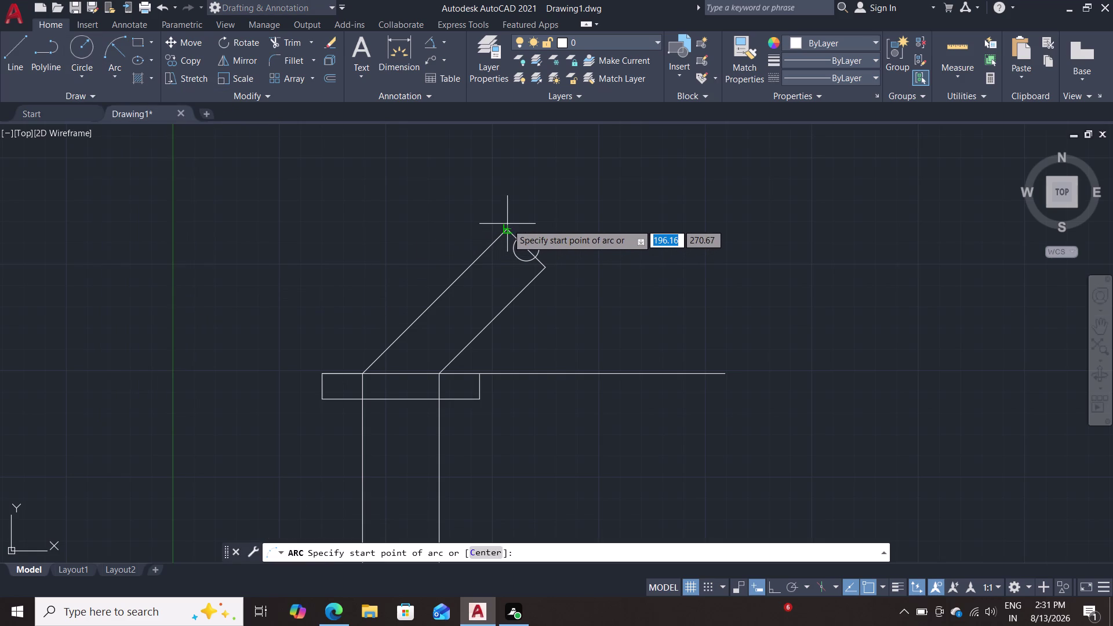
scroll(up, 3)
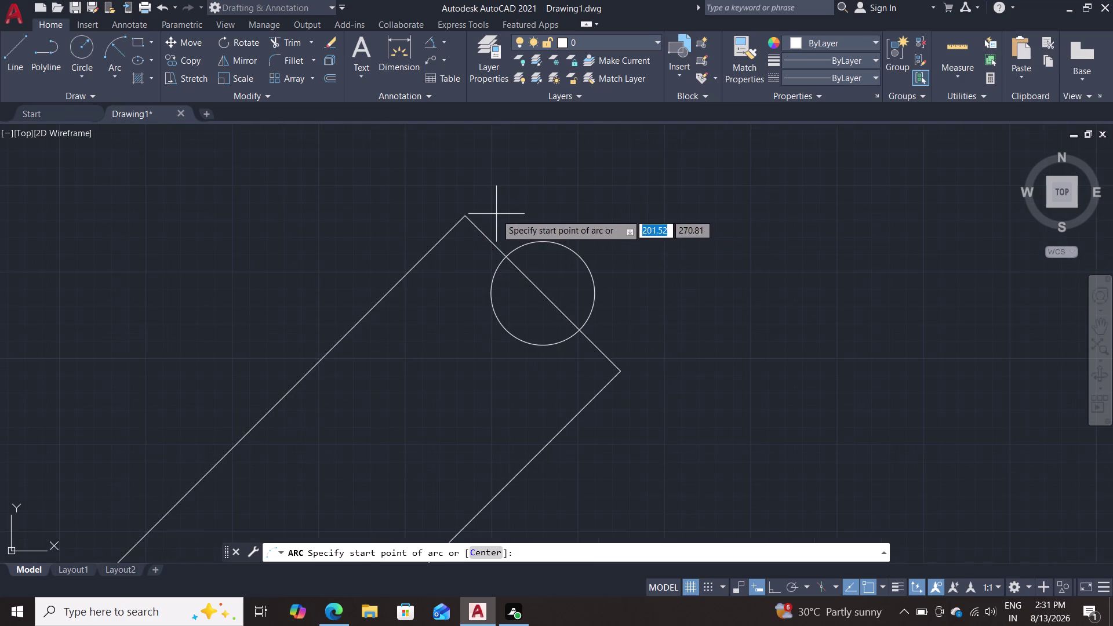
click(464, 216)
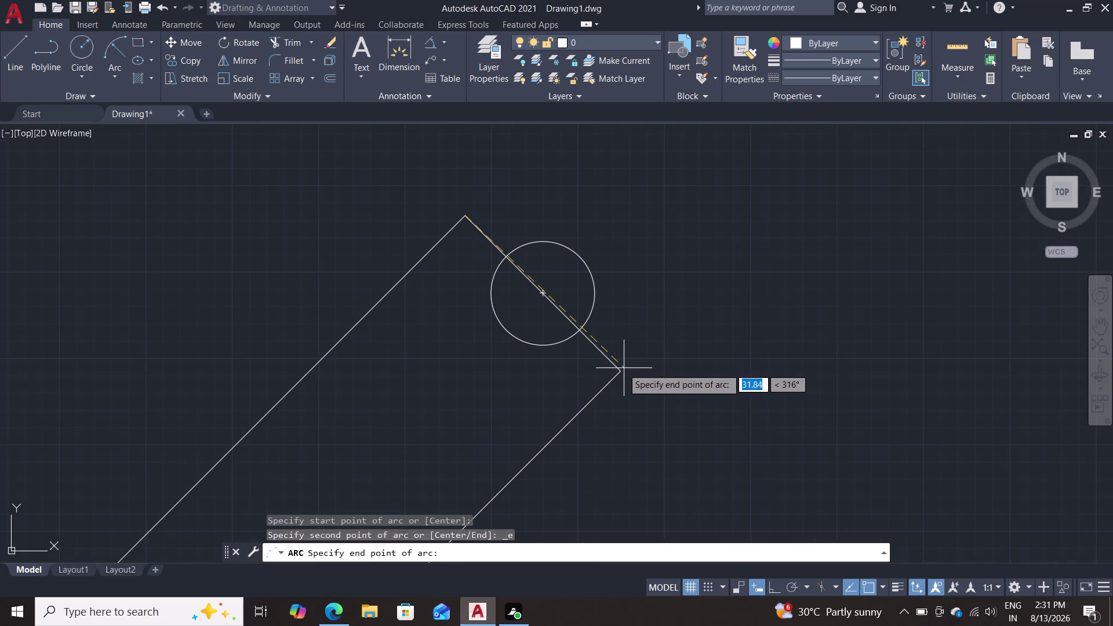
double_click(621, 368)
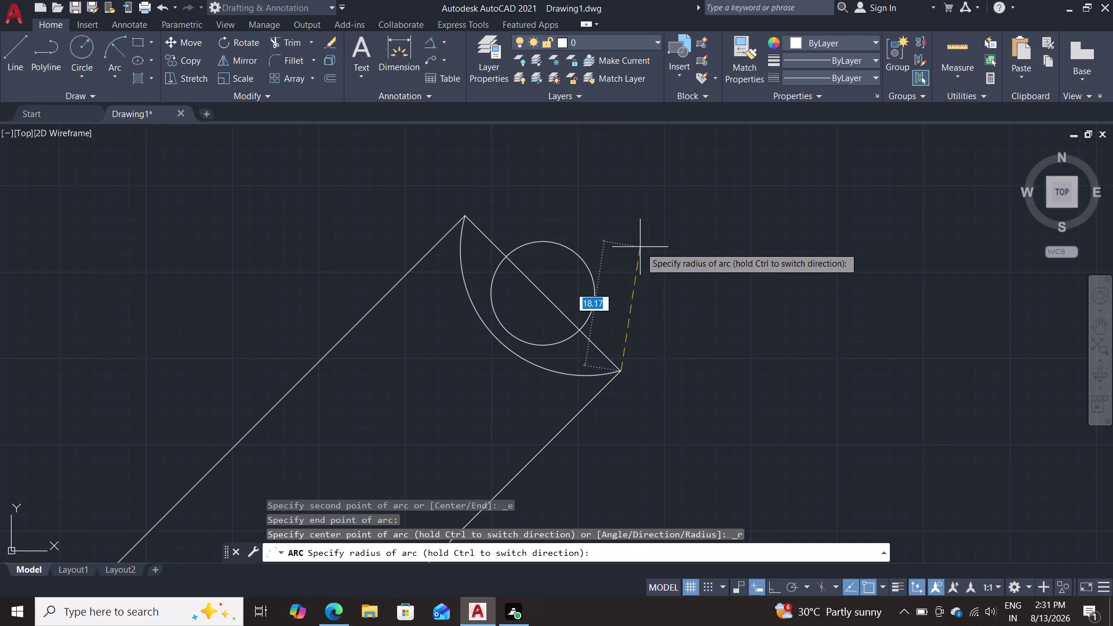
key(Escape)
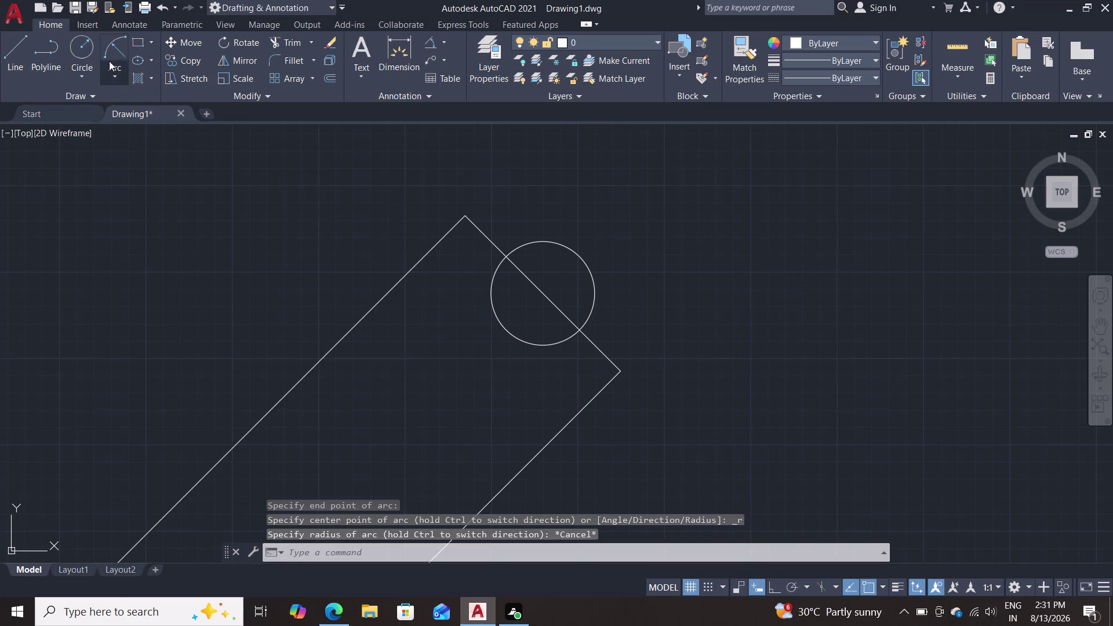
click(115, 54)
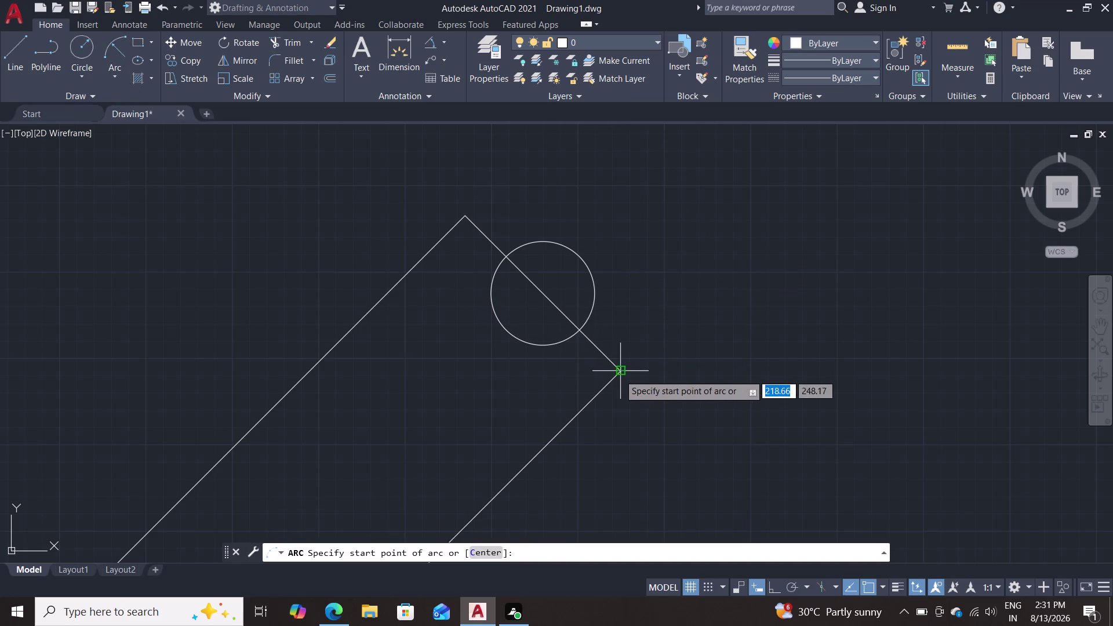
click(619, 374)
click(467, 217)
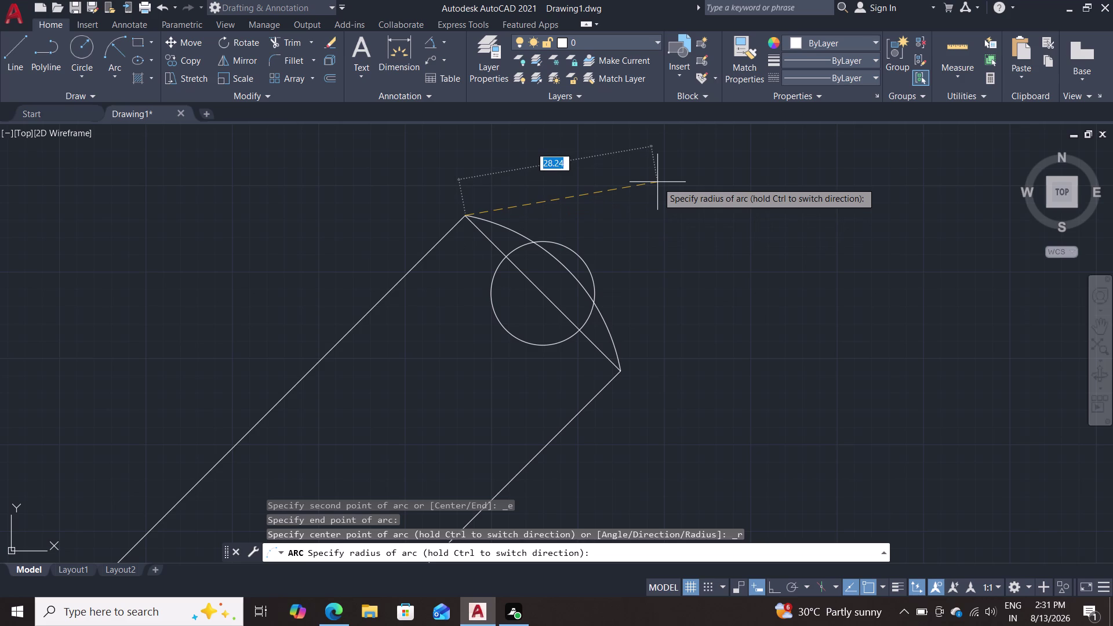
text(15)
key(Return)
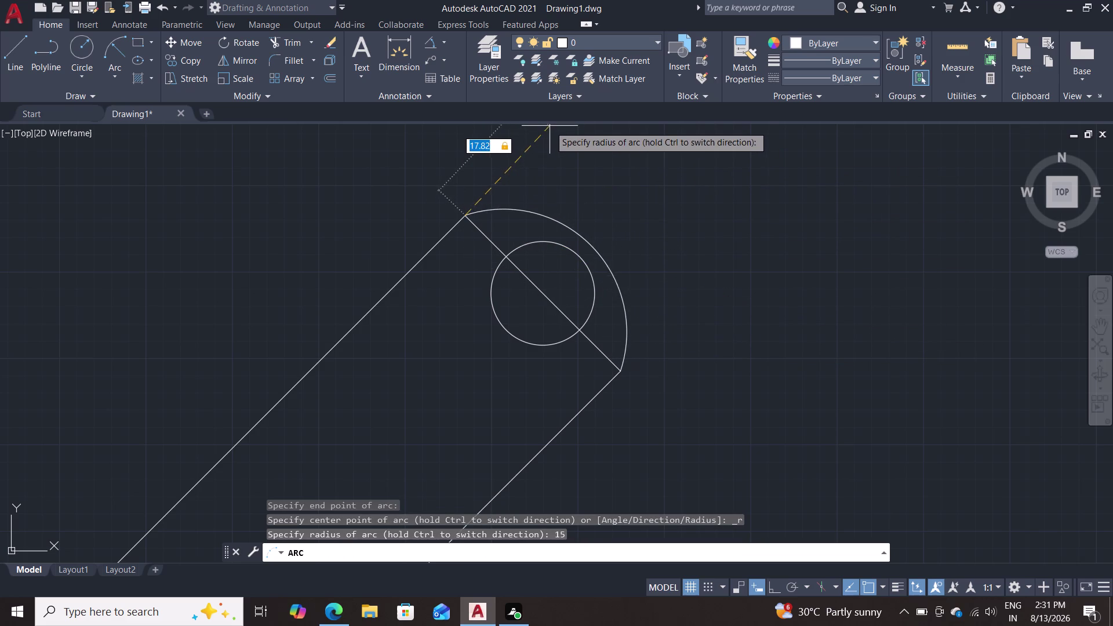
middle_drag(606, 166, 583, 236)
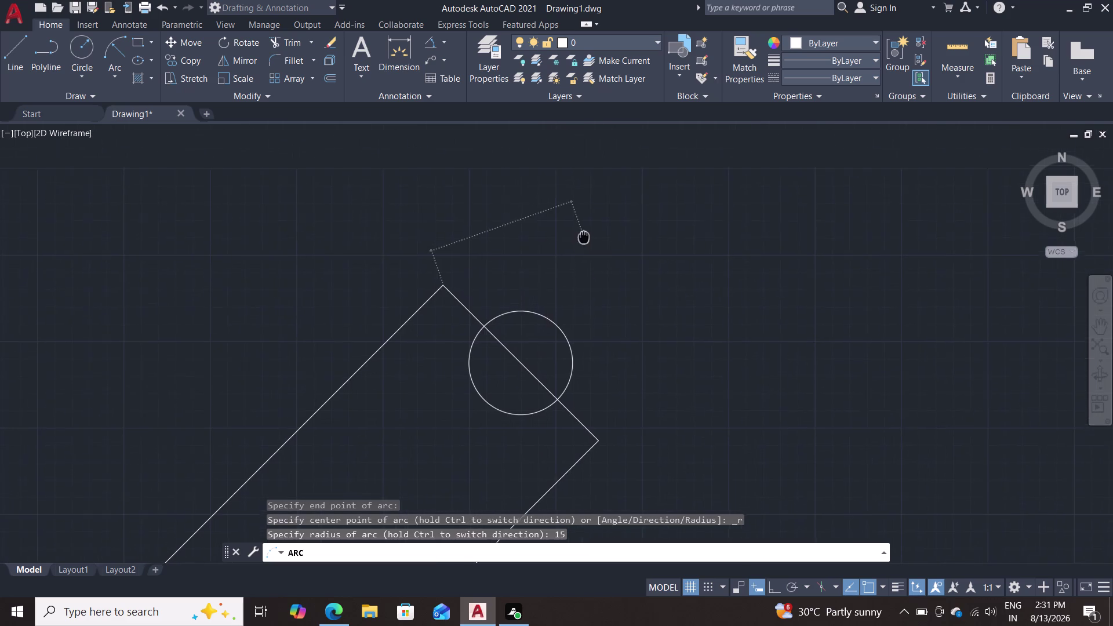
middle_drag(584, 236, 585, 236)
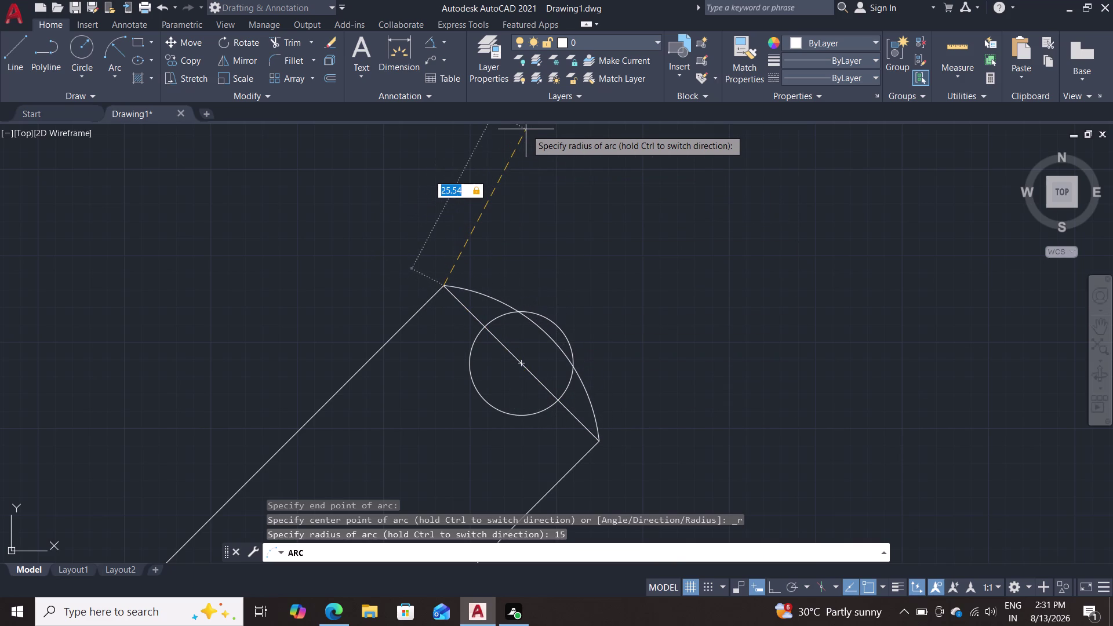
key(Escape)
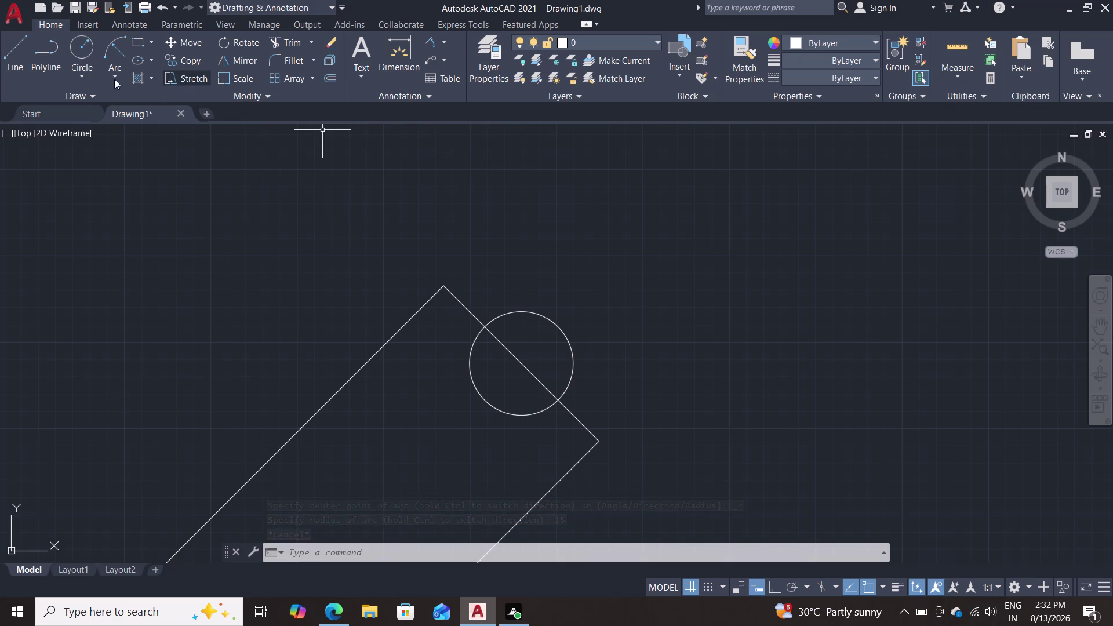
Cap the arm's end with a Start-End-Radius arc of radius 15 bulging around the circle.
click(126, 70)
click(148, 281)
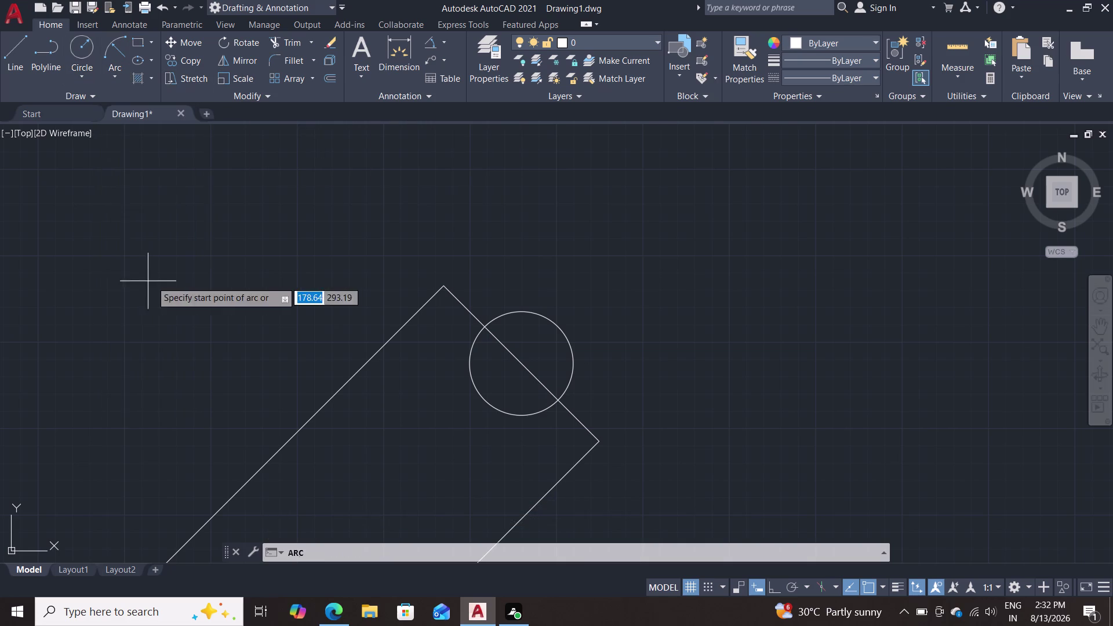
click(599, 443)
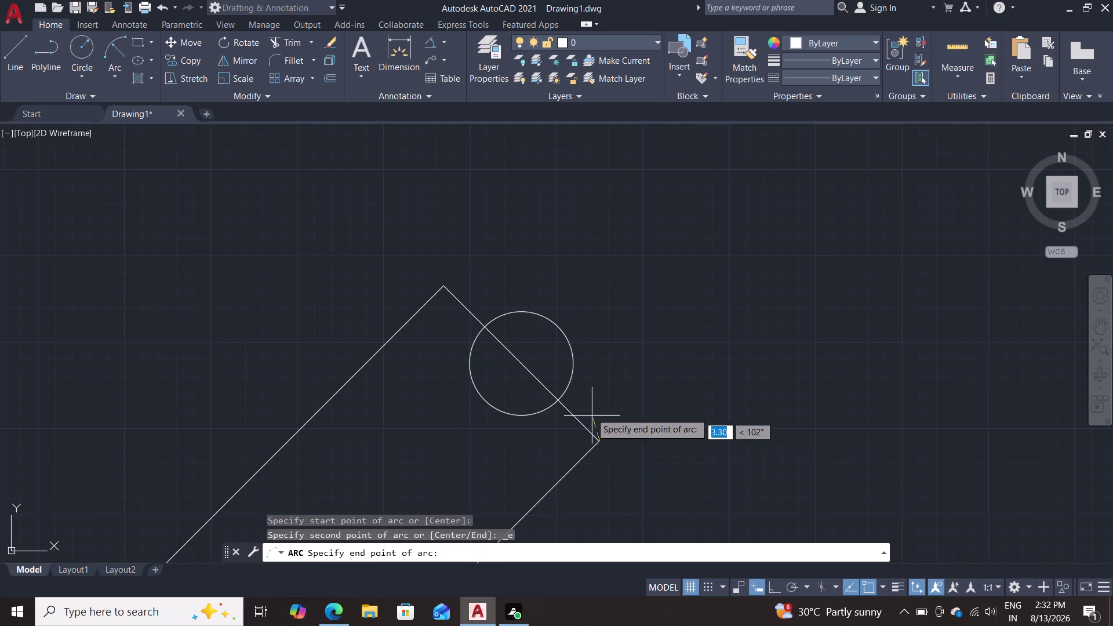
click(440, 284)
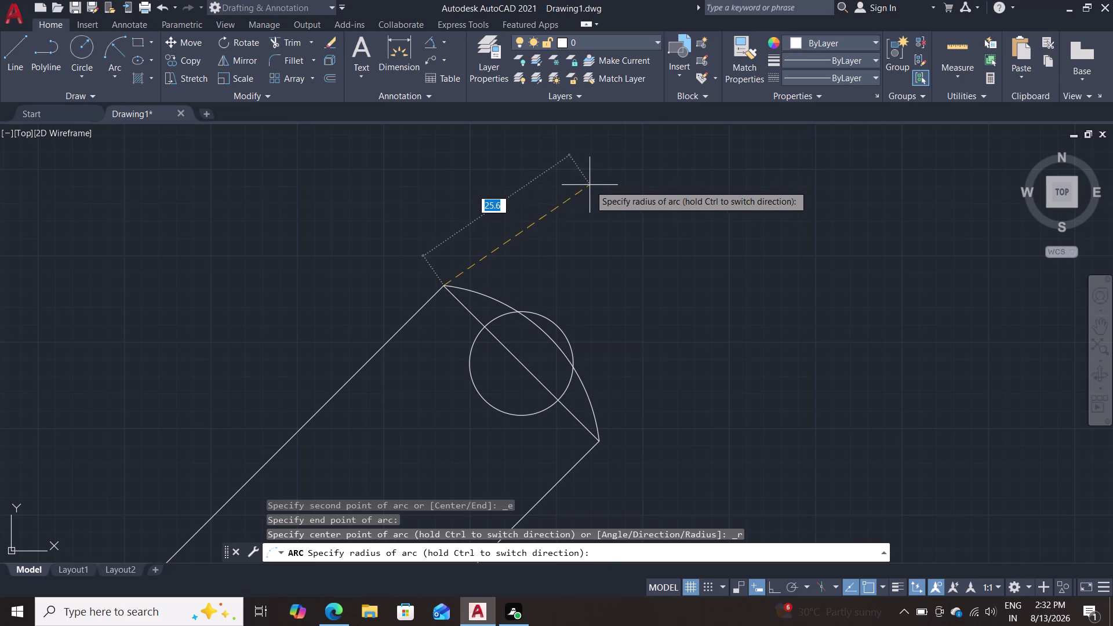
key(Tab)
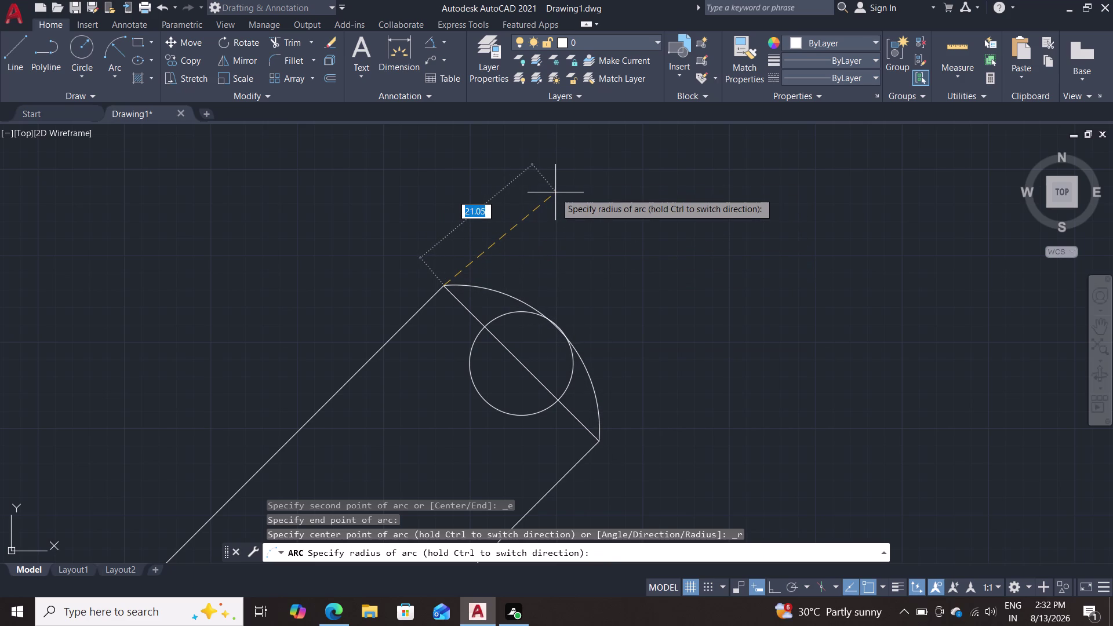
text(15)
key(Return)
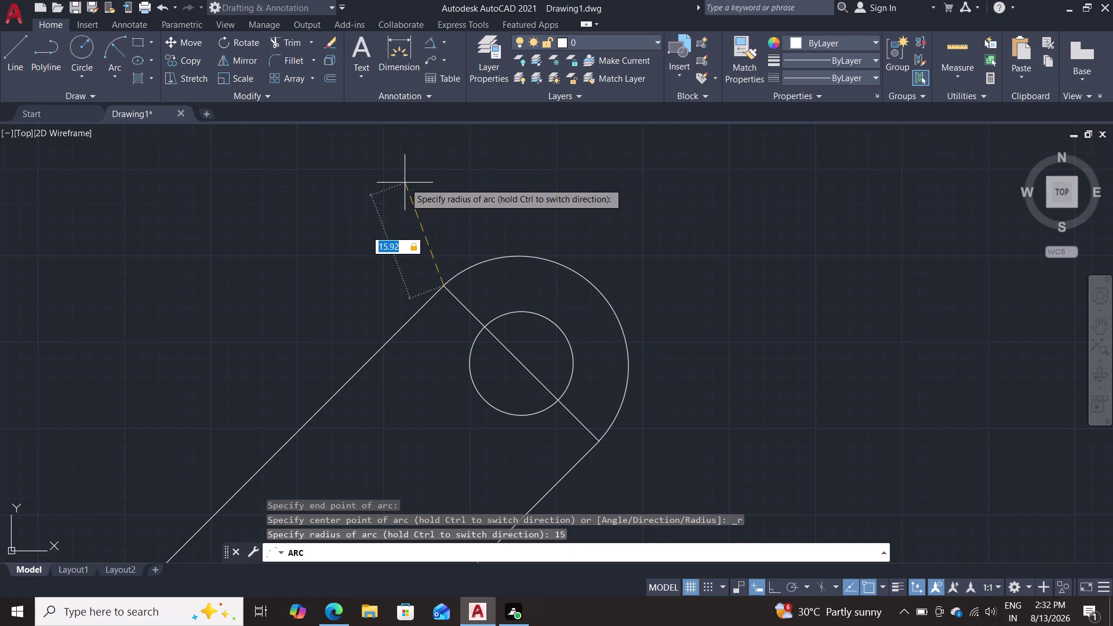
click(444, 171)
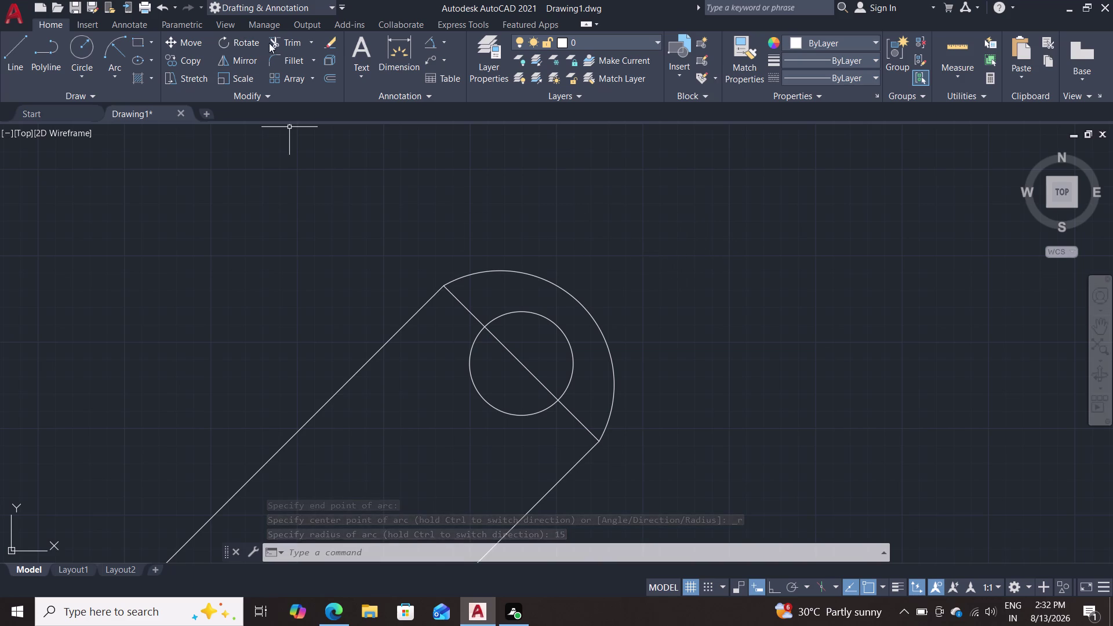
Trim the straight end line inside and beside the small circle.
double_click(280, 37)
click(462, 301)
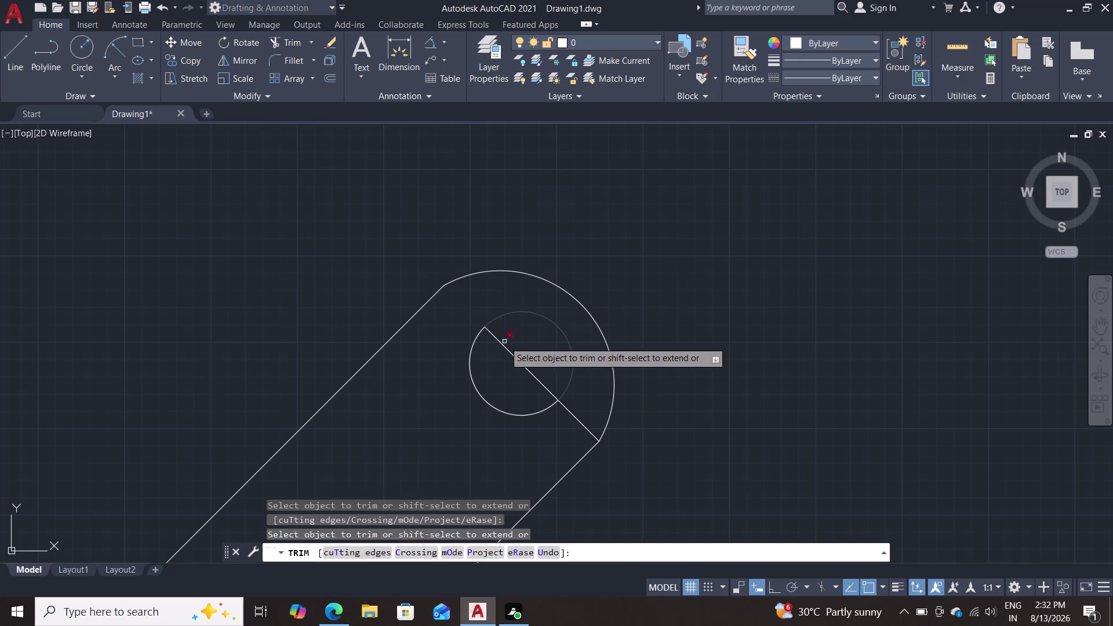
click(505, 349)
double_click(573, 418)
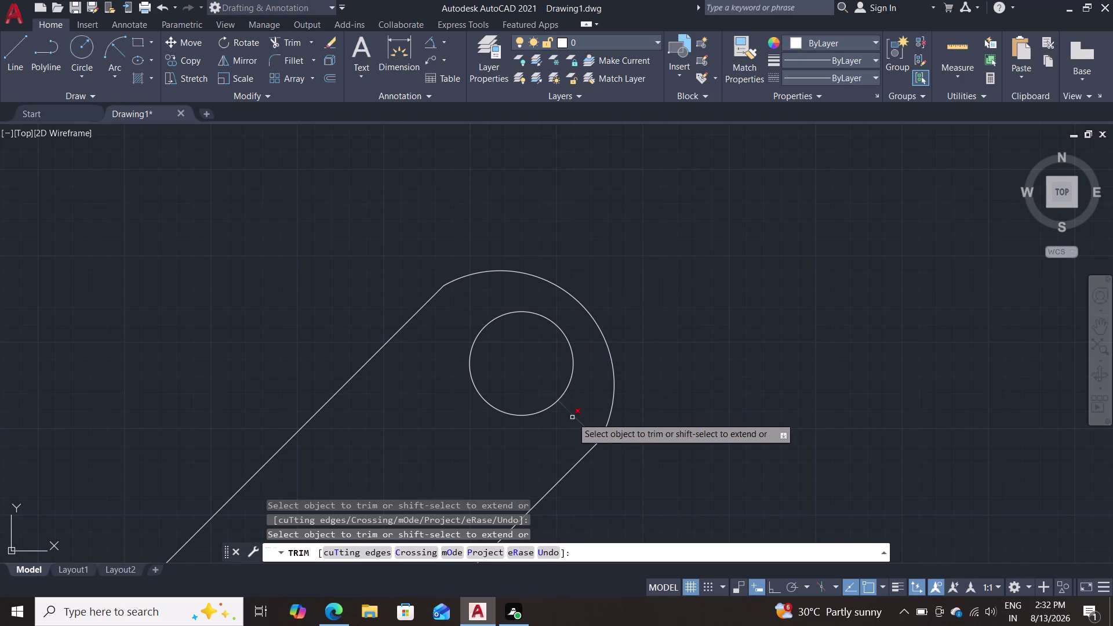
key(Escape)
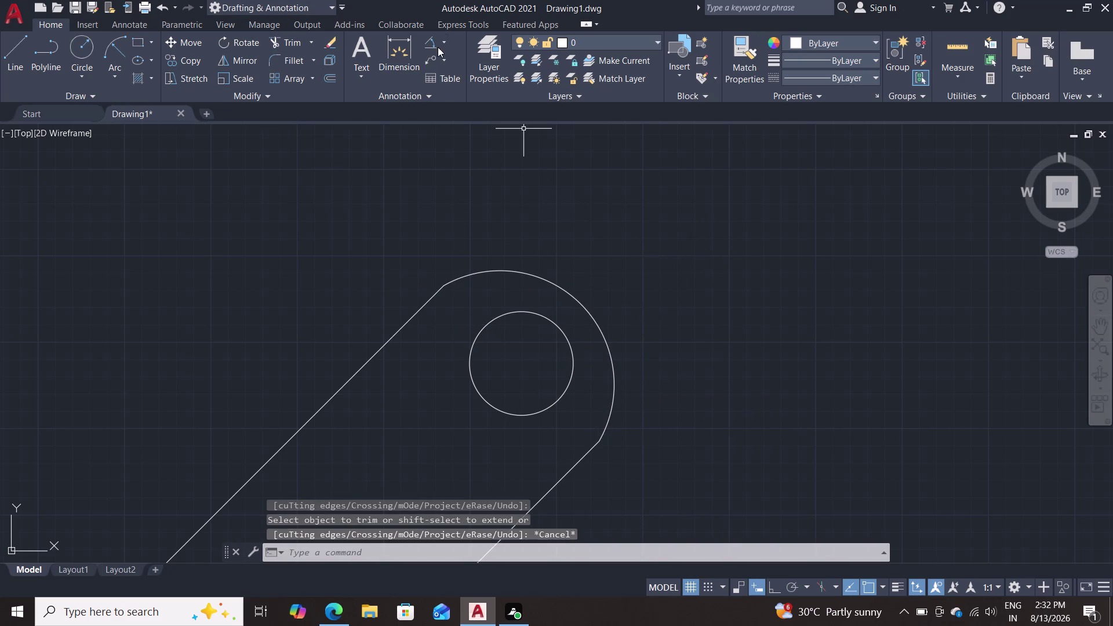
Try a radius dimension on the cap arc, cancel it, and delete the arc.
click(447, 41)
click(472, 188)
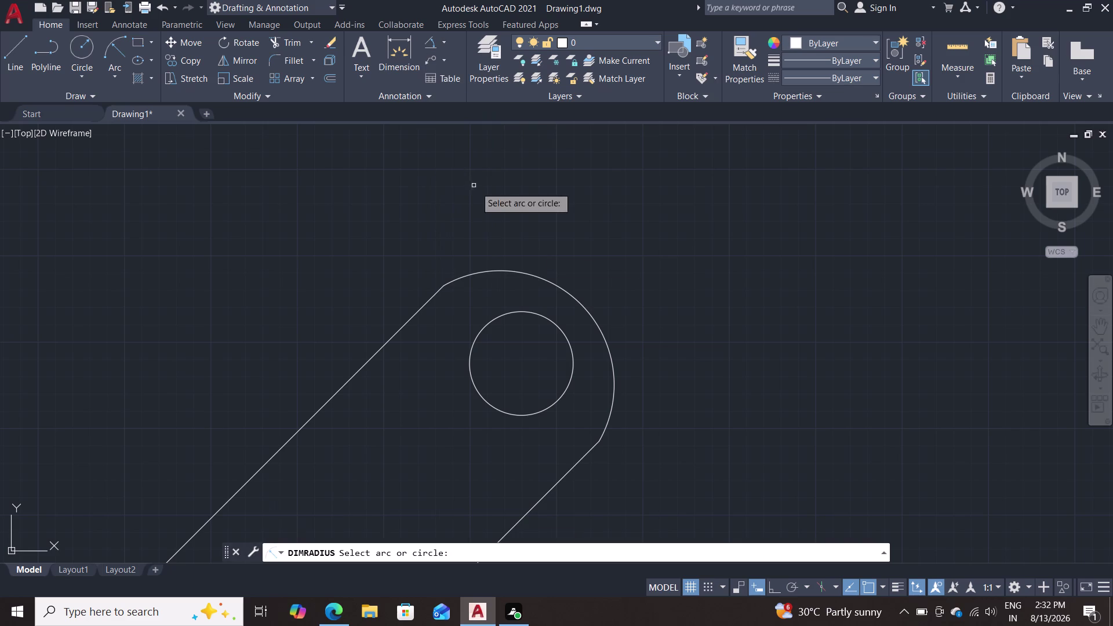
click(576, 301)
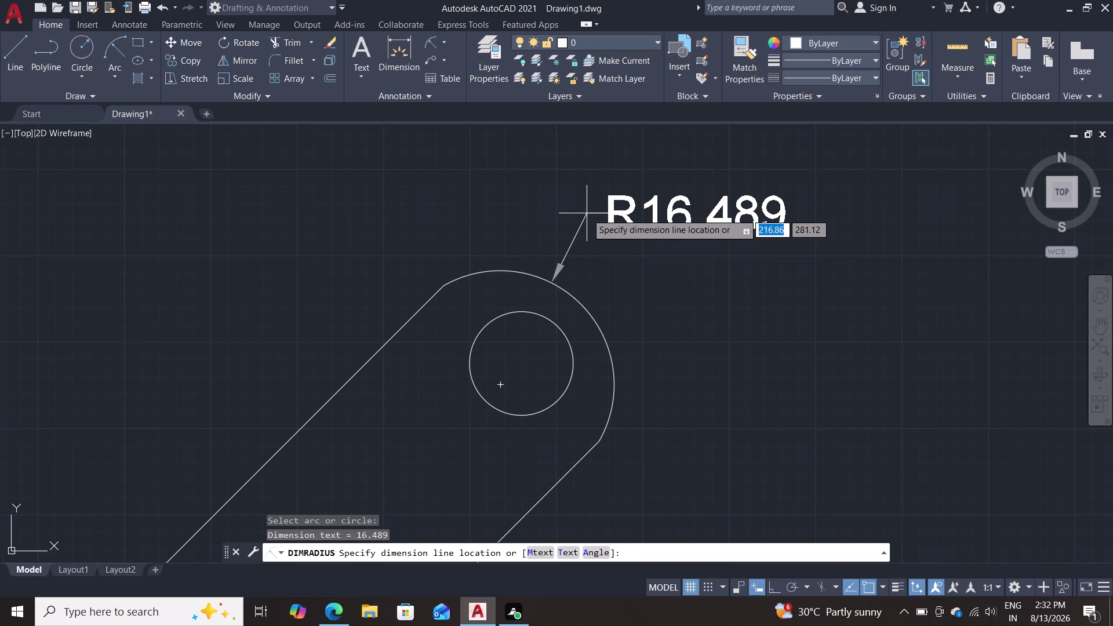
key(Escape)
double_click(567, 290)
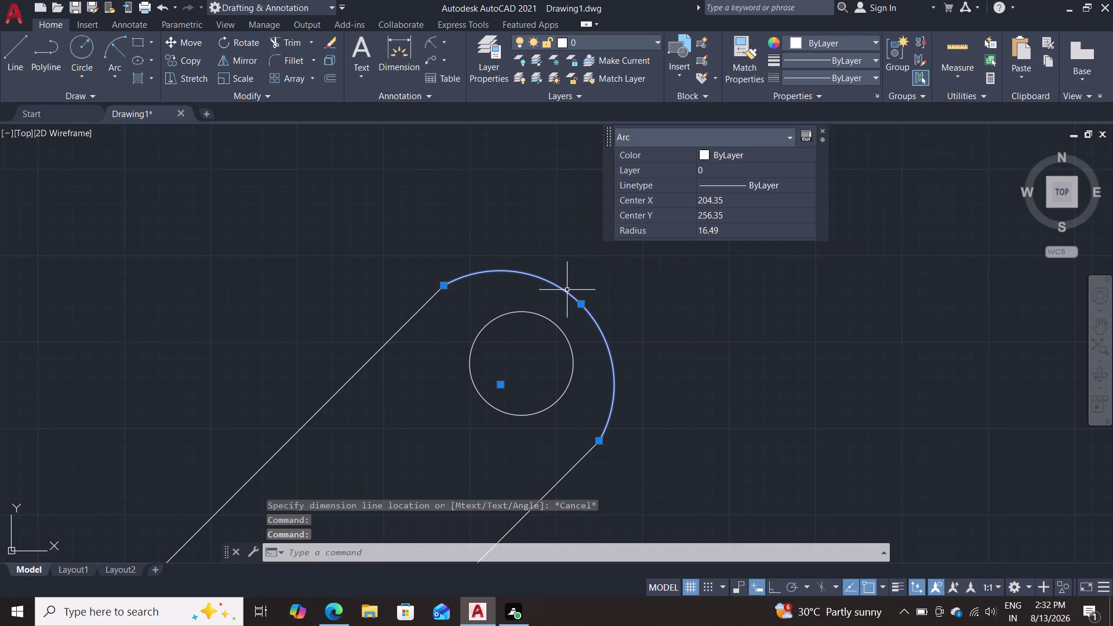
key(Delete)
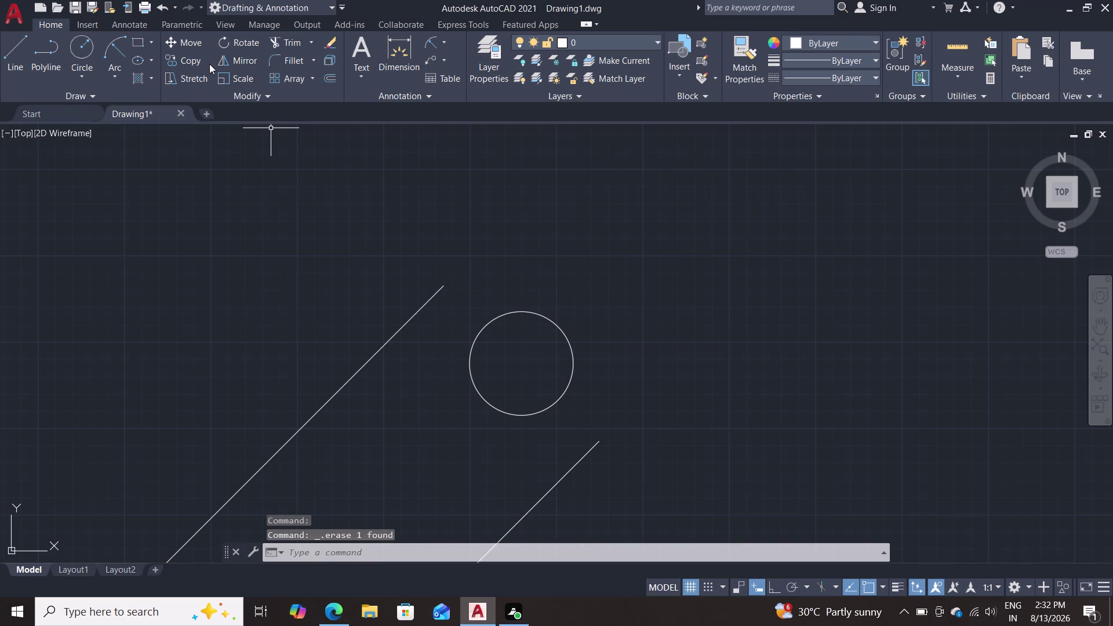
click(108, 79)
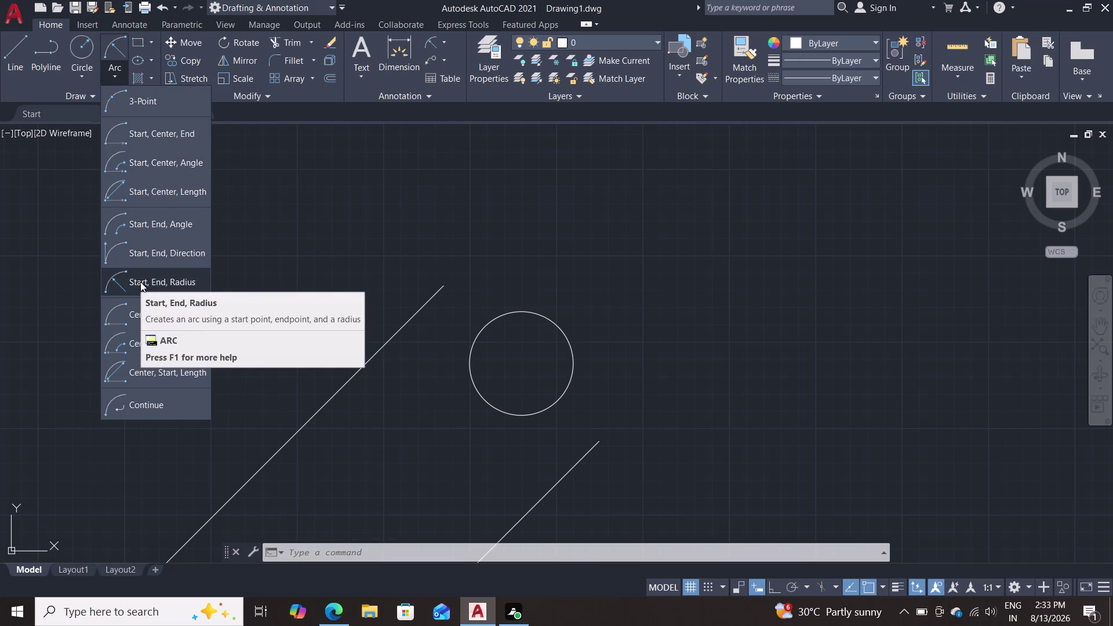
Draw a 30-long line from the arm's top corner across the small circle.
key(Escape)
key(Escape)
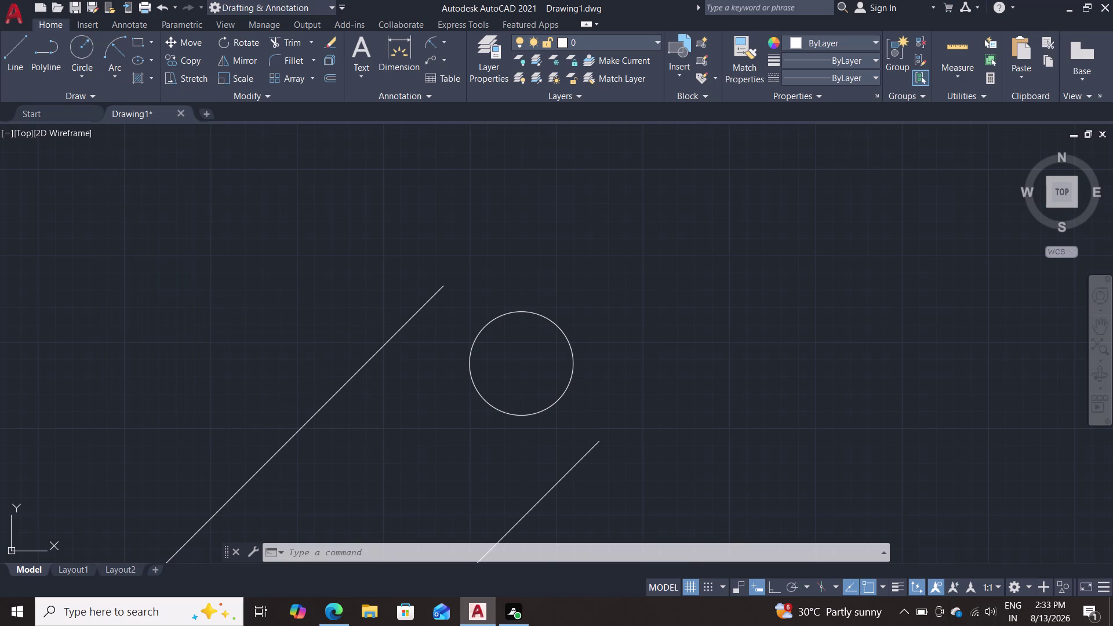
key(l)
key(Return)
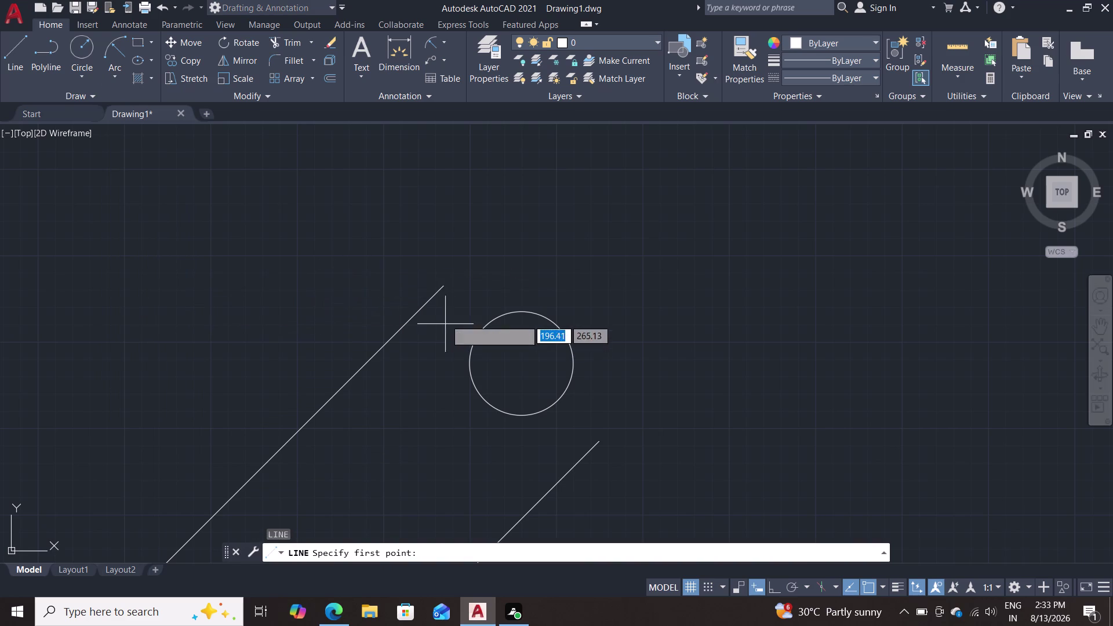
click(441, 285)
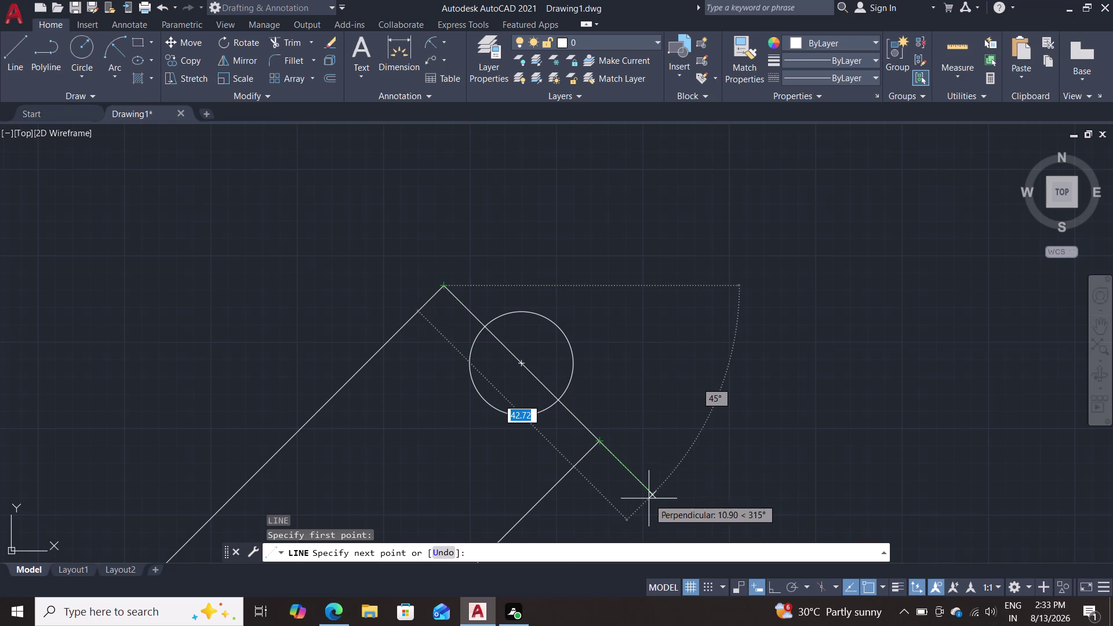
text(30)
key(Return)
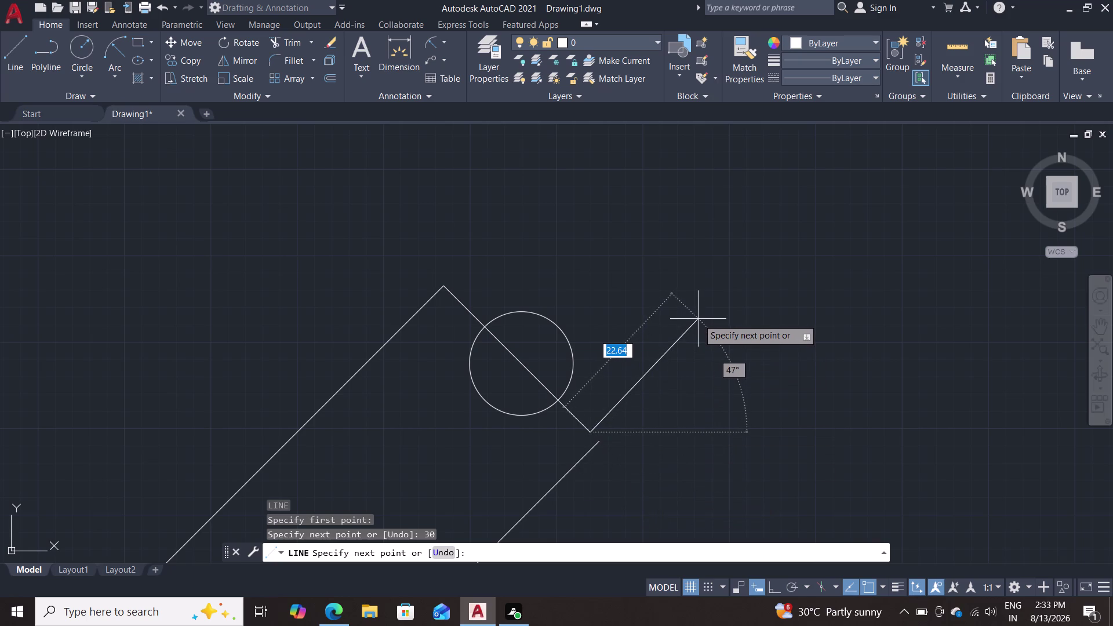
key(Escape)
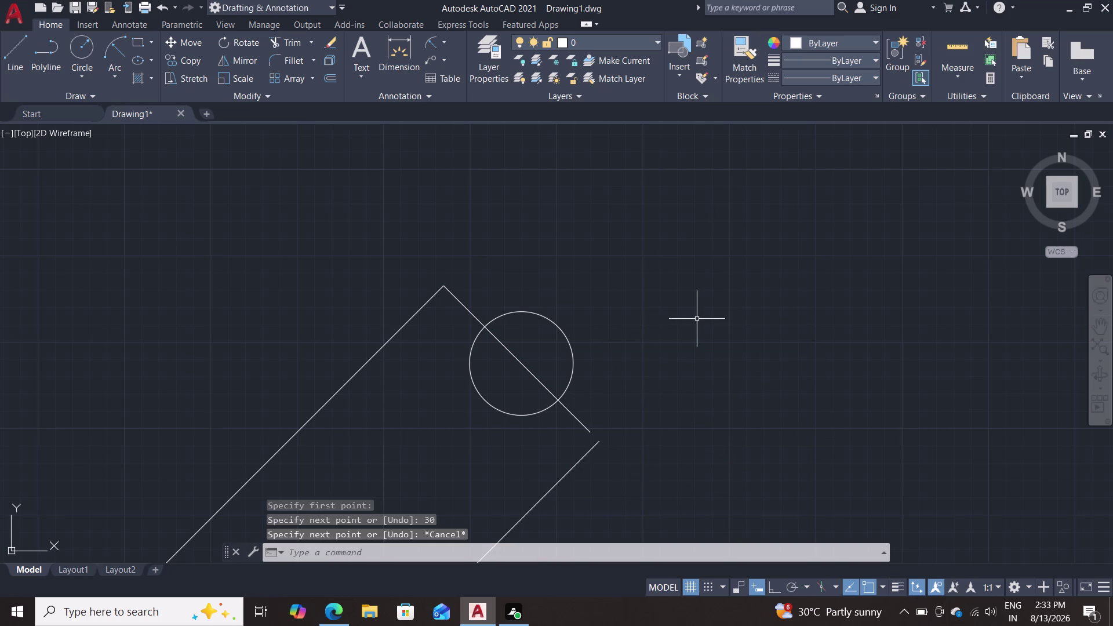
scroll(down, 3)
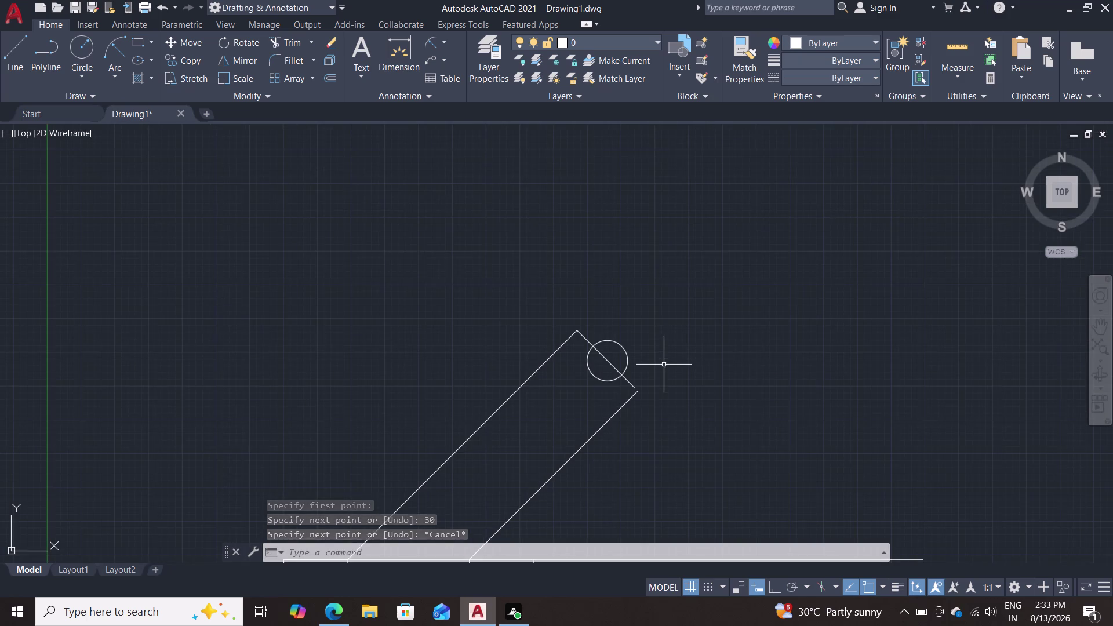
Move the lower slanted edge so its upper end snaps to the end line's corner.
scroll(up, 3)
middle_drag(698, 316, 827, 88)
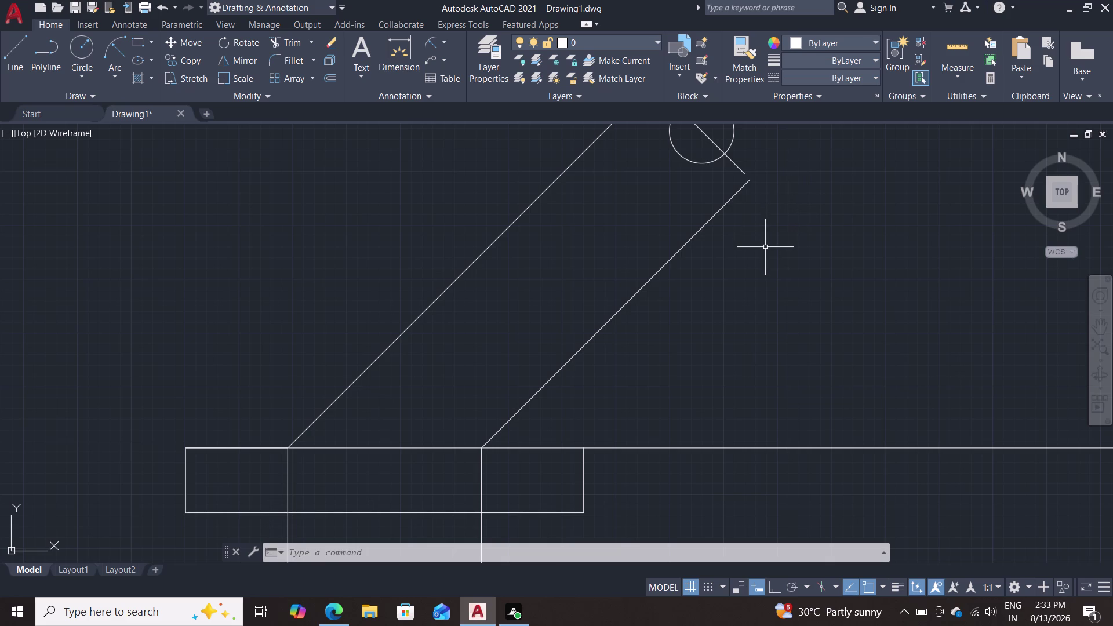
key(m)
key(Return)
middle_drag(739, 237, 715, 332)
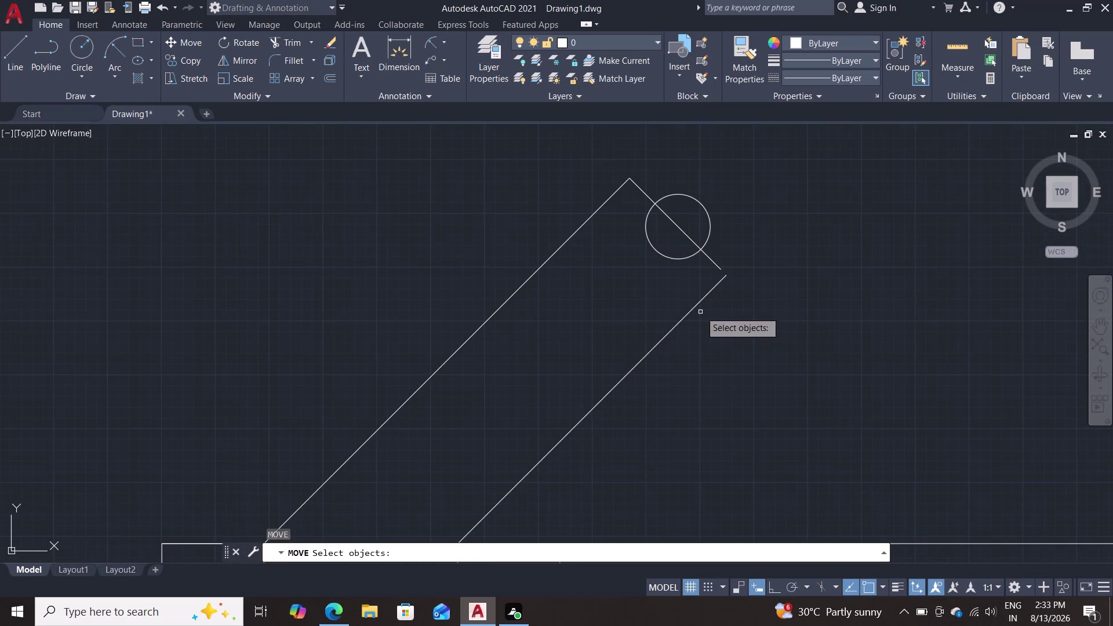
double_click(692, 309)
key(Return)
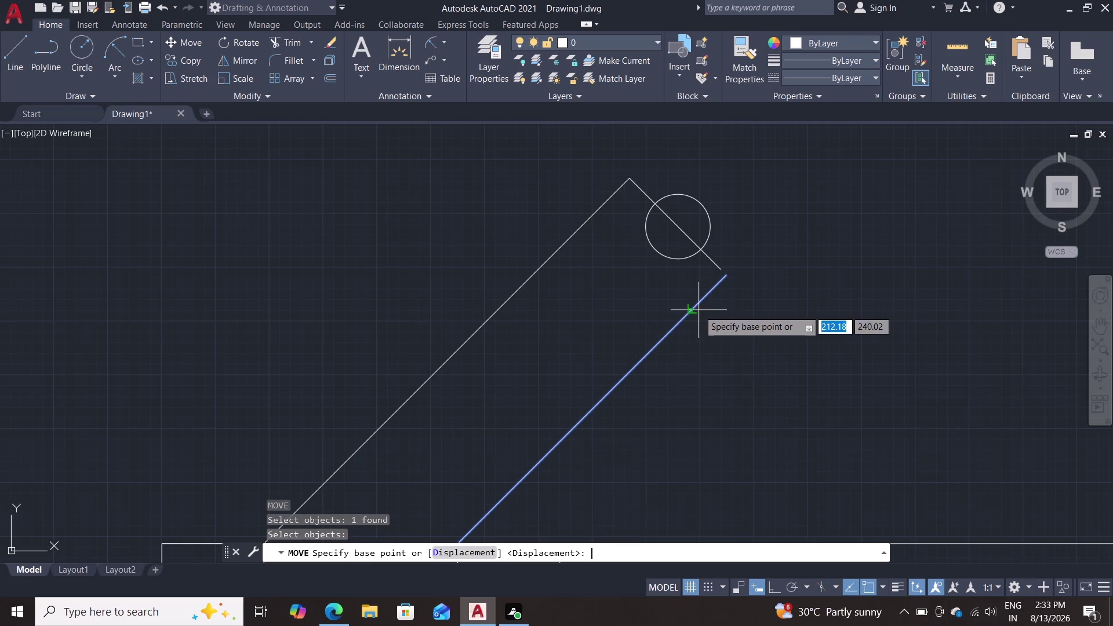
scroll(up, 3)
middle_drag(755, 281, 744, 350)
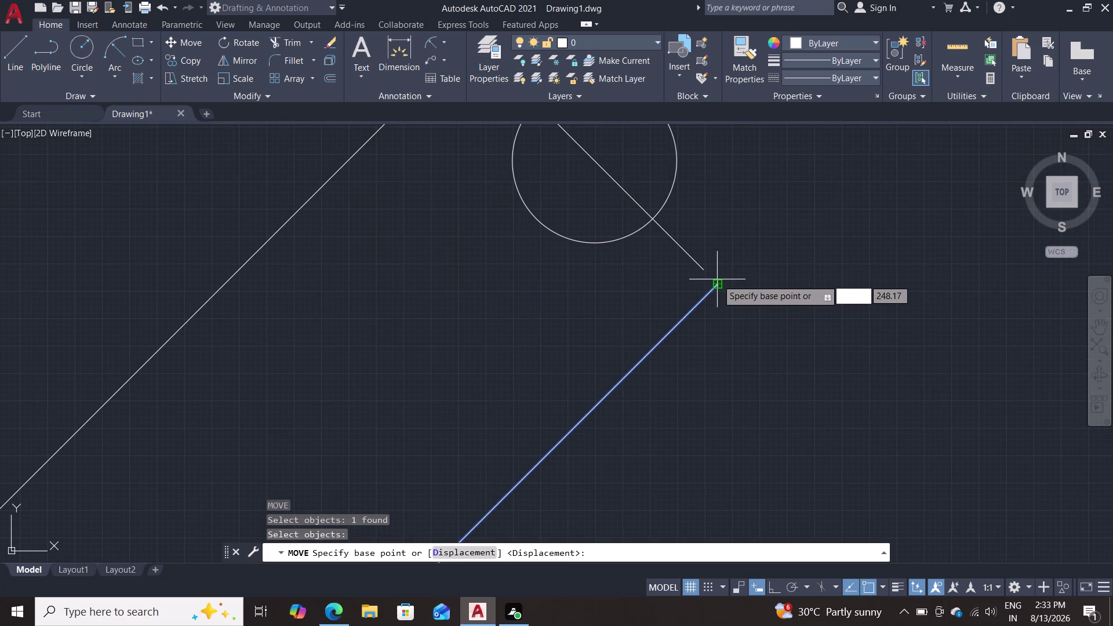
double_click(717, 279)
click(703, 269)
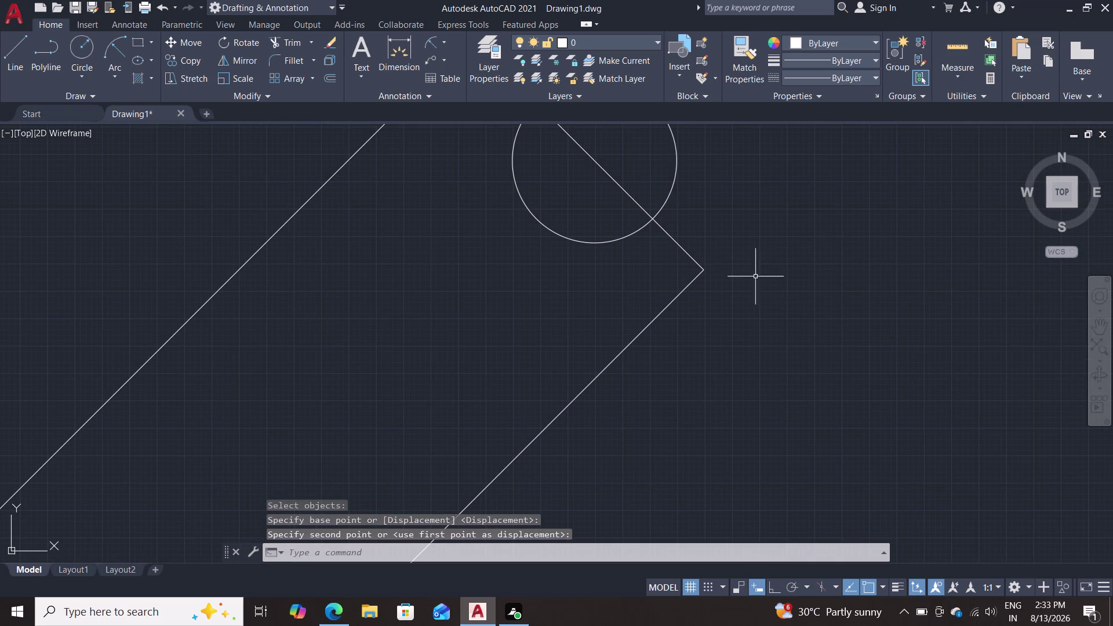
key(Escape)
Try extending the lower slanted edge down to the base, then cancel.
scroll(down, 3)
scroll(up, 3)
middle_drag(787, 334, 798, 315)
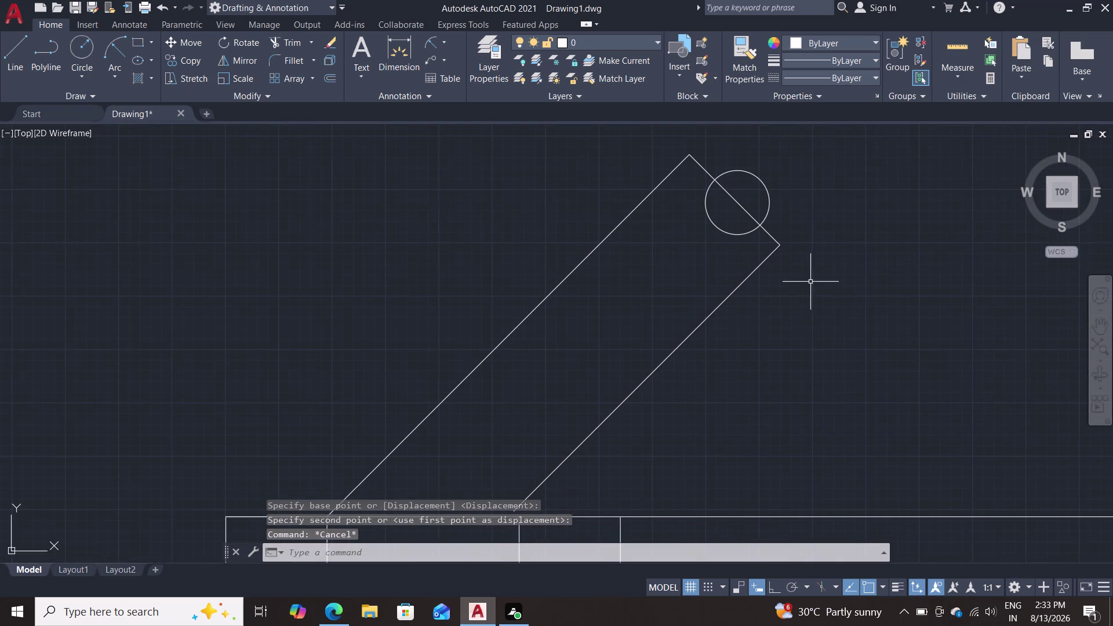
scroll(down, 3)
middle_drag(795, 306, 807, 272)
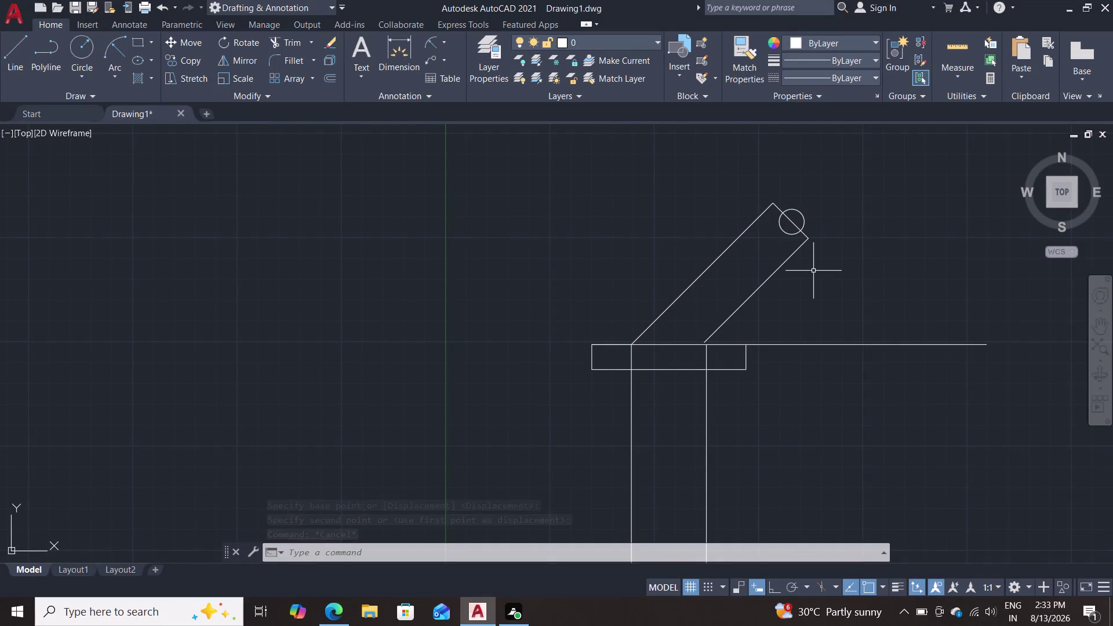
scroll(up, 3)
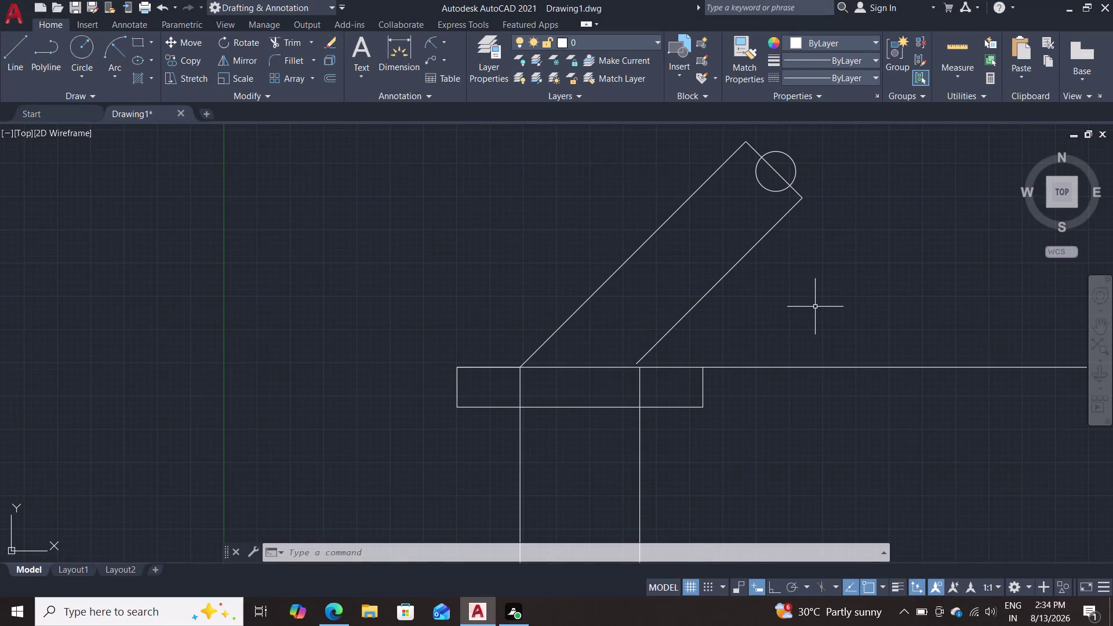
key(e)
key(x)
key(Return)
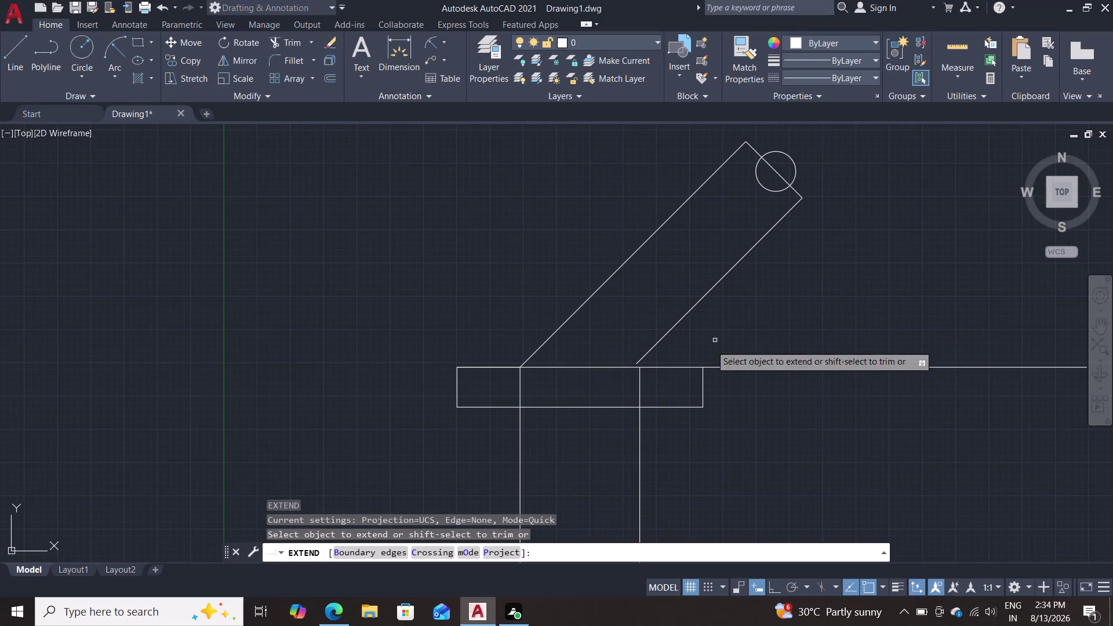
click(660, 340)
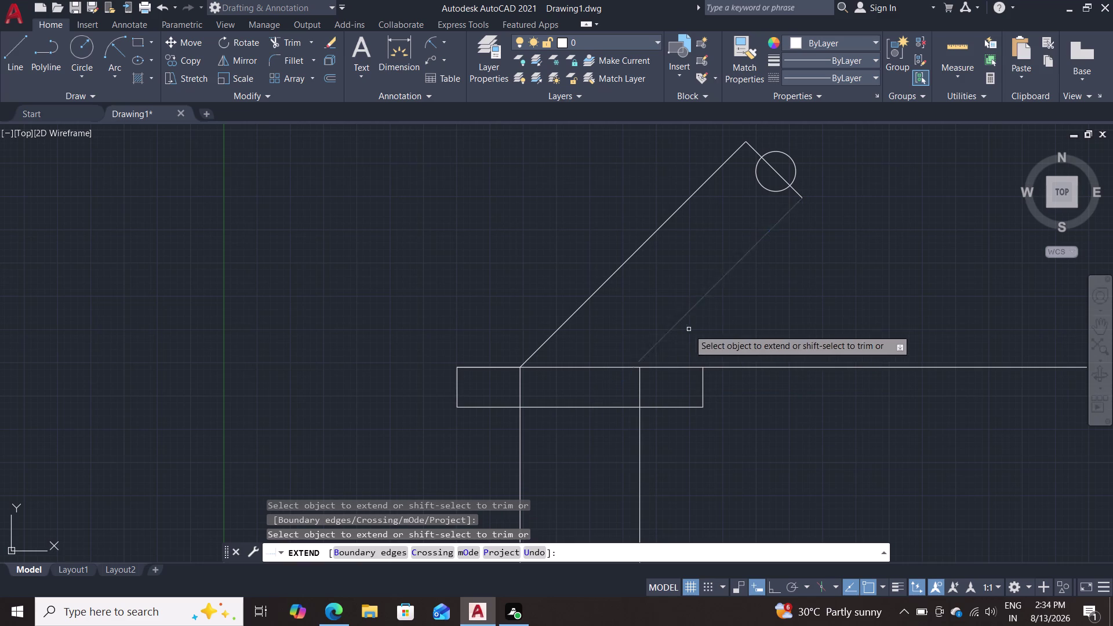
key(Escape)
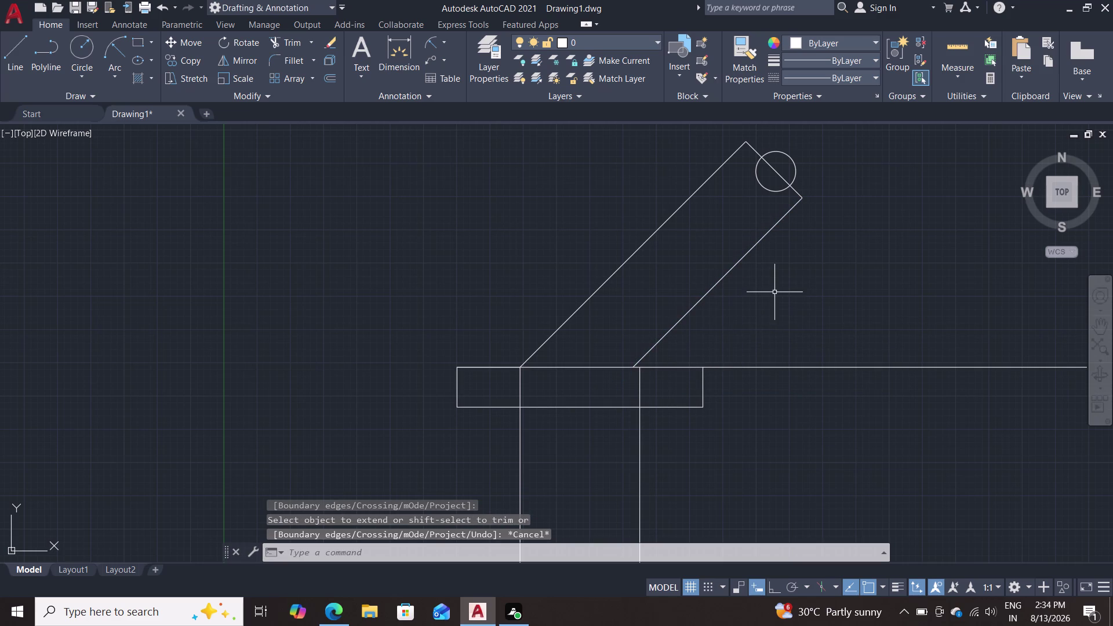
middle_drag(776, 292, 764, 322)
Draw a radius-15 circle centred on the small hole.
key(c)
key(Return)
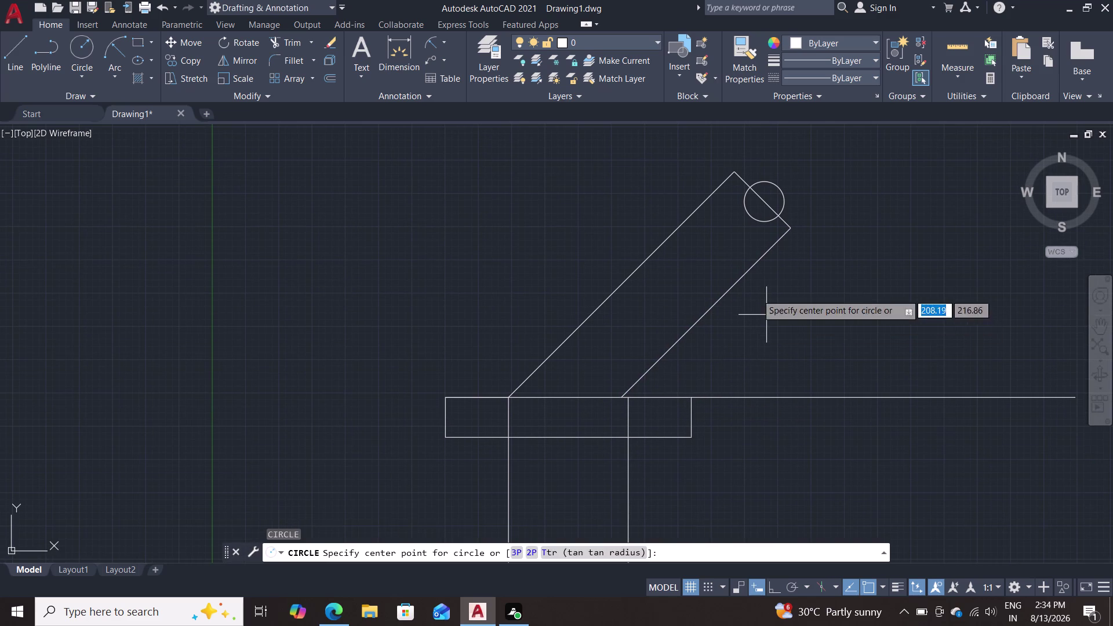
click(762, 201)
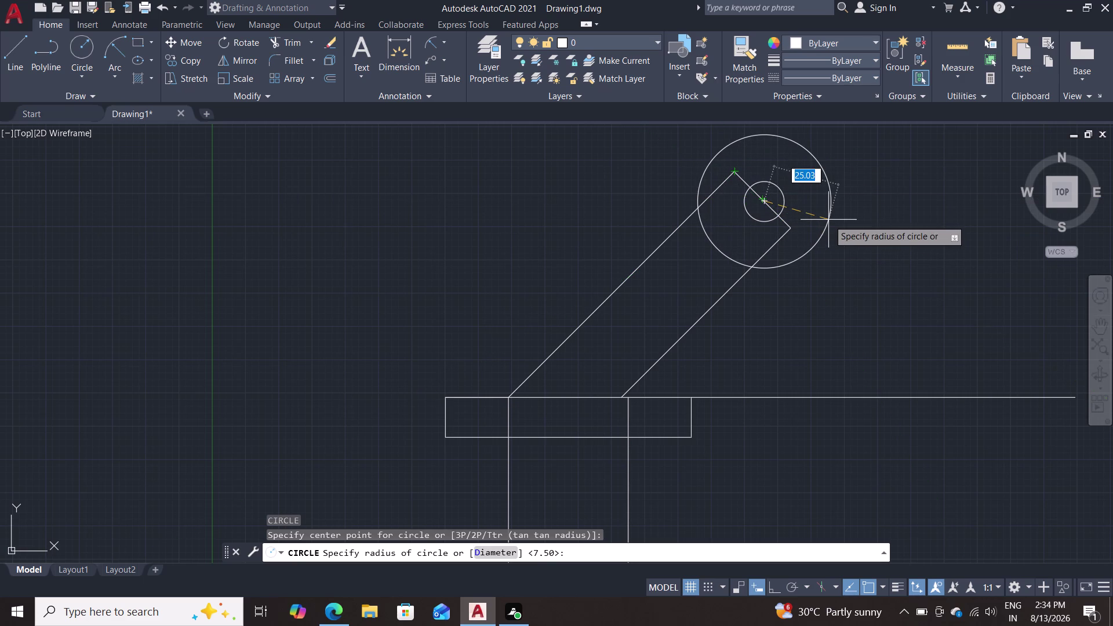
text(15)
key(Return)
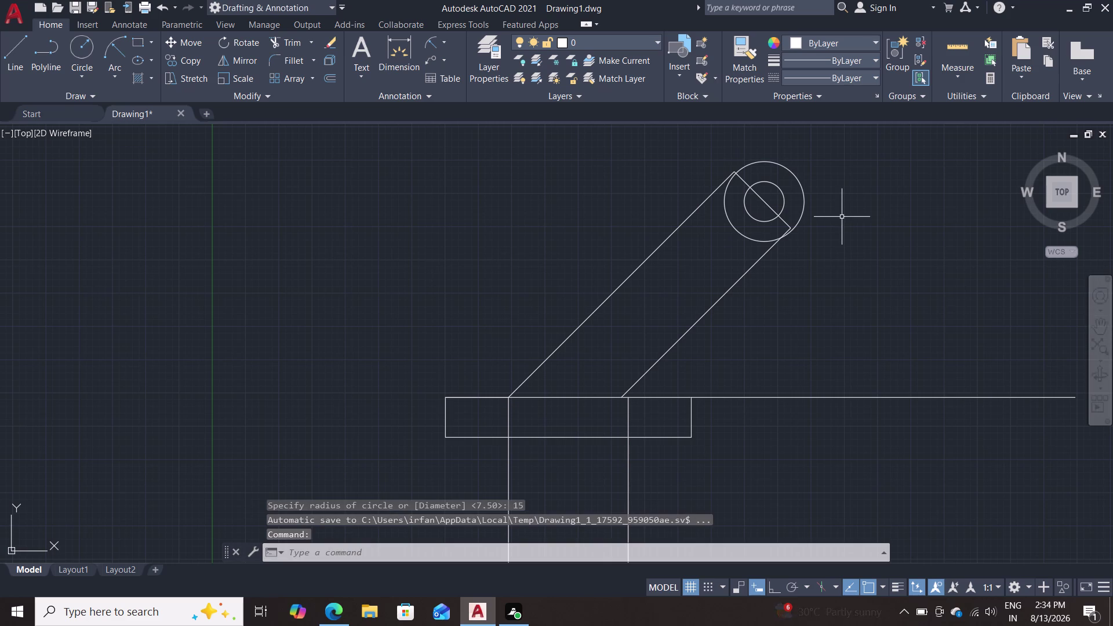
Delete the straight end line crossing the circles.
scroll(up, 3)
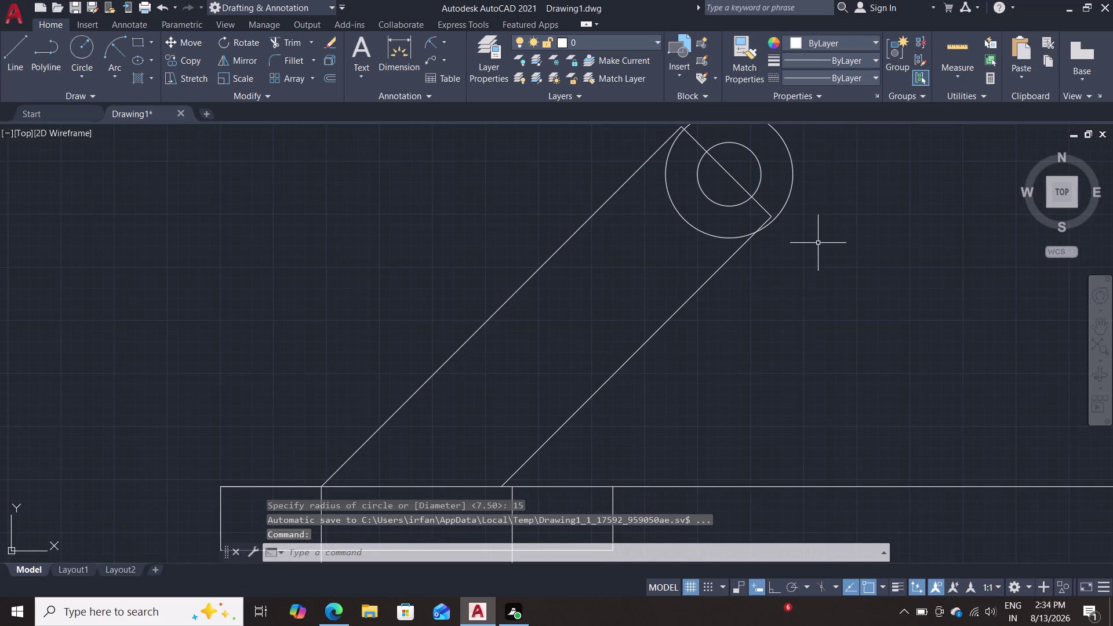
middle_drag(831, 209, 833, 295)
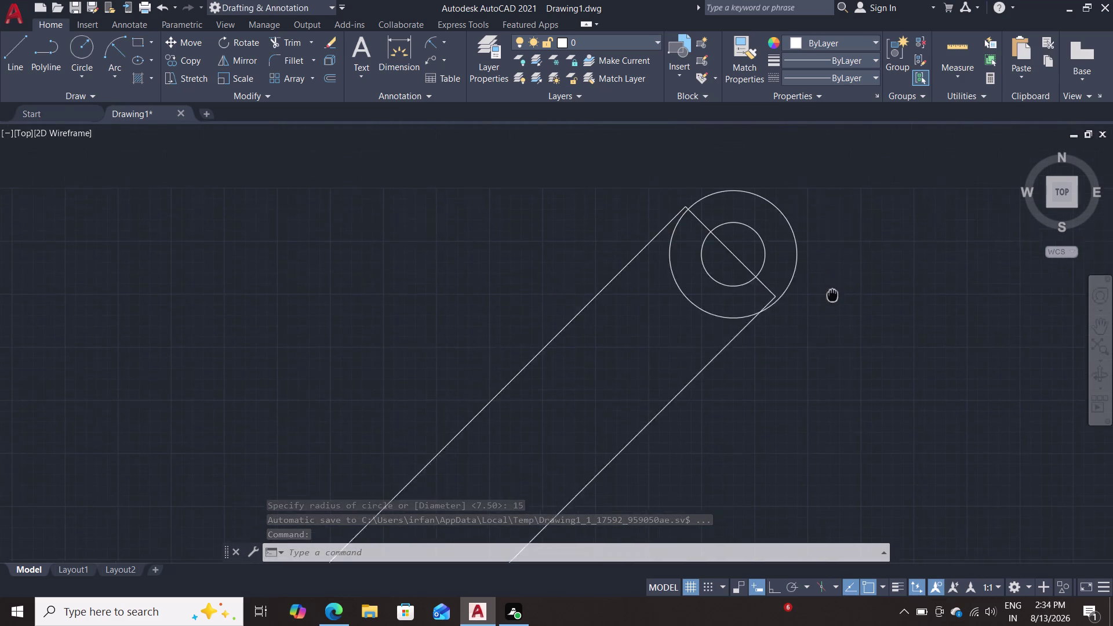
middle_drag(833, 295, 833, 301)
scroll(up, 3)
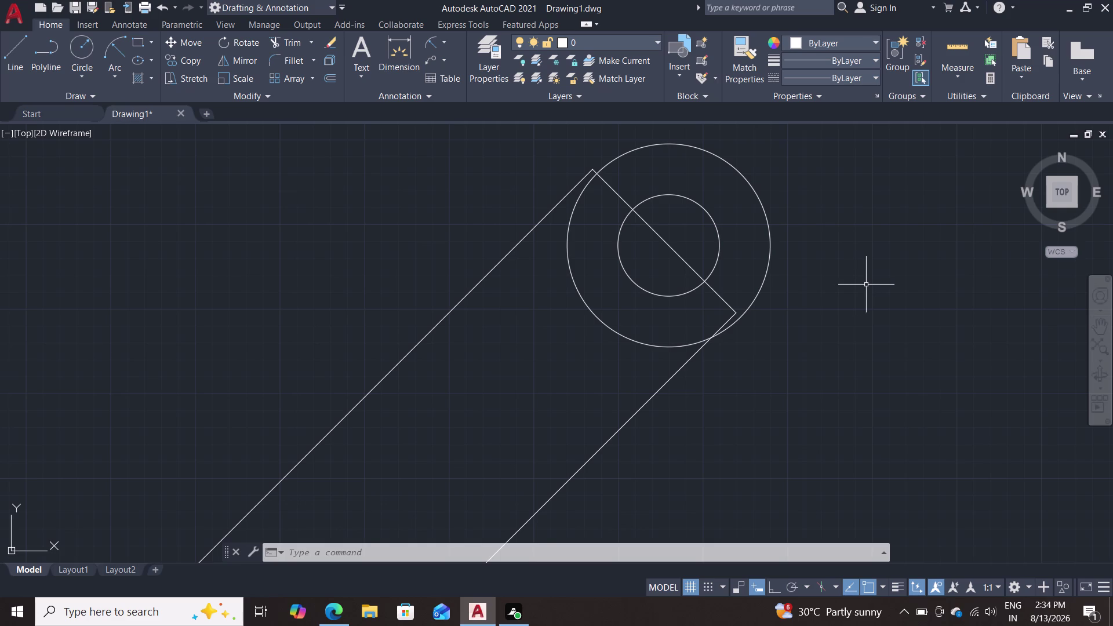
scroll(down, 3)
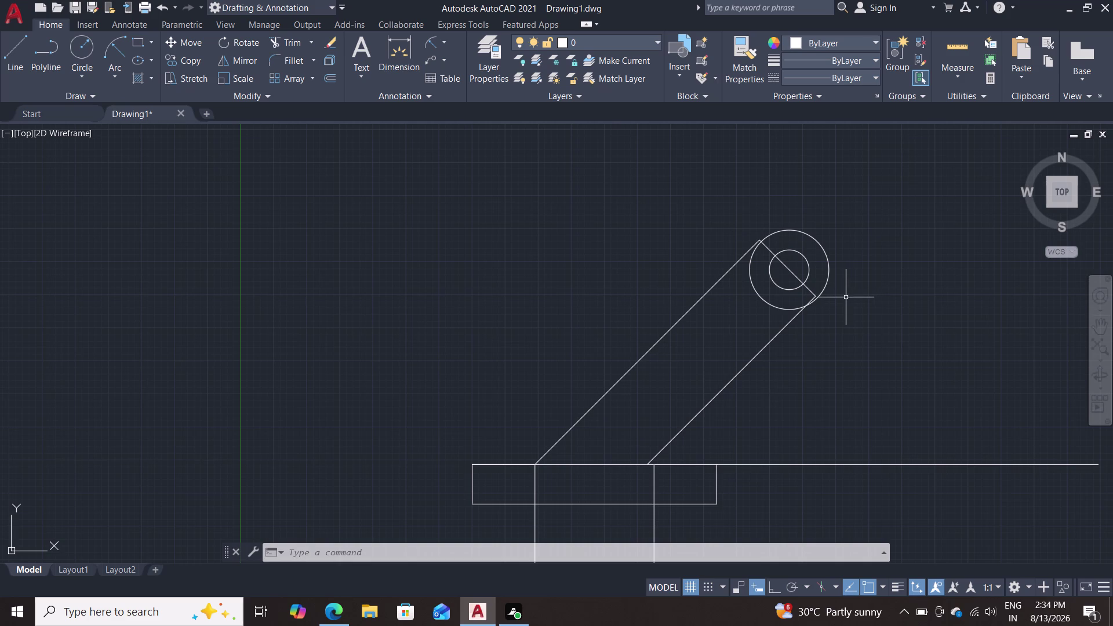
scroll(up, 3)
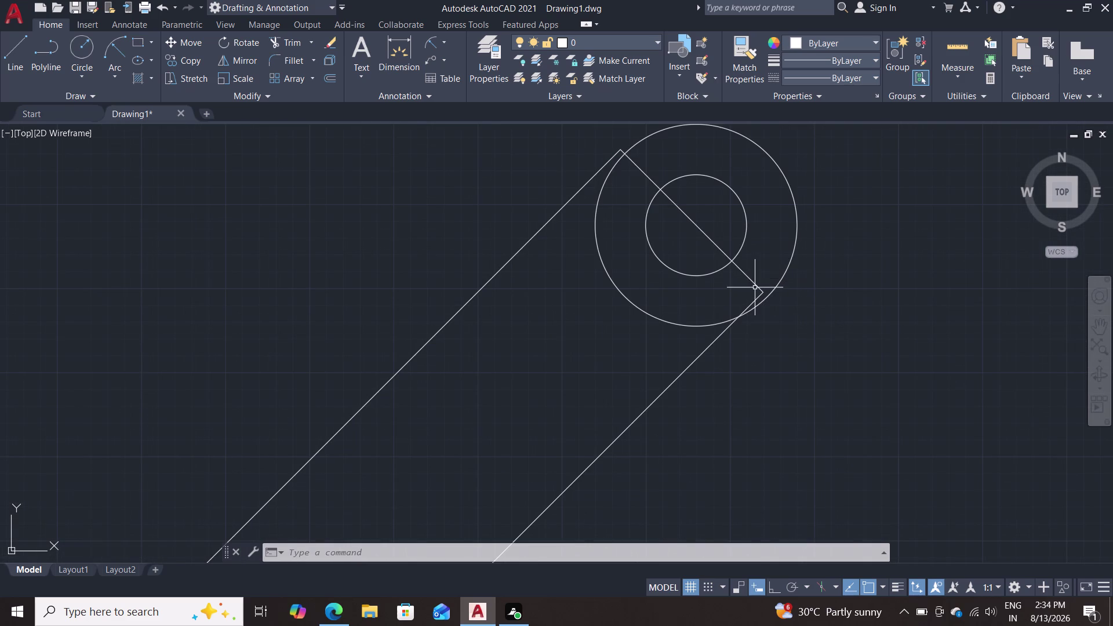
click(760, 291)
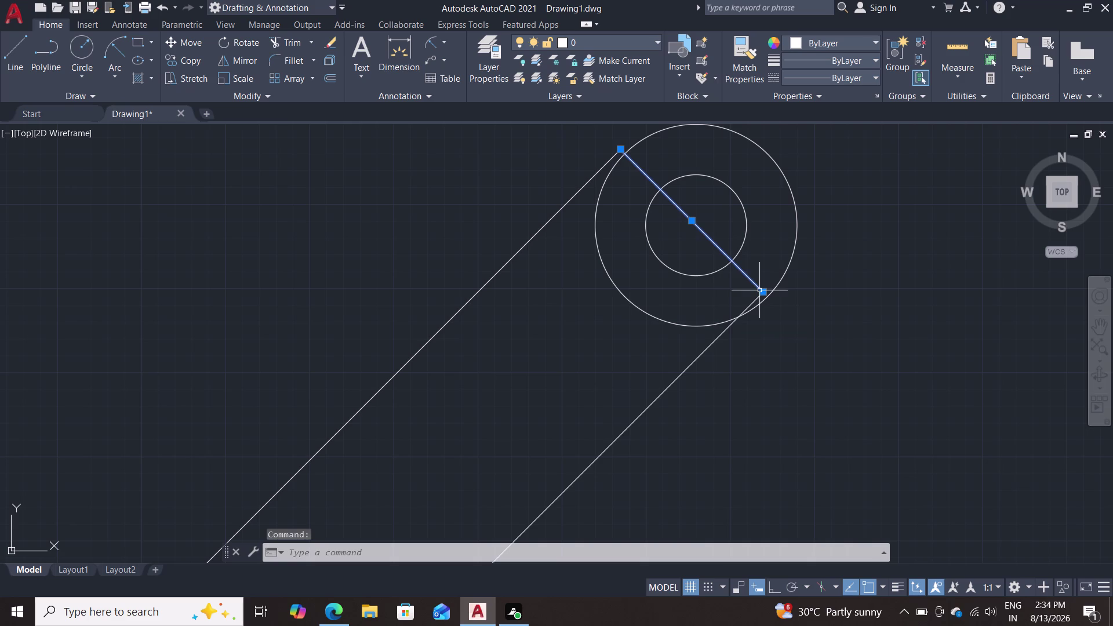
key(Delete)
Move both concentric circles slightly from the arm edge's end point.
scroll(down, 3)
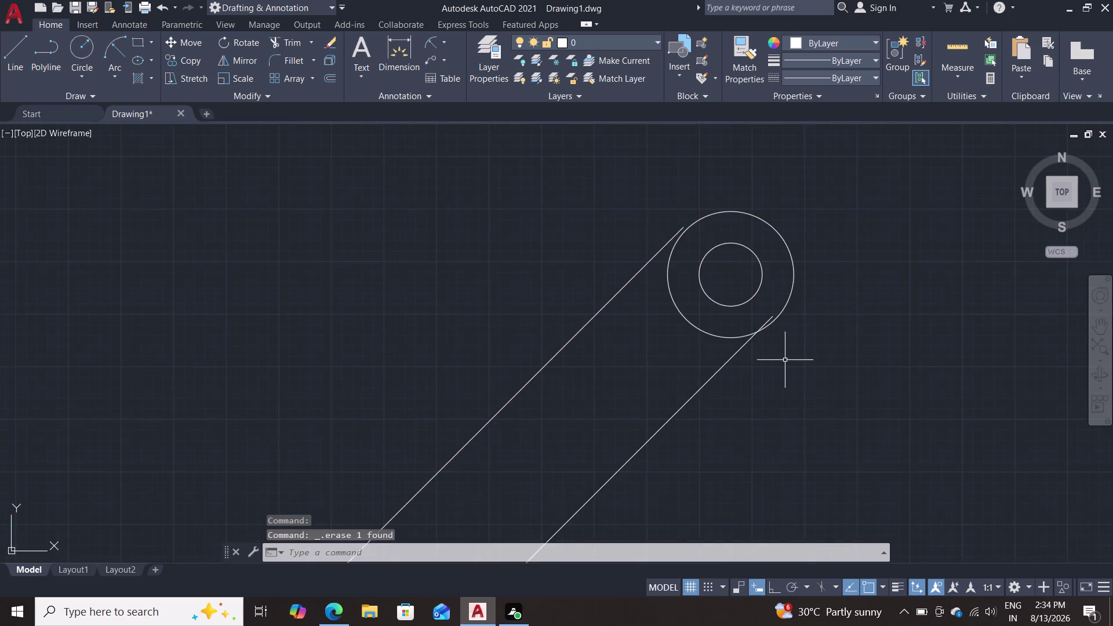
scroll(down, 3)
scroll(up, 3)
scroll(up, 3)
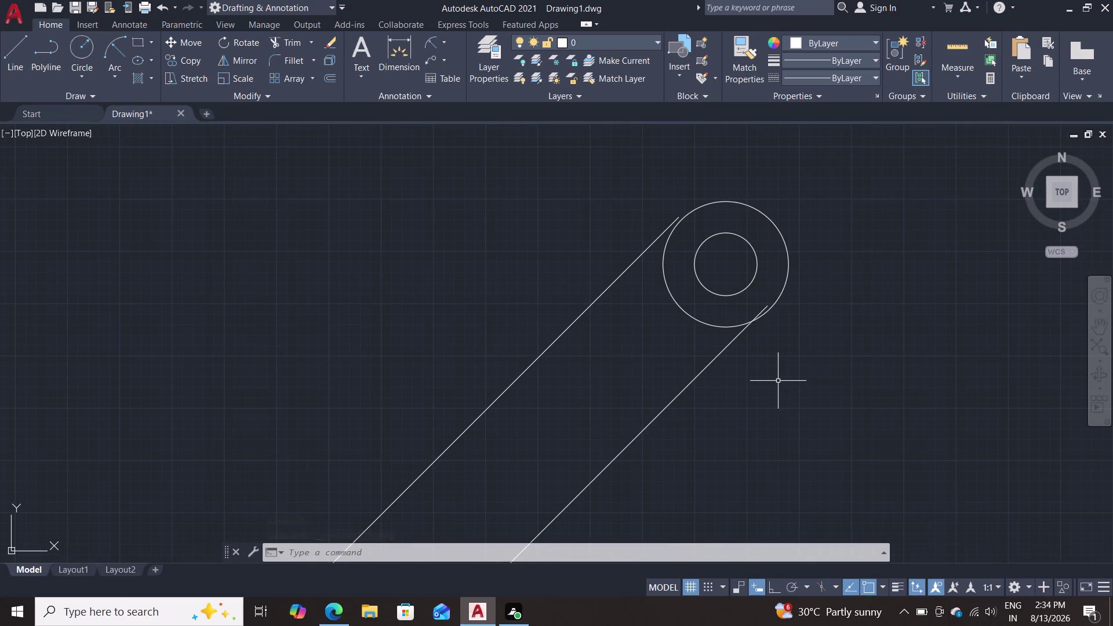
key(m)
key(Return)
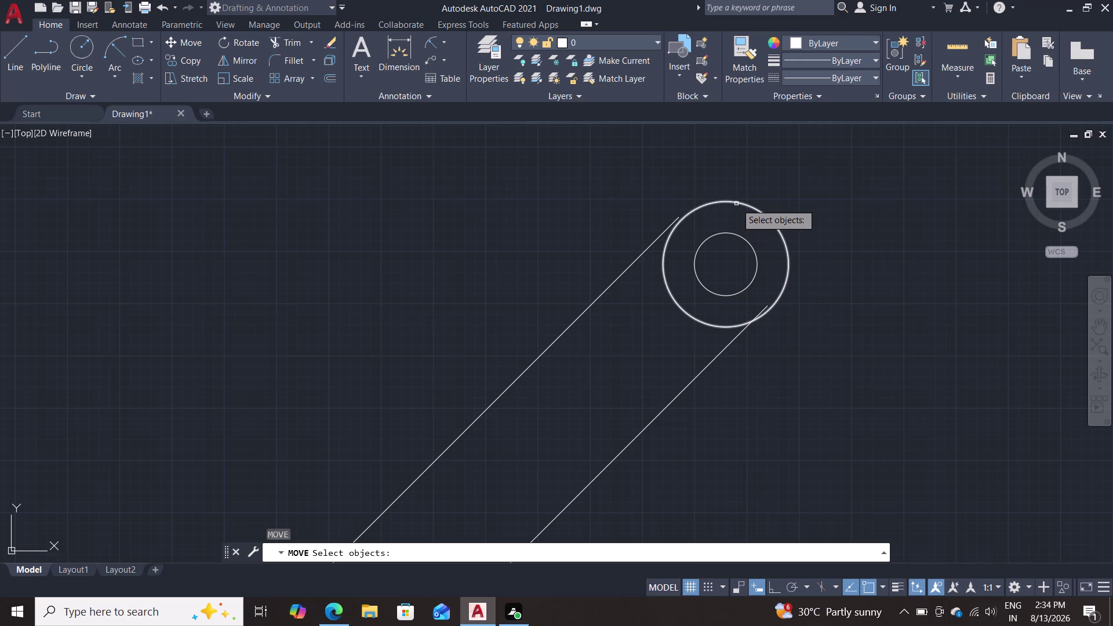
double_click(737, 203)
click(740, 239)
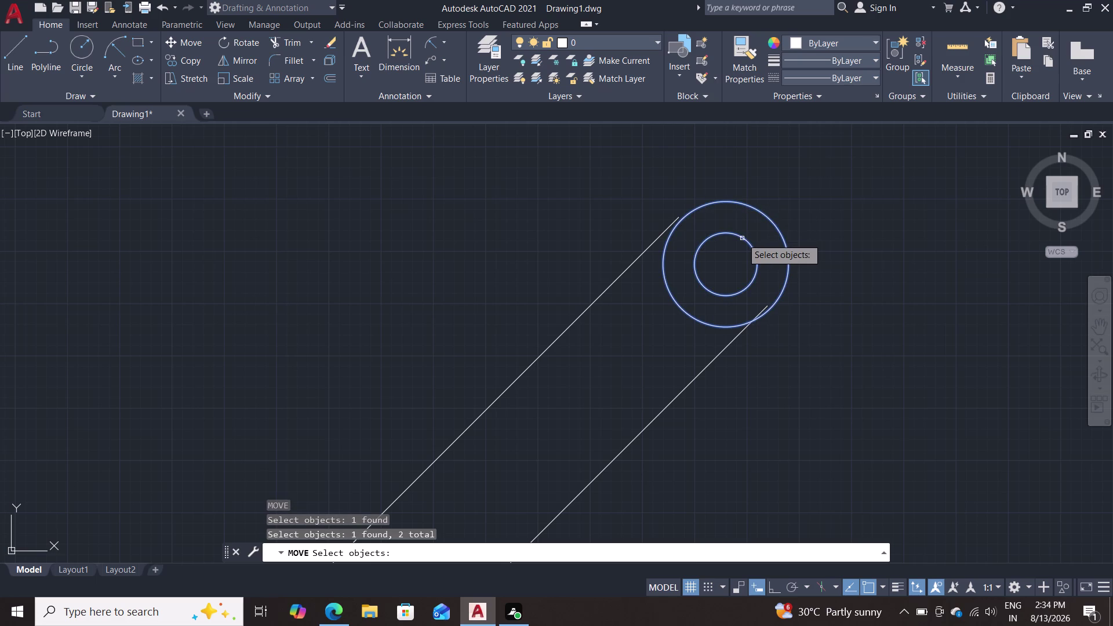
key(Return)
scroll(up, 3)
middle_drag(693, 185, 695, 186)
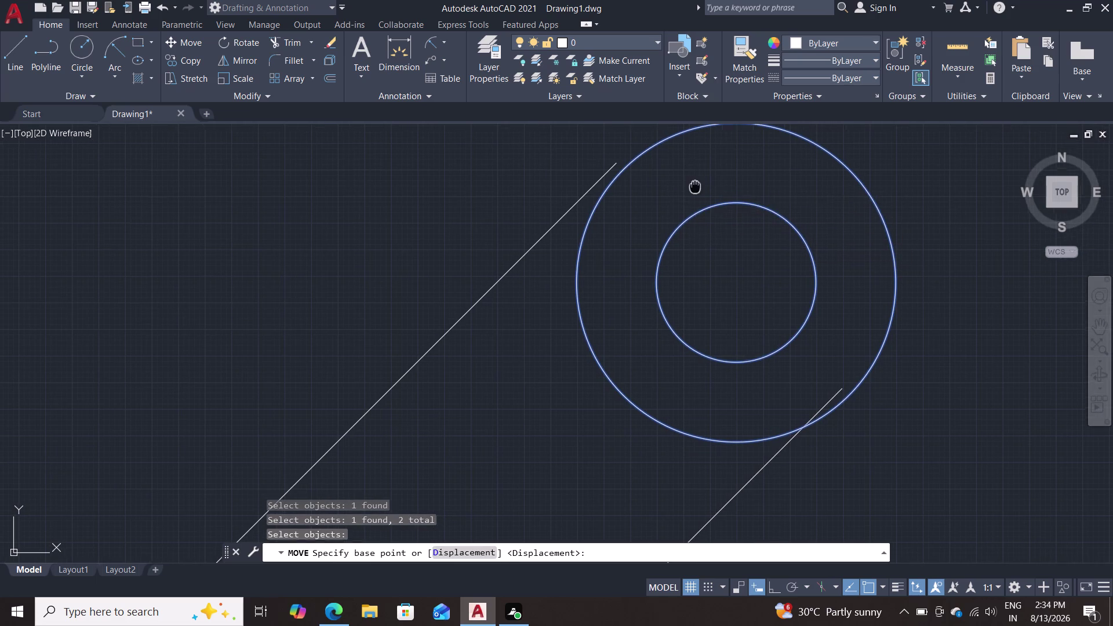
middle_drag(695, 186, 706, 211)
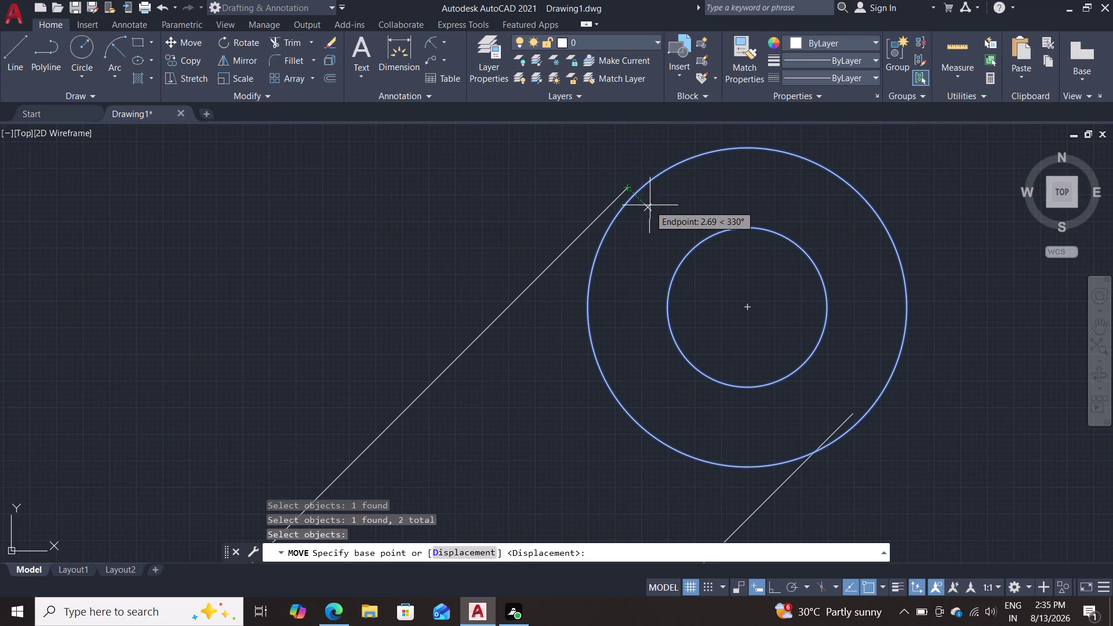
click(633, 194)
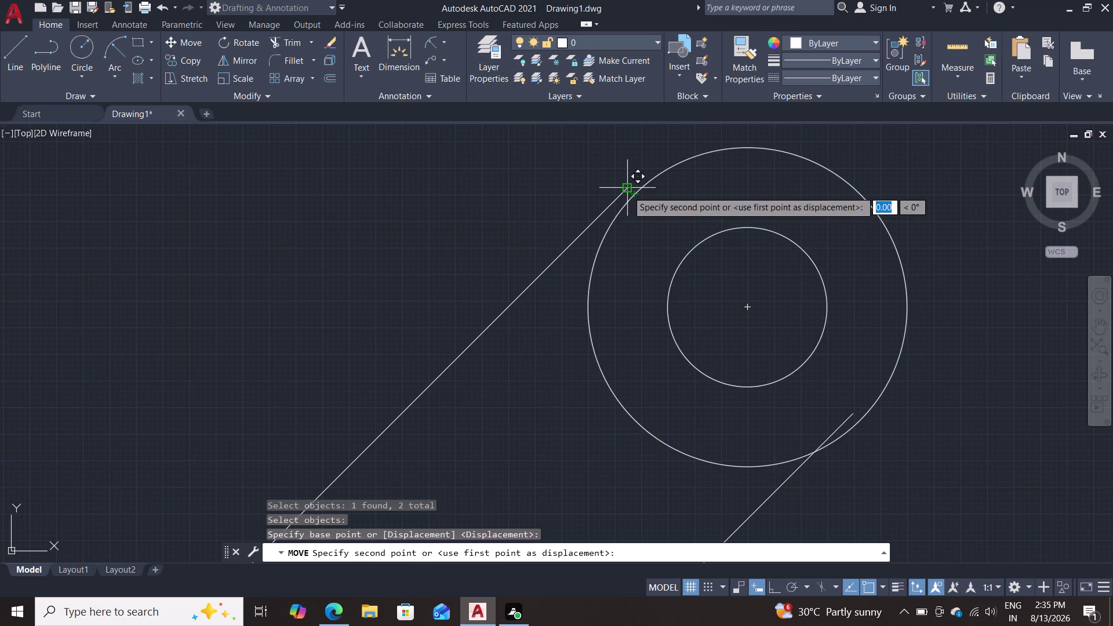
click(627, 191)
Trim the lower tangent line's overhanging end against the circles.
scroll(down, 3)
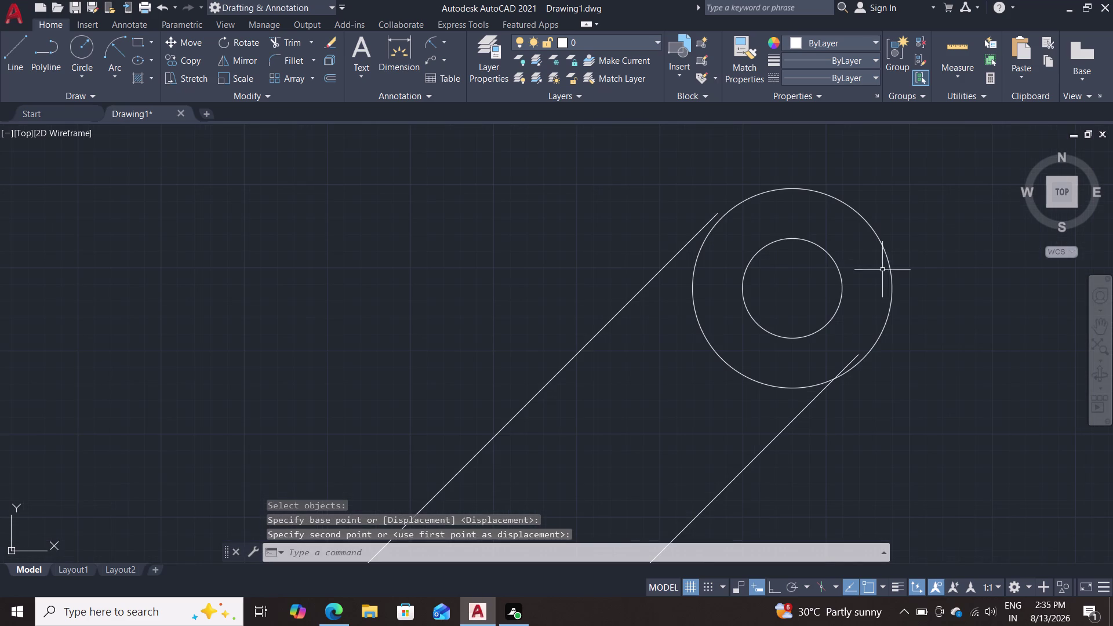
text(tr)
key(Return)
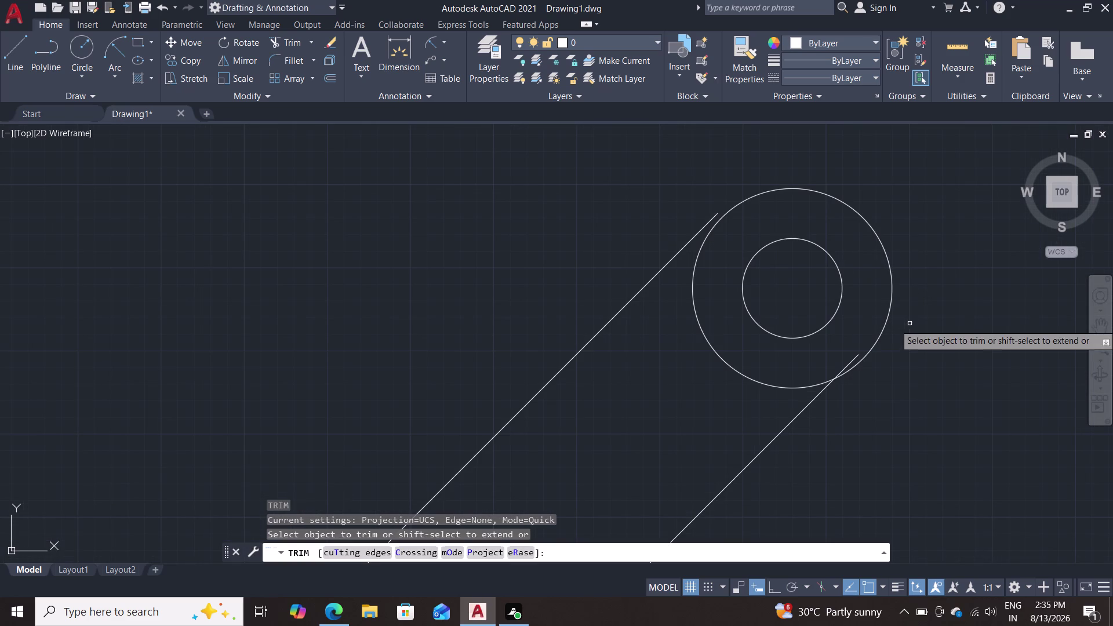
click(852, 359)
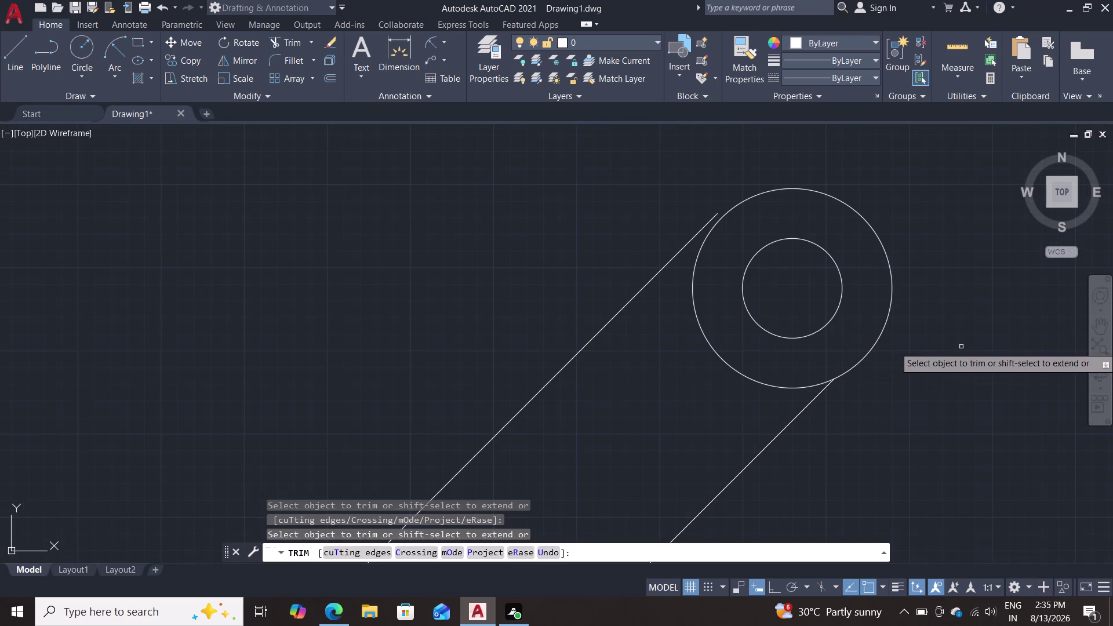
key(Escape)
Undo the last two changes, restoring the trimmed tangent line.
scroll(down, 3)
middle_drag(964, 386, 964, 384)
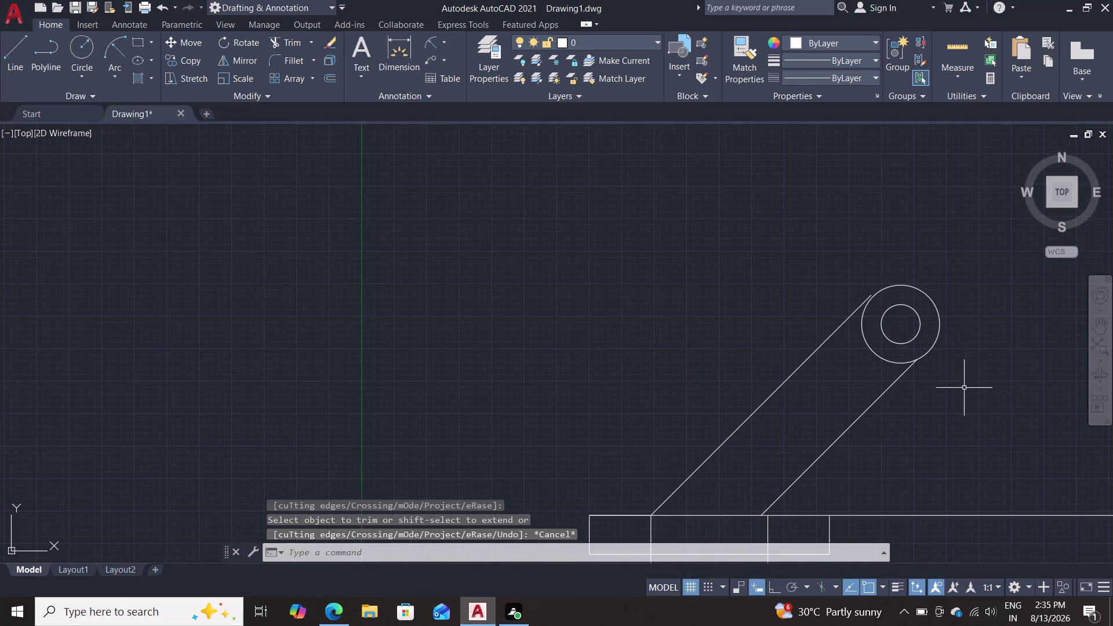
middle_drag(964, 383, 957, 319)
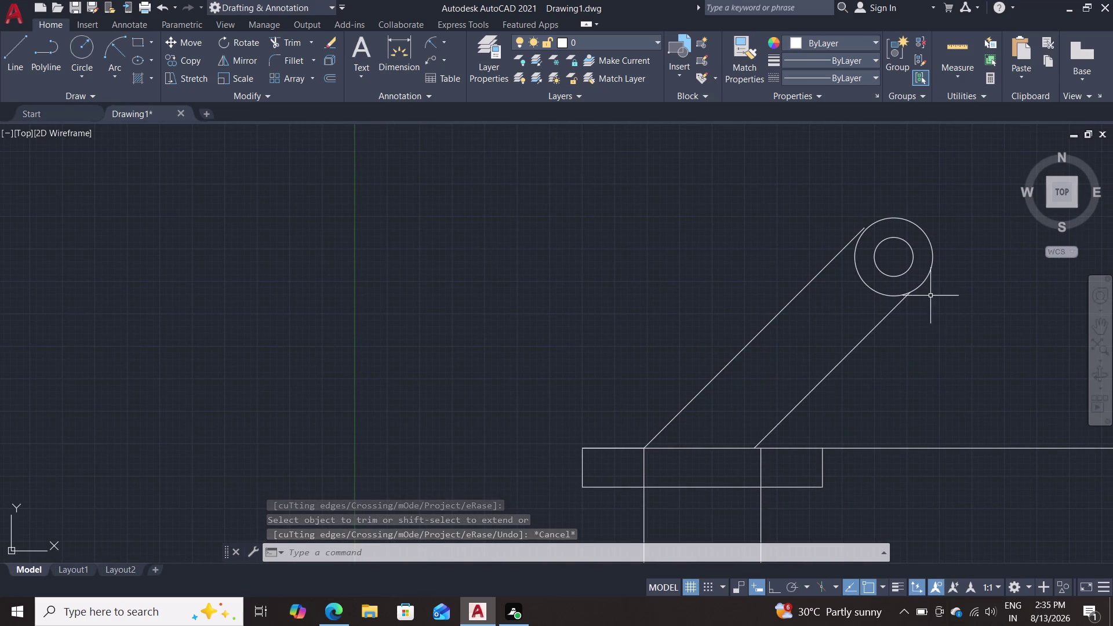
scroll(up, 3)
middle_drag(832, 250, 784, 315)
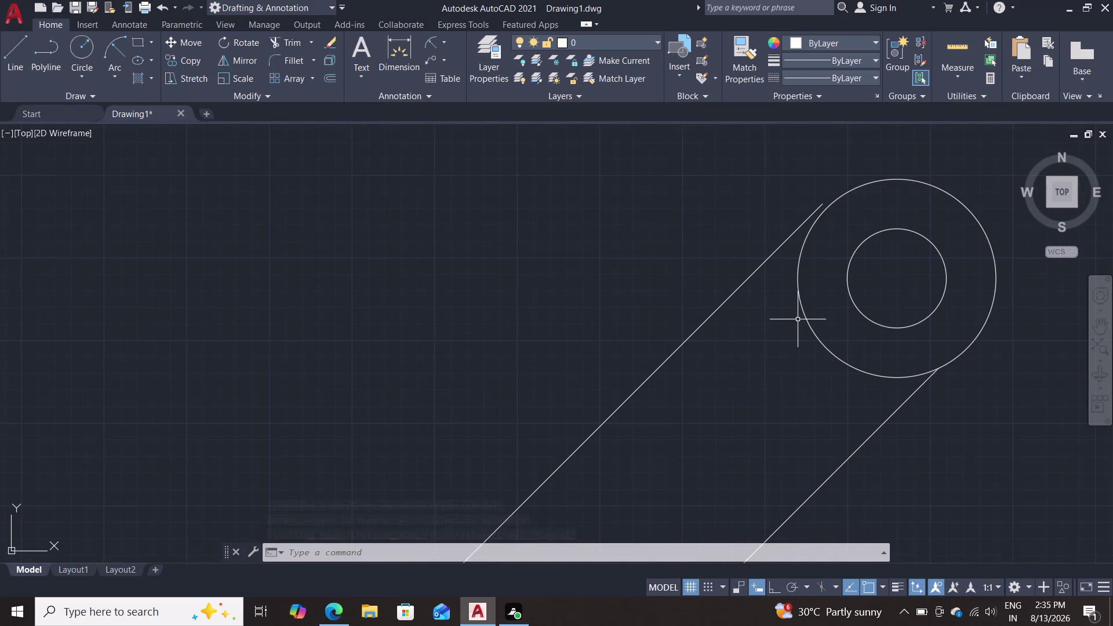
key(ctrl+z)
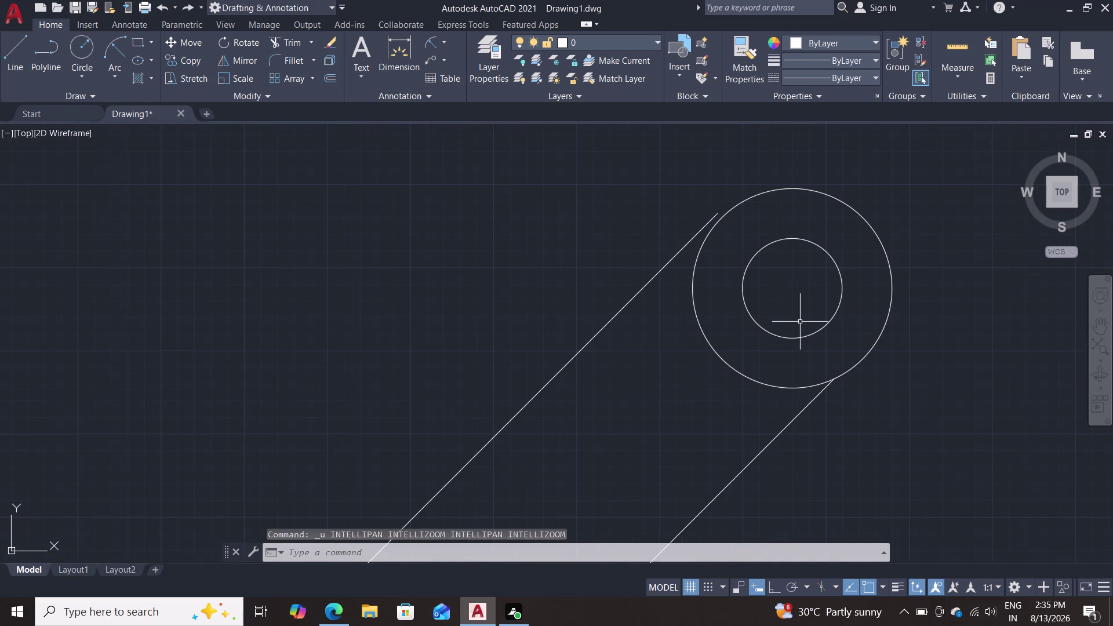
key(ctrl+z)
Move both concentric circles from their centre to the corrected position.
key(m)
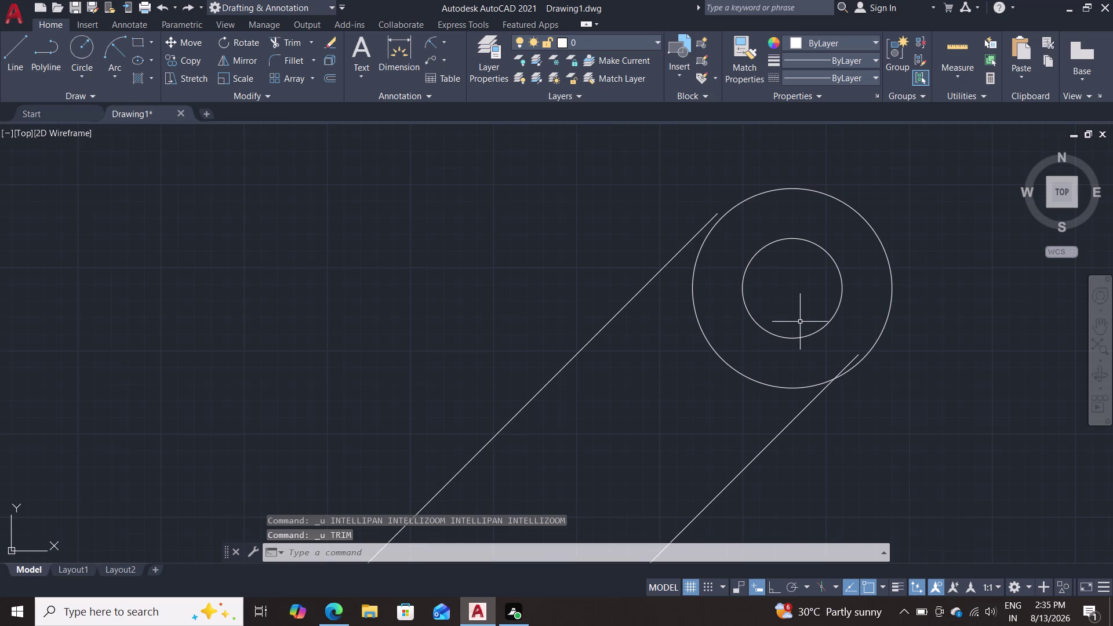
key(Return)
click(865, 219)
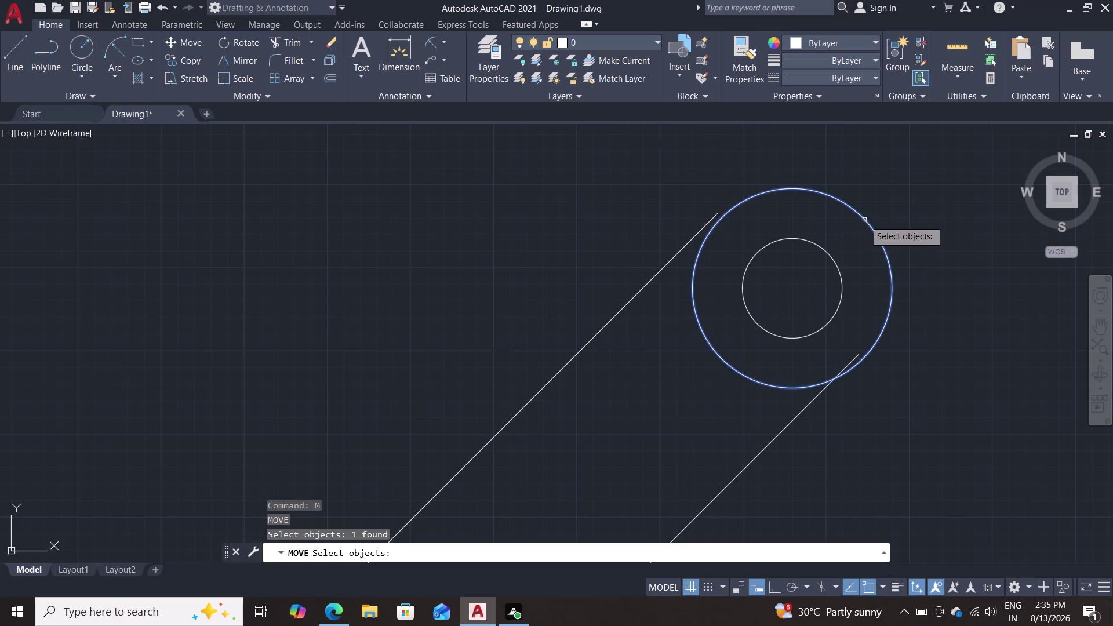
click(826, 248)
key(Return)
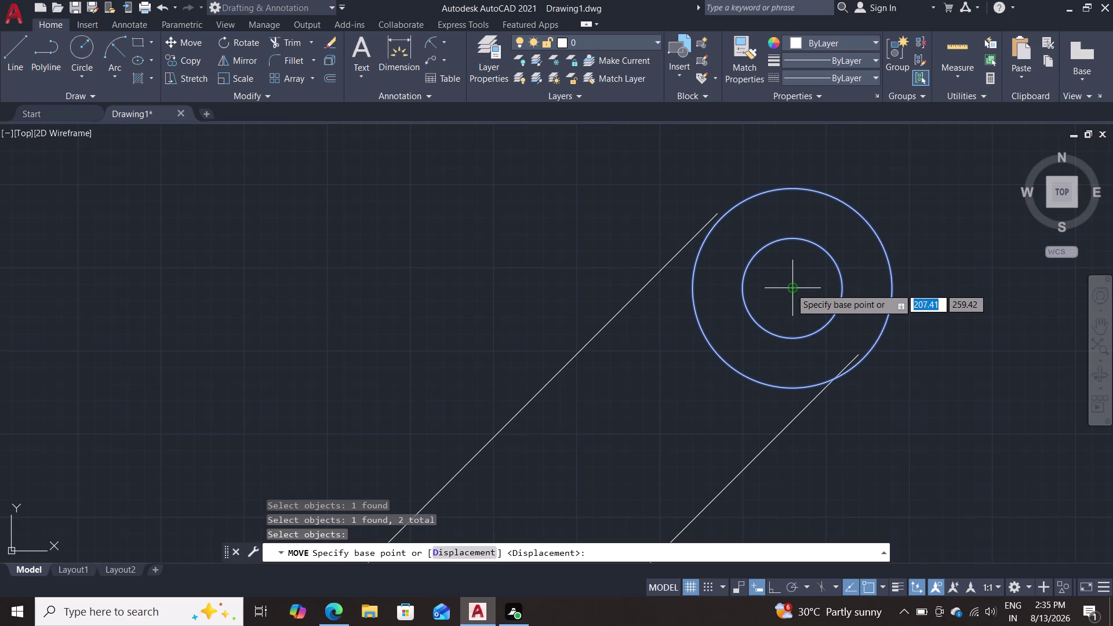
double_click(790, 288)
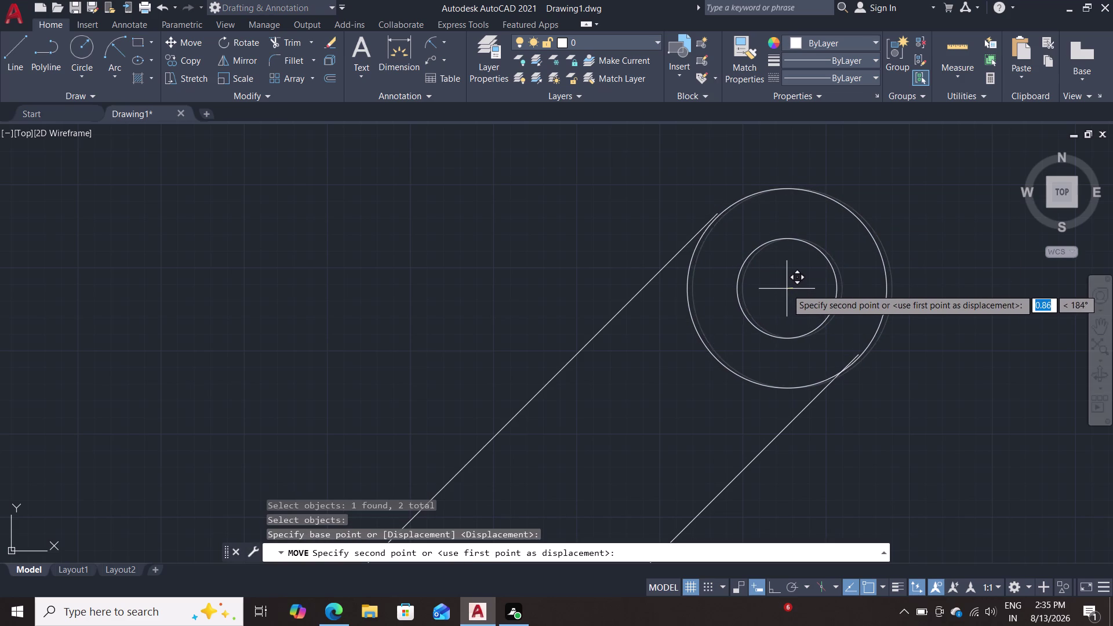
click(785, 287)
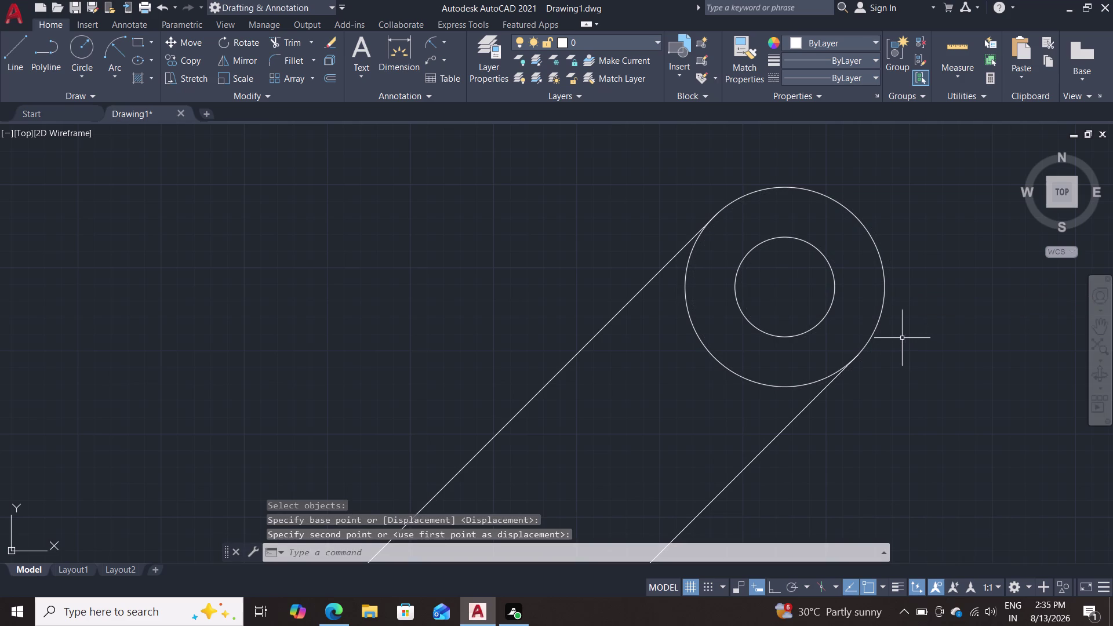
scroll(down, 3)
middle_drag(894, 380, 921, 299)
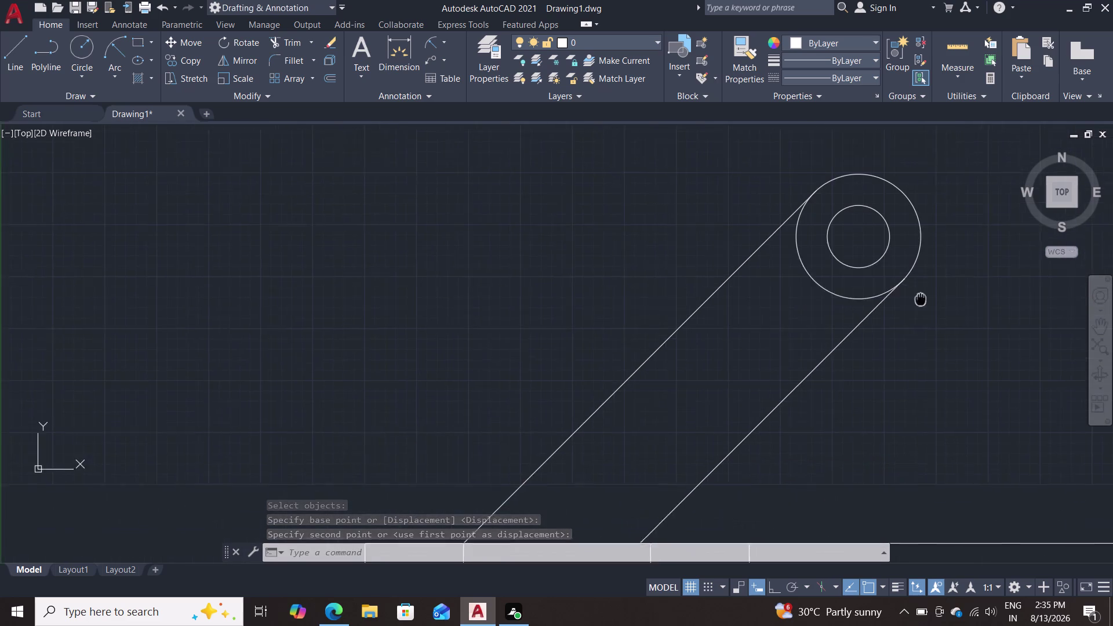
Draw a line from the boss's lower tangent point to the upper tangent point.
middle_drag(921, 298, 936, 275)
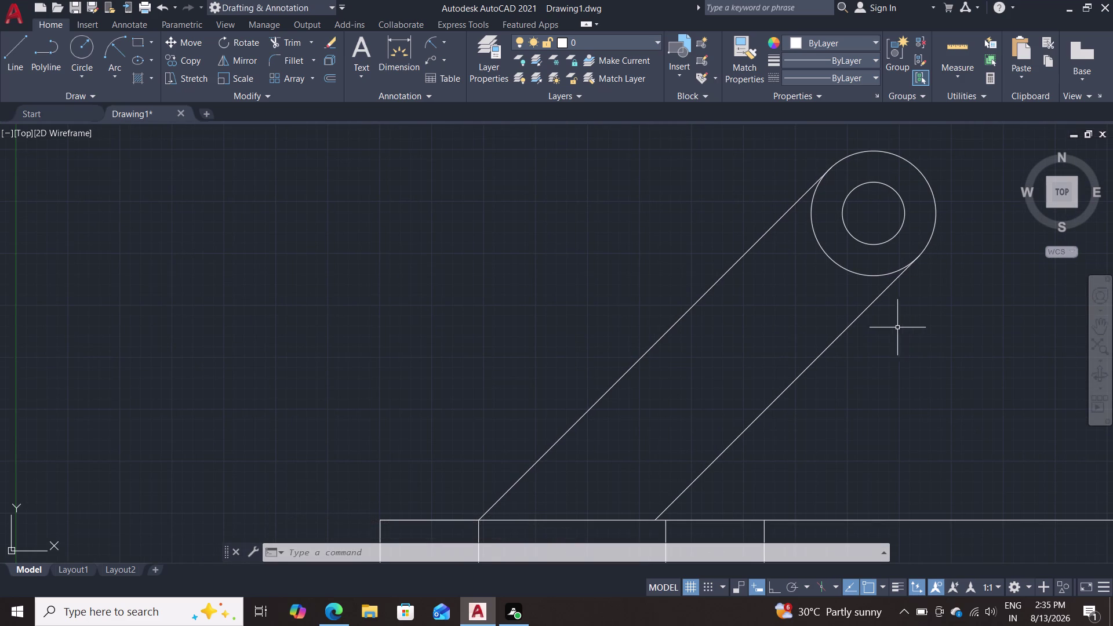
key(l)
key(Return)
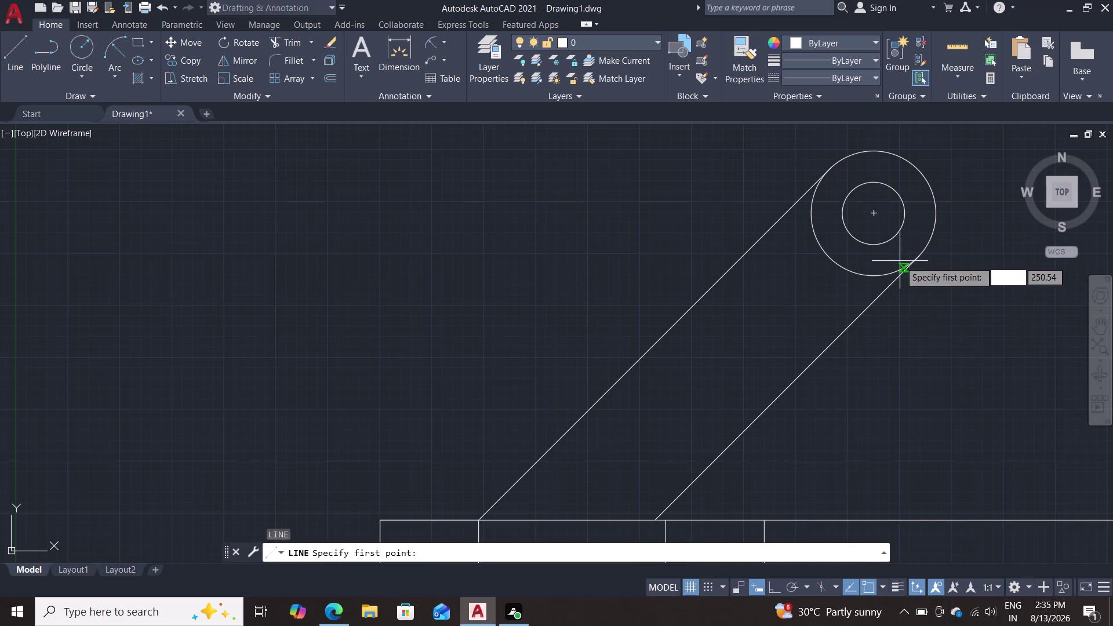
drag(916, 257, 911, 251)
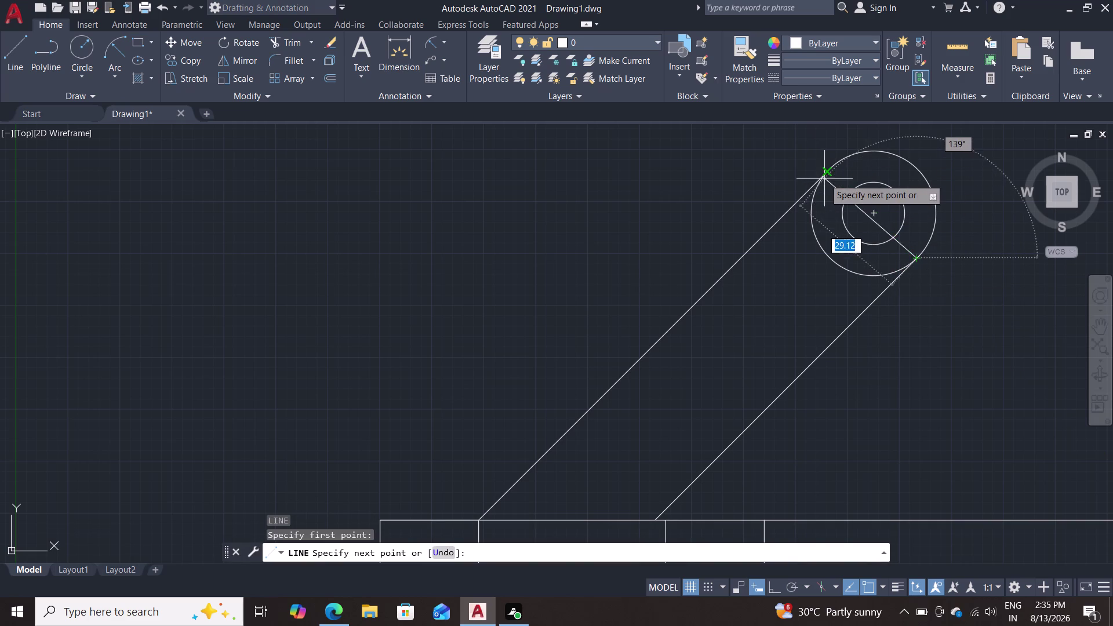
double_click(828, 172)
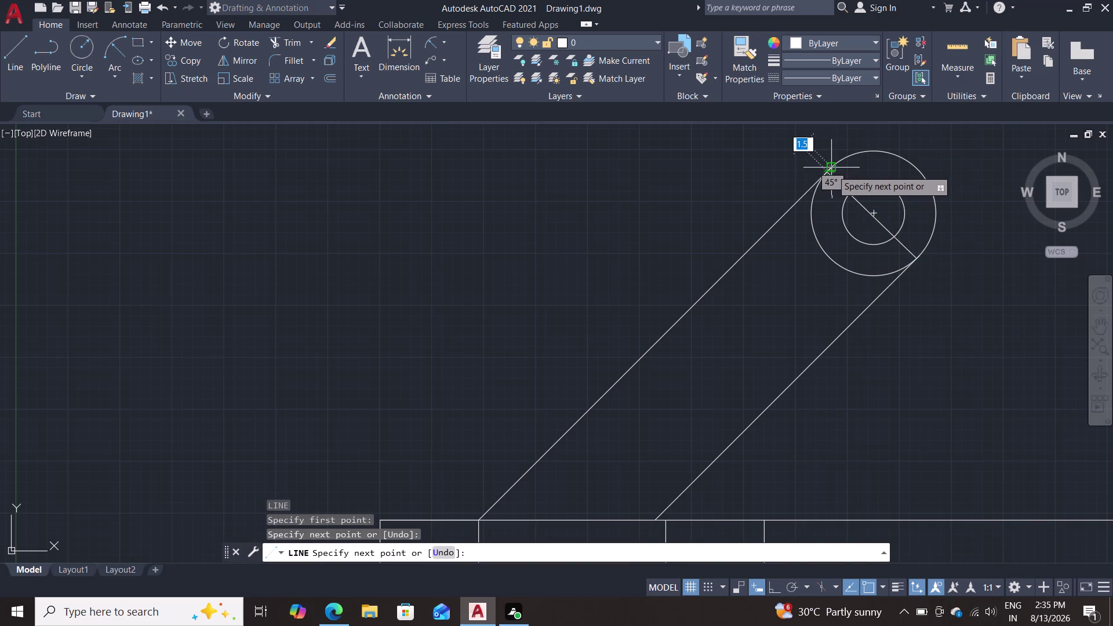
key(Escape)
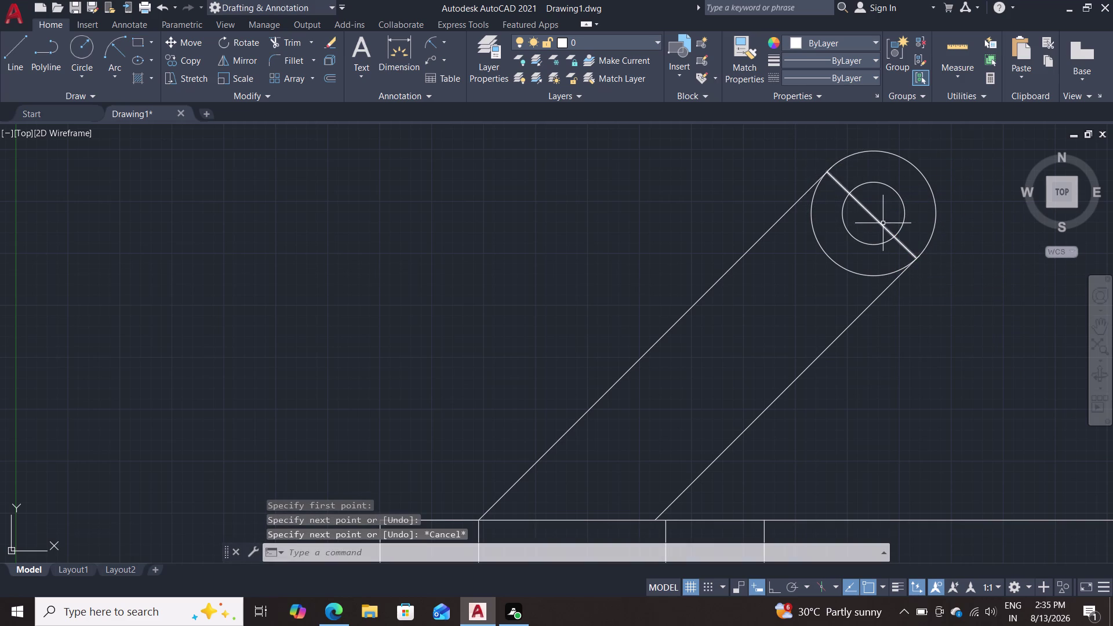
double_click(882, 223)
key(Escape)
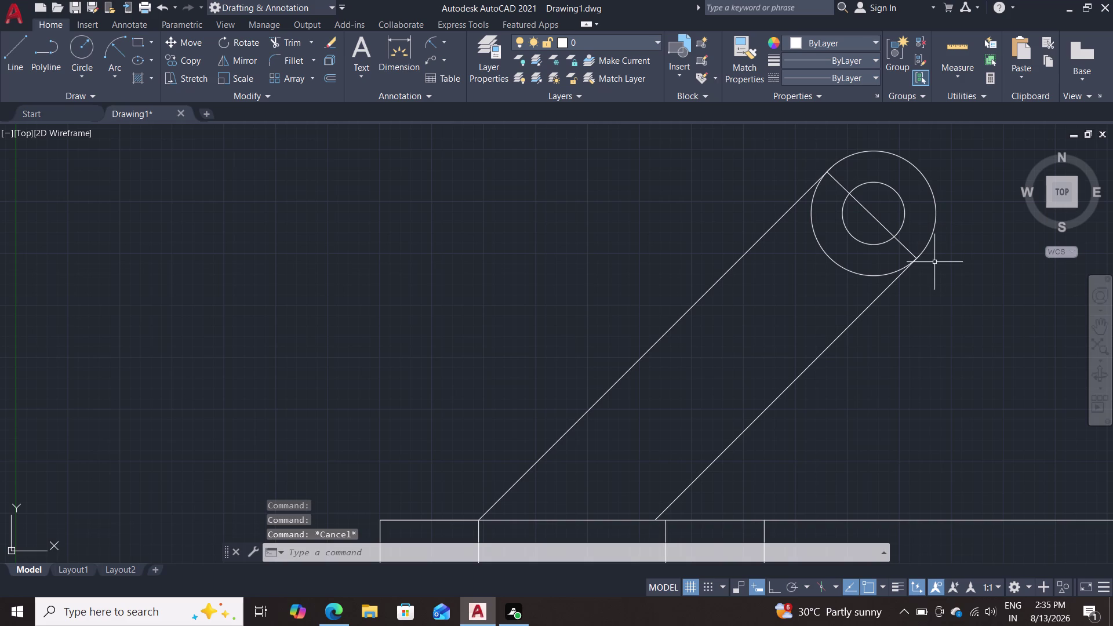
Delete the diagonal line crossing the circles.
click(294, 40)
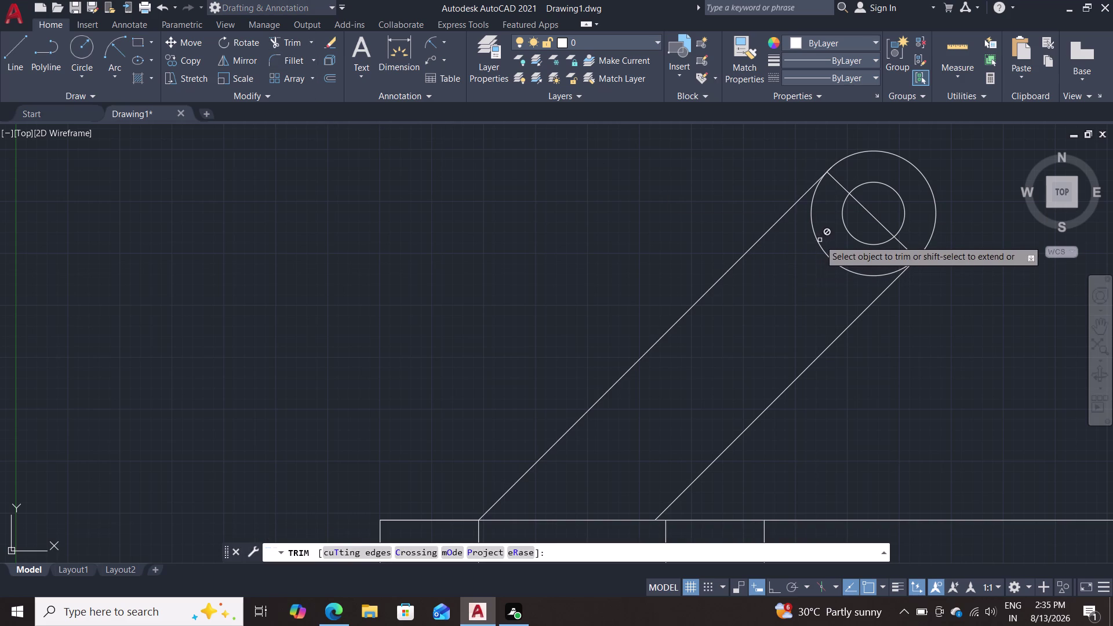
scroll(up, 3)
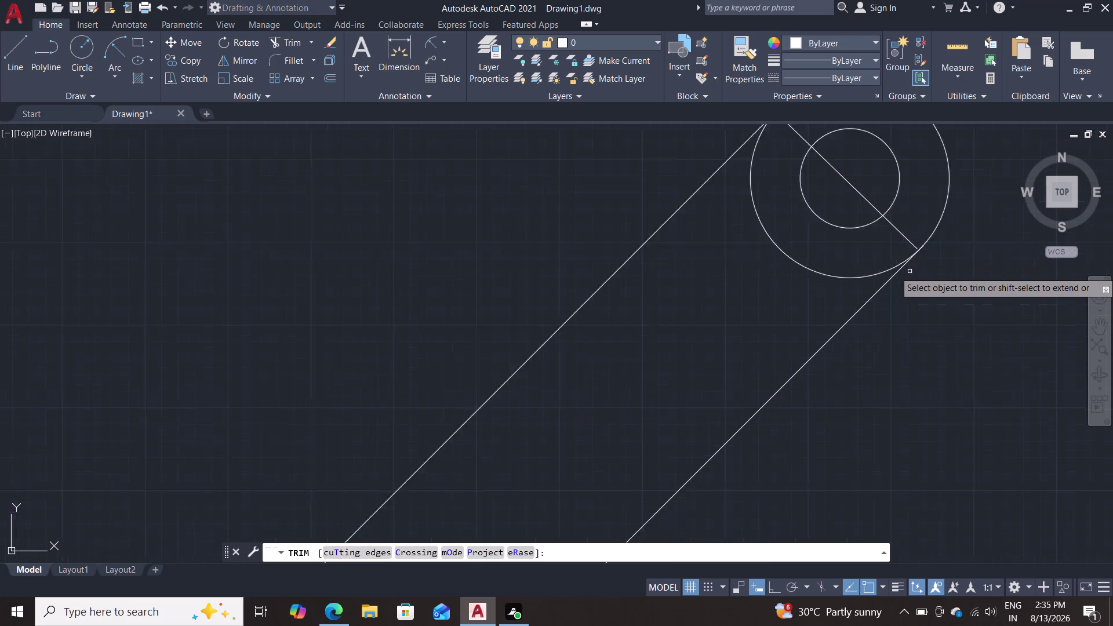
scroll(up, 3)
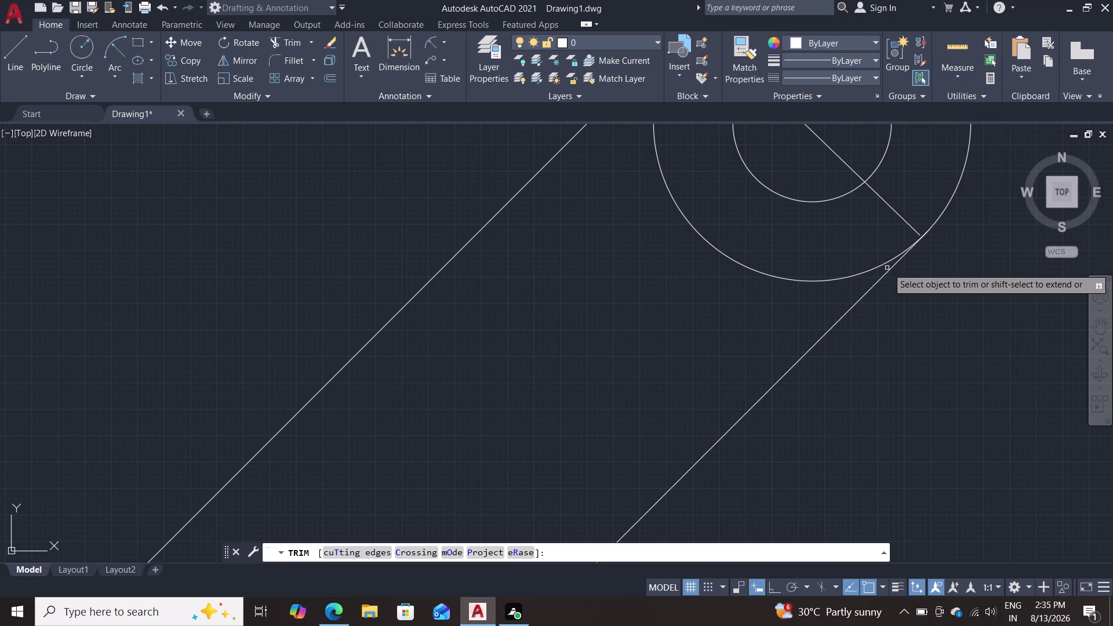
key(Escape)
scroll(down, 3)
middle_drag(945, 271, 896, 385)
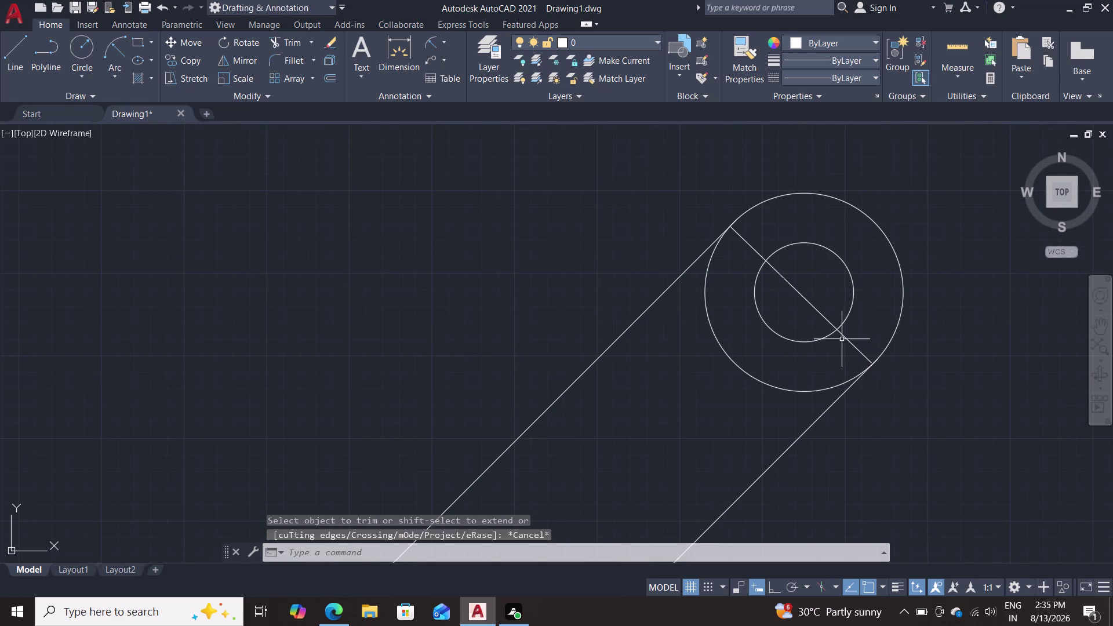
click(848, 336)
click(846, 340)
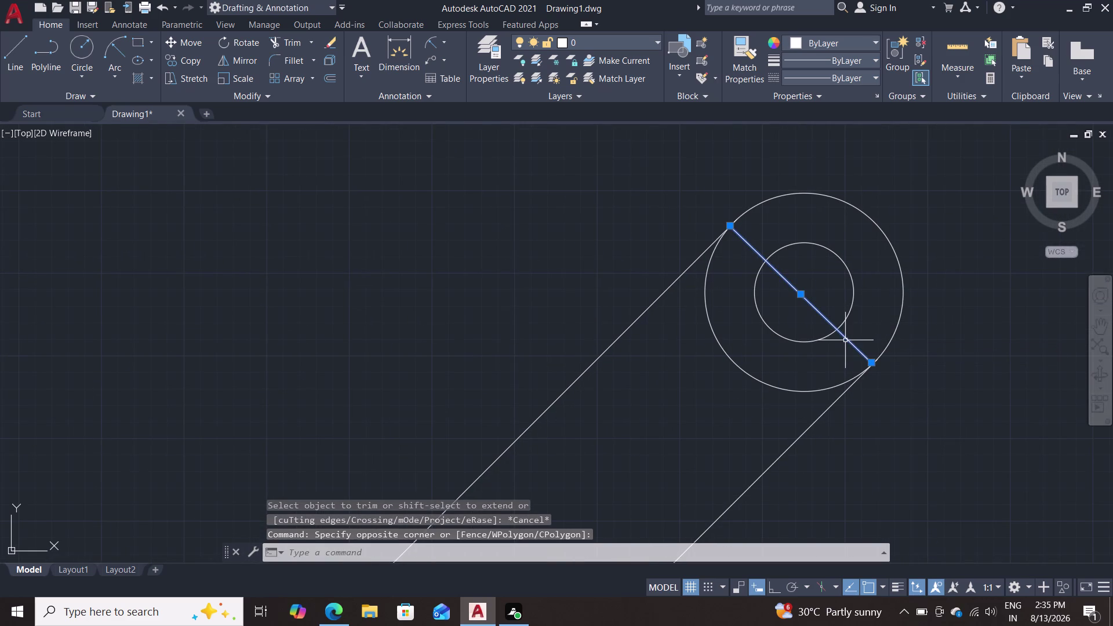
key(Delete)
scroll(up, 3)
Redraw the tangent line from the lower to the upper tangent point.
key(l)
key(Return)
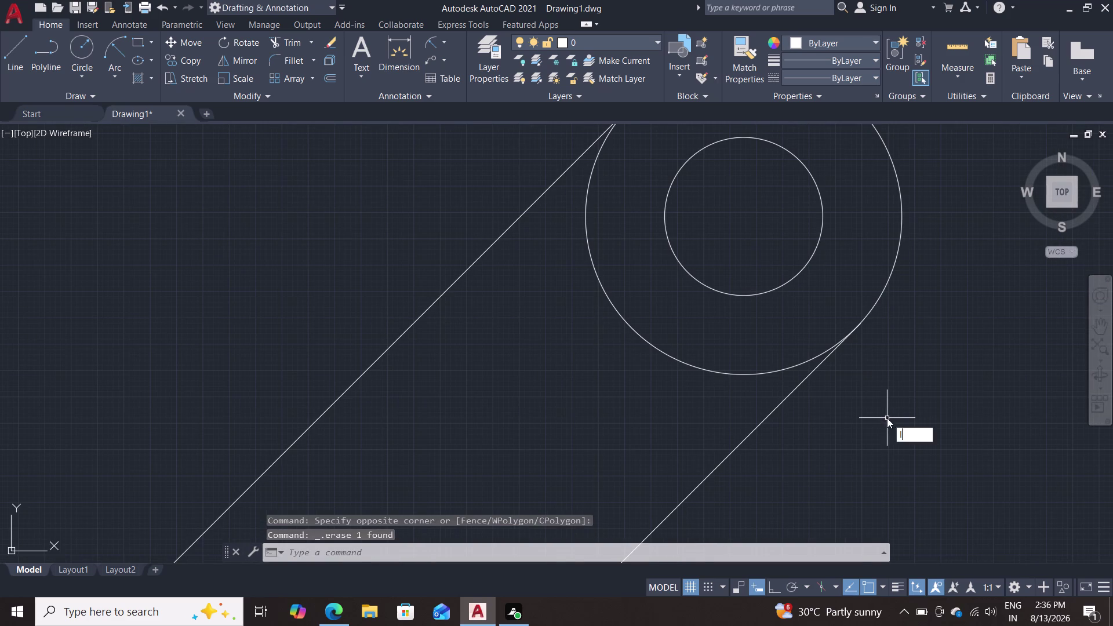
scroll(up, 3)
middle_drag(856, 337, 872, 420)
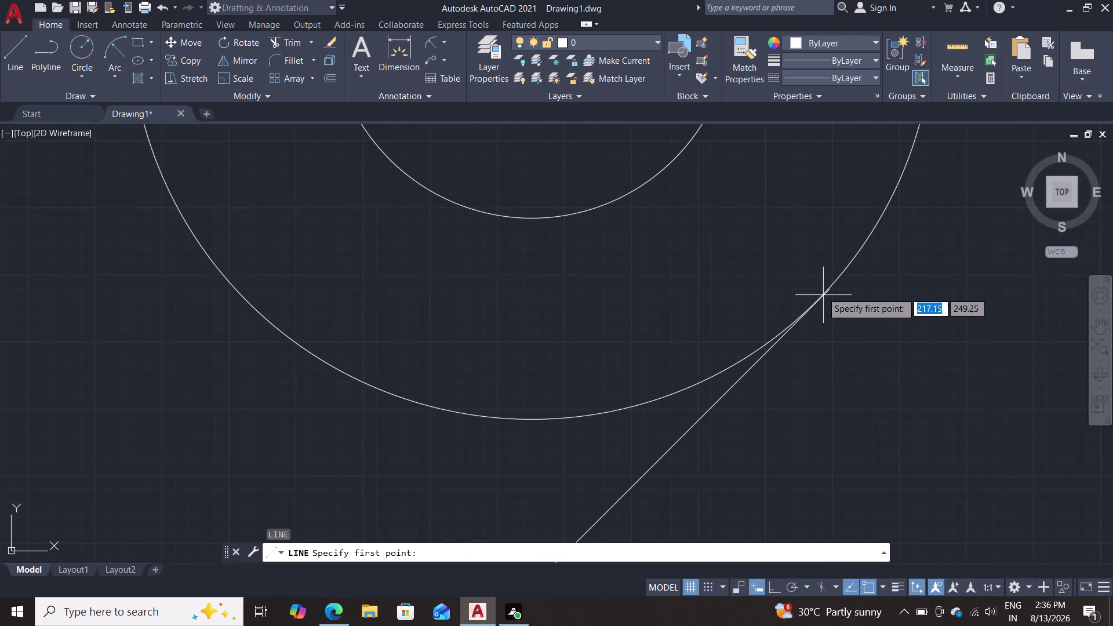
double_click(830, 290)
middle_drag(726, 226, 843, 510)
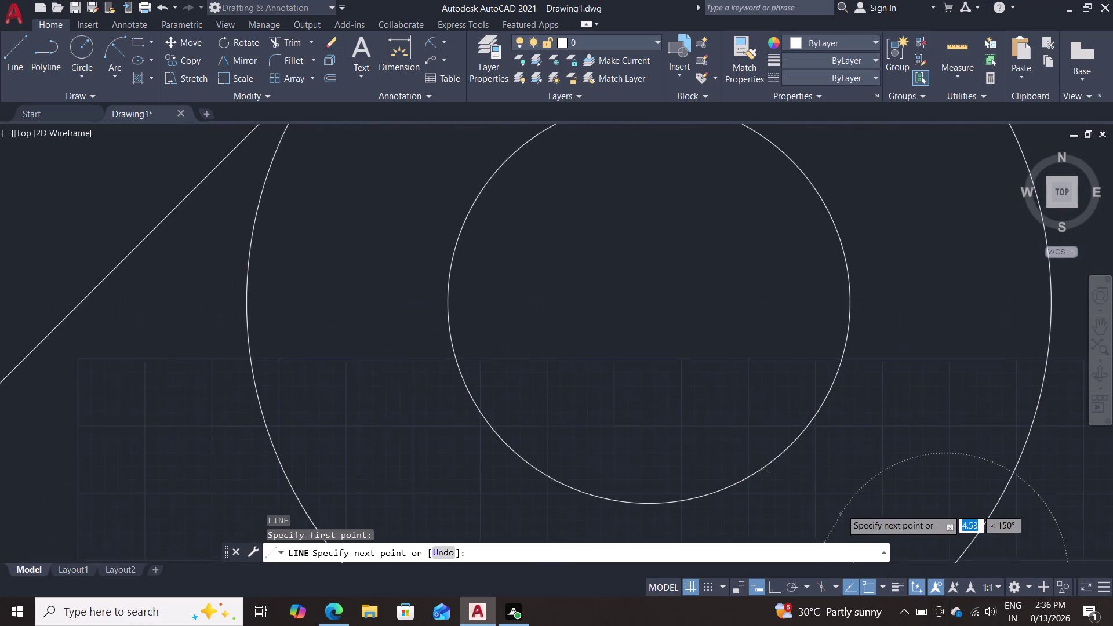
middle_drag(842, 509, 841, 512)
middle_drag(520, 182, 671, 390)
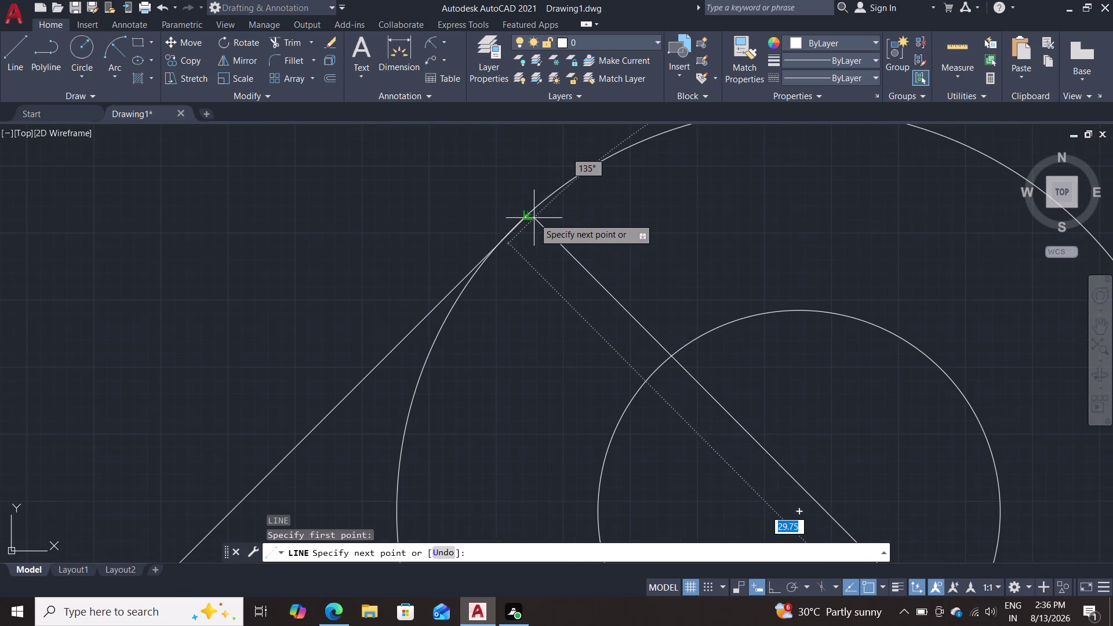
click(526, 214)
scroll(down, 3)
key(Escape)
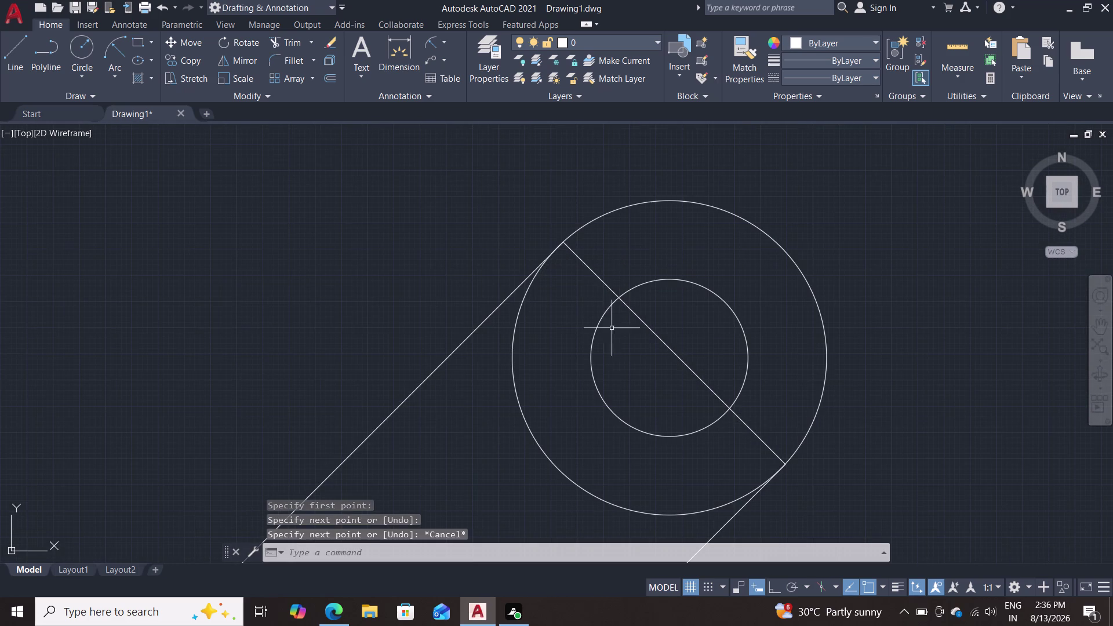
Trim the outer circle's arc between the tangents and erase the helper line.
click(296, 41)
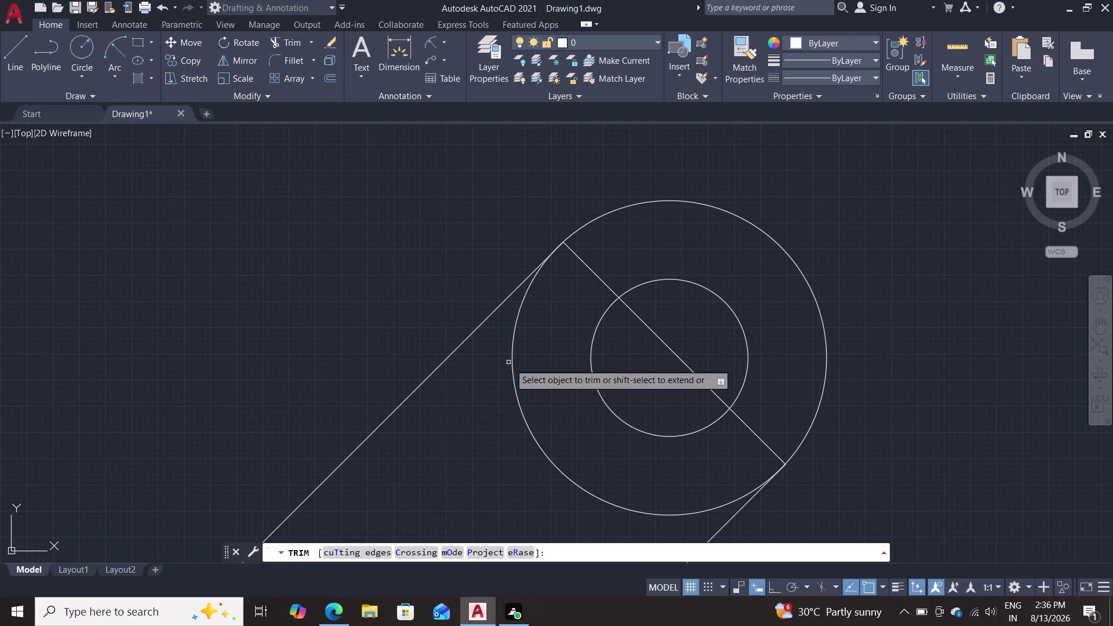
click(513, 372)
key(Escape)
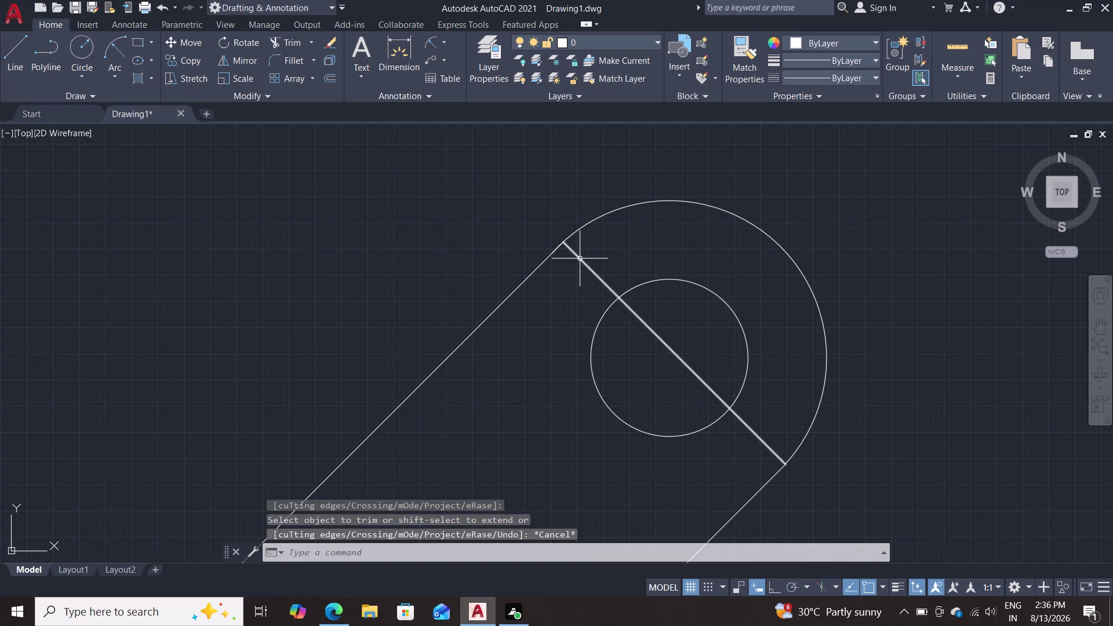
key(Delete)
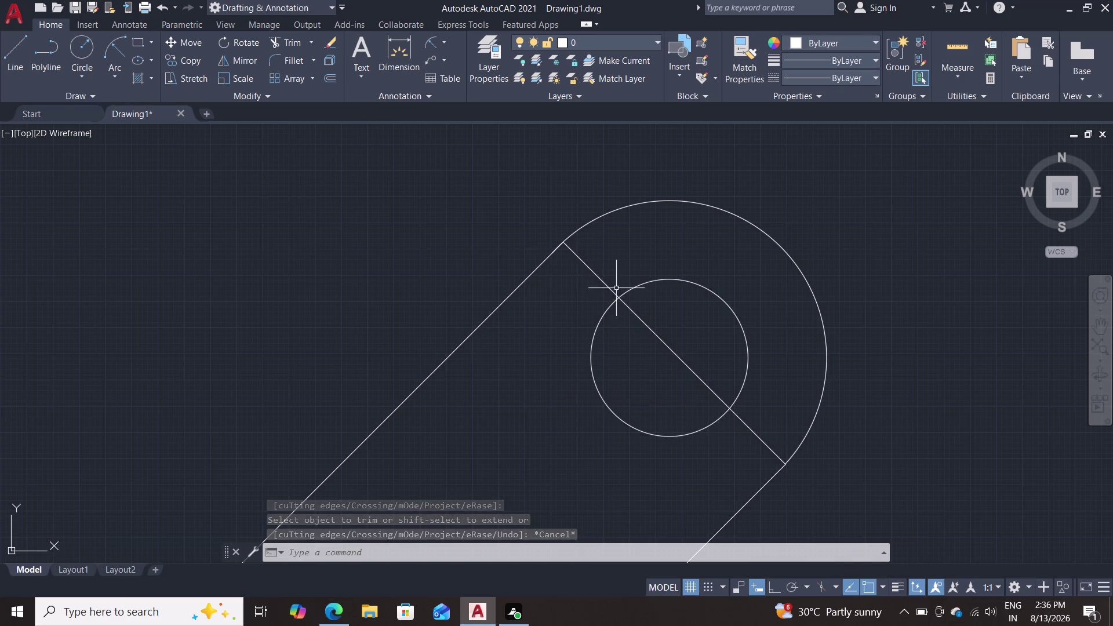
click(609, 288)
key(Delete)
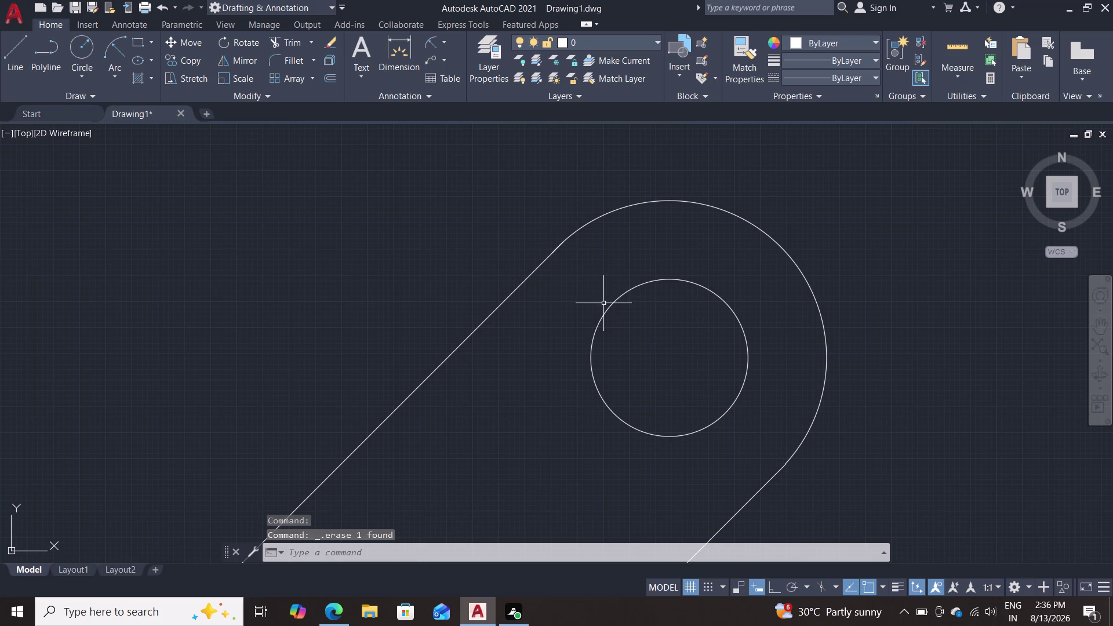
click(427, 42)
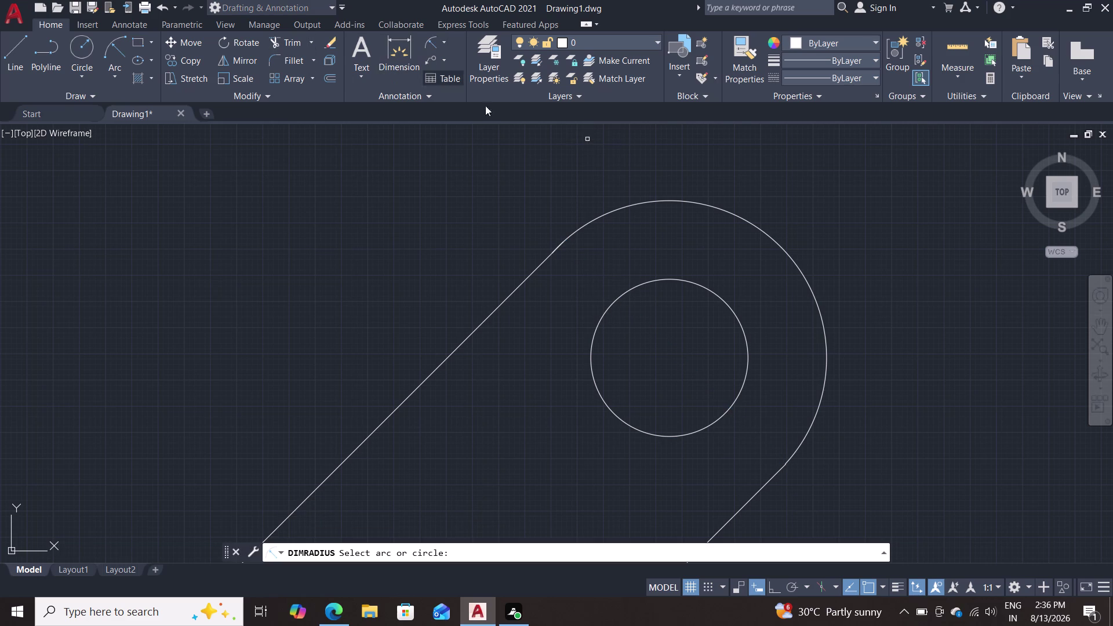
Dimension the lever's rounded outer arc with an R15 radius.
click(757, 228)
click(781, 189)
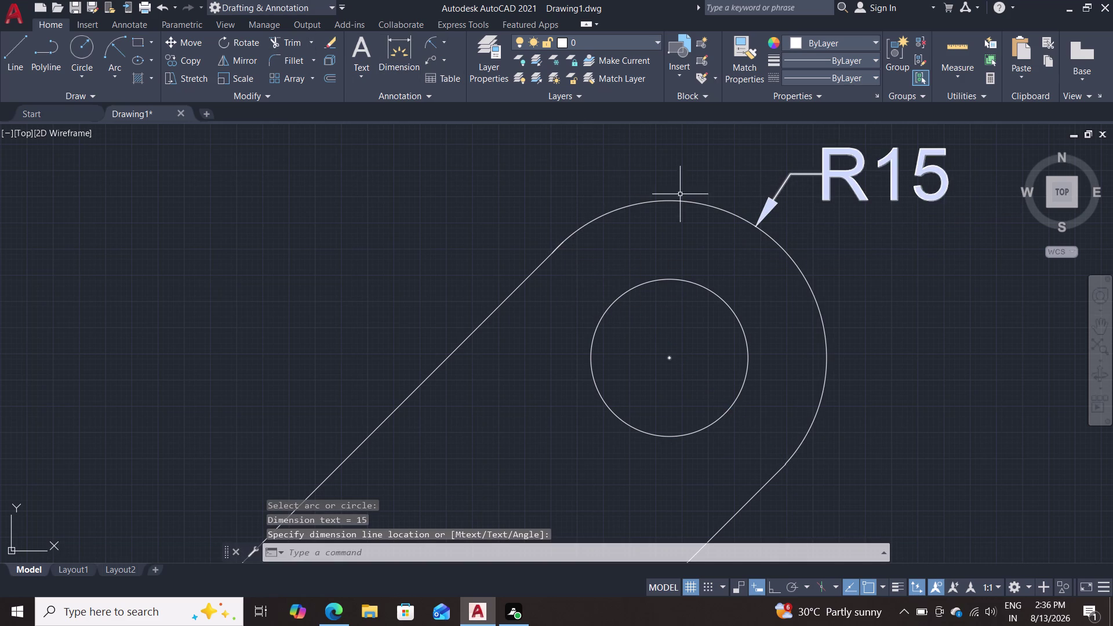
click(429, 39)
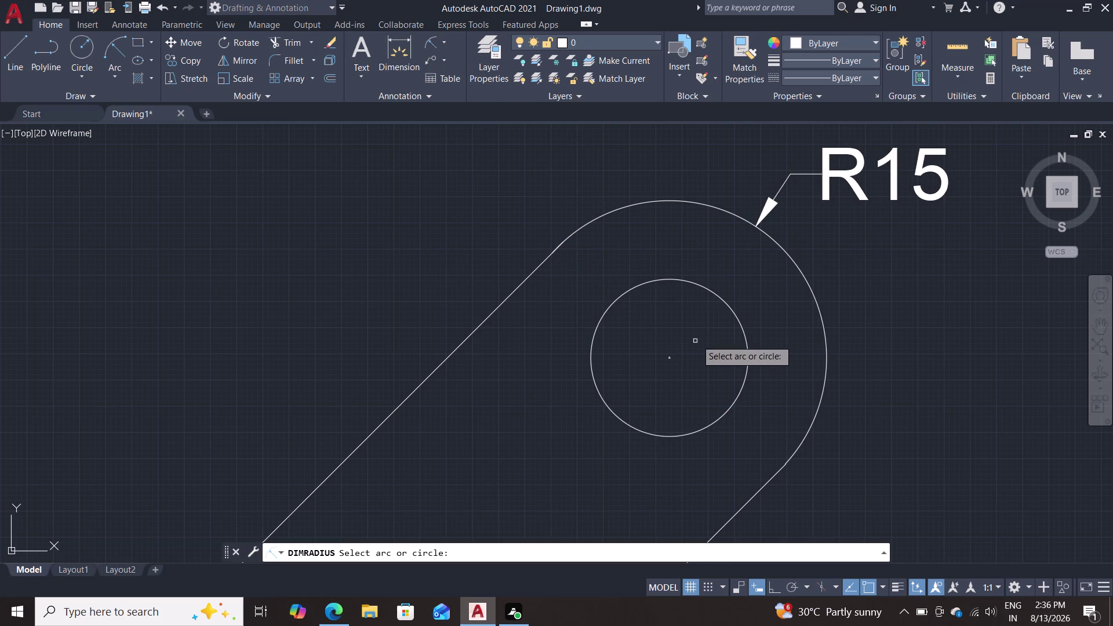
click(712, 293)
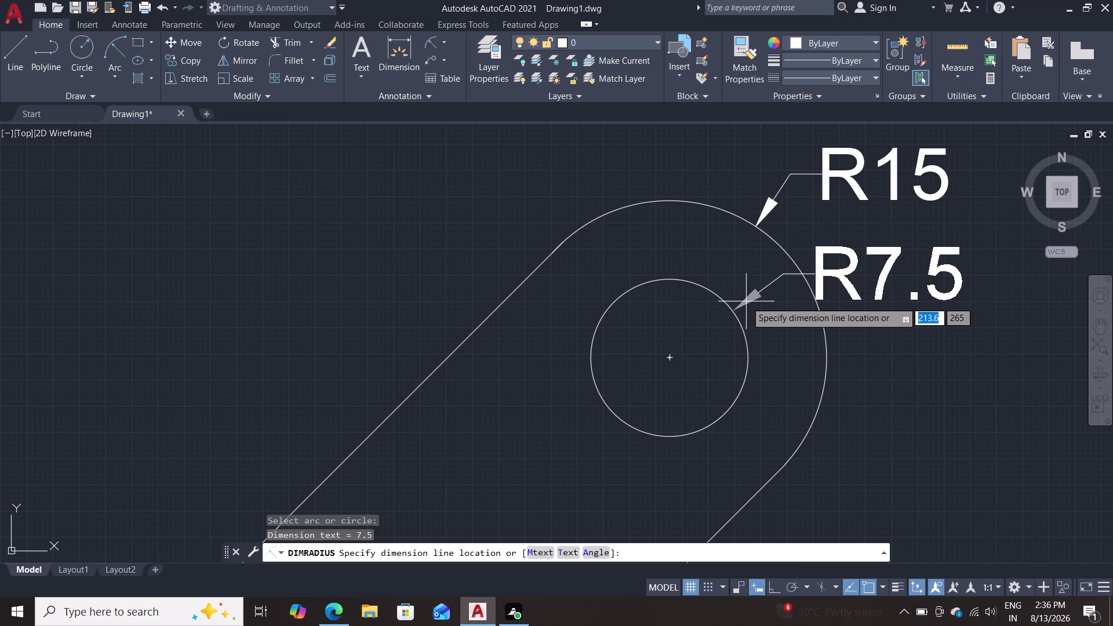
key(Escape)
Dimension the hole with a Ø15 diameter beside it.
click(445, 39)
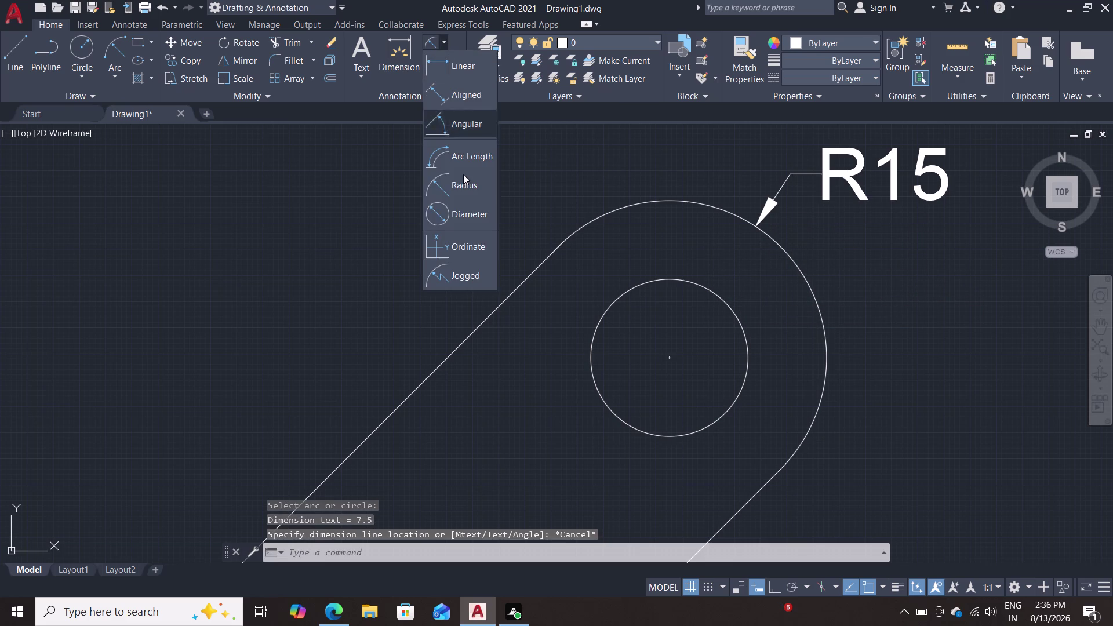
click(470, 209)
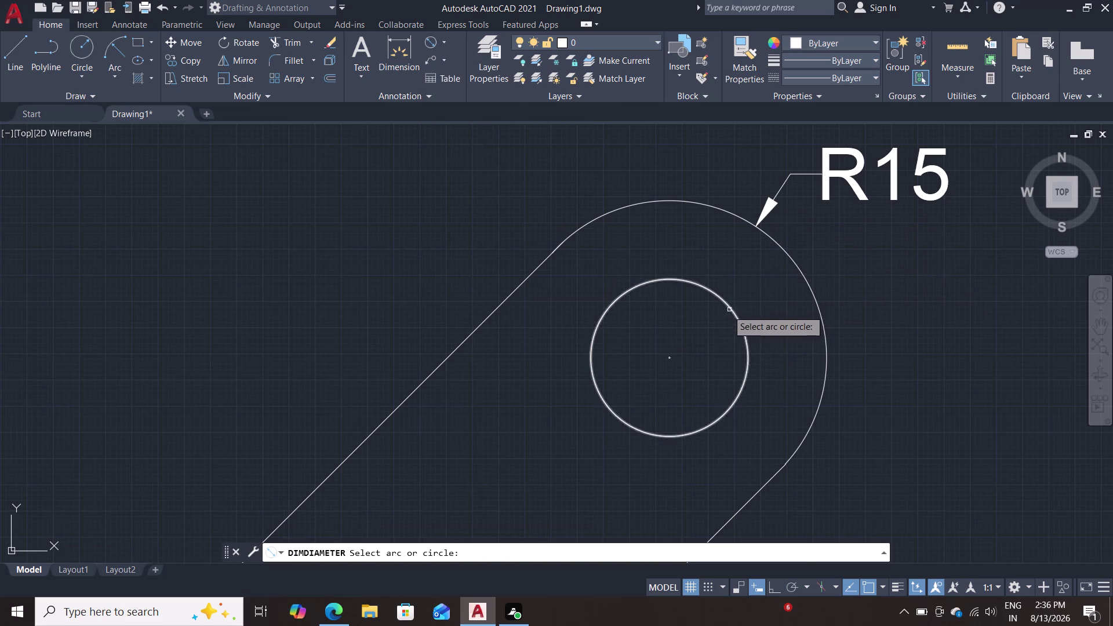
click(731, 310)
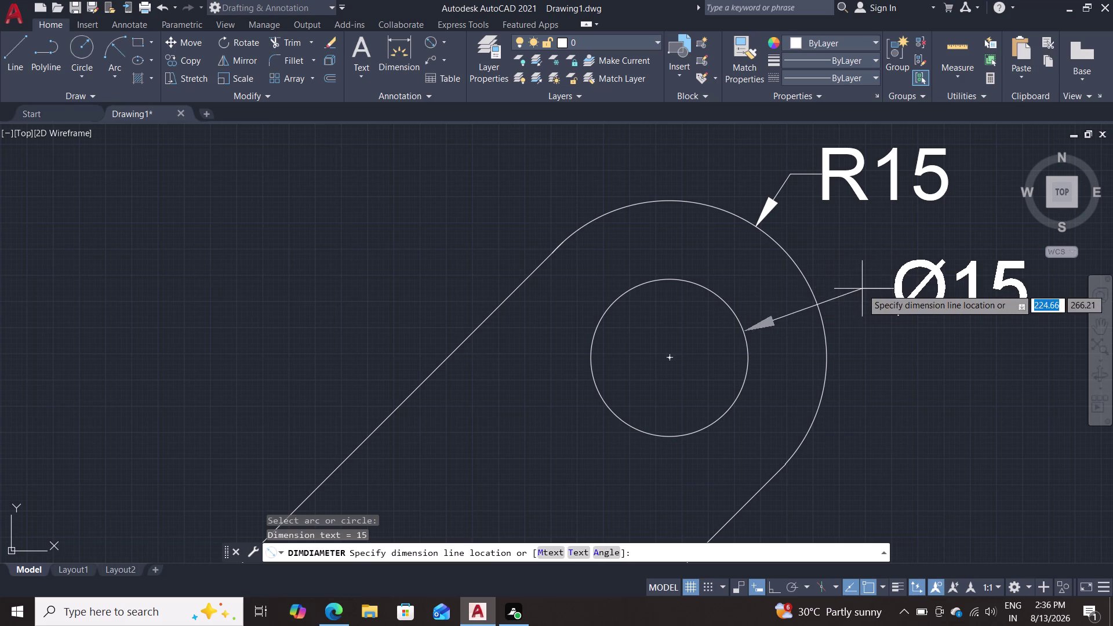
click(862, 289)
scroll(down, 3)
middle_drag(885, 393, 906, 259)
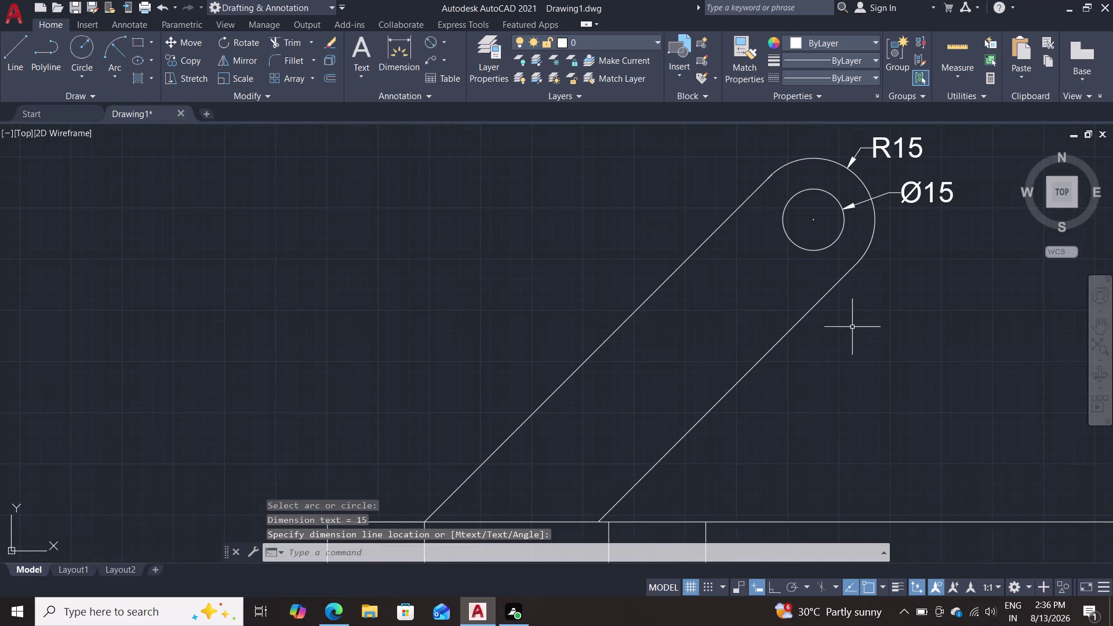
scroll(down, 3)
middle_drag(843, 346, 869, 263)
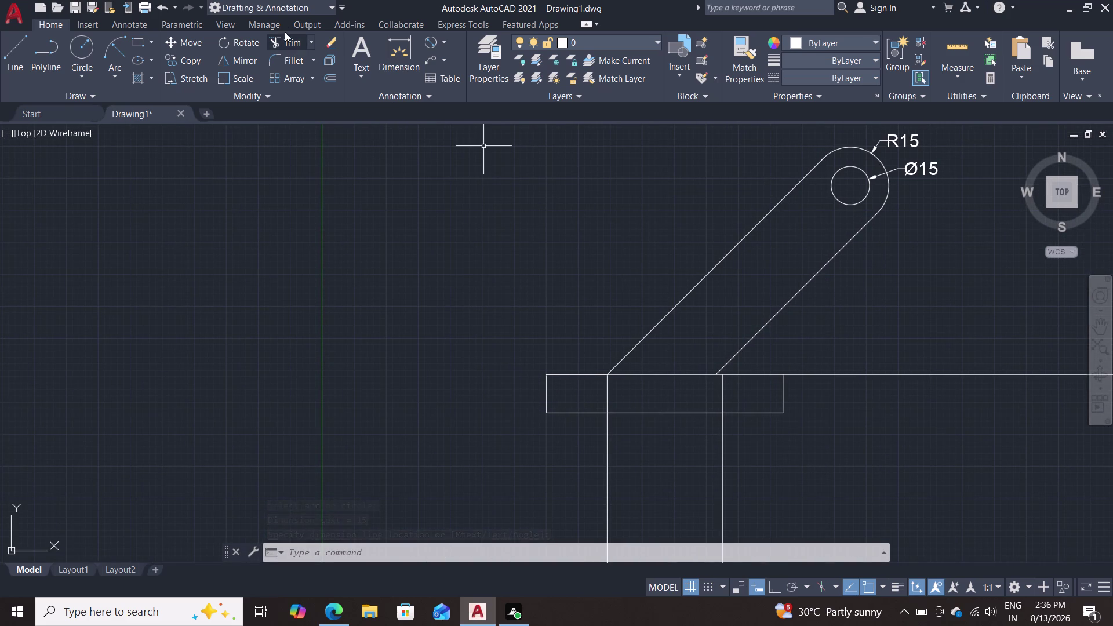
Place a 45° angular dimension between the slanted arm edge and the horizontal base line.
click(444, 42)
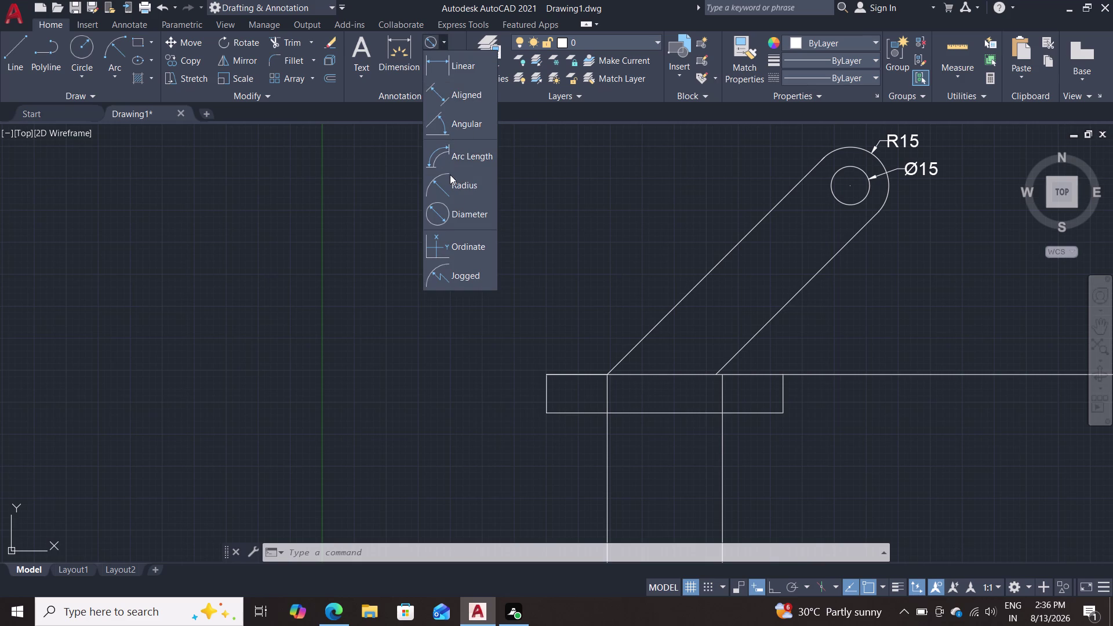
click(471, 119)
click(806, 283)
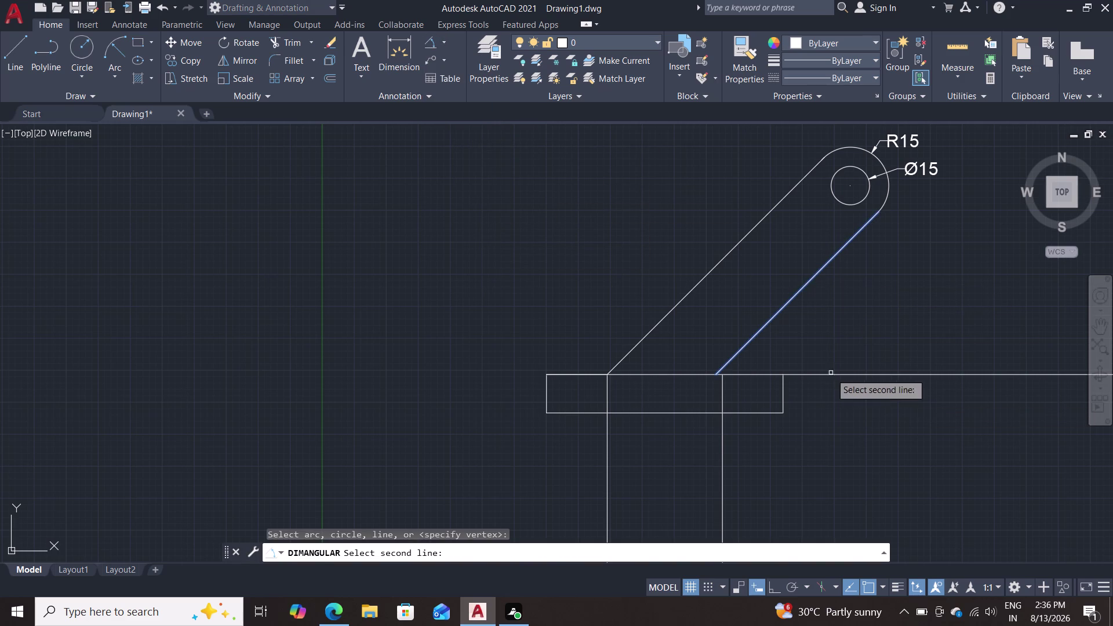
click(840, 374)
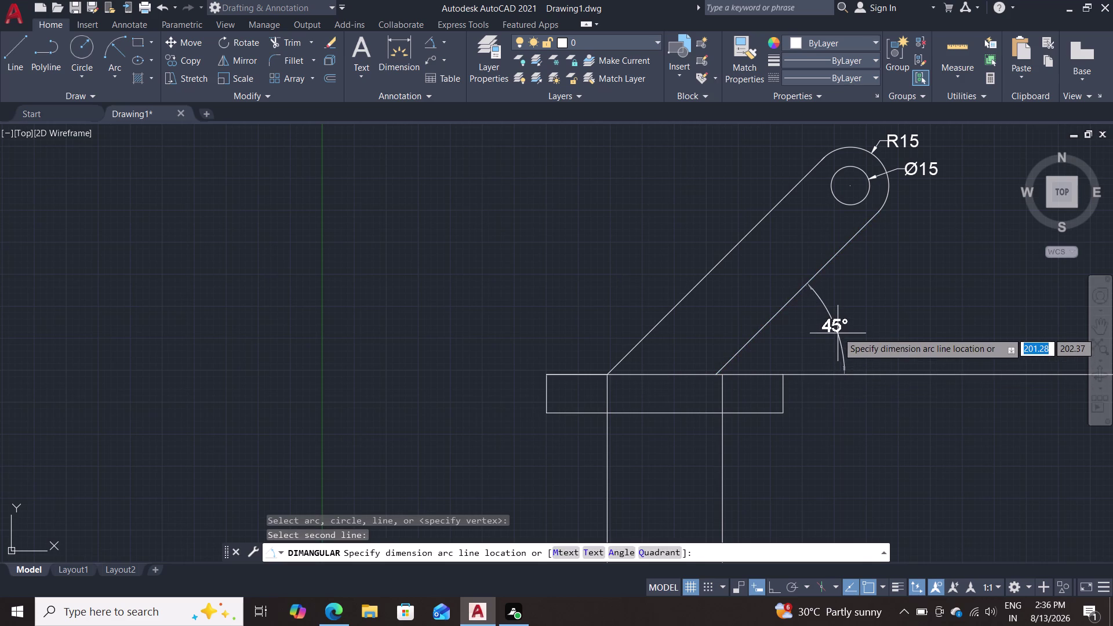
double_click(838, 333)
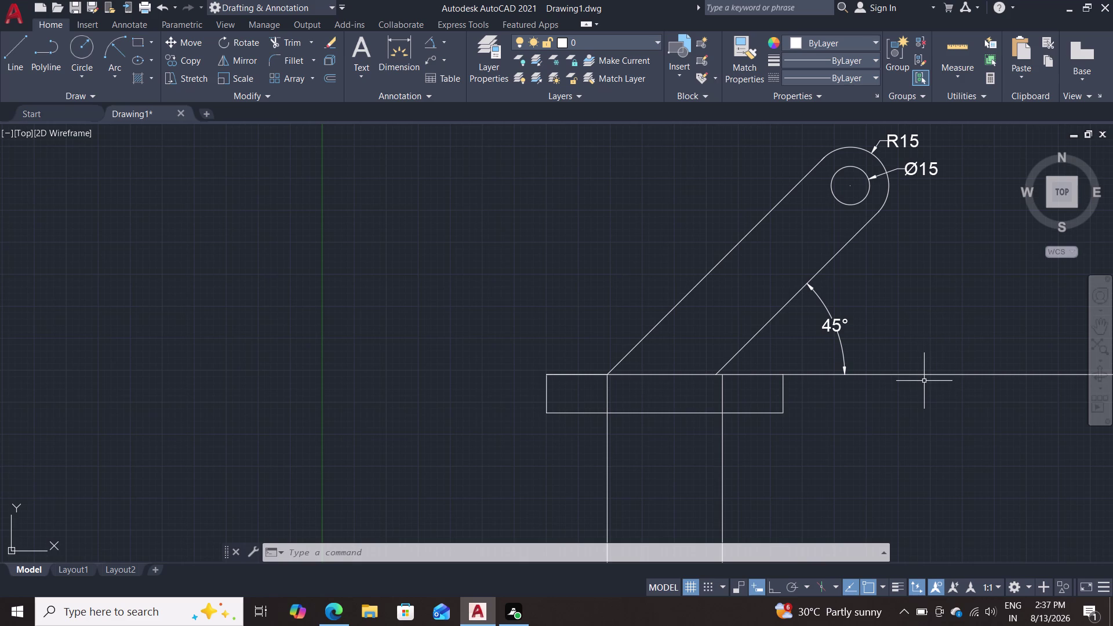
scroll(down, 3)
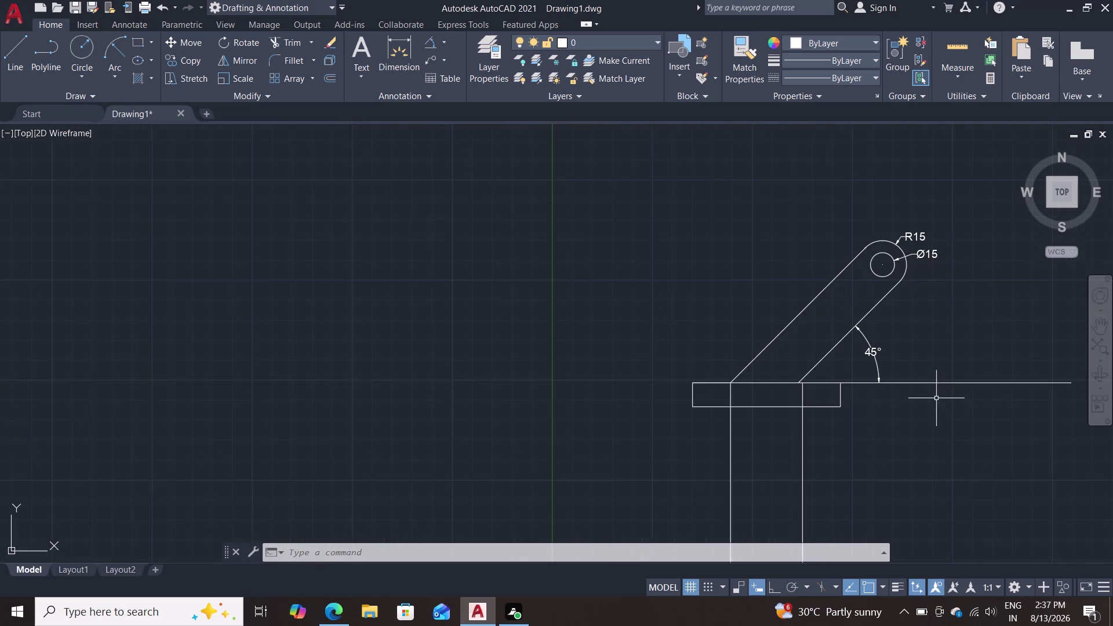
middle_drag(929, 390, 889, 327)
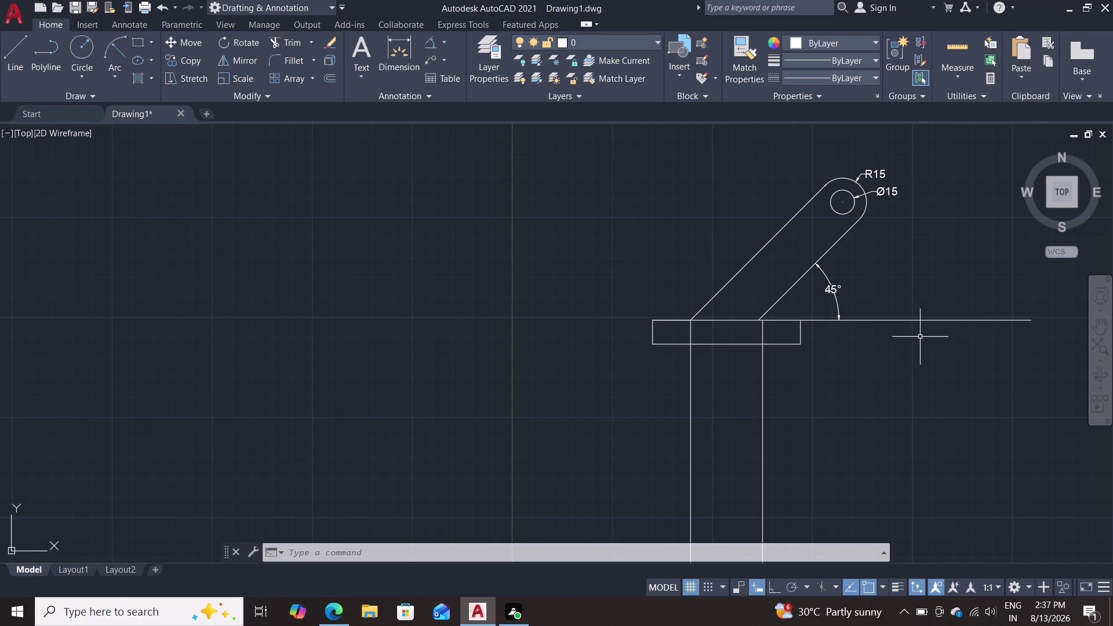
middle_drag(872, 370, 873, 237)
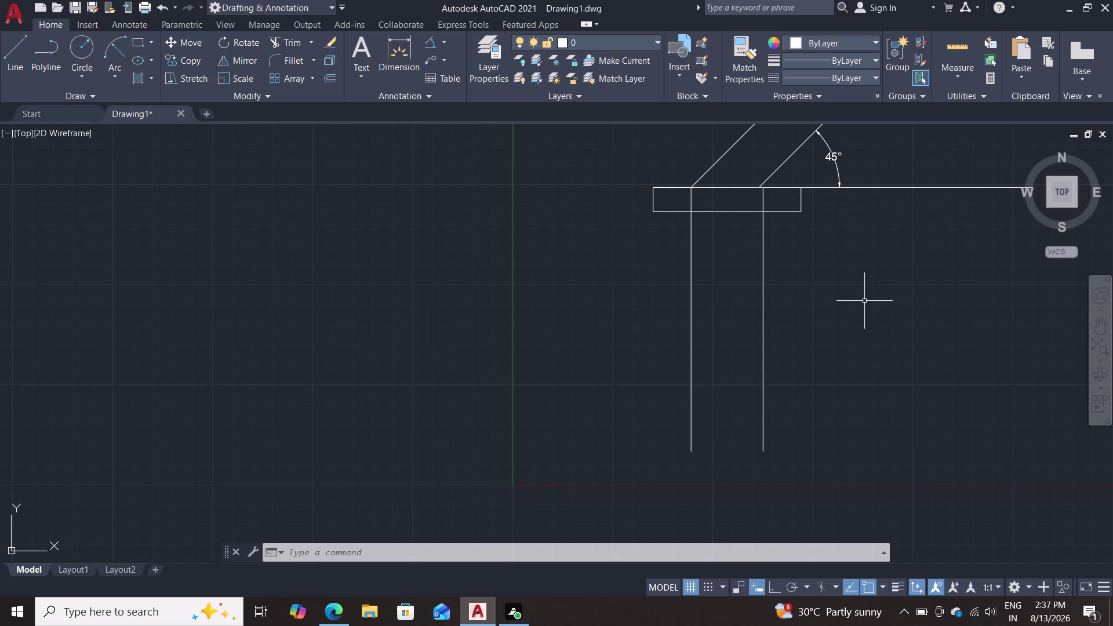
Start a rectangle with its first corner to the right of the support lines.
text(rec)
key(Return)
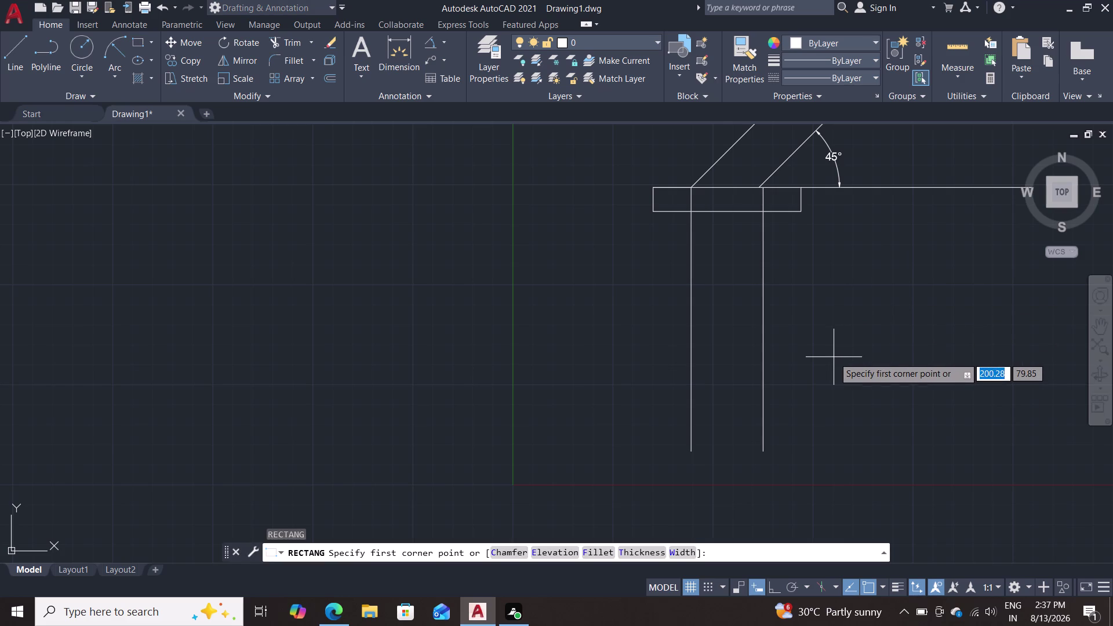
key(d)
key(Escape)
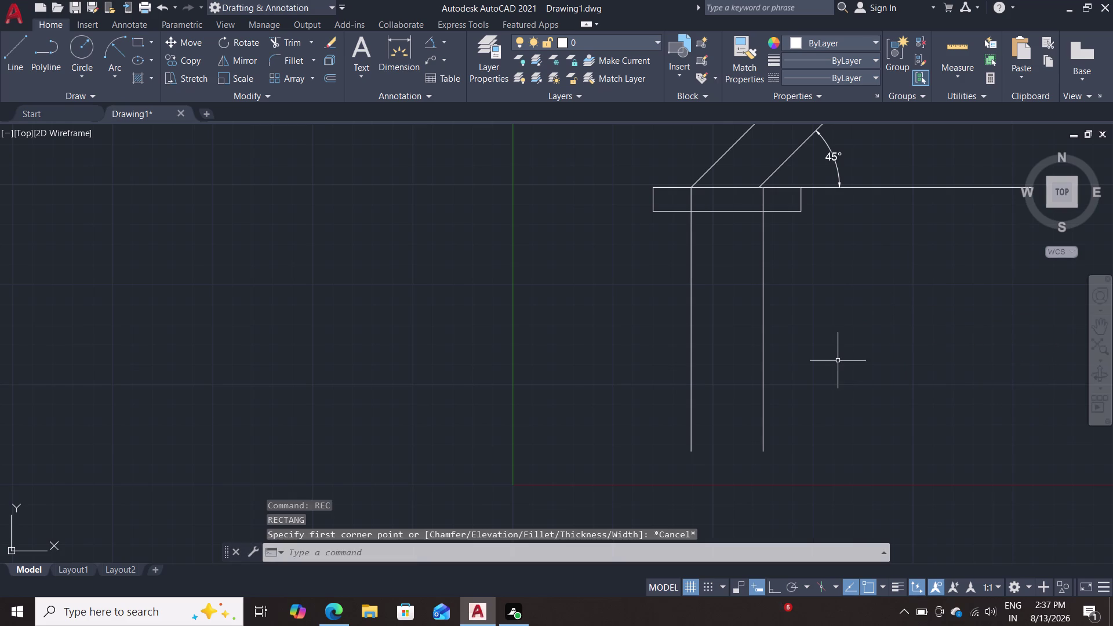
text(rec)
key(Return)
click(827, 364)
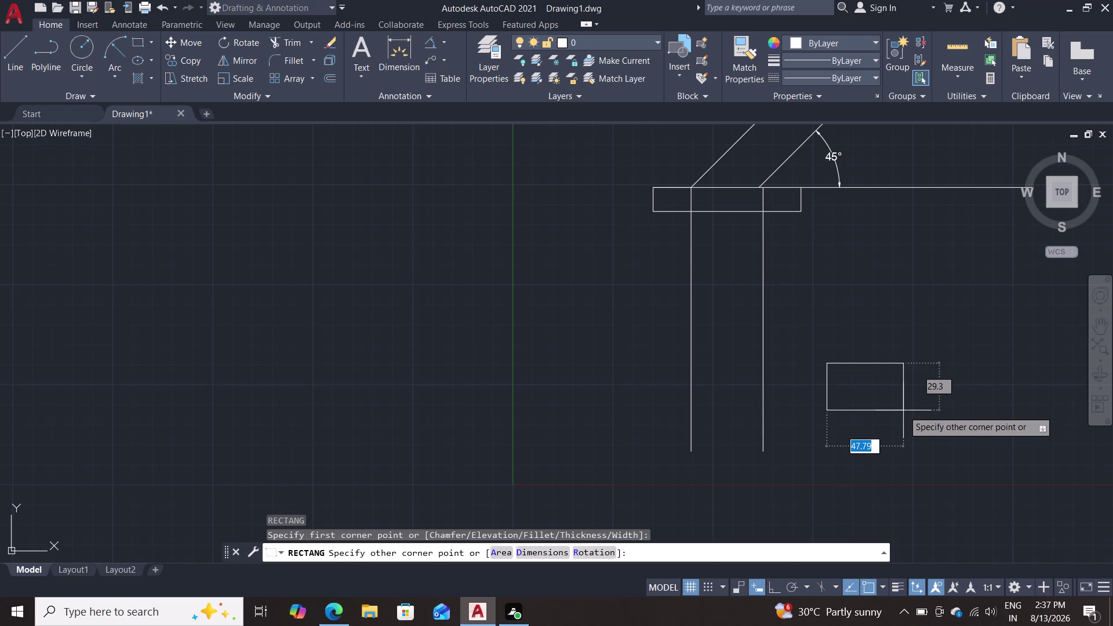
Size the rectangle 35 long by 50 wide and place it.
key(d)
key(Return)
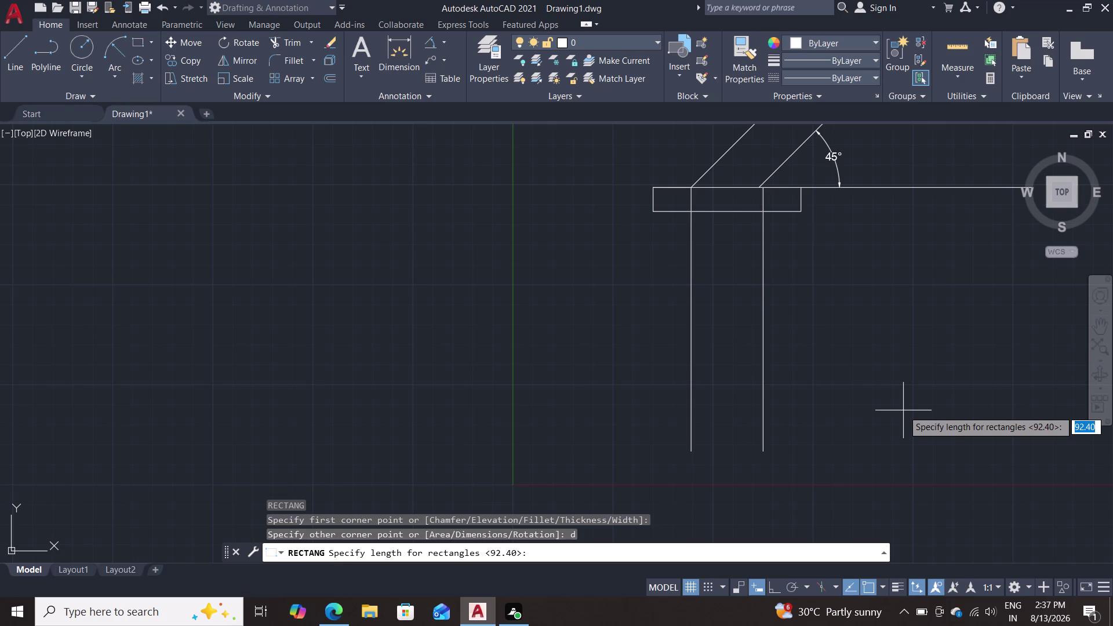
text(35)
key(Return)
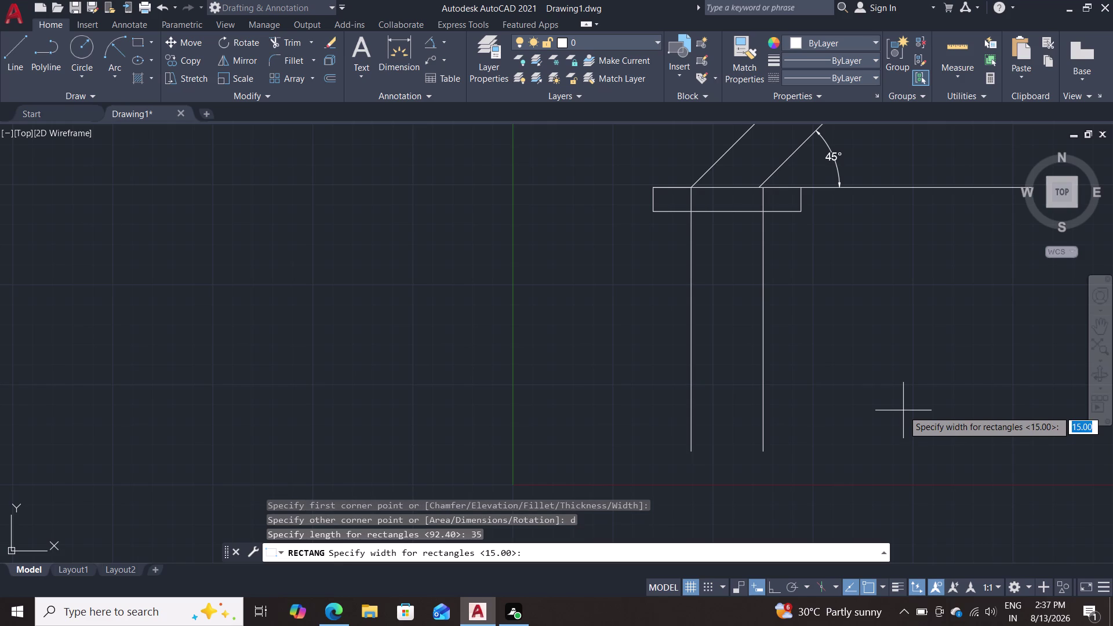
text(50)
key(Return)
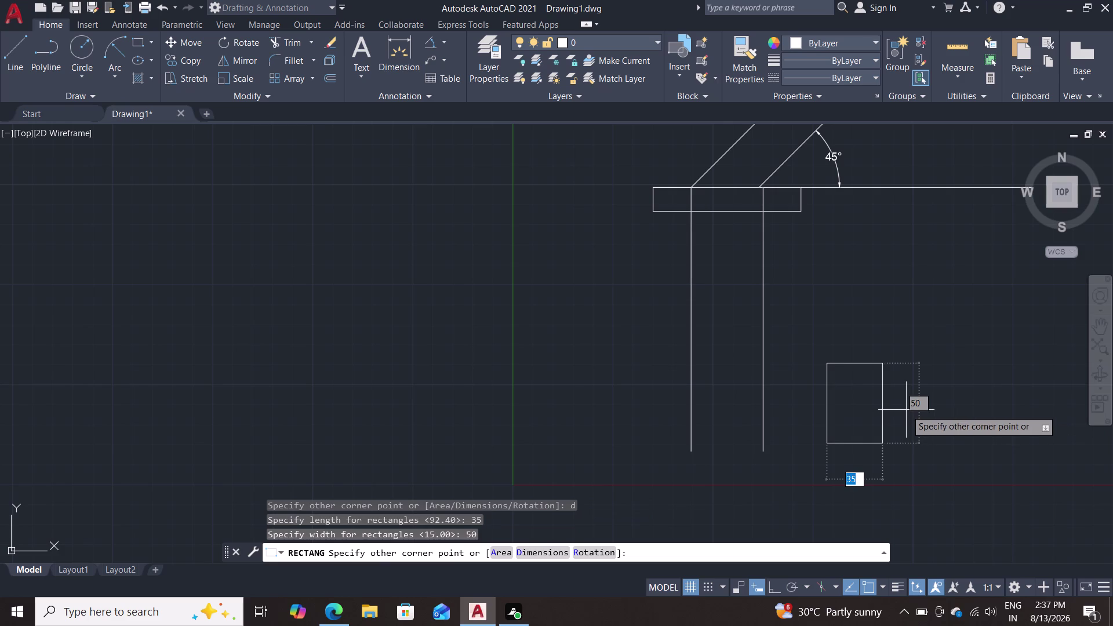
click(906, 410)
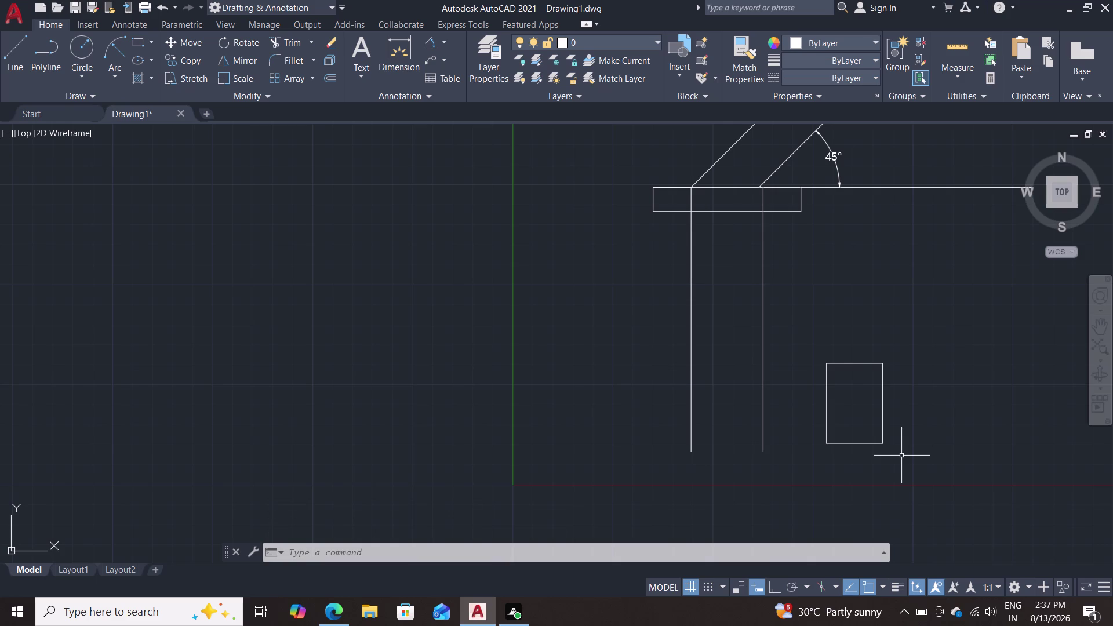
key(l)
key(Return)
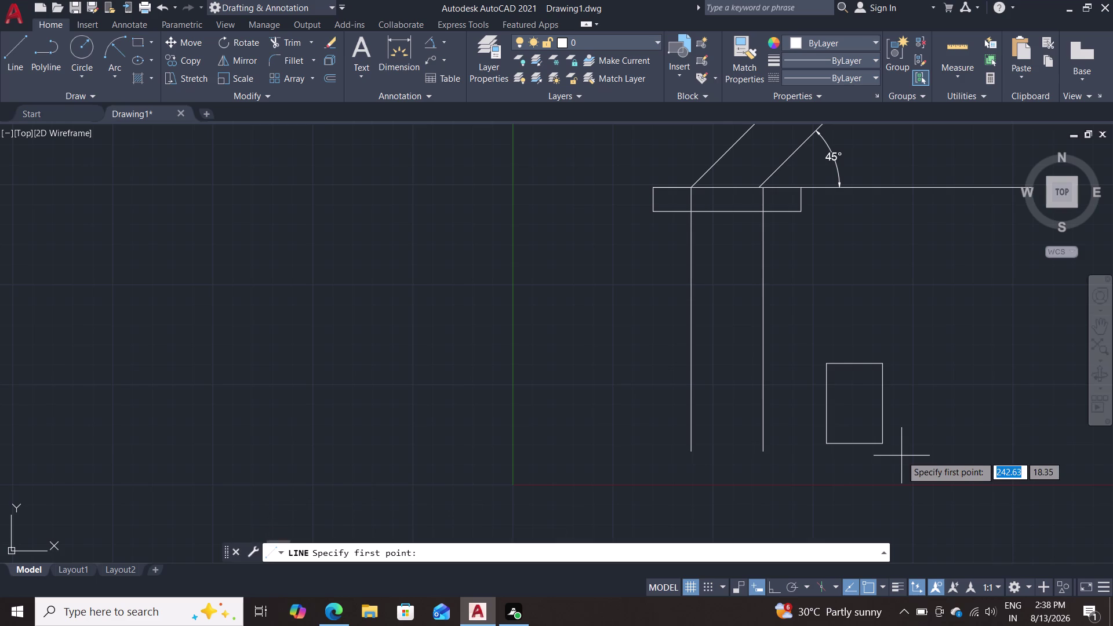
Join the supports' bottoms with a line and move the 35×50 rectangle beneath it.
click(687, 449)
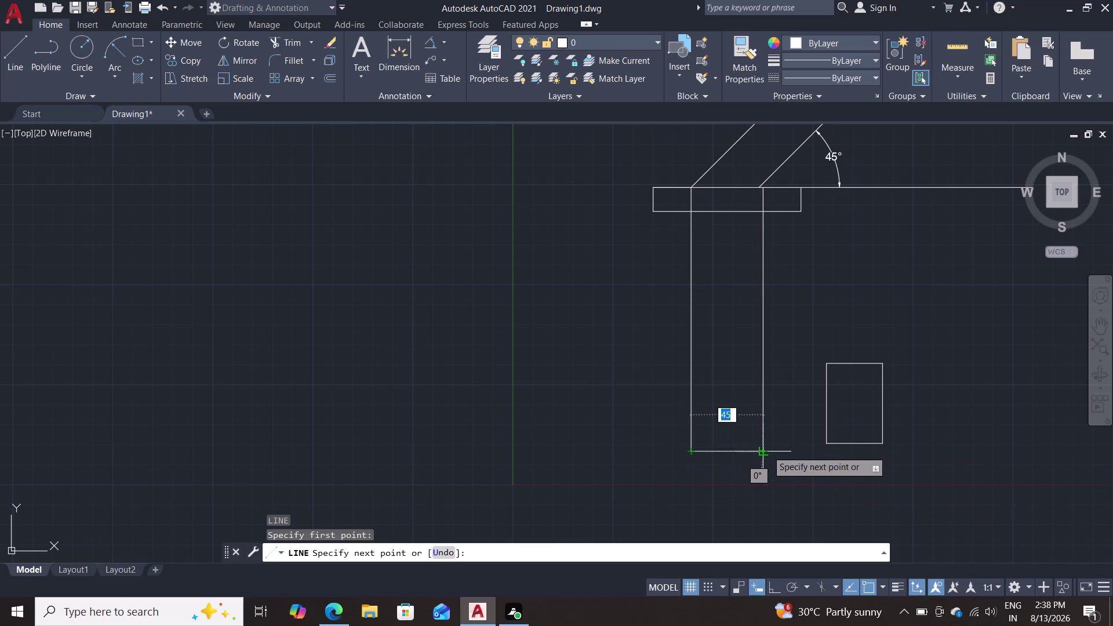
click(767, 450)
key(Escape)
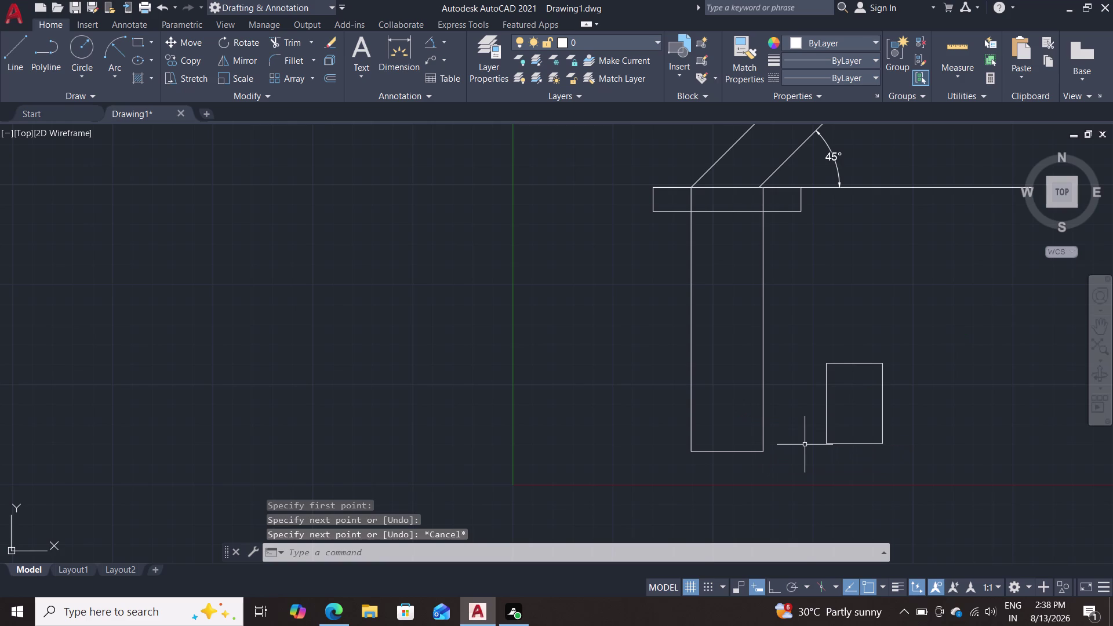
key(m)
key(Return)
click(853, 364)
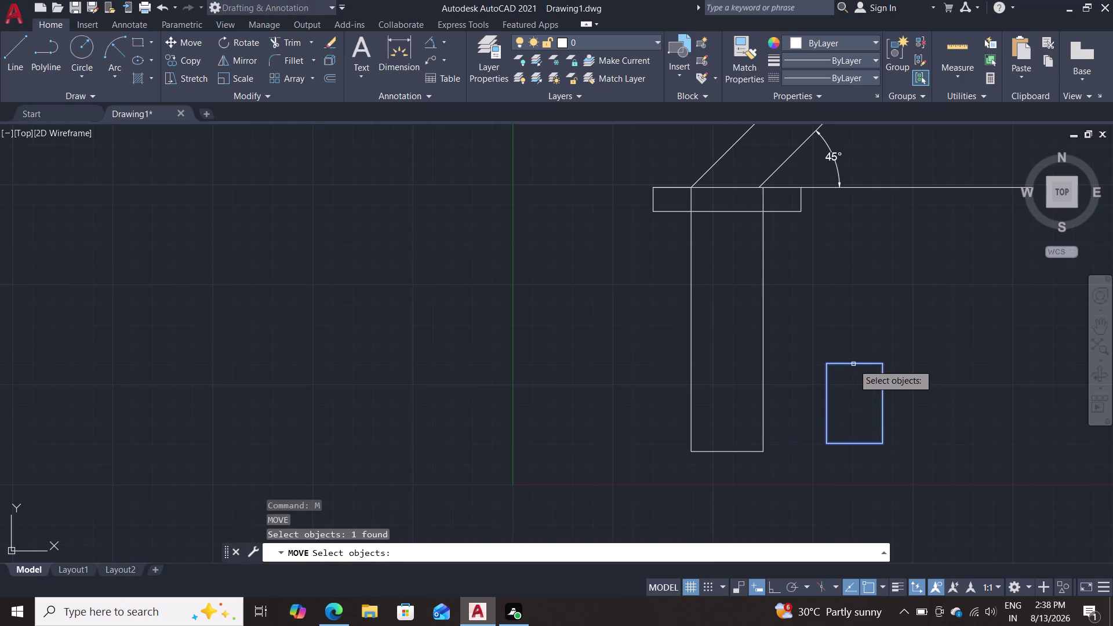
key(Return)
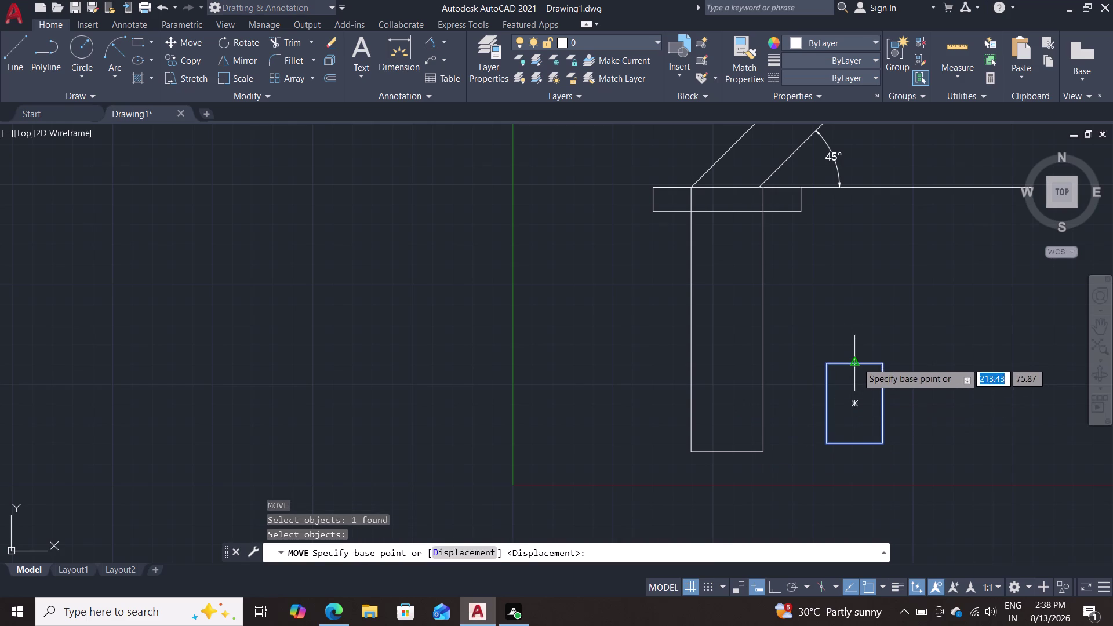
click(857, 363)
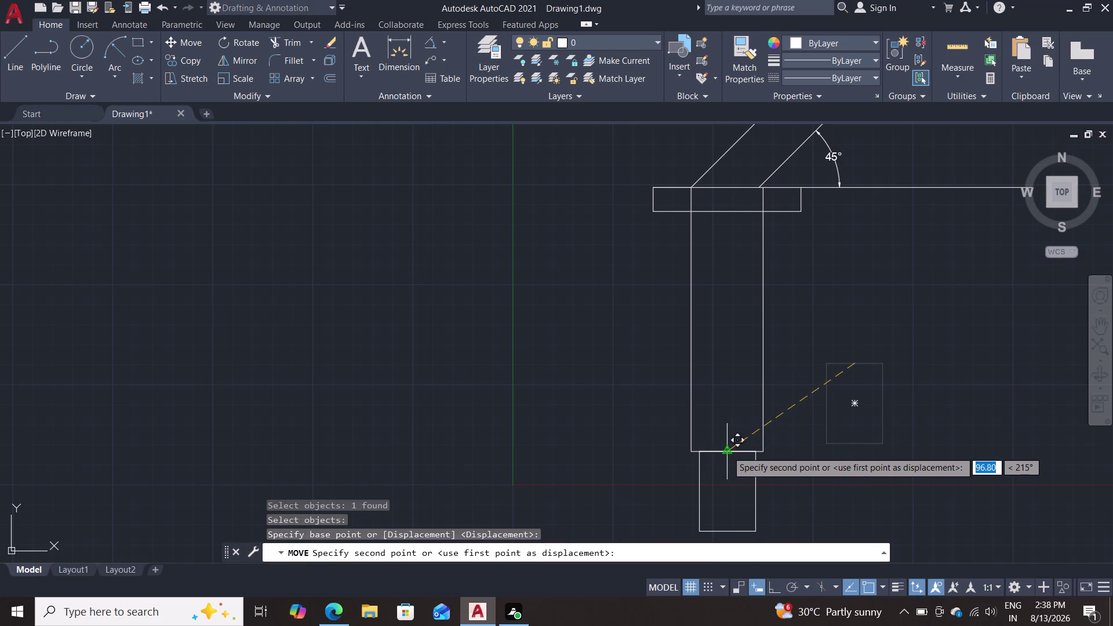
click(727, 451)
key(Escape)
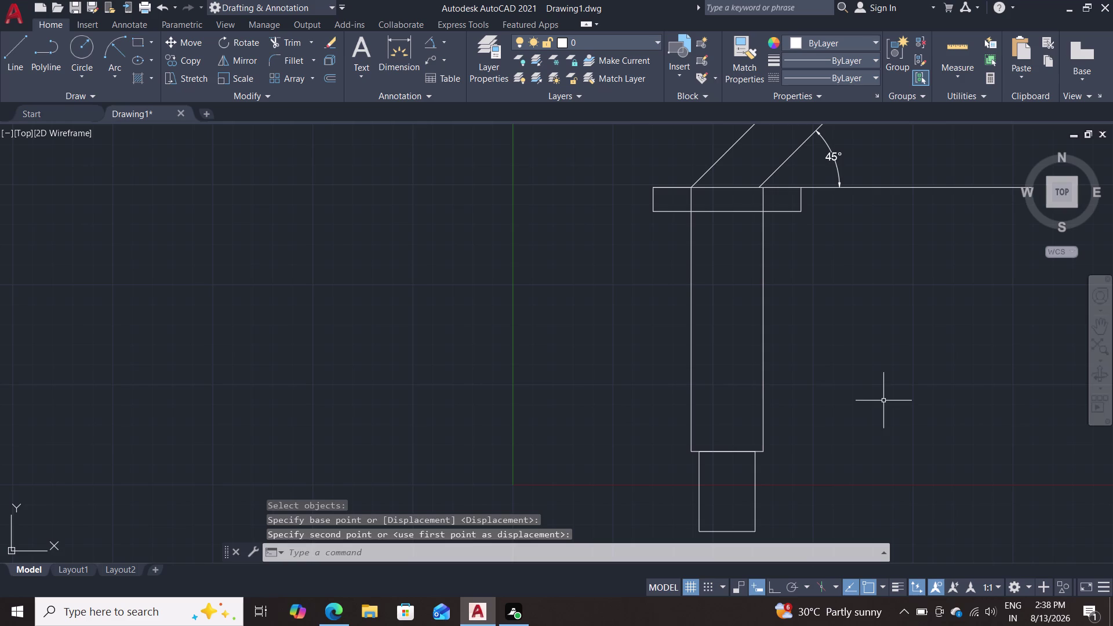
Erase the line closing the bottom of the stem.
scroll(down, 3)
scroll(up, 3)
middle_drag(885, 399, 888, 346)
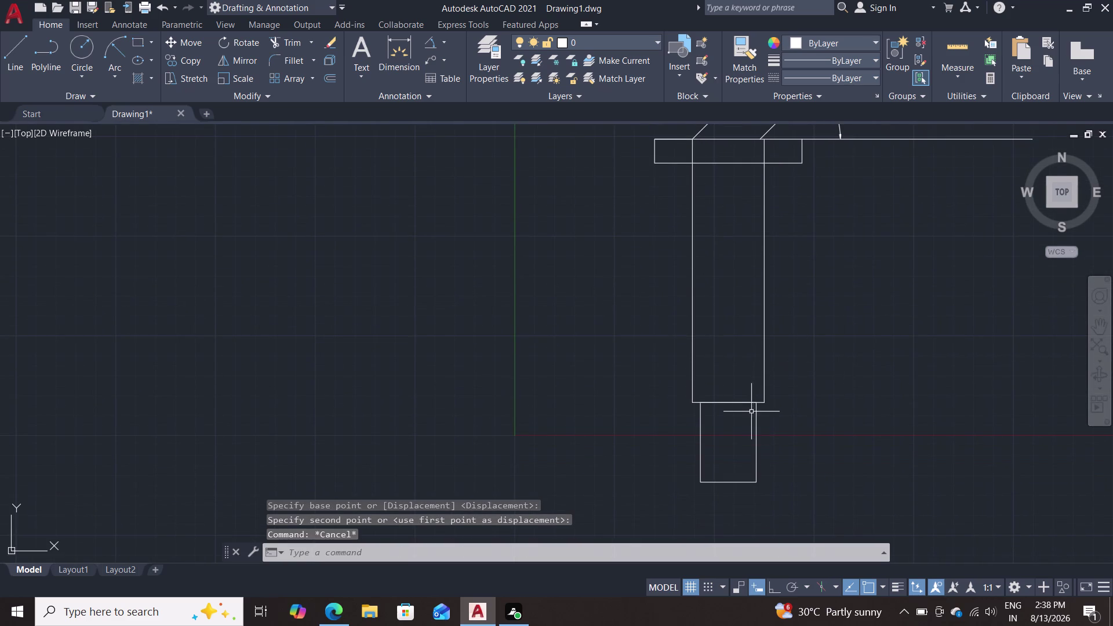
click(761, 403)
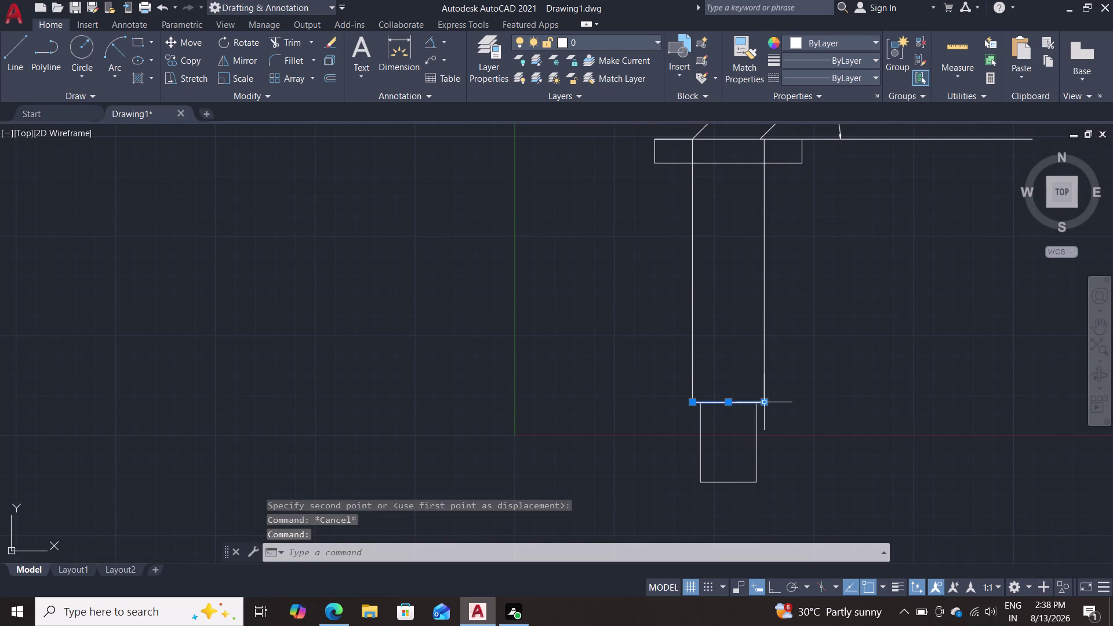
key(Delete)
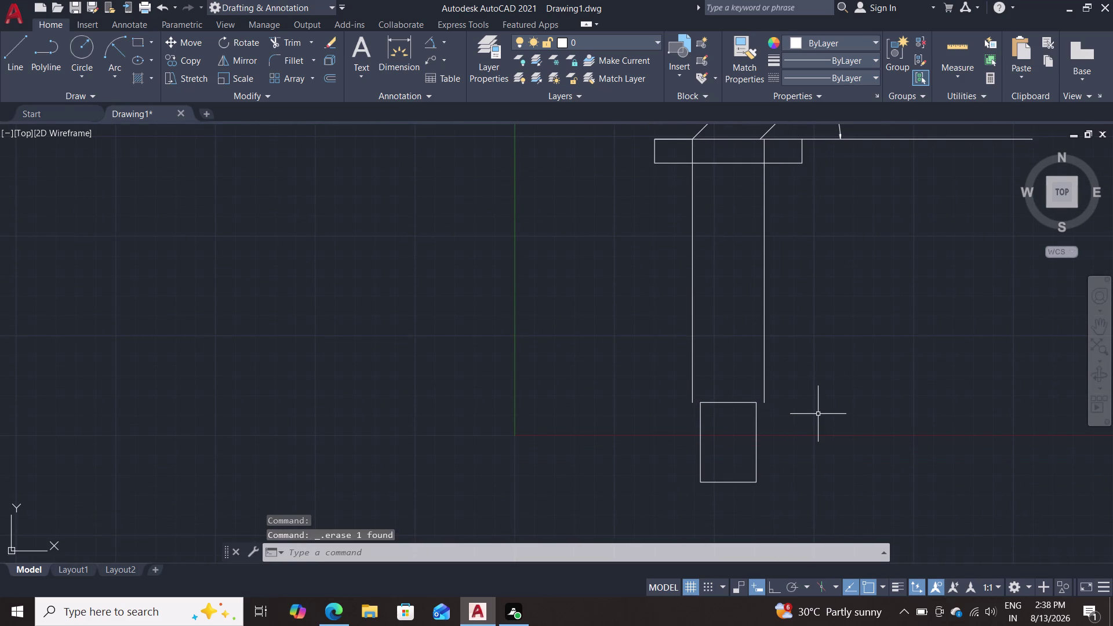
scroll(down, 3)
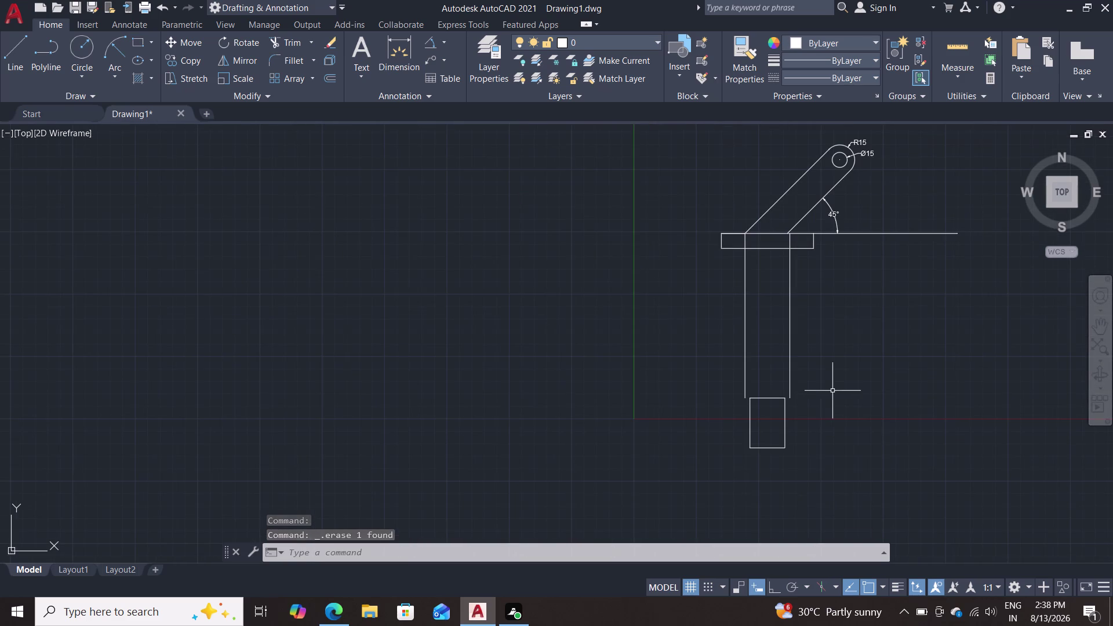
middle_drag(861, 357, 818, 309)
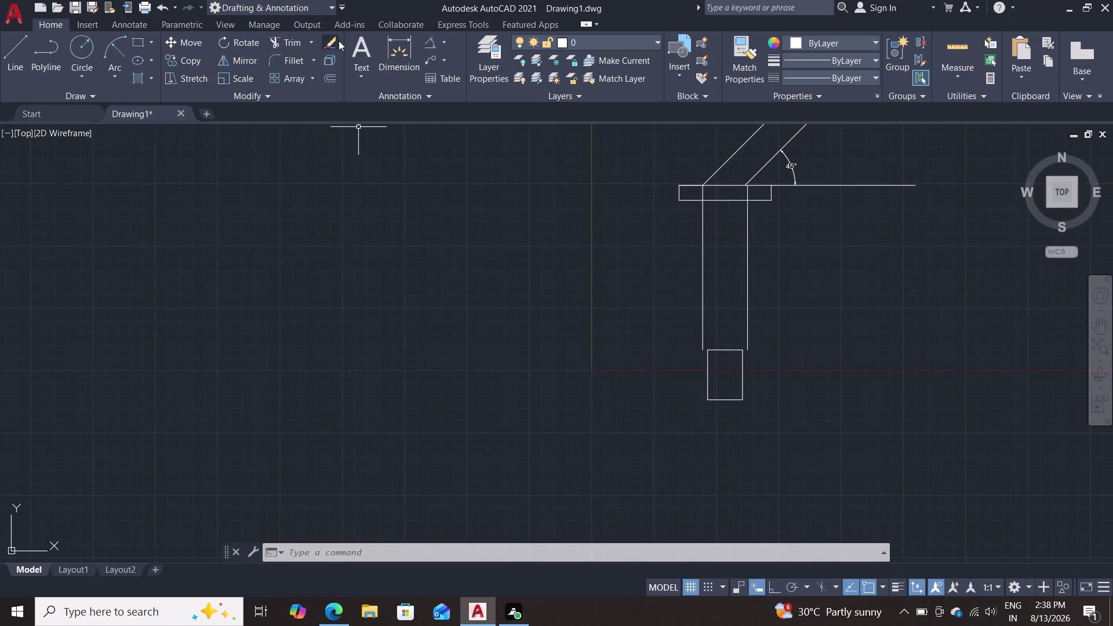
Add a vertical 165 dimension from the stem's lower end to the top horizontal line.
double_click(396, 48)
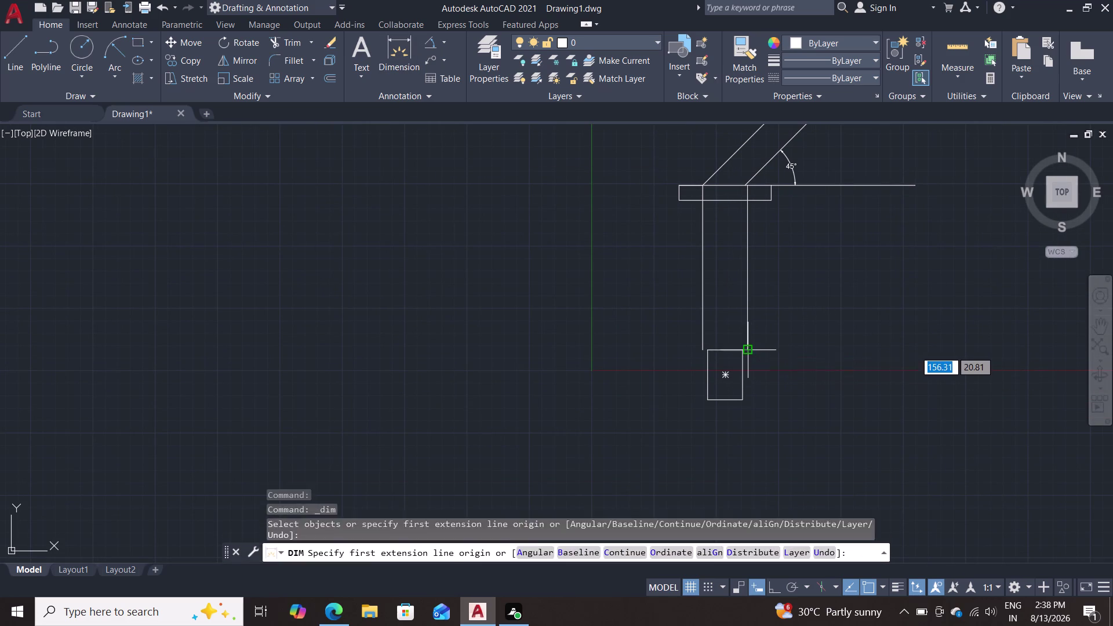
click(749, 350)
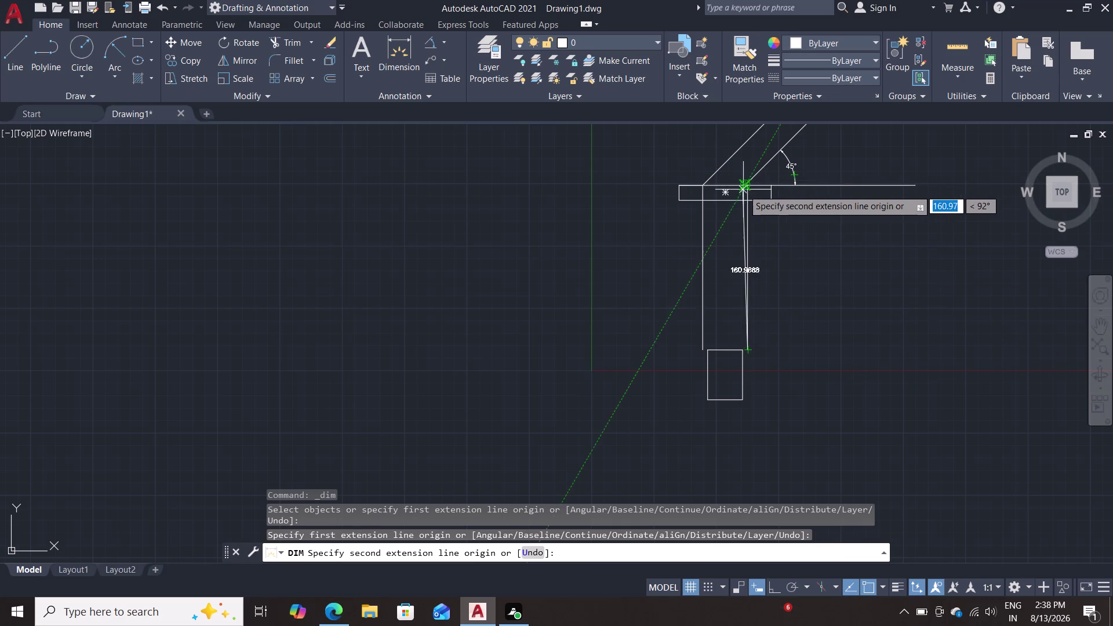
scroll(up, 3)
middle_drag(760, 201, 743, 382)
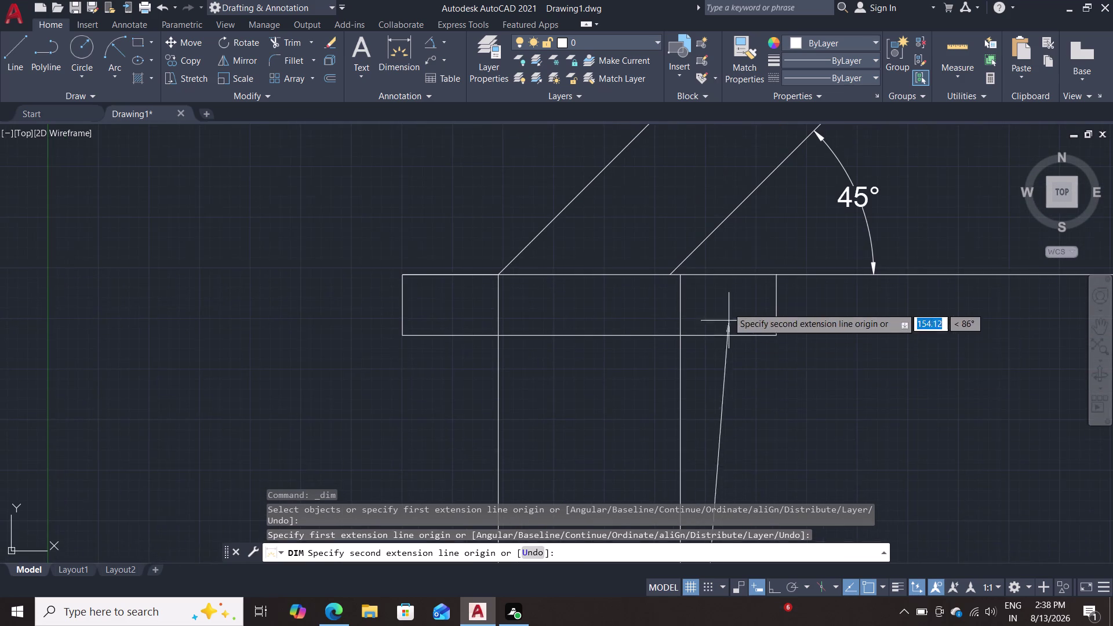
double_click(682, 275)
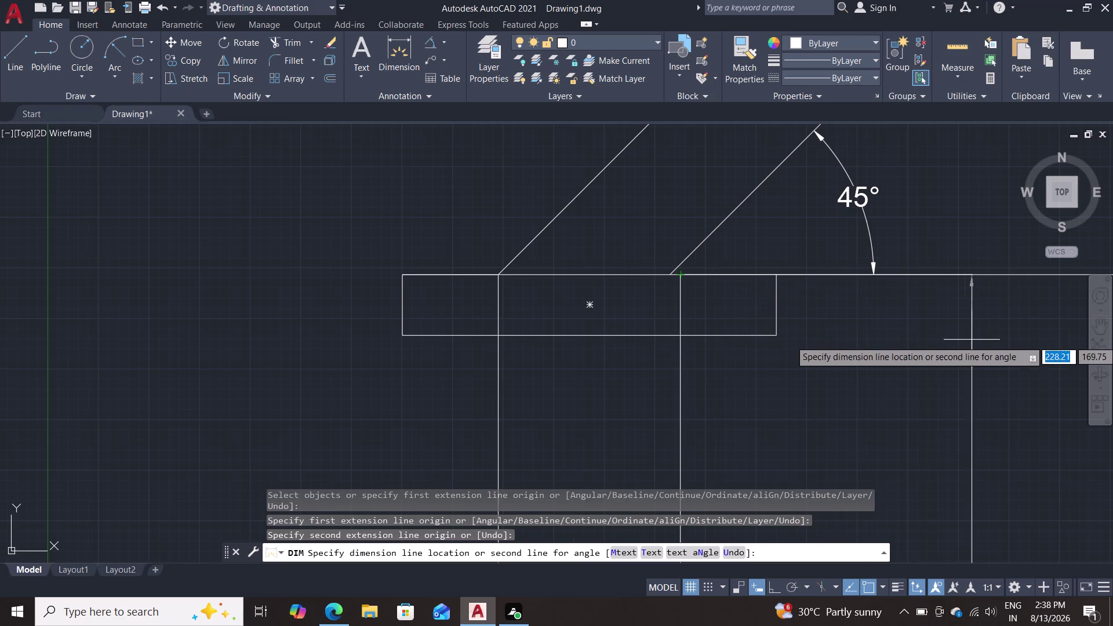
scroll(down, 3)
middle_drag(973, 360, 872, 229)
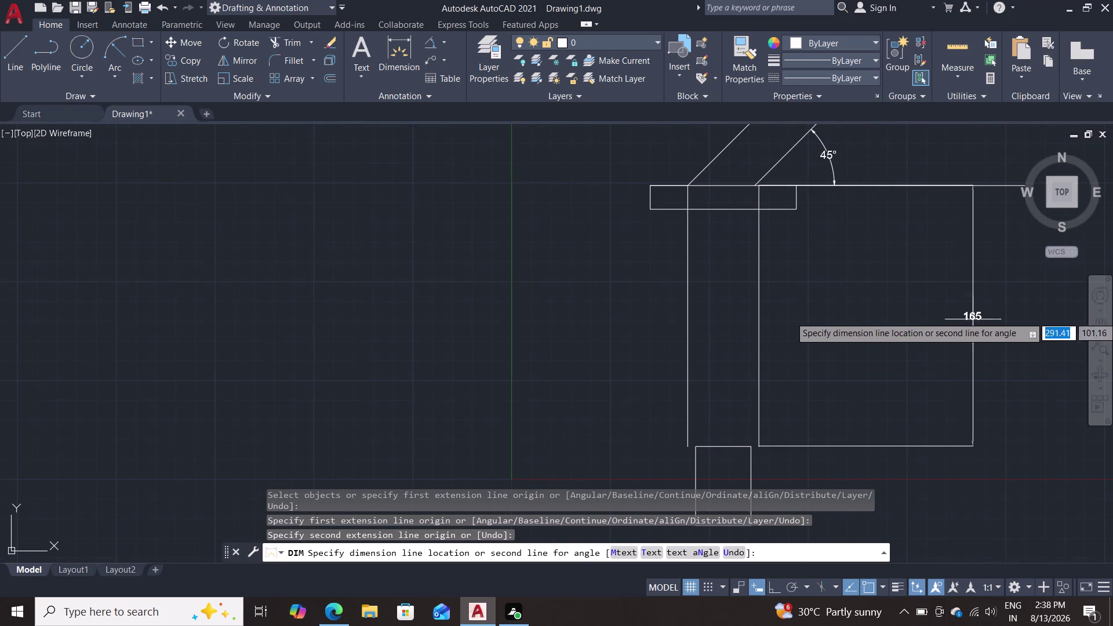
click(949, 357)
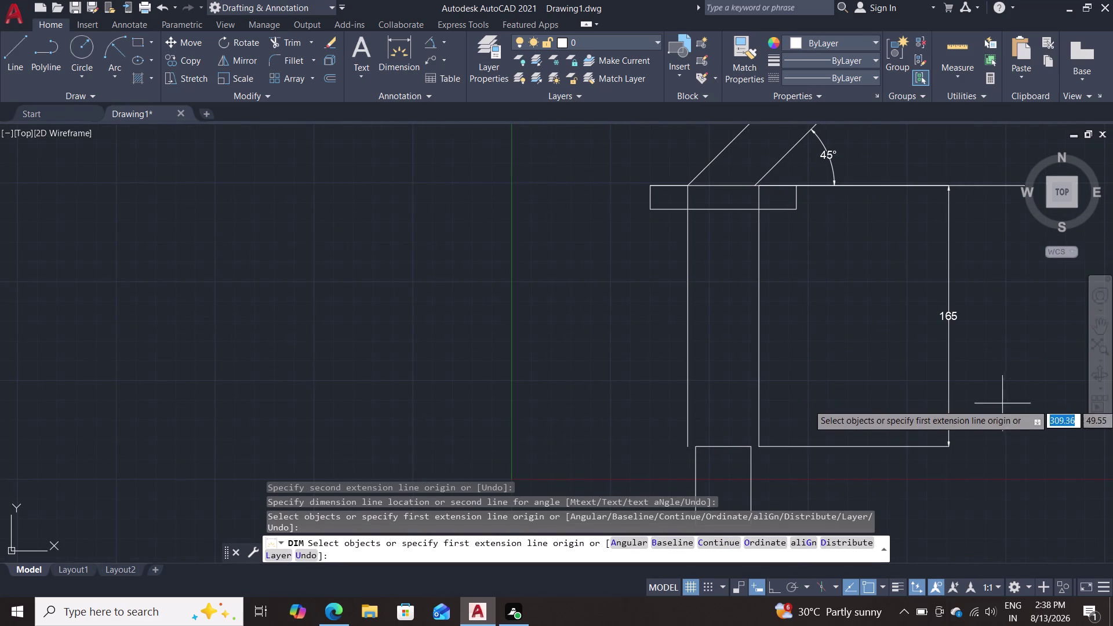
key(Escape)
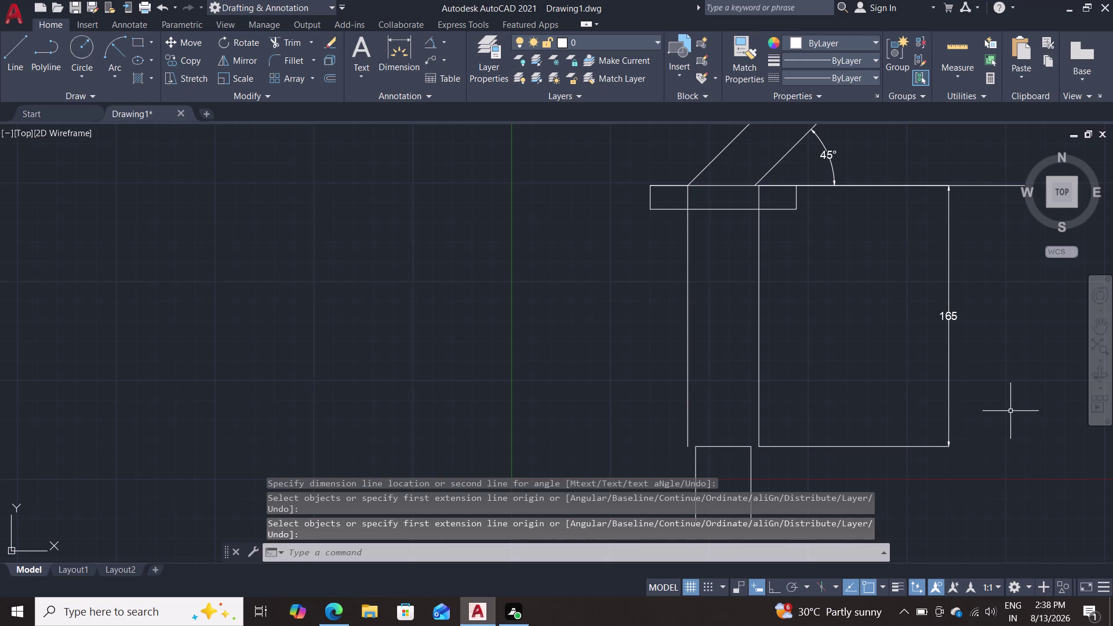
scroll(down, 3)
middle_drag(868, 314, 826, 298)
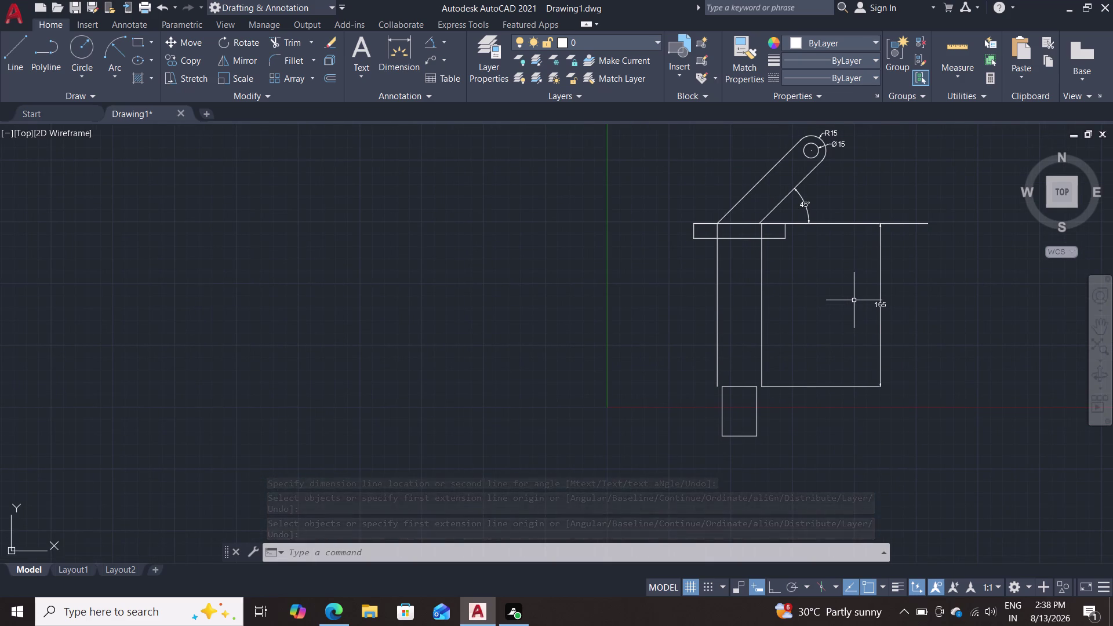
text(tr)
key(Return)
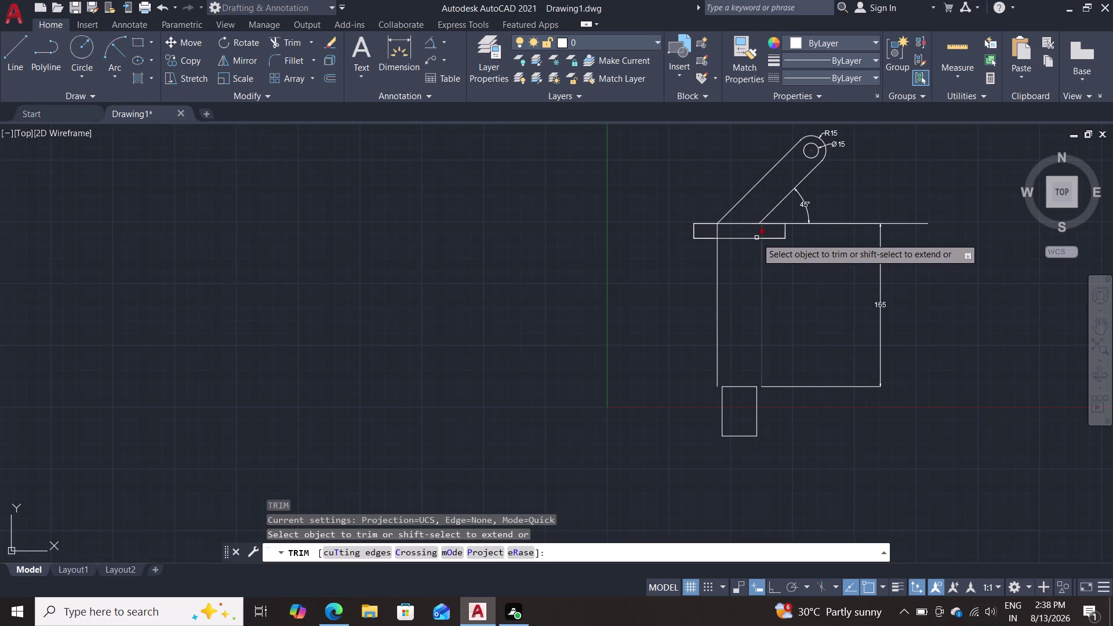
click(764, 229)
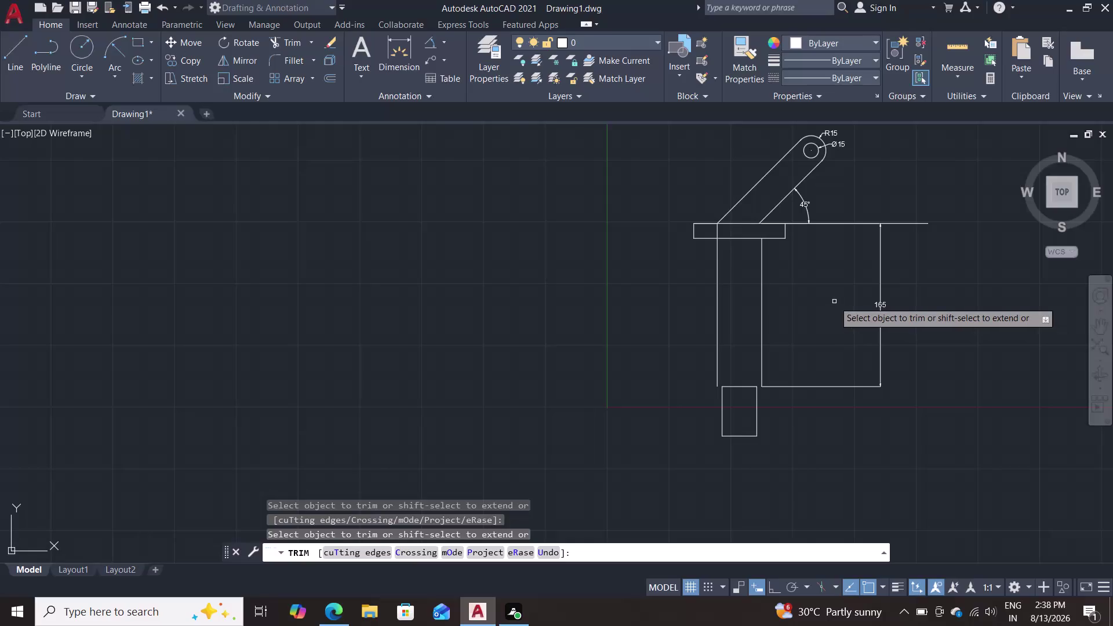
key(Escape)
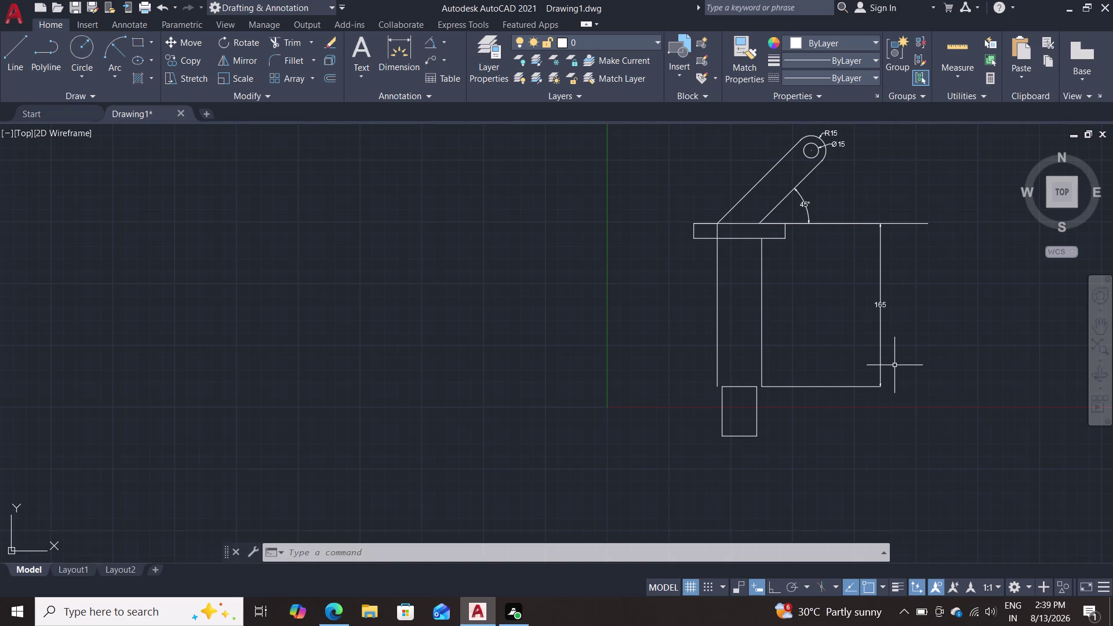
key(c)
key(o)
key(Return)
scroll(up, 3)
middle_drag(818, 287, 801, 397)
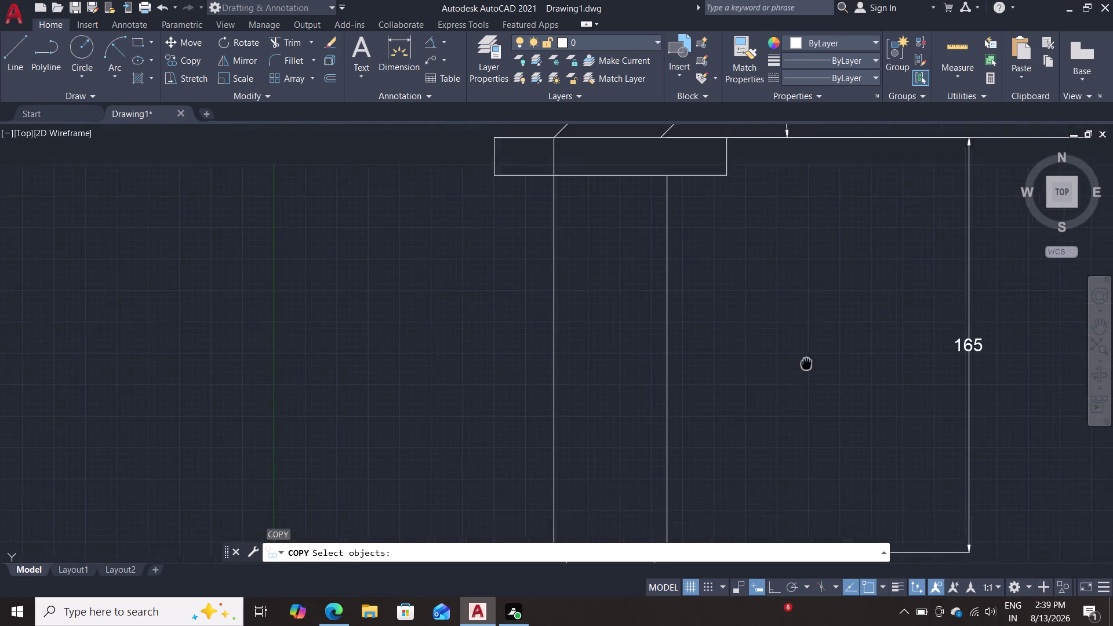
Label the lever arm's long upper-left edge with a 120 aligned dimension.
middle_drag(801, 398, 785, 490)
scroll(down, 3)
key(Escape)
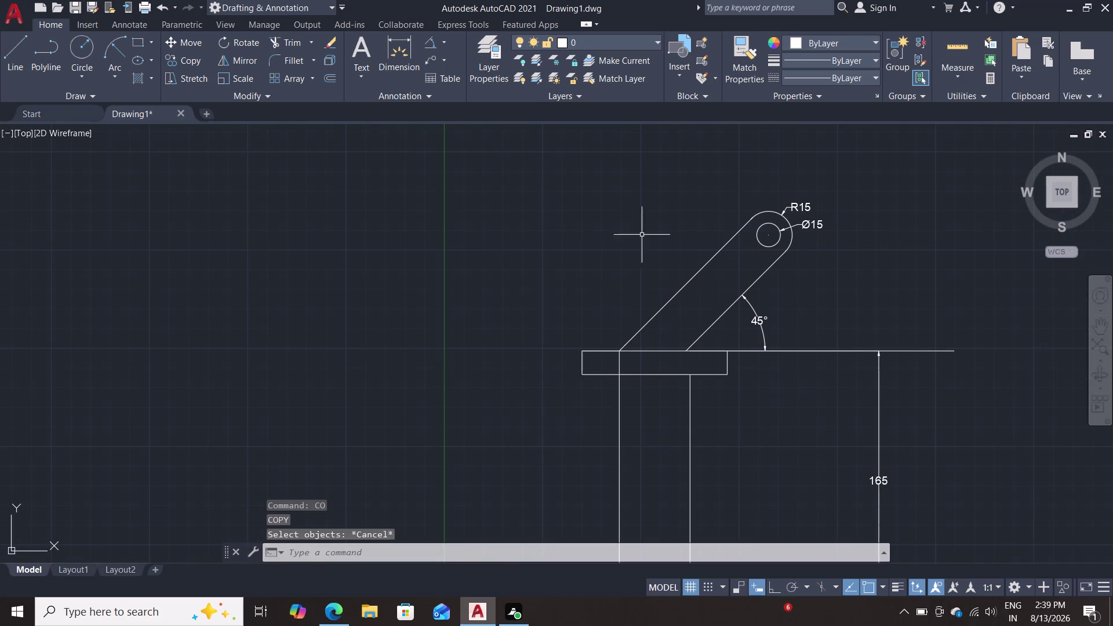
click(402, 50)
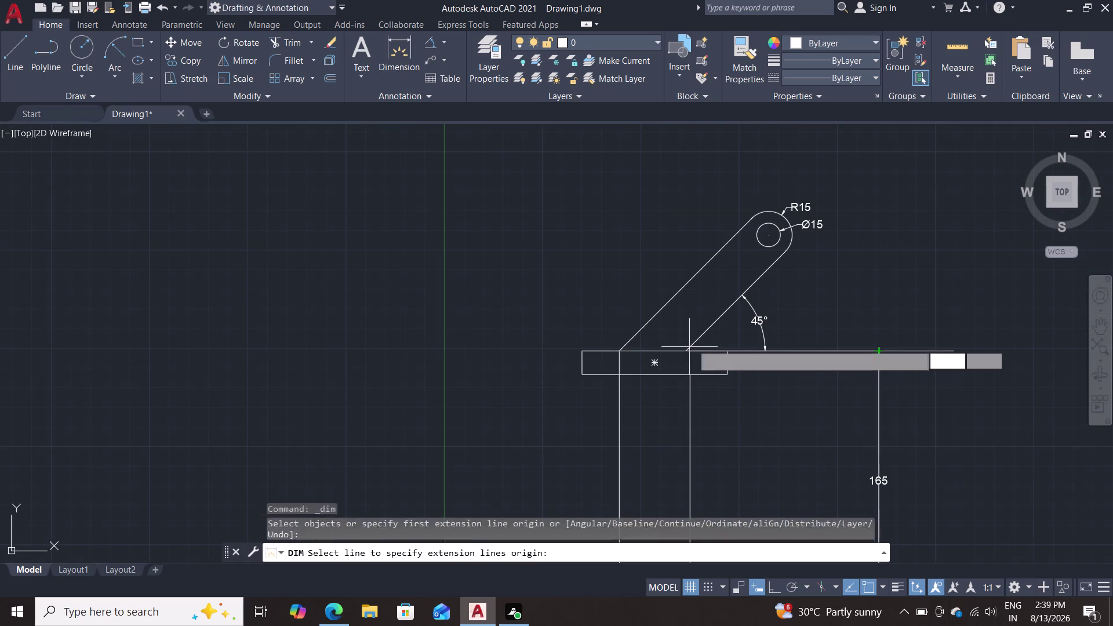
click(677, 290)
click(643, 266)
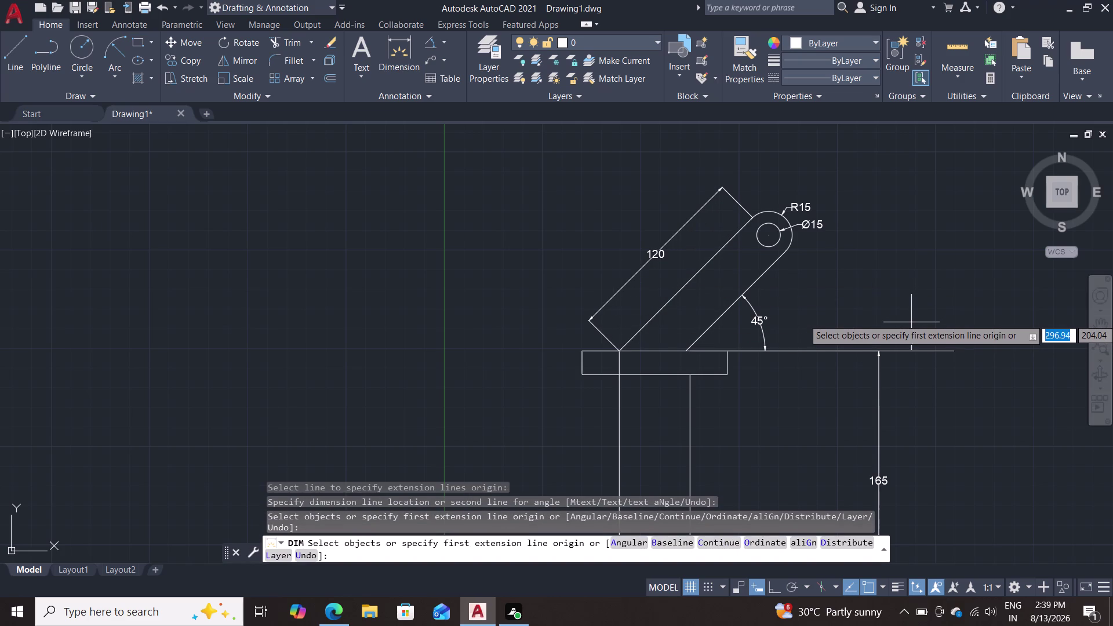
key(Escape)
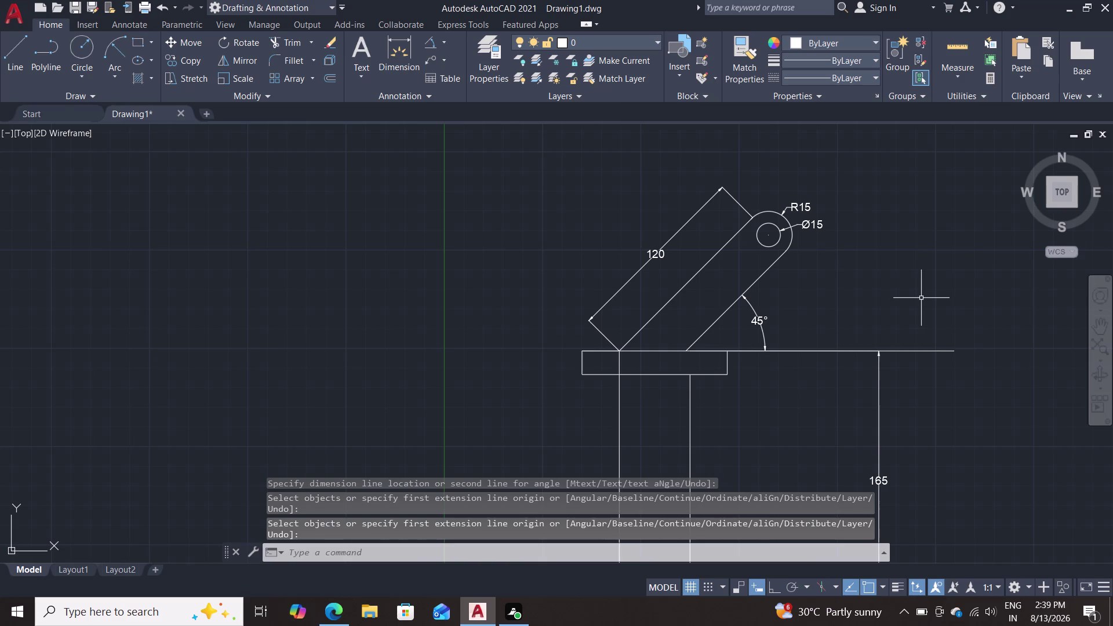
scroll(down, 3)
middle_drag(907, 284, 910, 208)
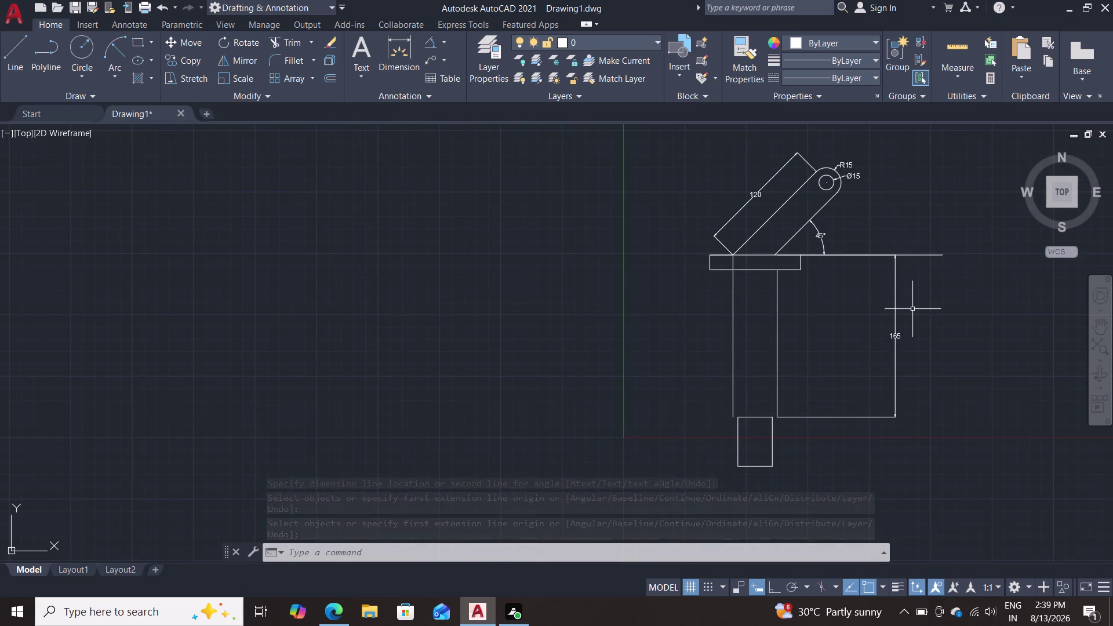
text(co)
key(Return)
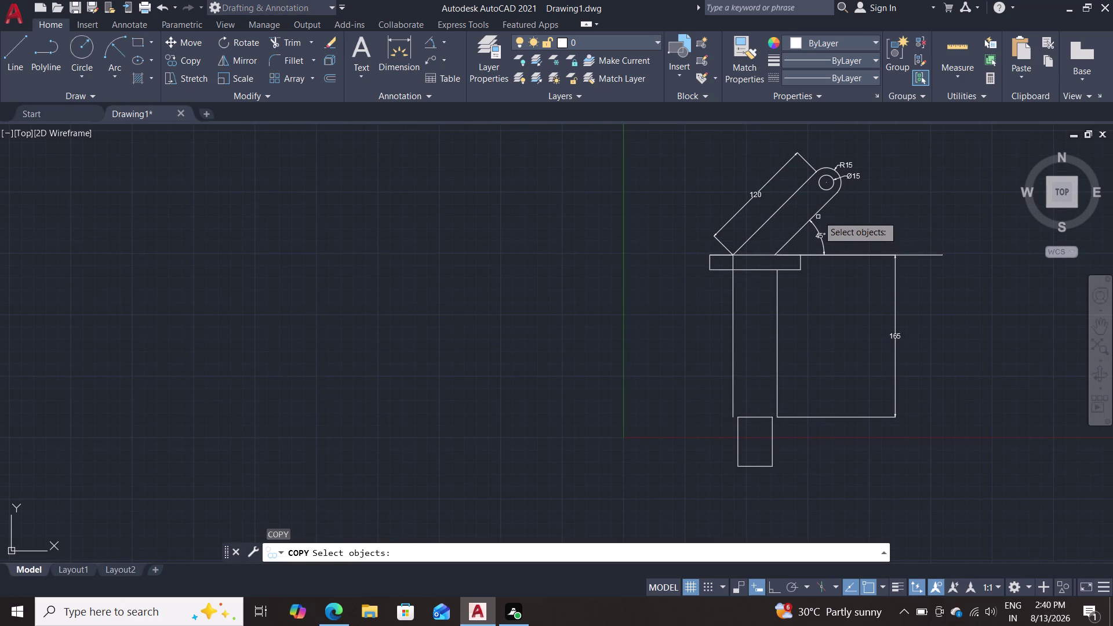
click(820, 209)
double_click(839, 189)
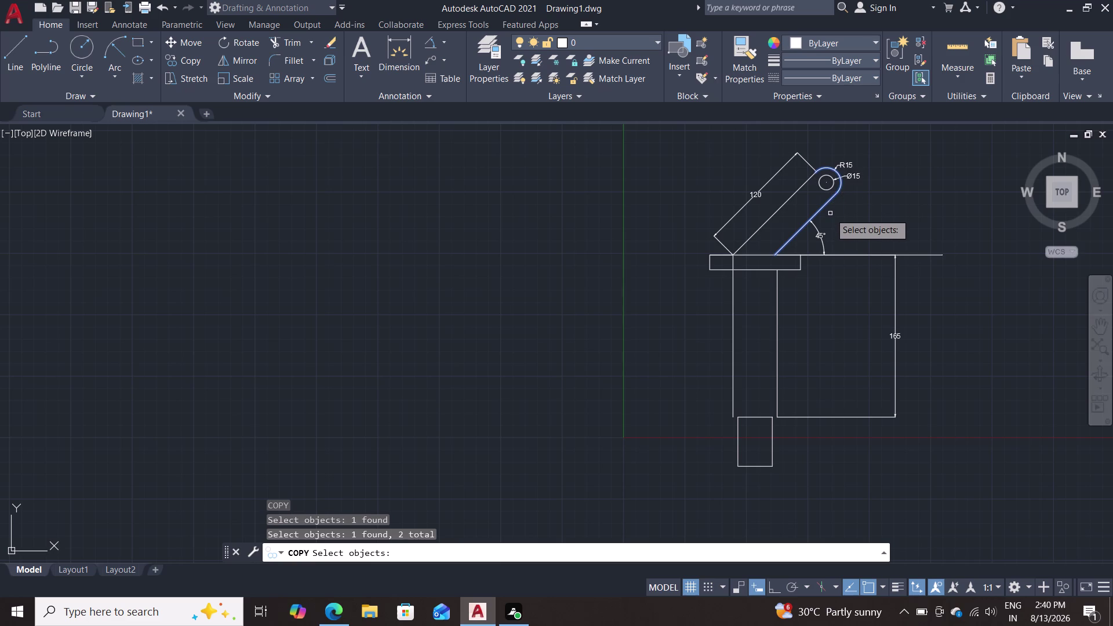
key(Escape)
key(Escape)
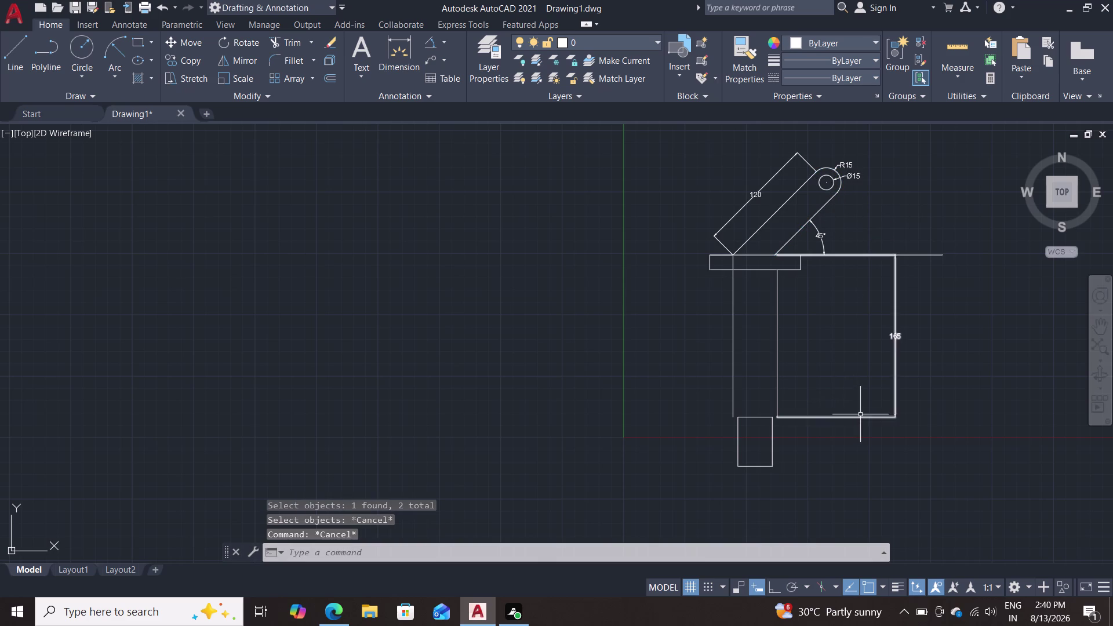
middle_drag(868, 401, 875, 321)
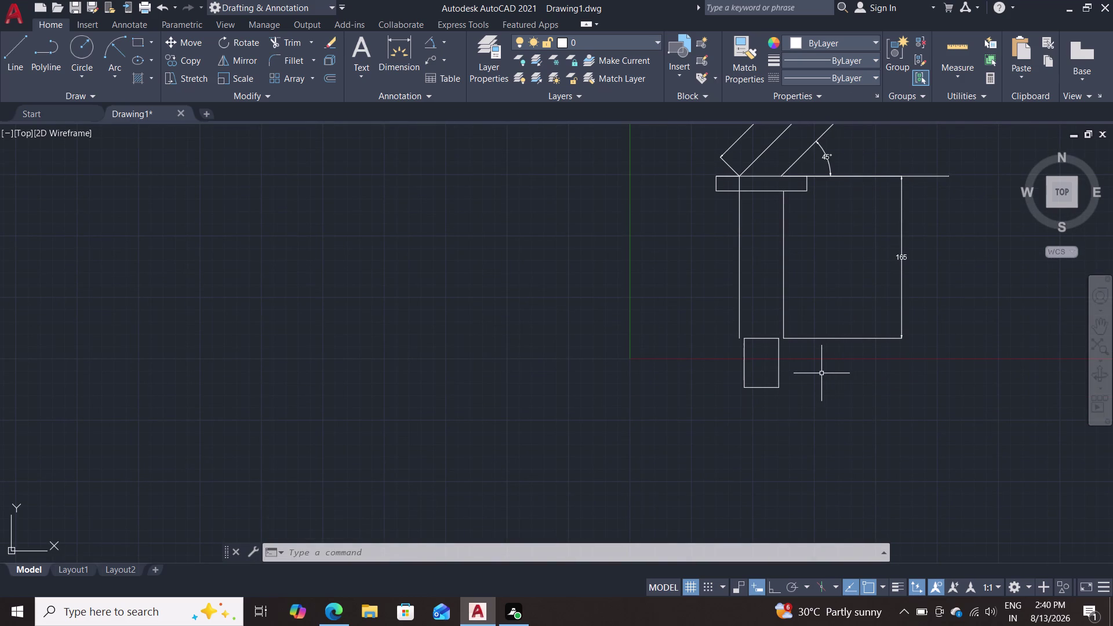
key(c)
key(Return)
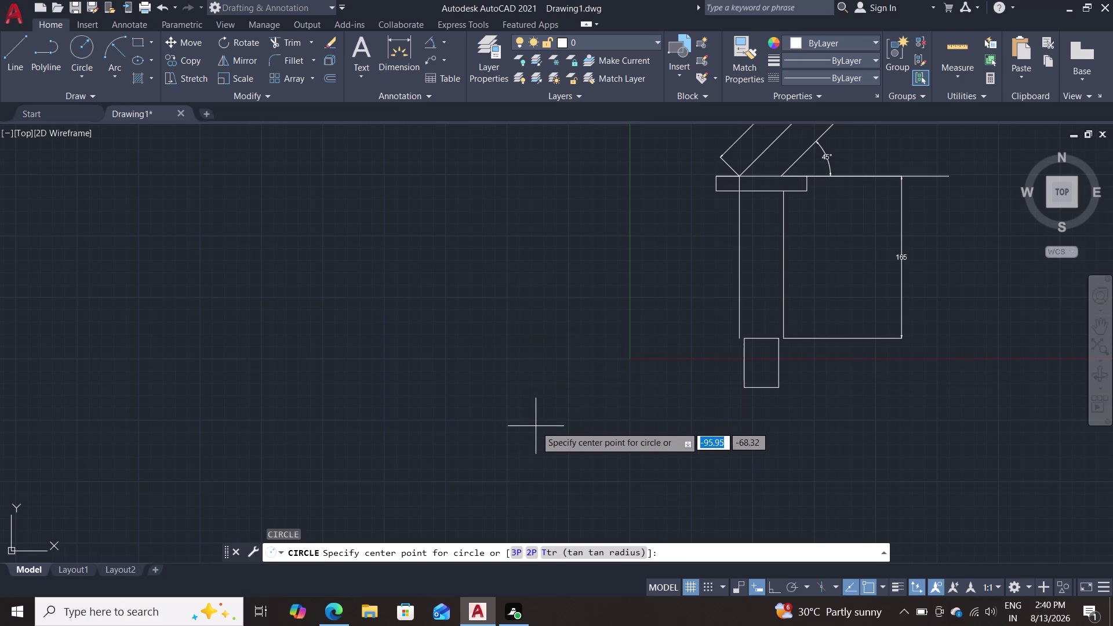
Draw two concentric circles below-left of the small rectangle, radii 6.3 and 15.
double_click(533, 426)
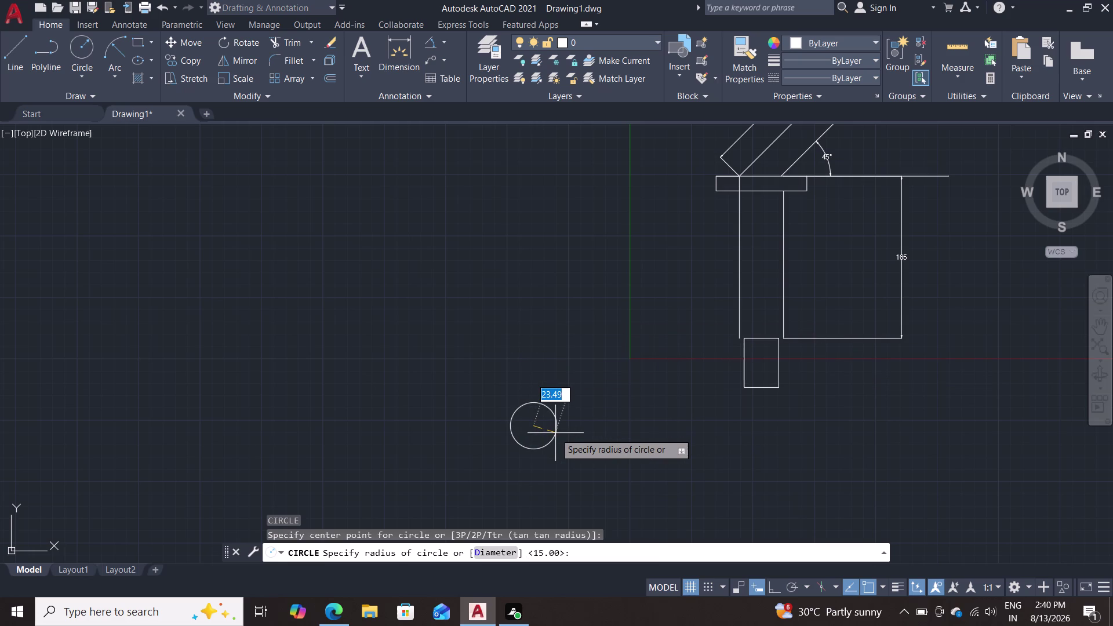
text(6.3)
key(Return)
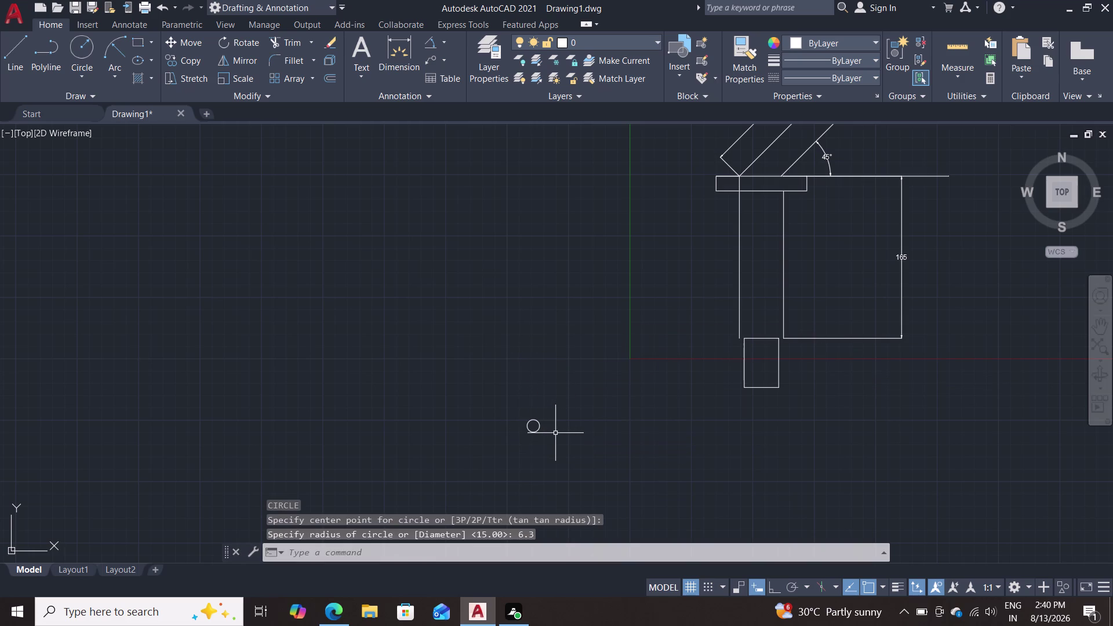
scroll(up, 3)
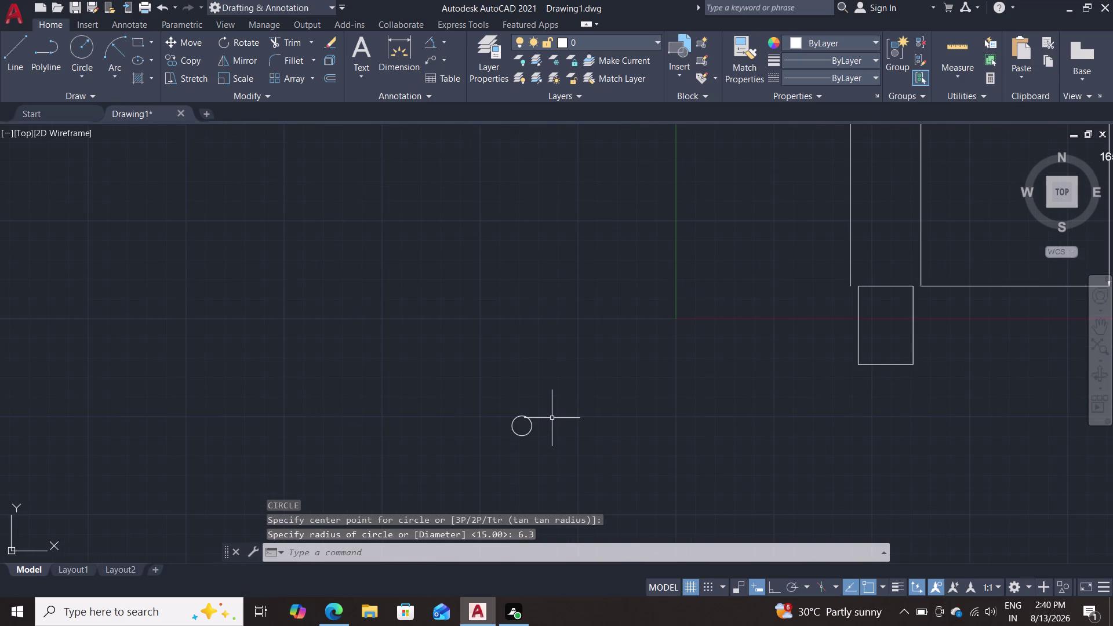
key(c)
key(Return)
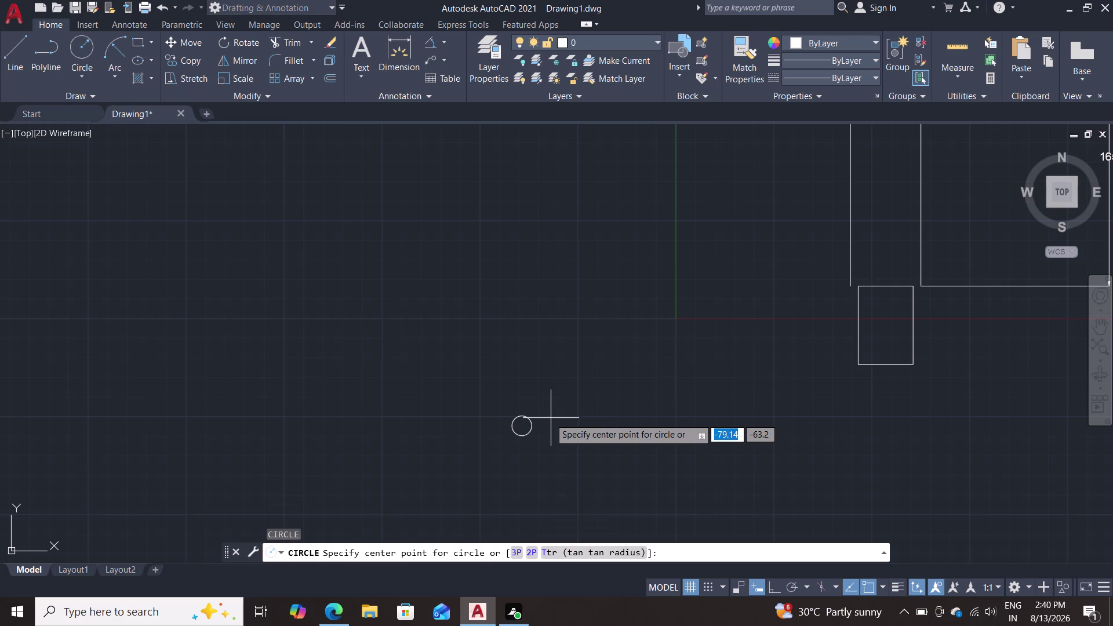
click(520, 427)
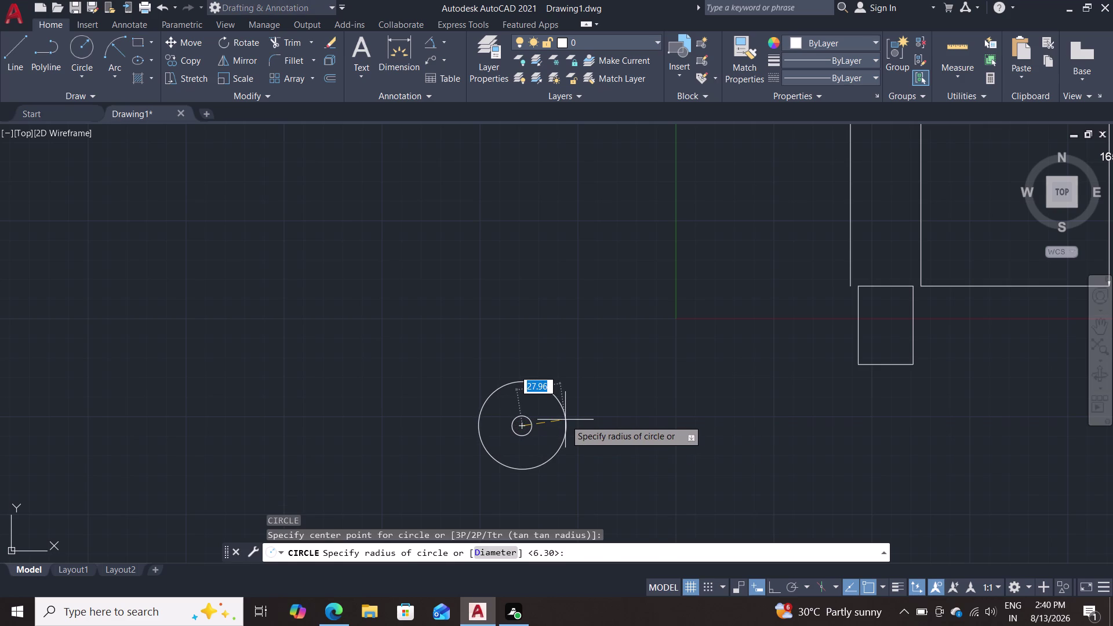
text(15)
key(Return)
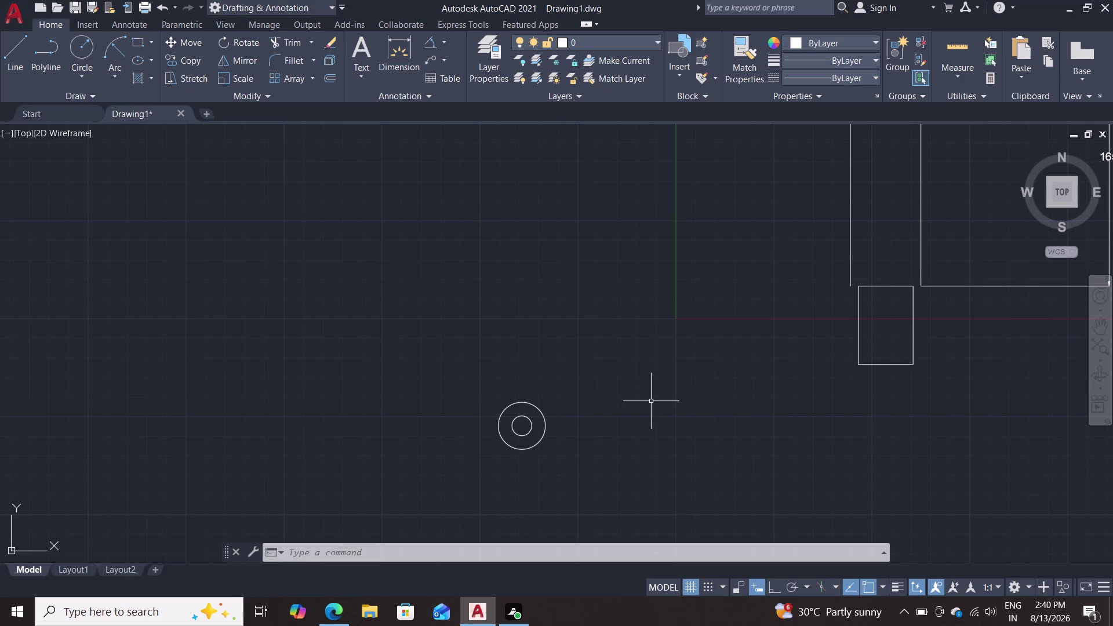
Abandon a stray line from the ring's centre and pan up to the outline.
key(l)
key(Return)
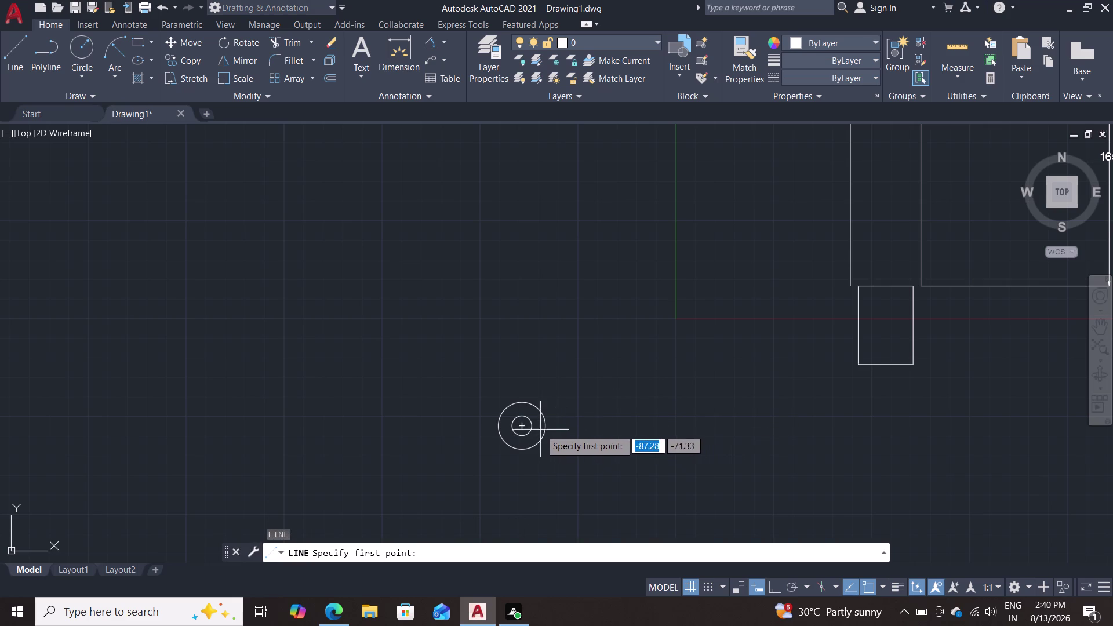
double_click(547, 432)
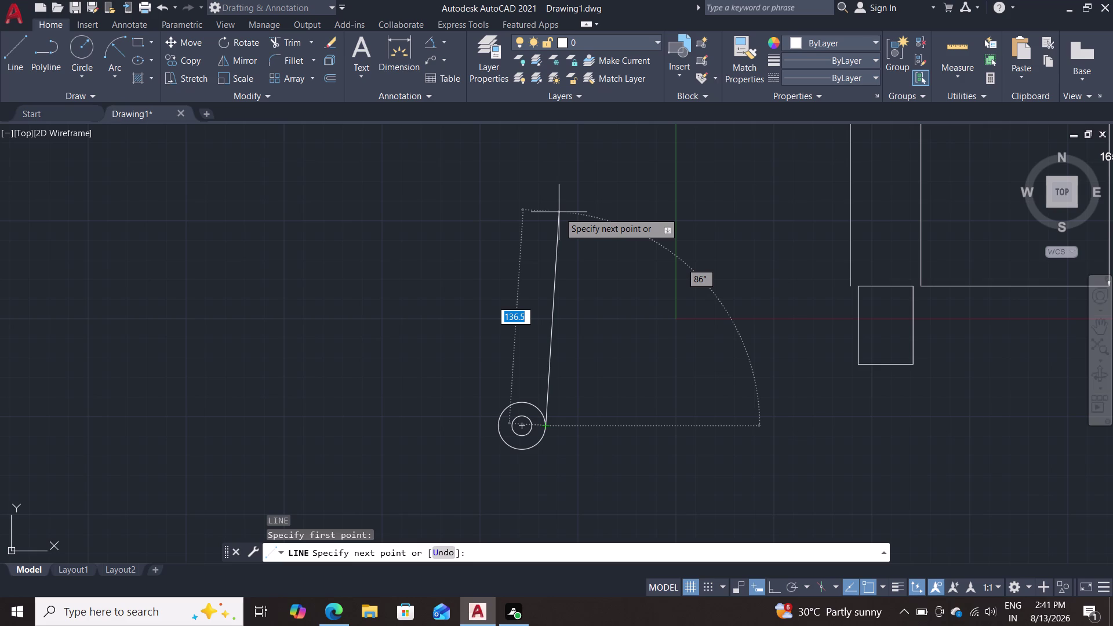
key(Escape)
key(Escape)
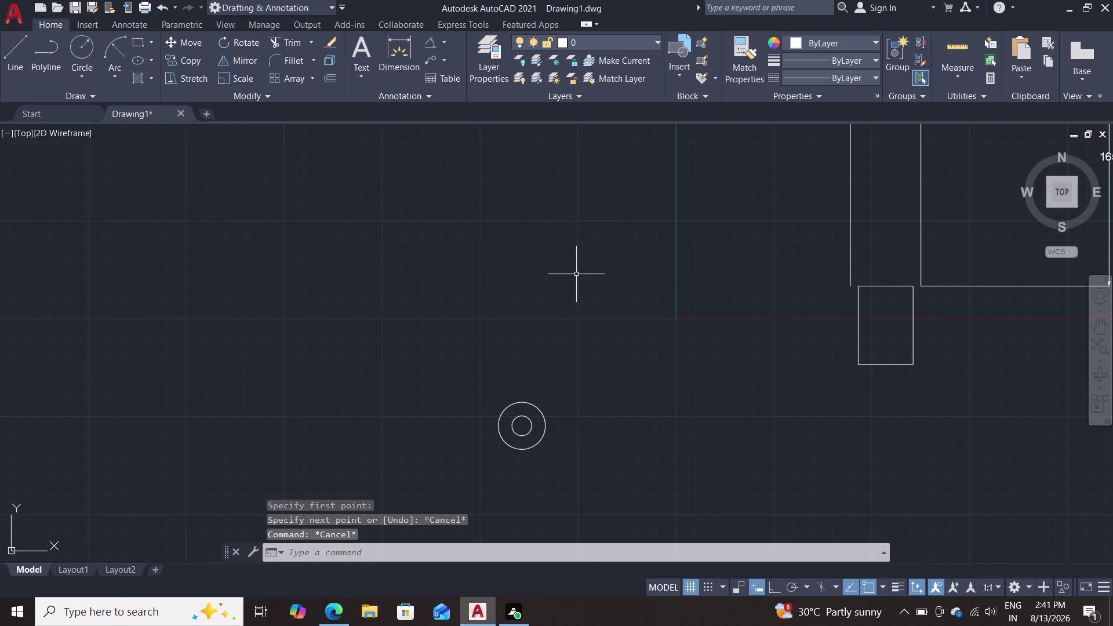
scroll(down, 3)
middle_drag(673, 287, 637, 283)
right_drag(673, 286, 638, 282)
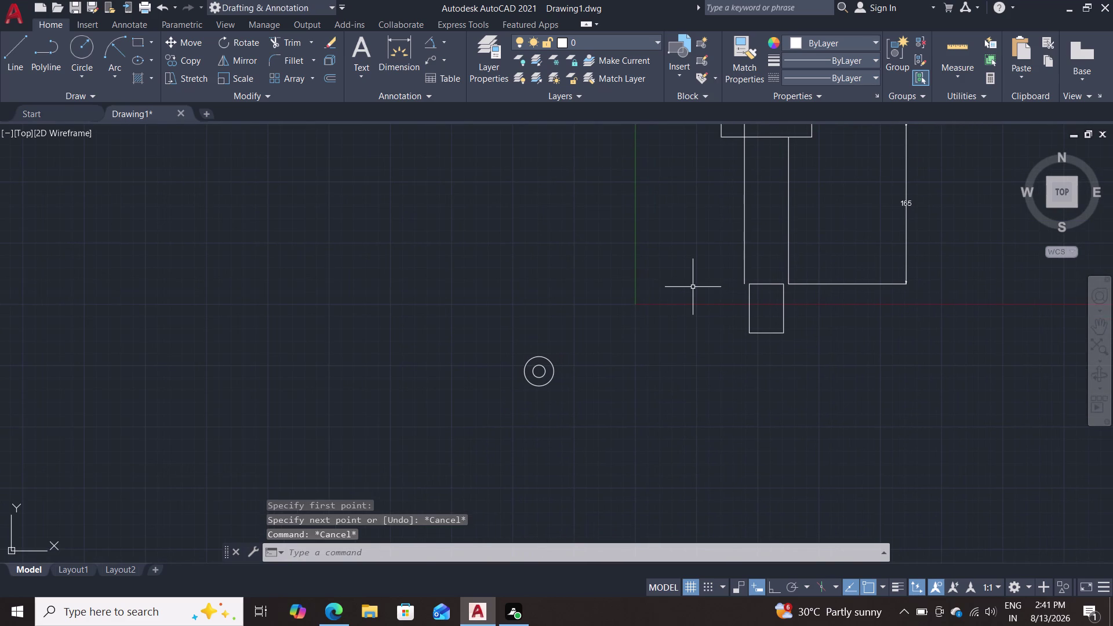
key(Escape)
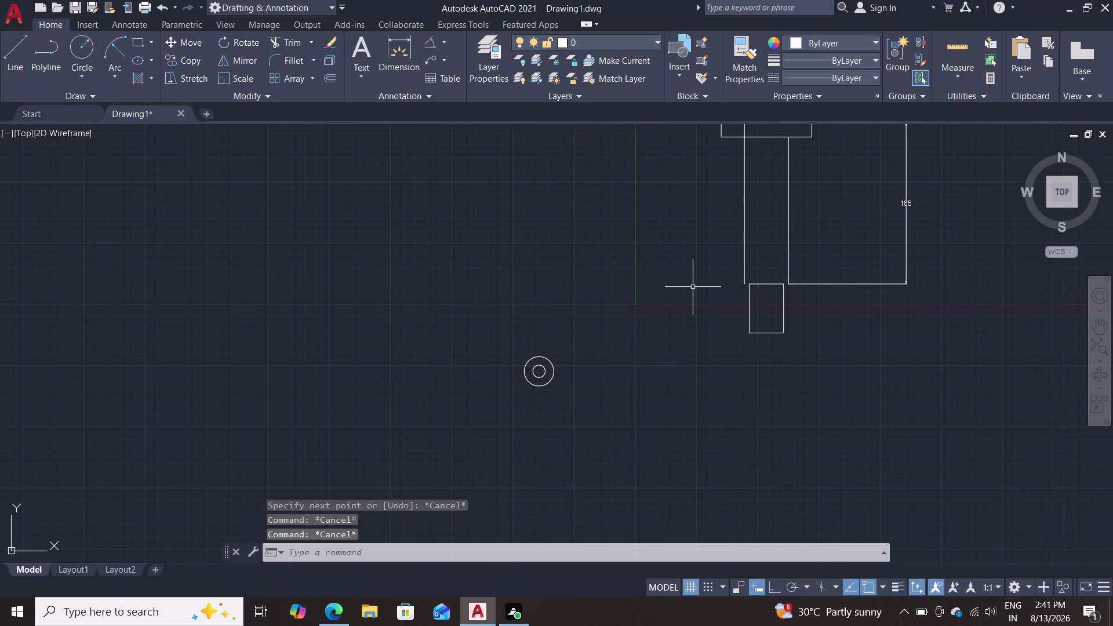
Draw a line 102 left from the outline's lower corner, then 100 down with Ortho.
key(l)
key(Return)
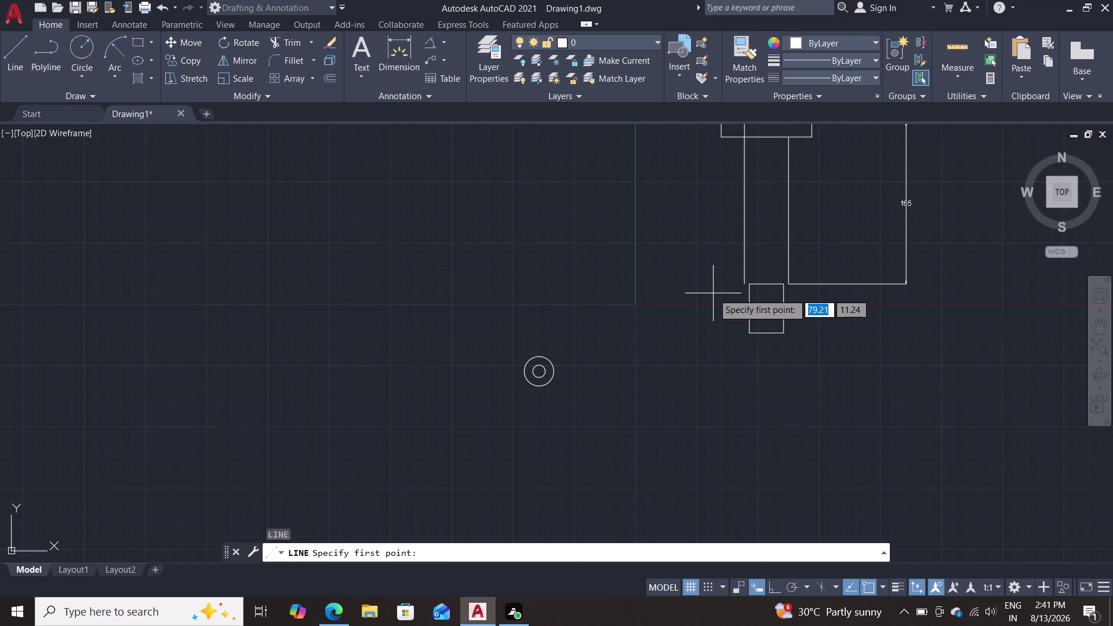
double_click(742, 283)
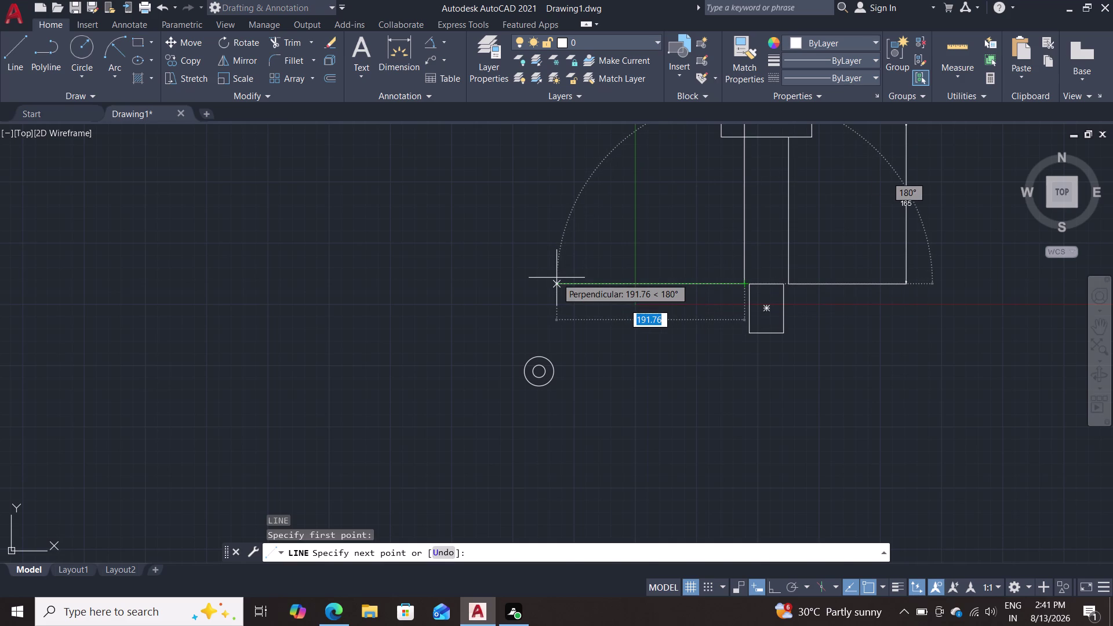
text(10)
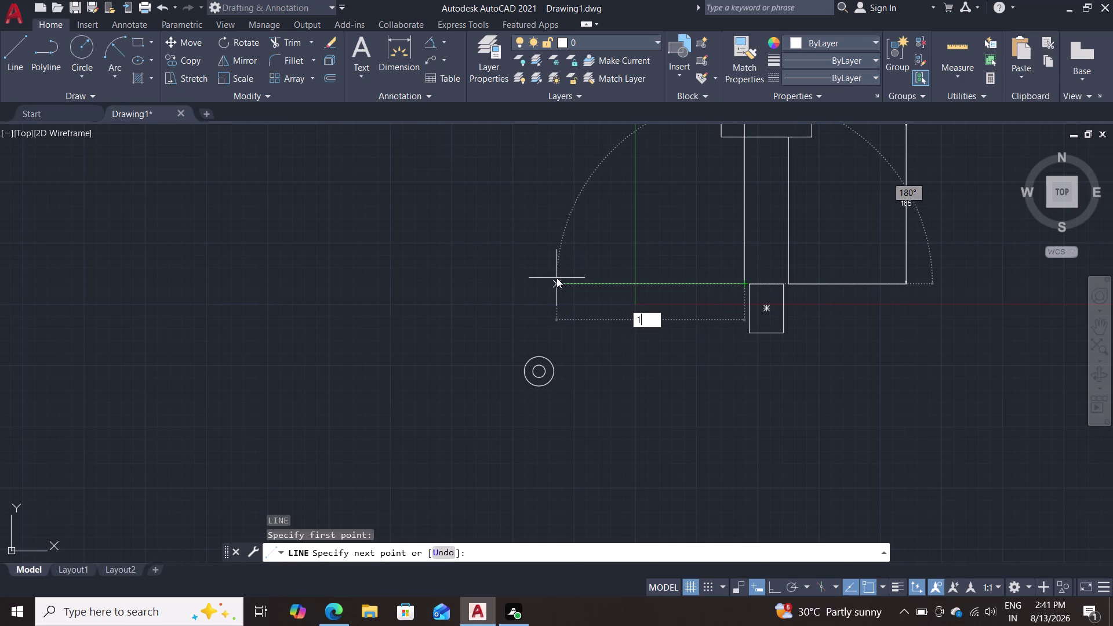
key(2)
key(Return)
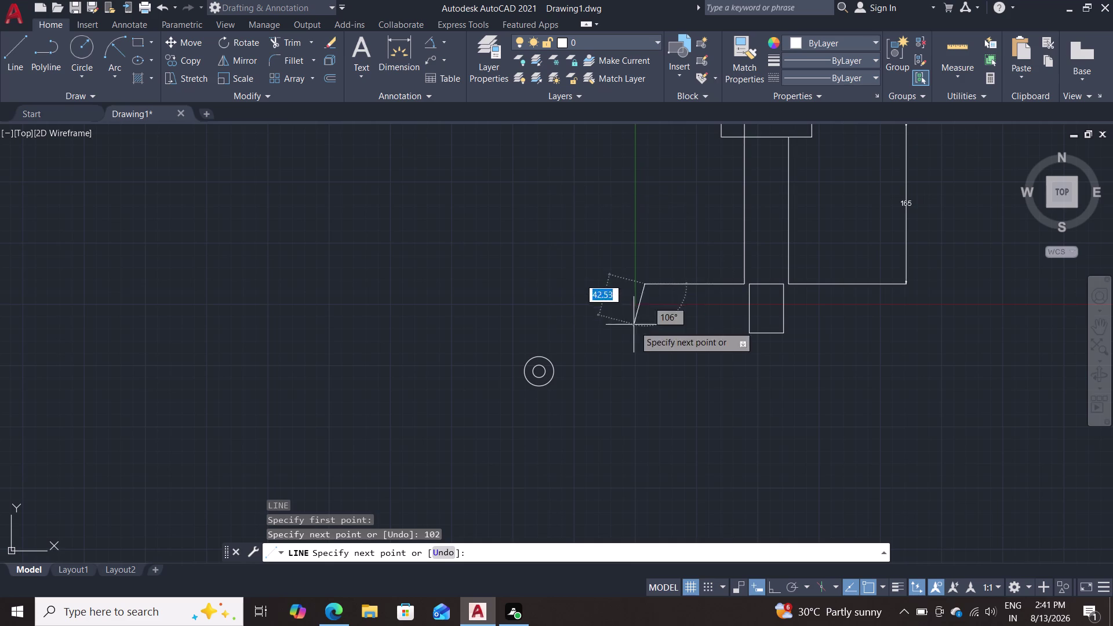
key(F8)
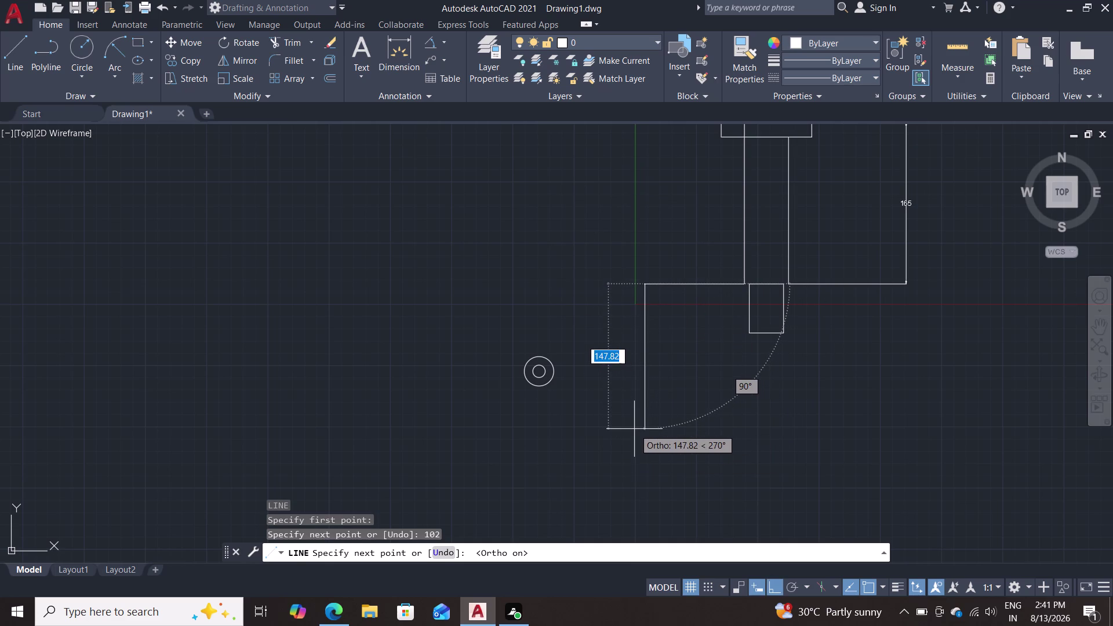
text(100)
key(Return)
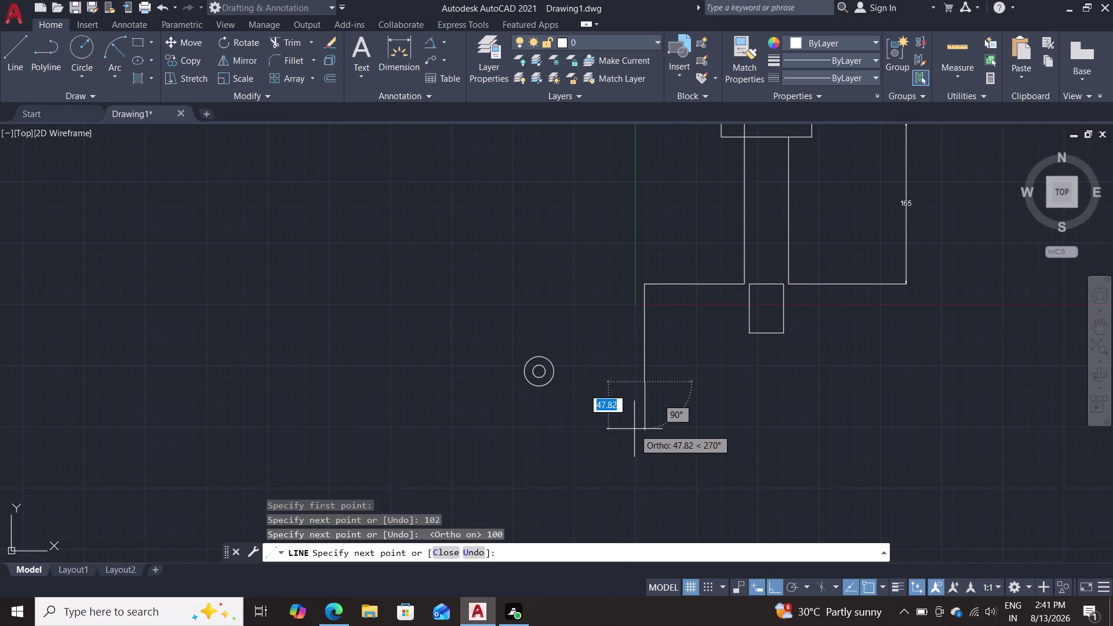
key(Escape)
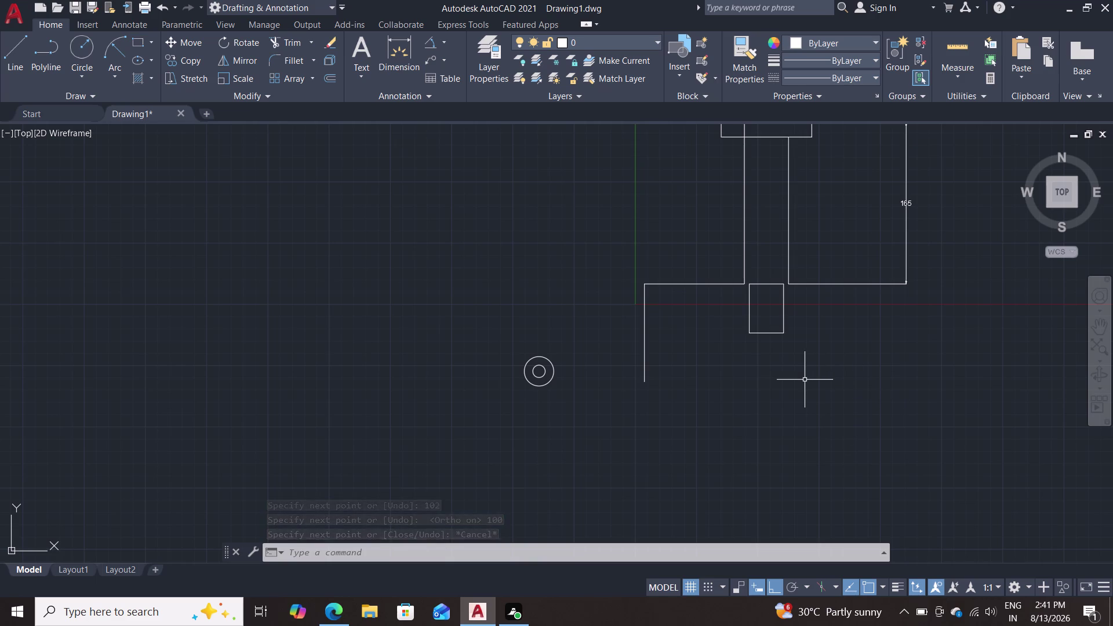
Move both ring circles from their centre to the lower end of the vertical line.
text(mo)
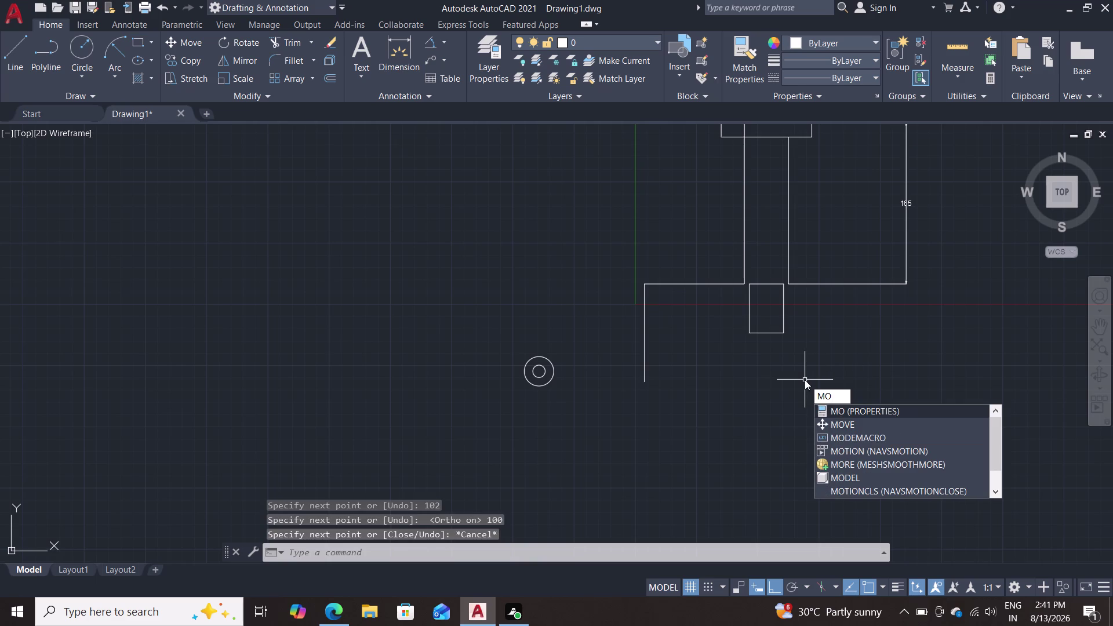
click(830, 423)
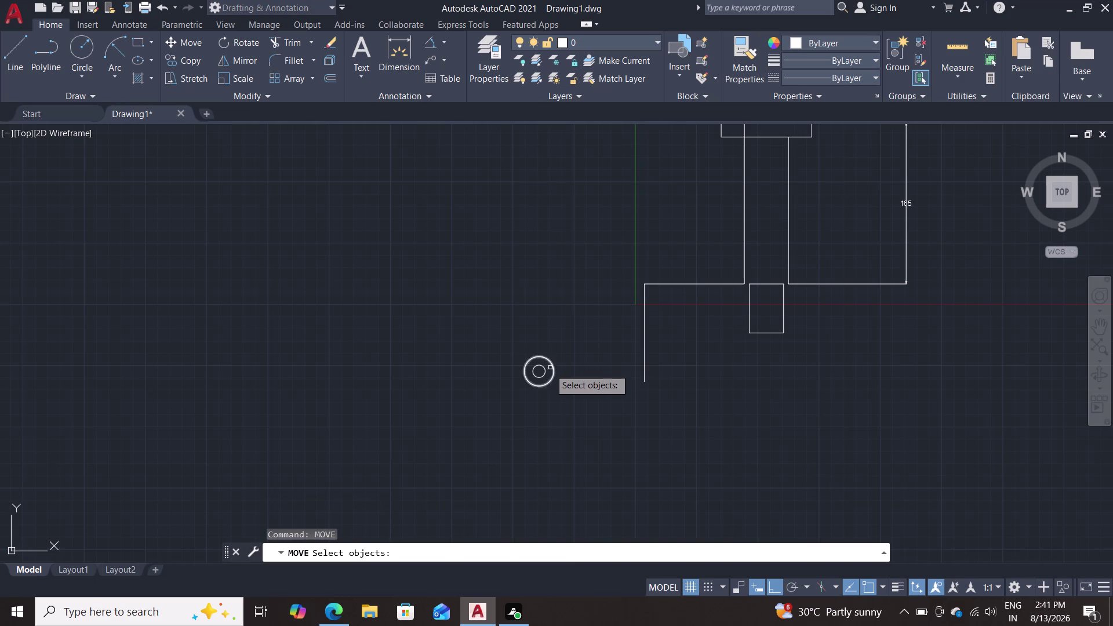
click(553, 374)
click(541, 376)
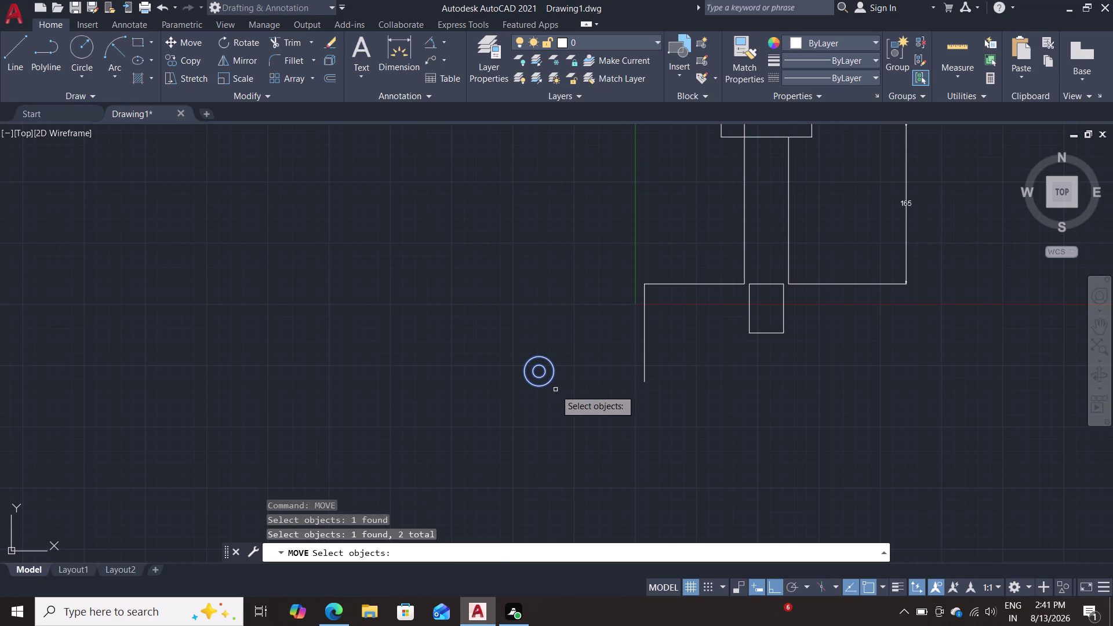
key(Return)
scroll(up, 3)
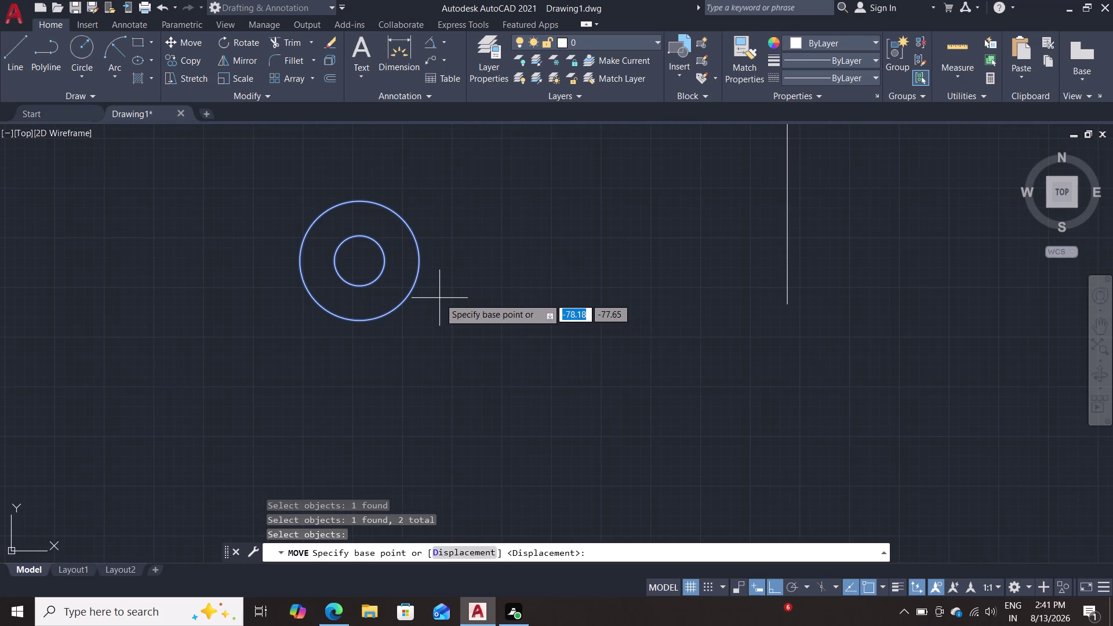
click(359, 261)
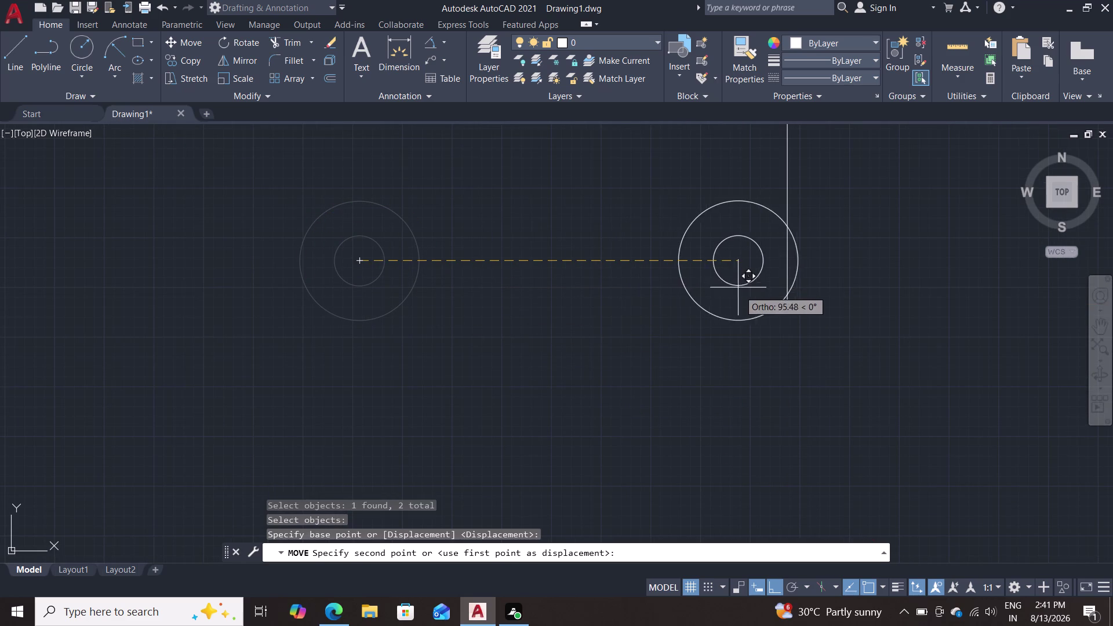
click(786, 304)
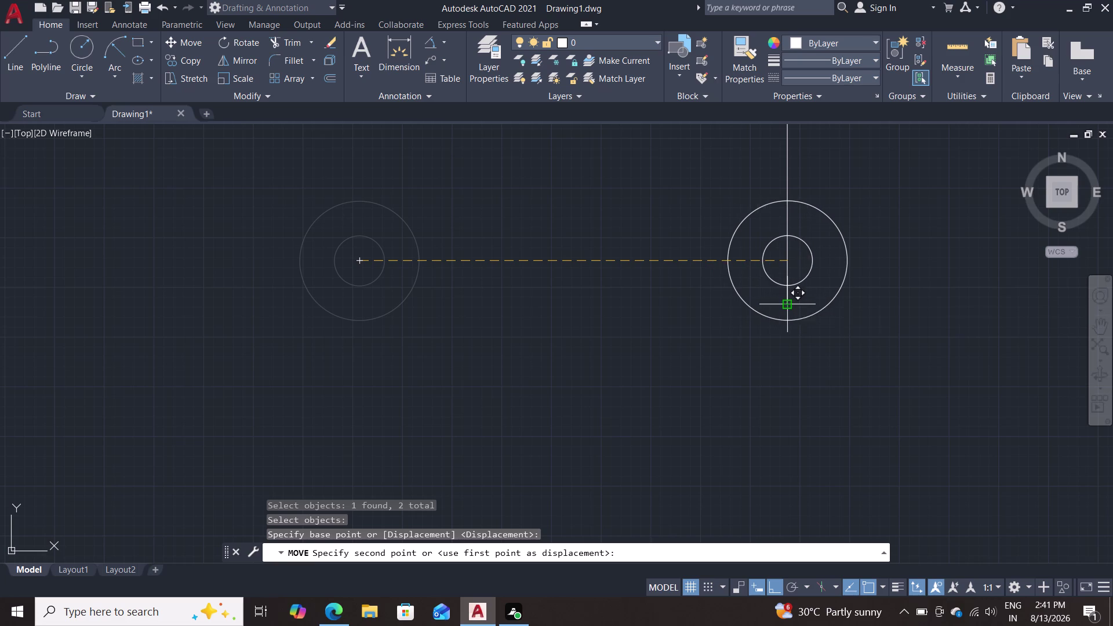
key(Escape)
scroll(down, 3)
middle_drag(672, 280, 632, 275)
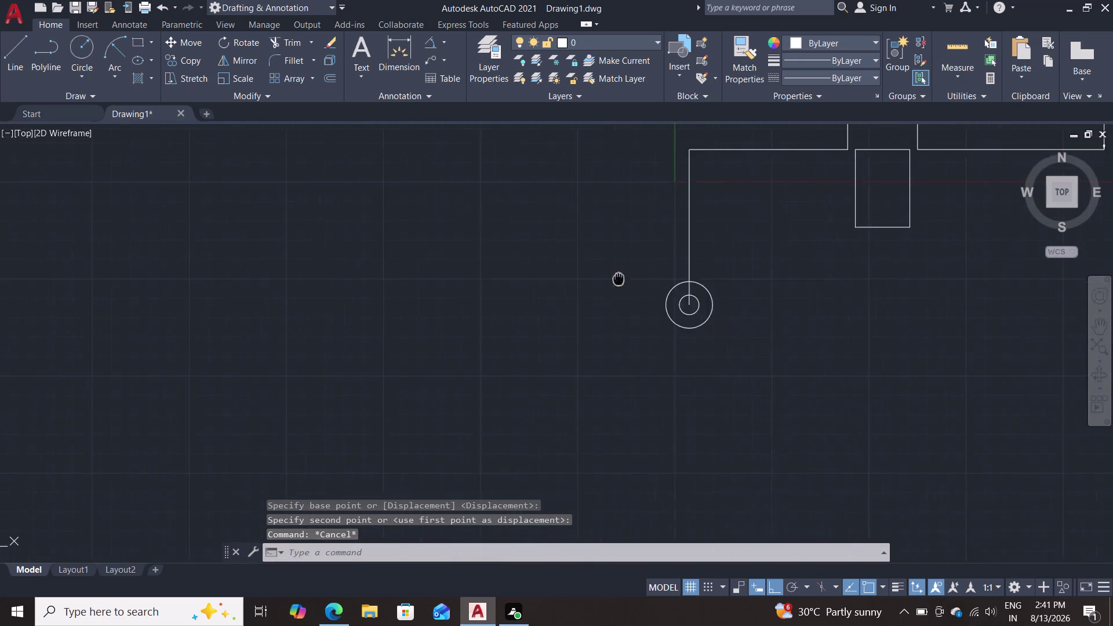
middle_drag(633, 276, 578, 309)
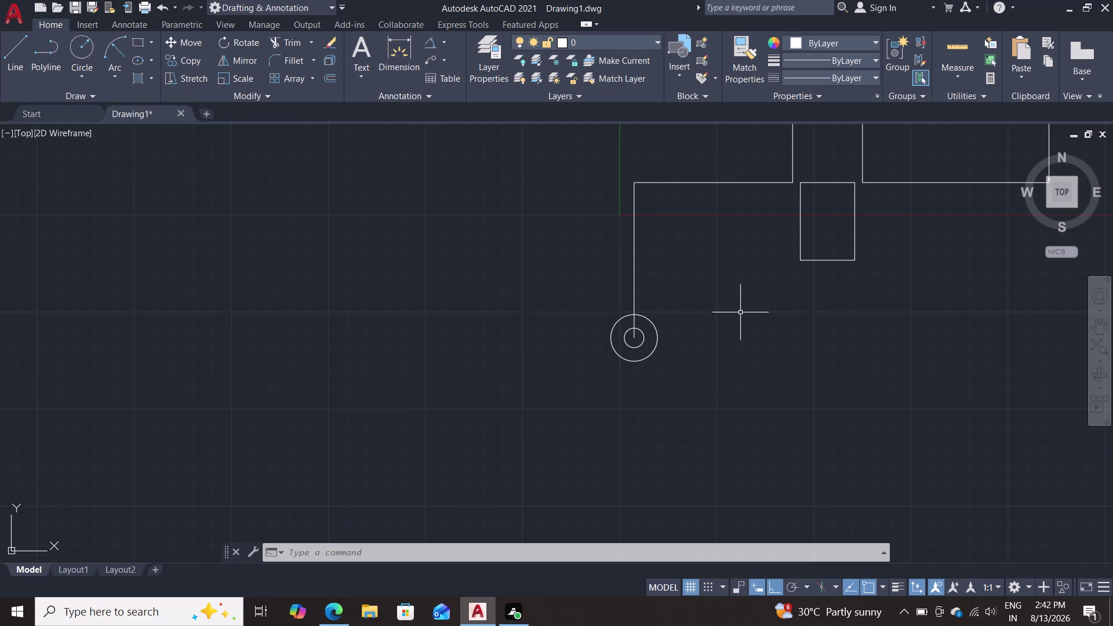
Start a line and cancel the unwanted attempt.
key(l)
key(Return)
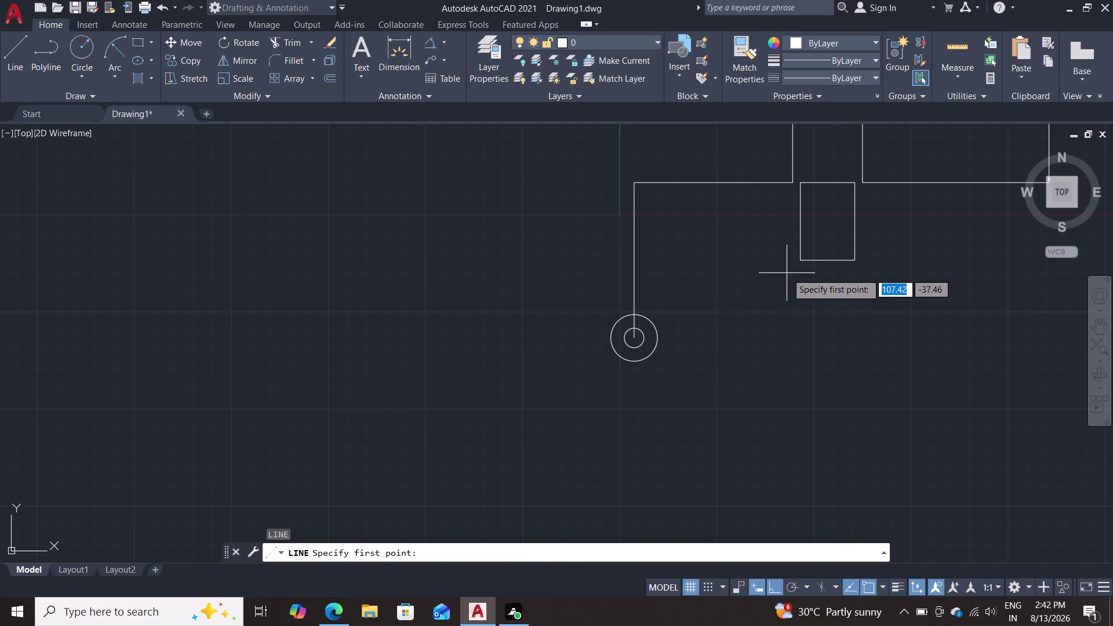
key(Escape)
key(Escape)
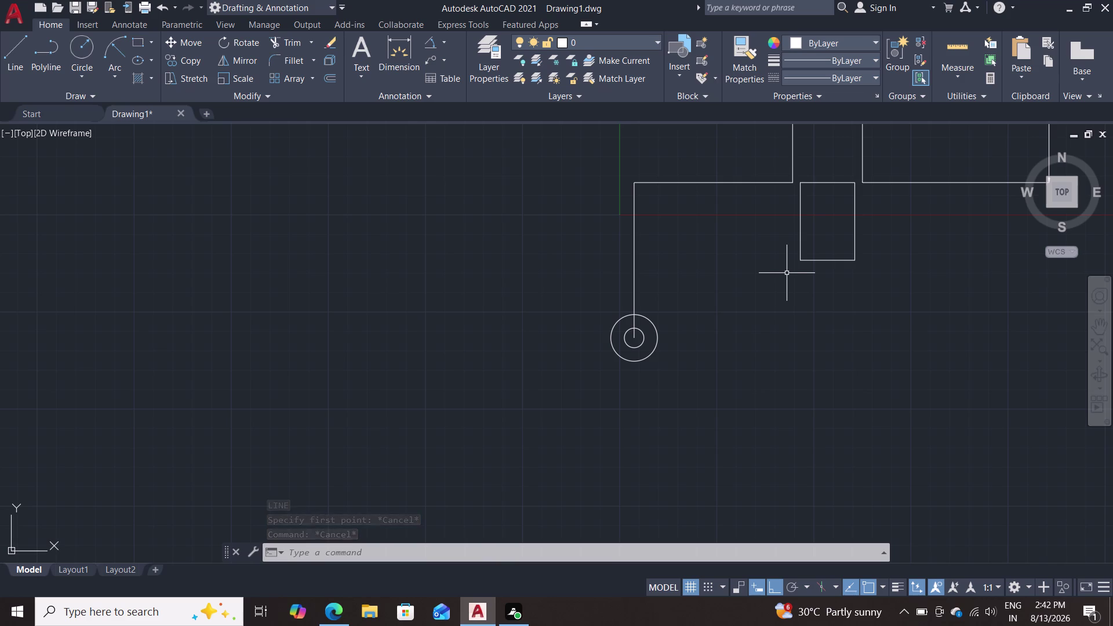
From the outline corner, draw lines 50 down, 45 right, and back up to the outline.
key(l)
key(Return)
double_click(792, 183)
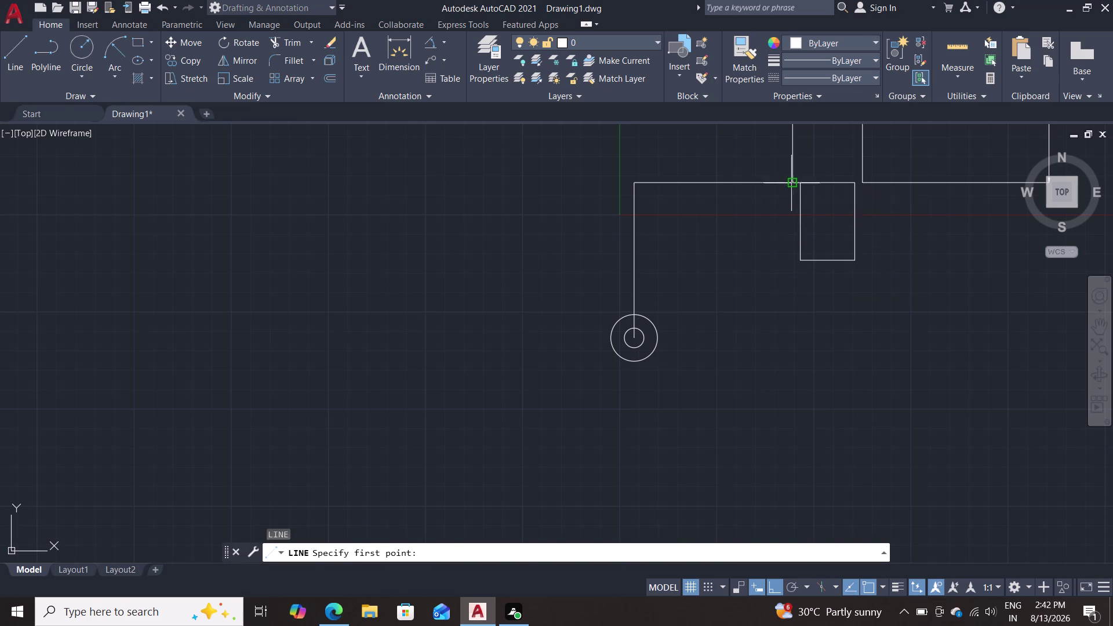
text(50)
key(Return)
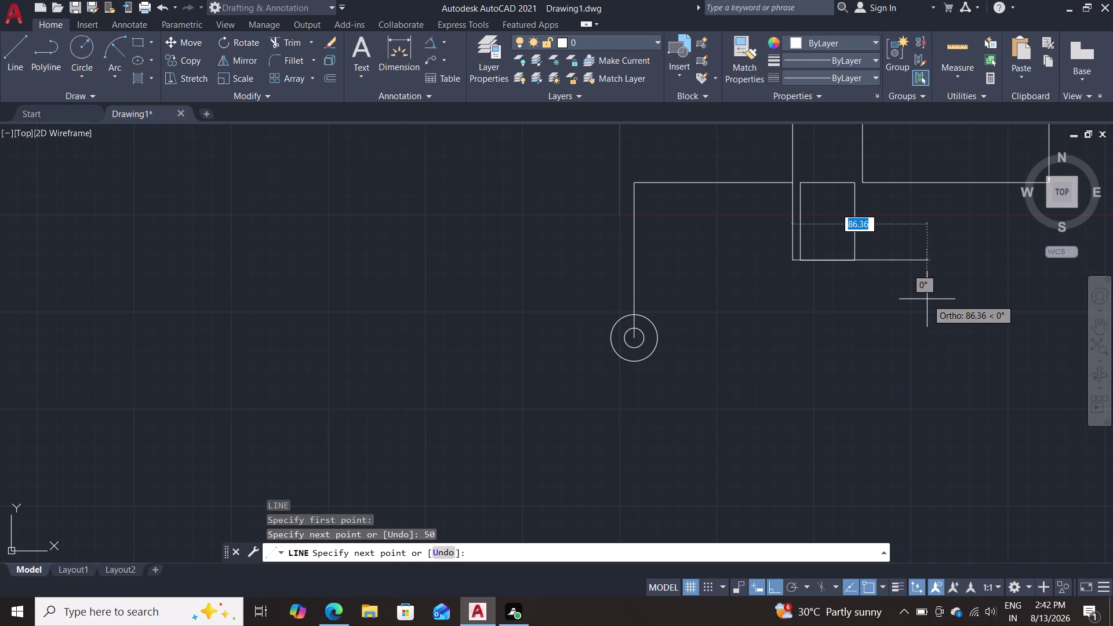
text(45)
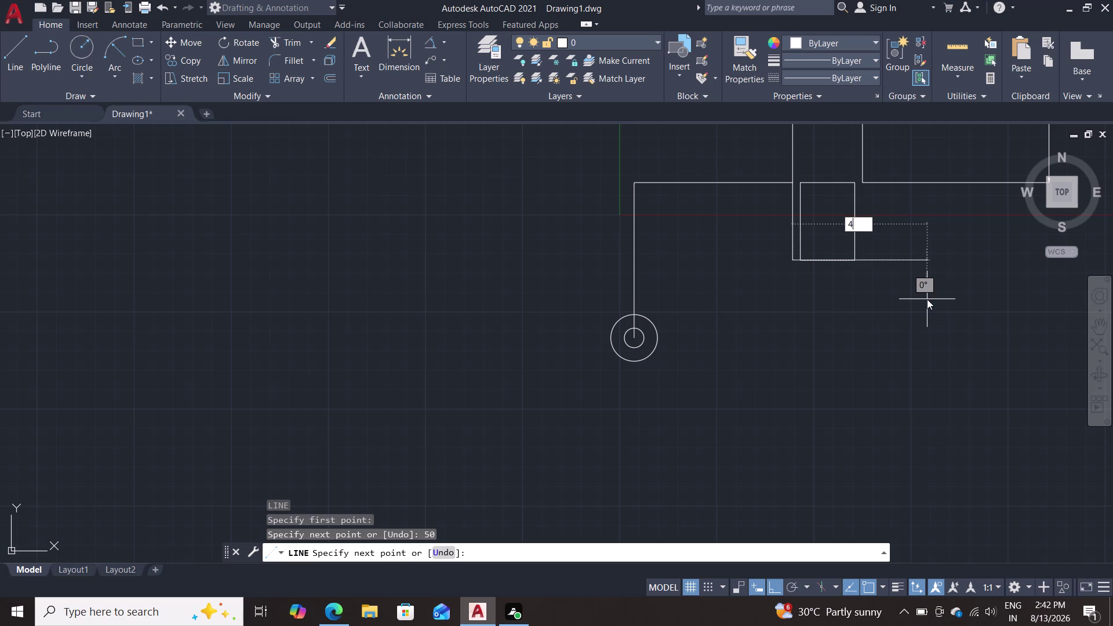
key(Return)
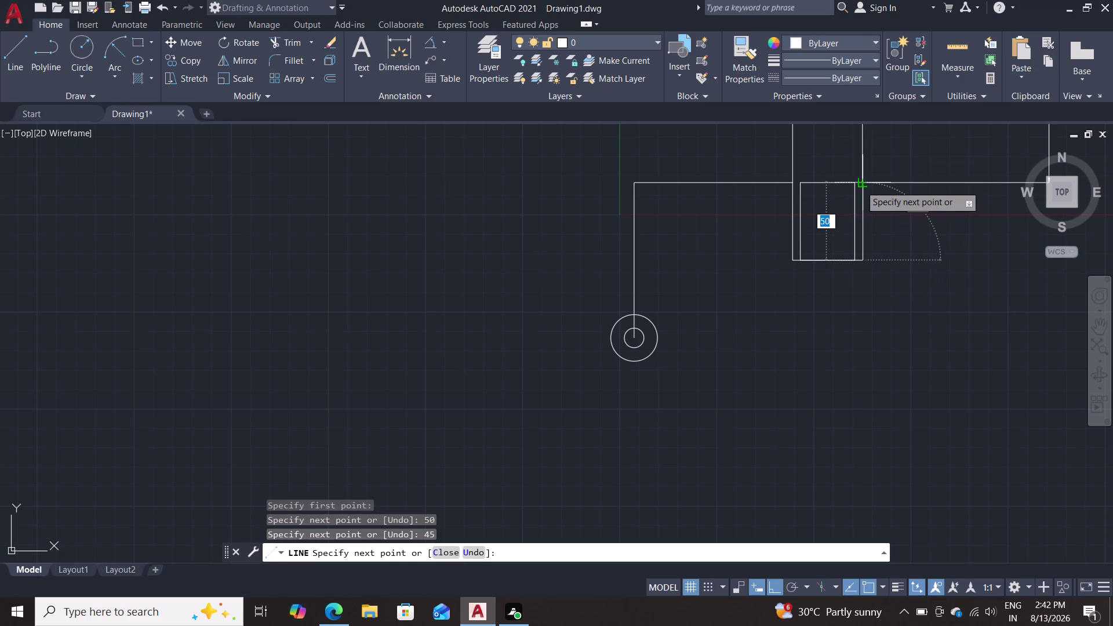
click(863, 184)
key(Escape)
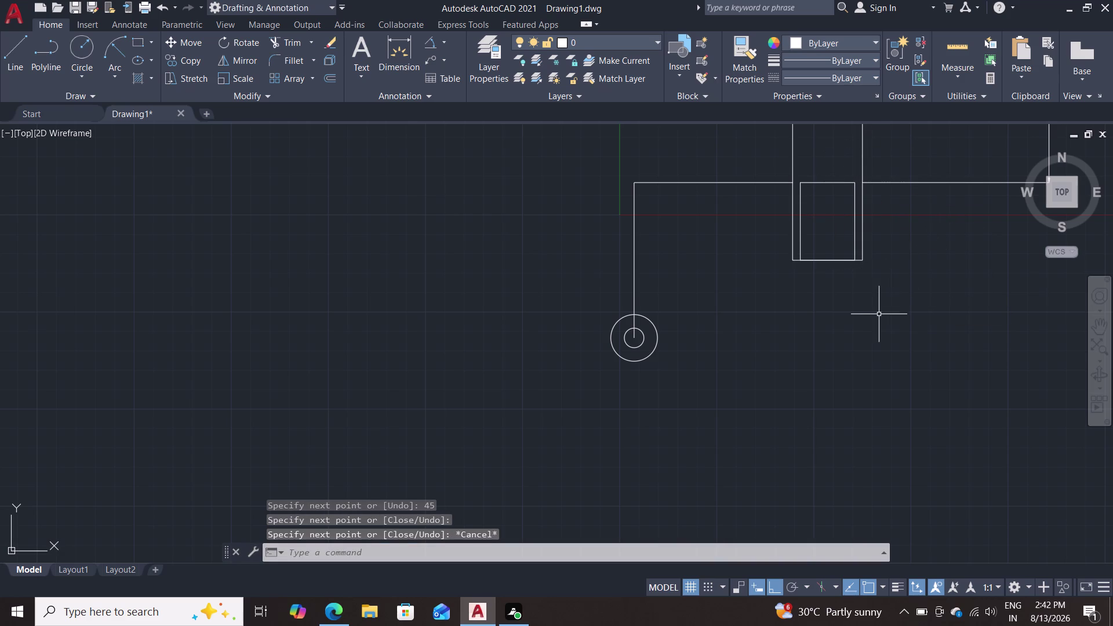
middle_drag(875, 310, 810, 388)
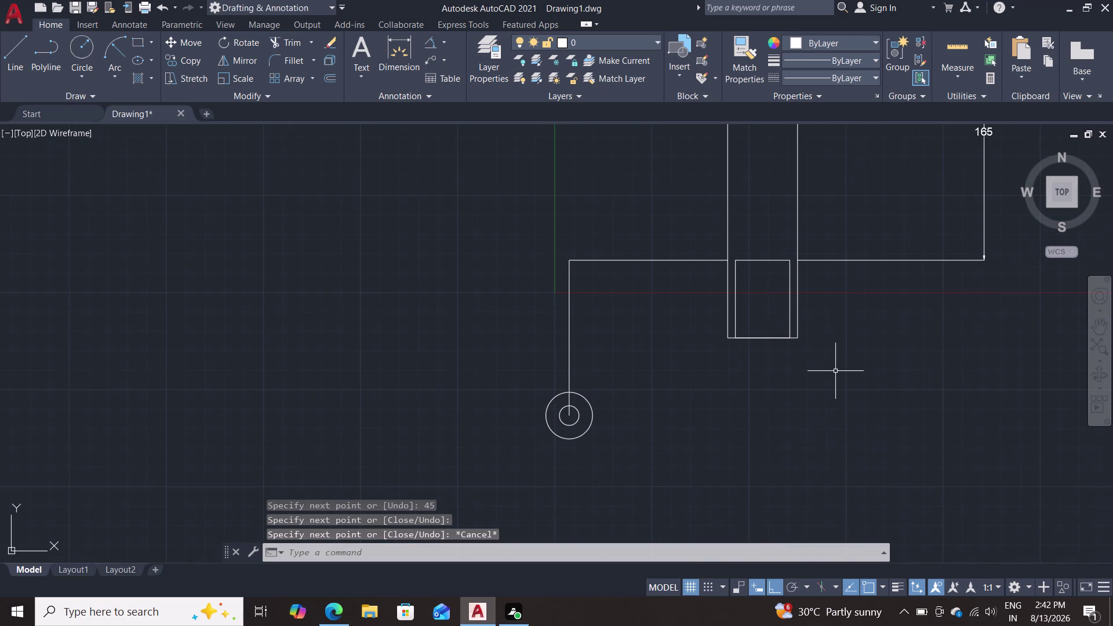
scroll(up, 3)
middle_drag(781, 360, 783, 362)
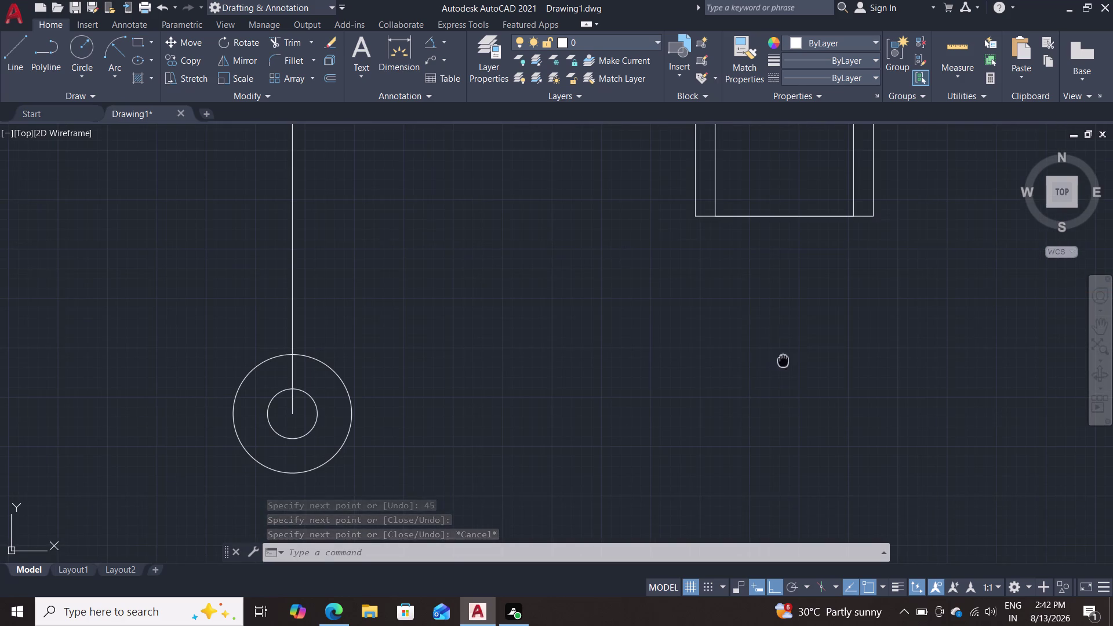
middle_drag(783, 362, 764, 477)
text(tr)
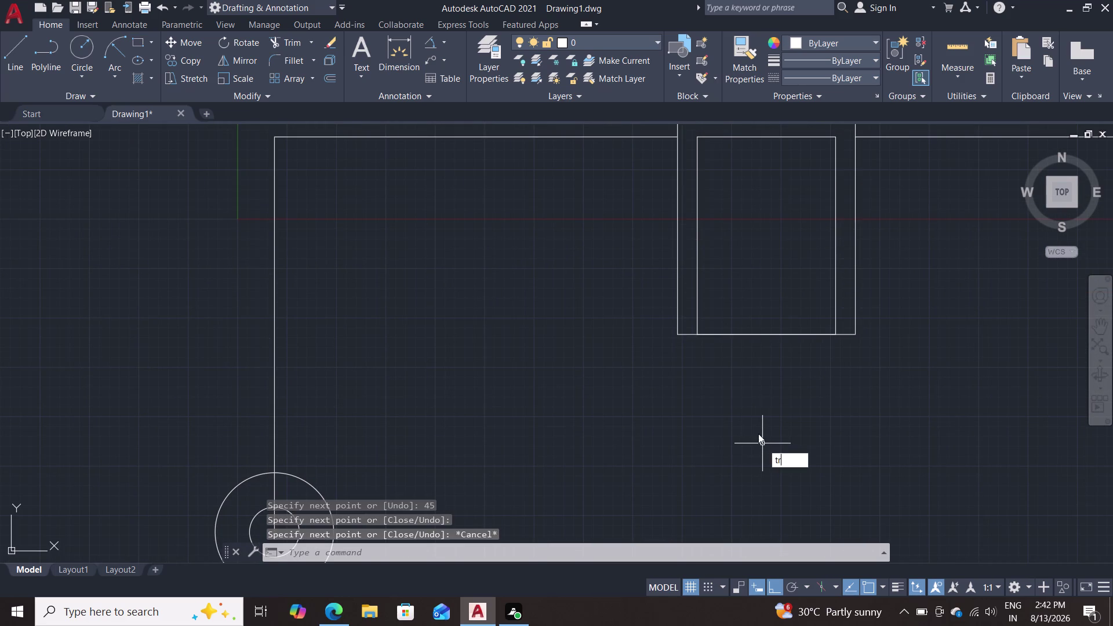
key(Return)
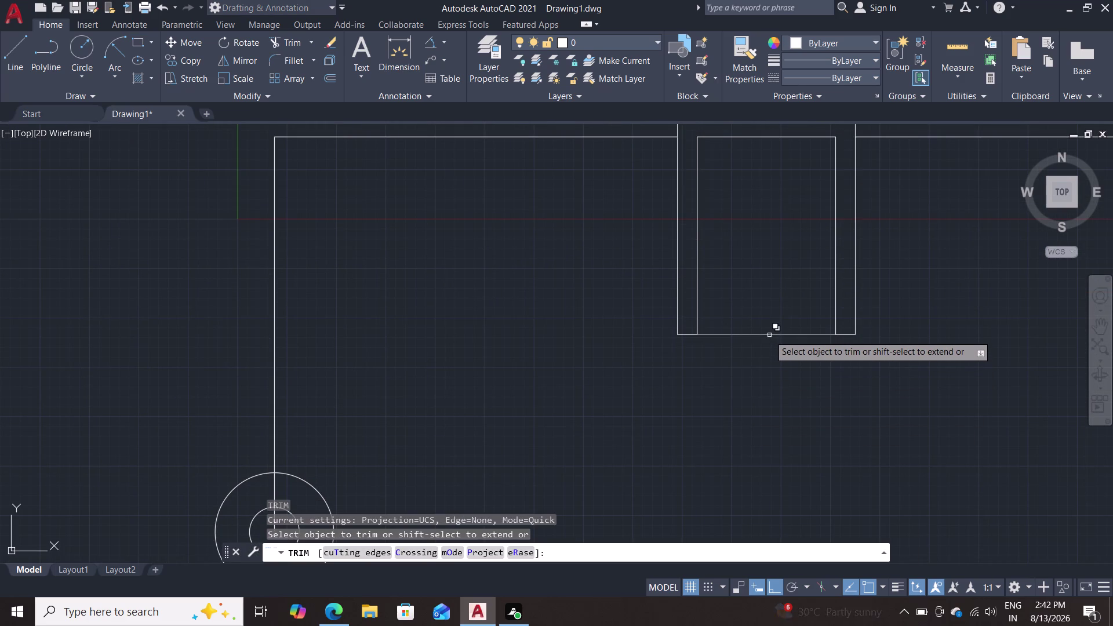
click(769, 335)
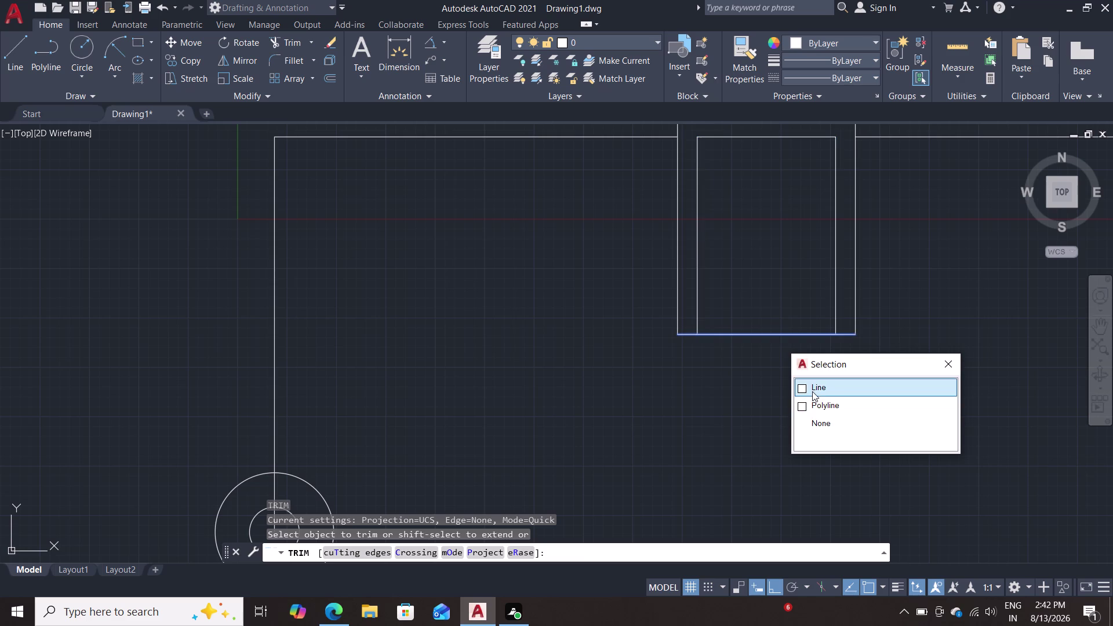
click(814, 387)
key(Escape)
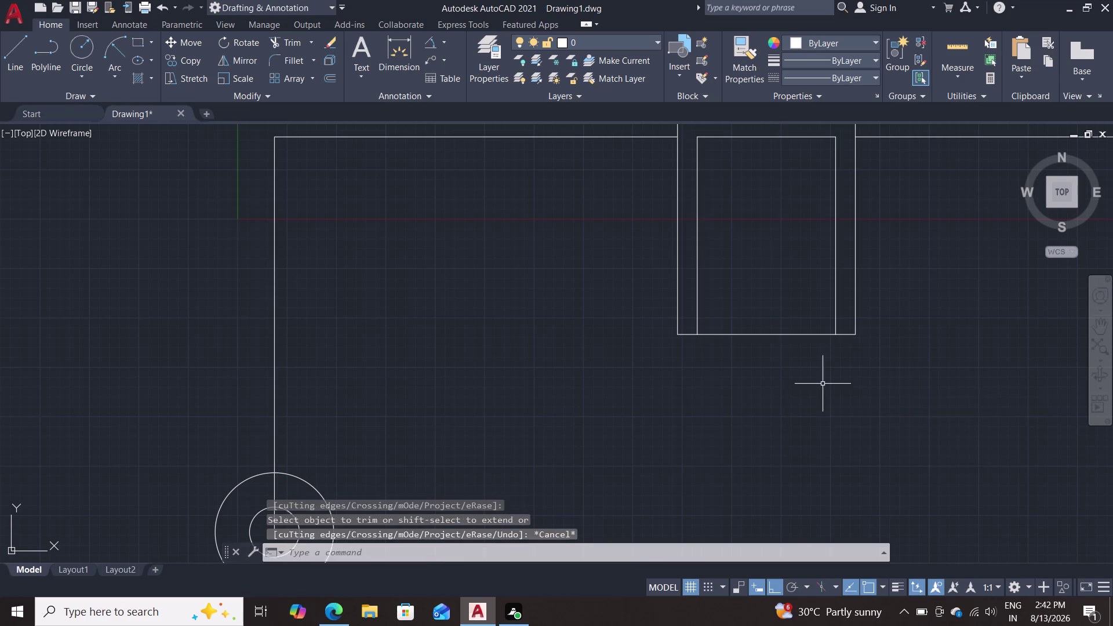
scroll(down, 3)
middle_drag(815, 370, 752, 403)
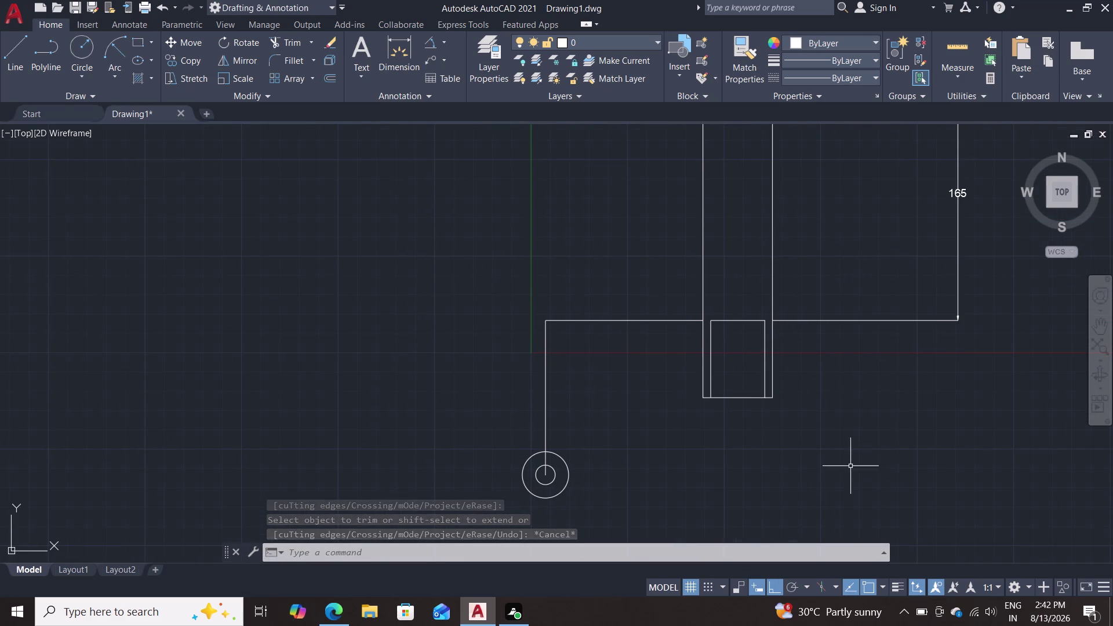
key(l)
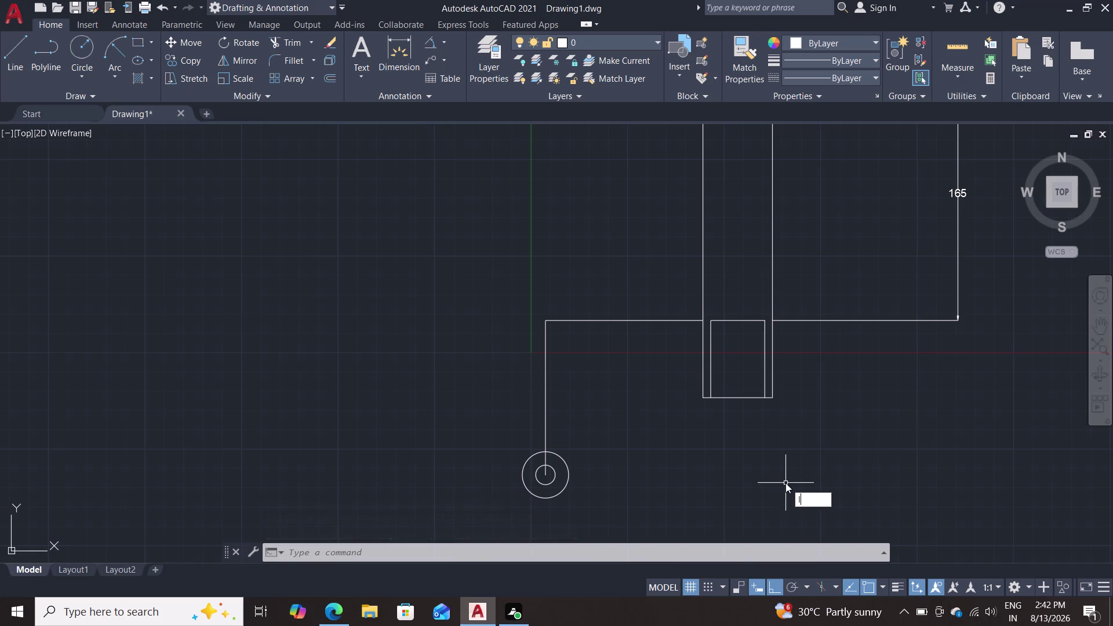
key(Return)
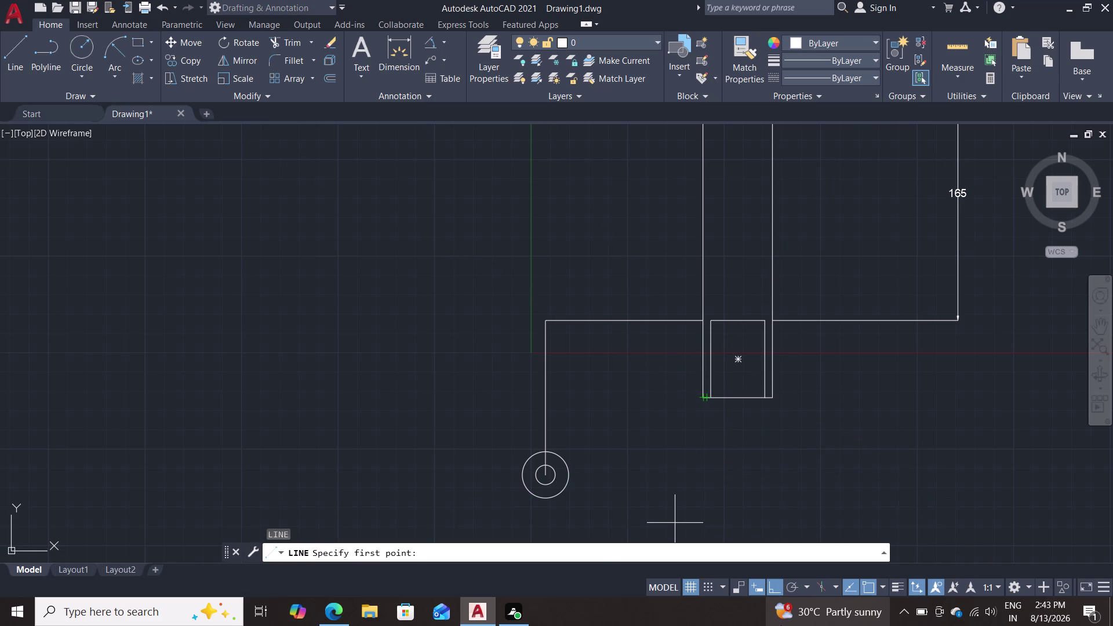
With Ortho off, draw a line from the square's bottom-left corner tangent to the circle's underside.
click(311, 333)
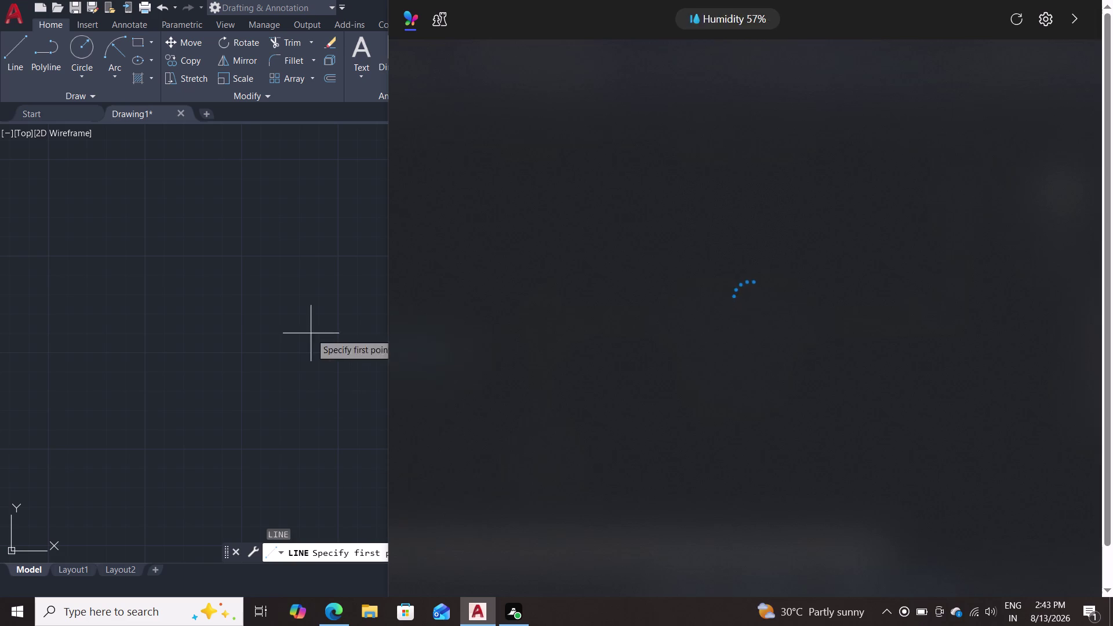
key(Escape)
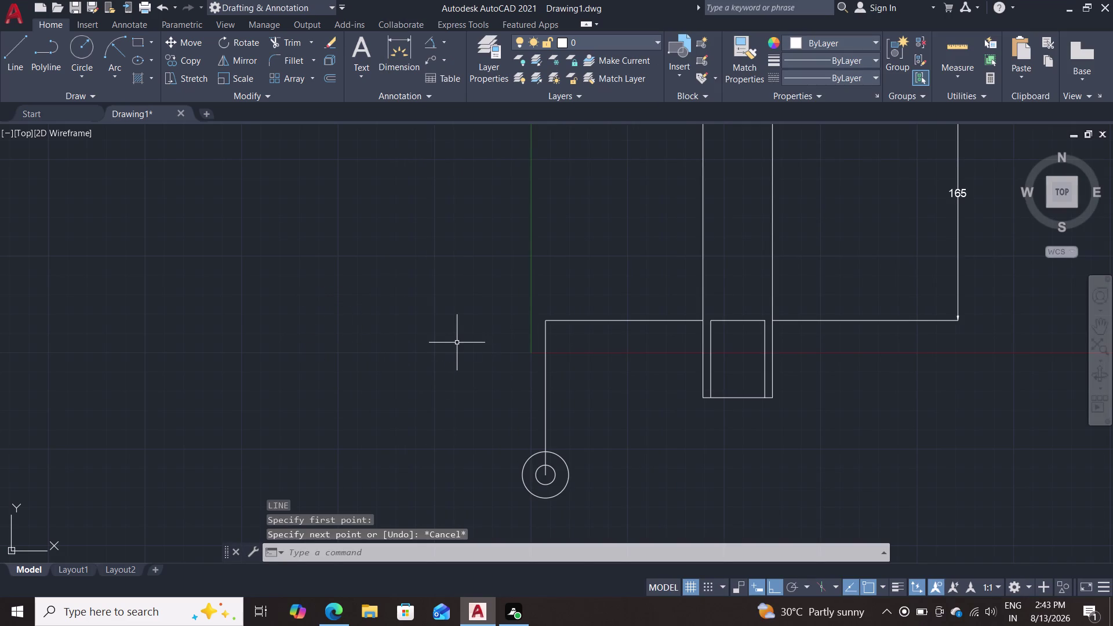
key(l)
key(Return)
middle_drag(440, 348, 368, 250)
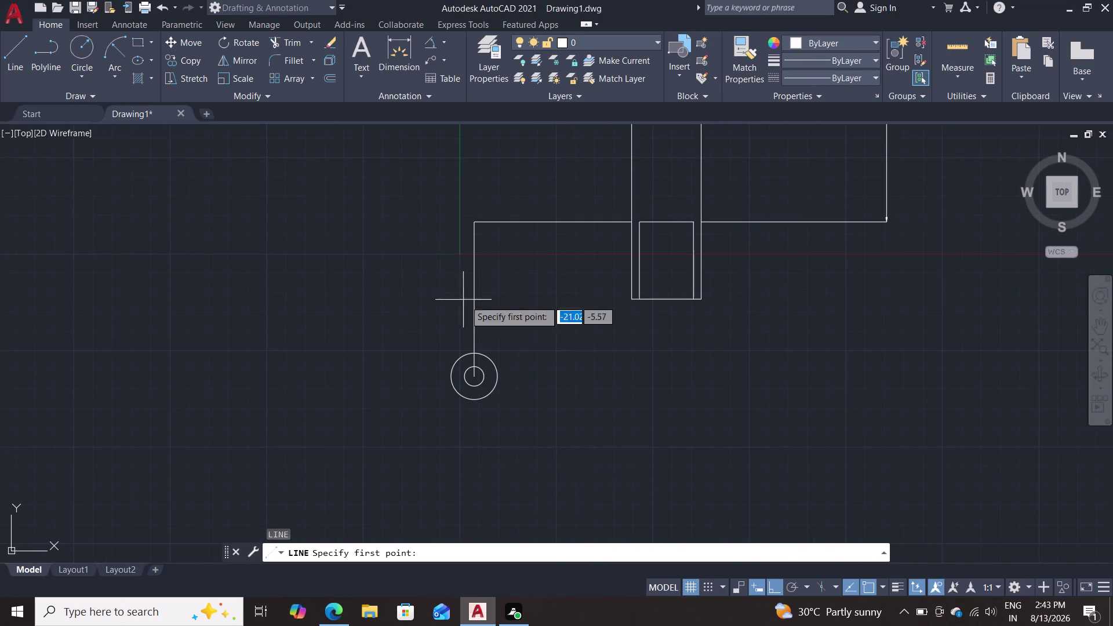
click(631, 302)
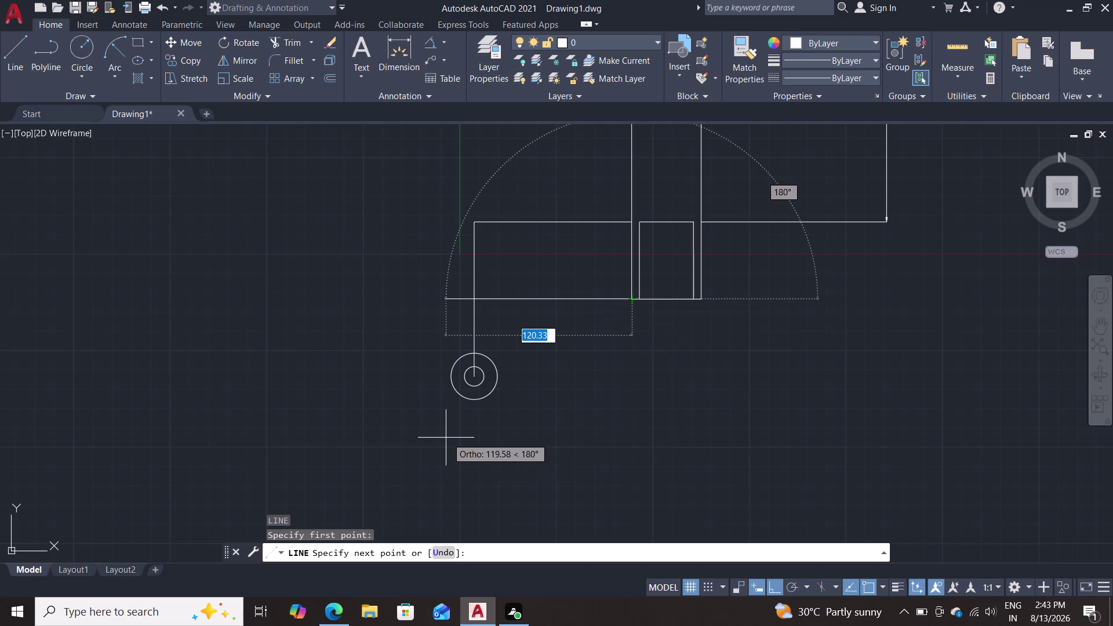
key(F8)
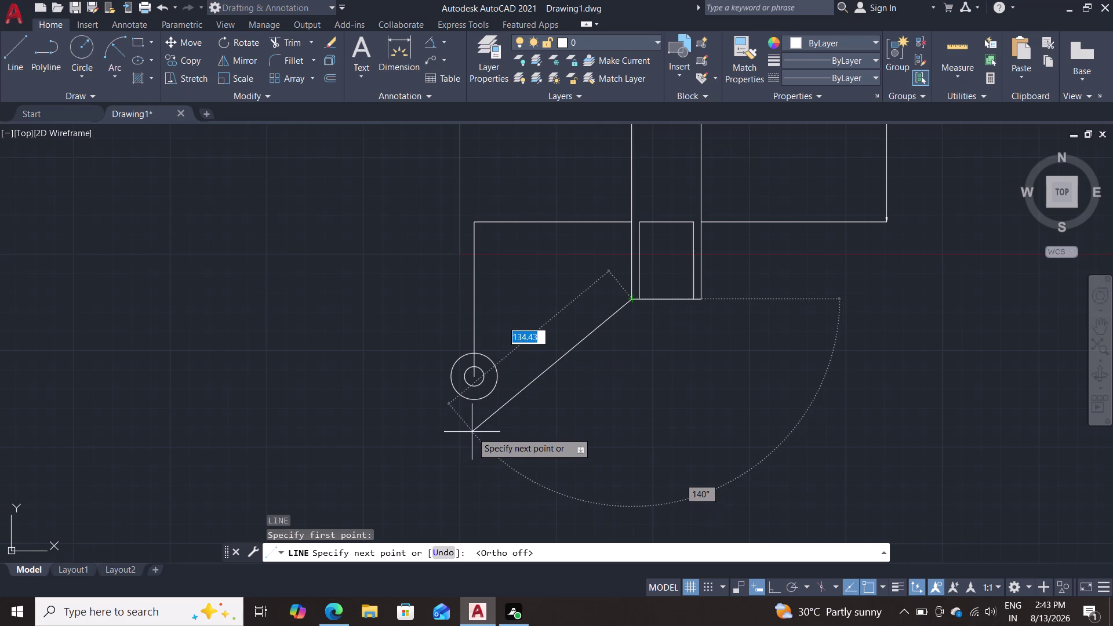
text(ta)
key(n)
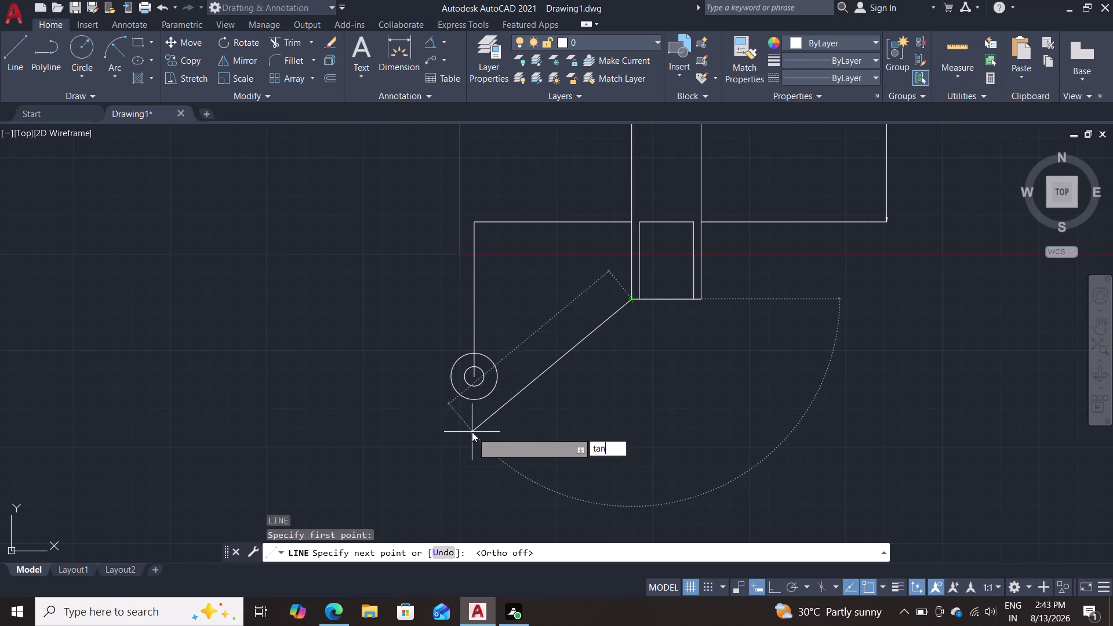
key(Return)
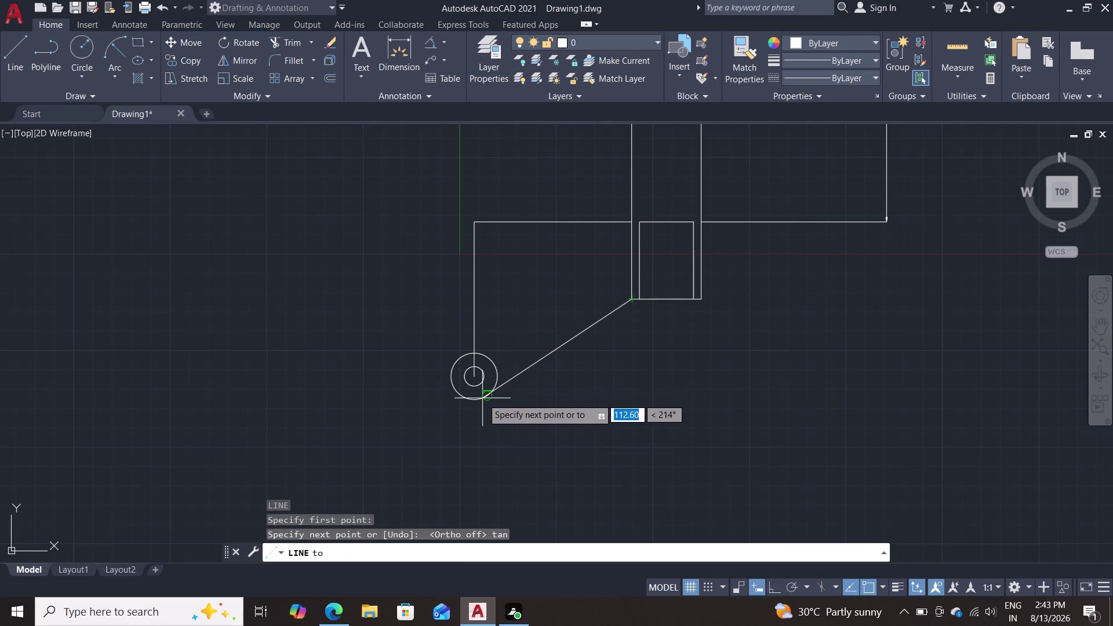
click(483, 398)
key(Escape)
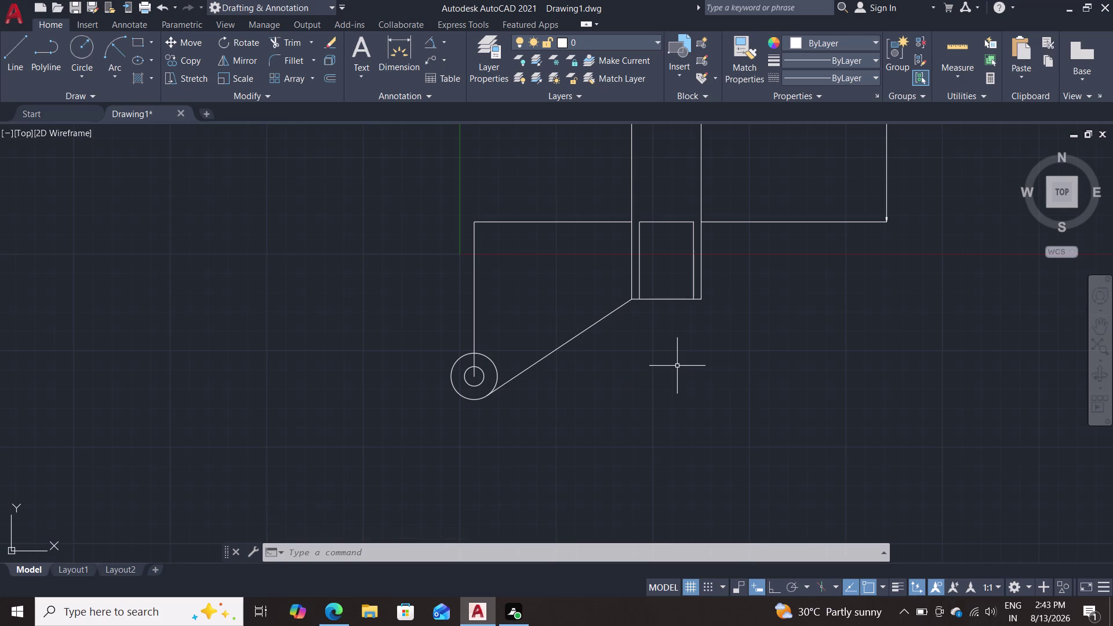
Draw a second line from the square's top-left corner tangent to the circle's top.
key(l)
key(Return)
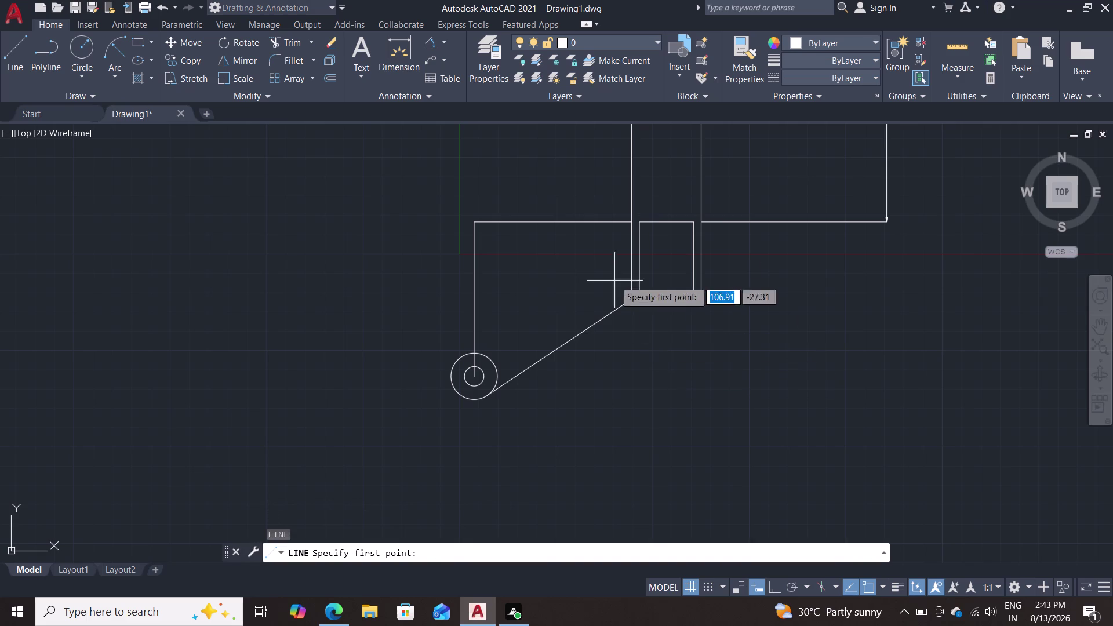
click(632, 218)
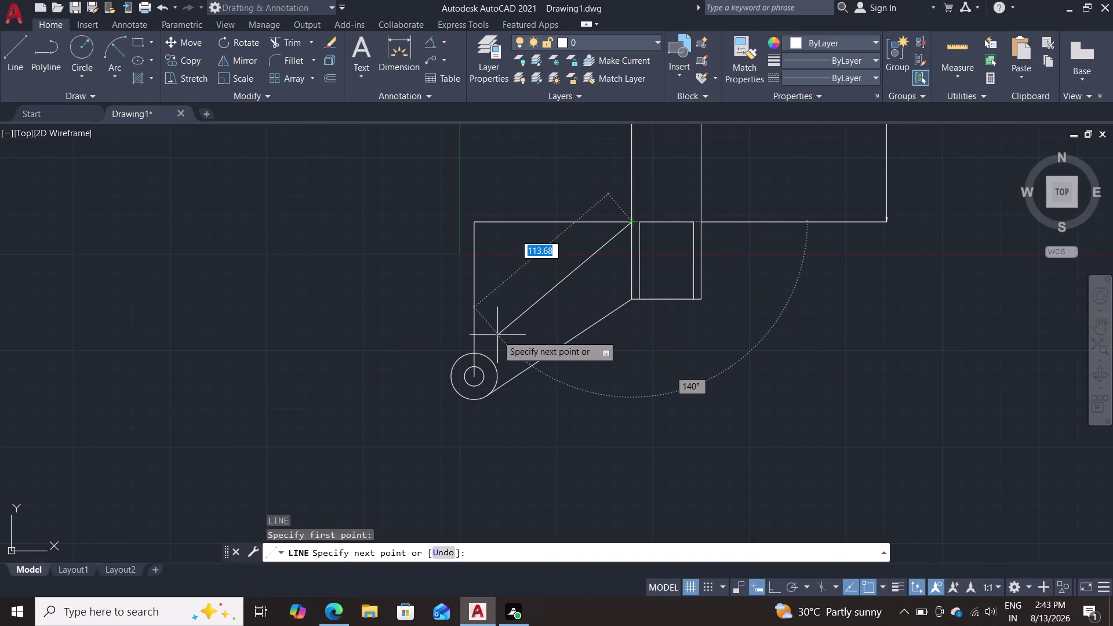
text(ta)
key(n)
key(Return)
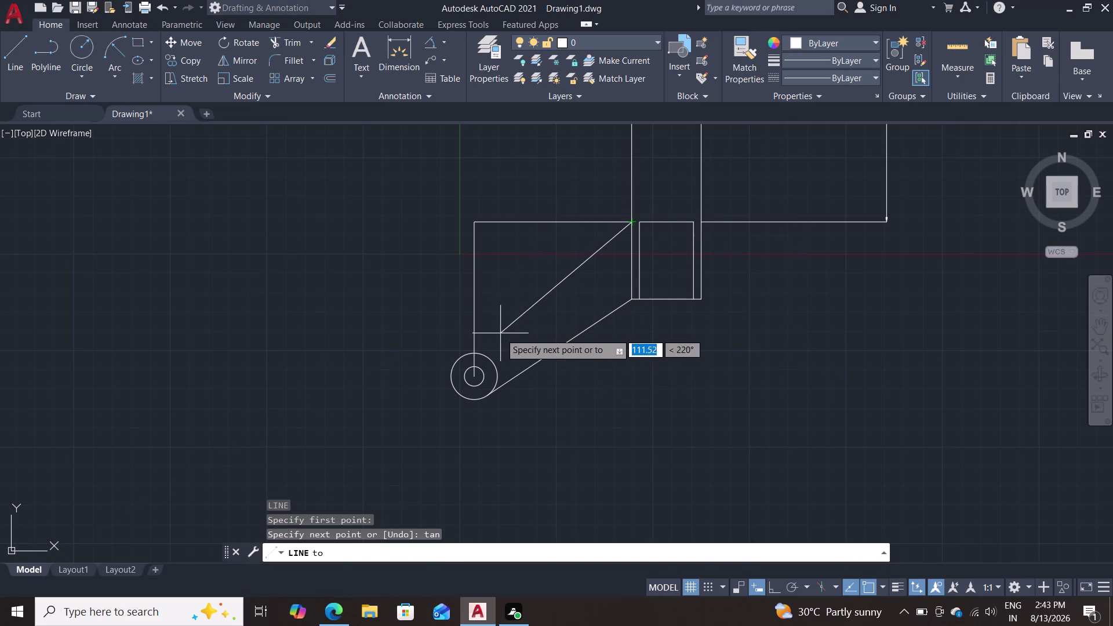
click(454, 361)
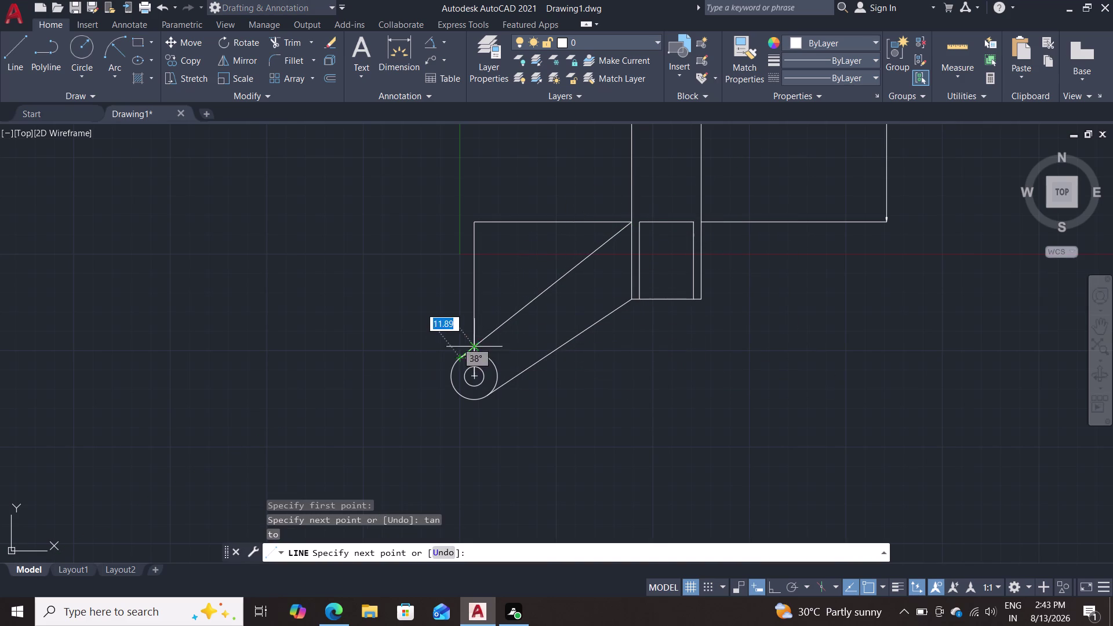
key(Escape)
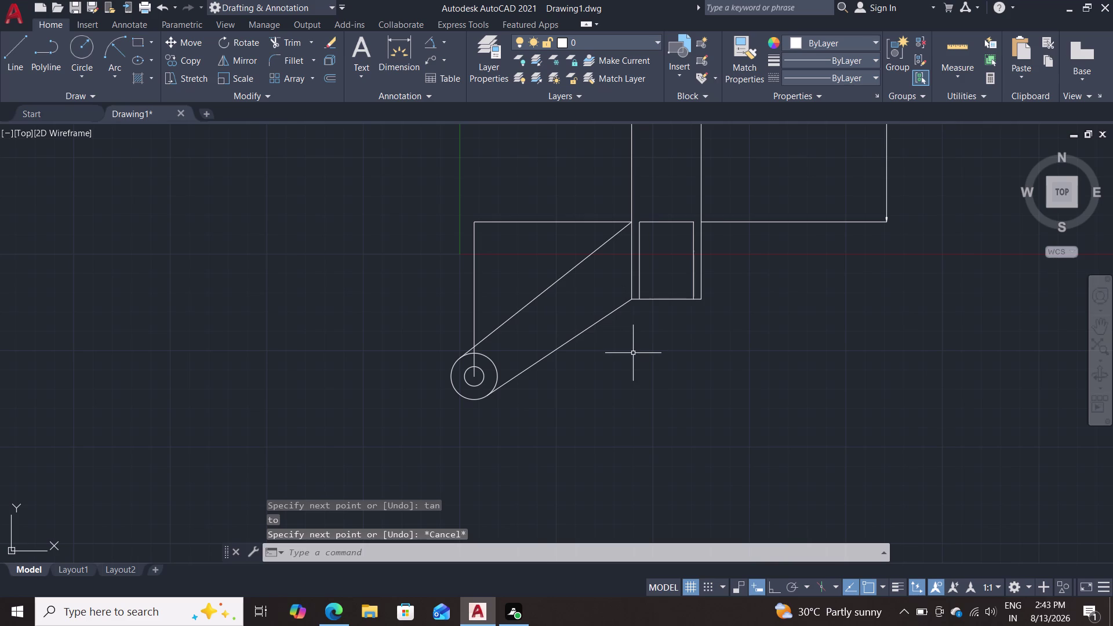
text(tr)
key(Return)
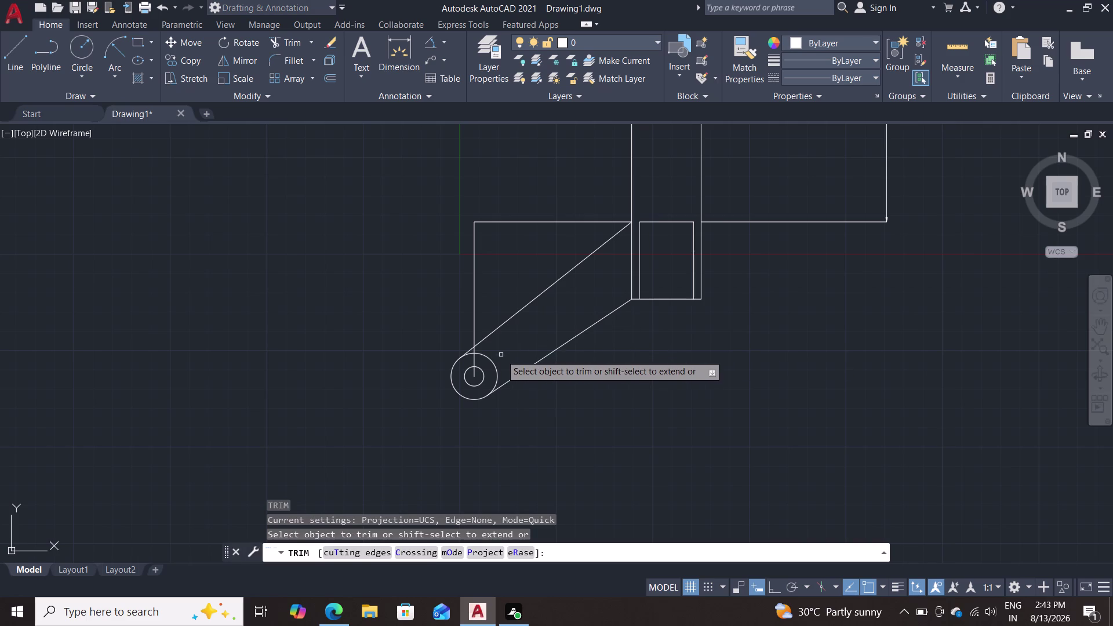
Trim the circle's arc pieces between the two tangent lines.
click(492, 359)
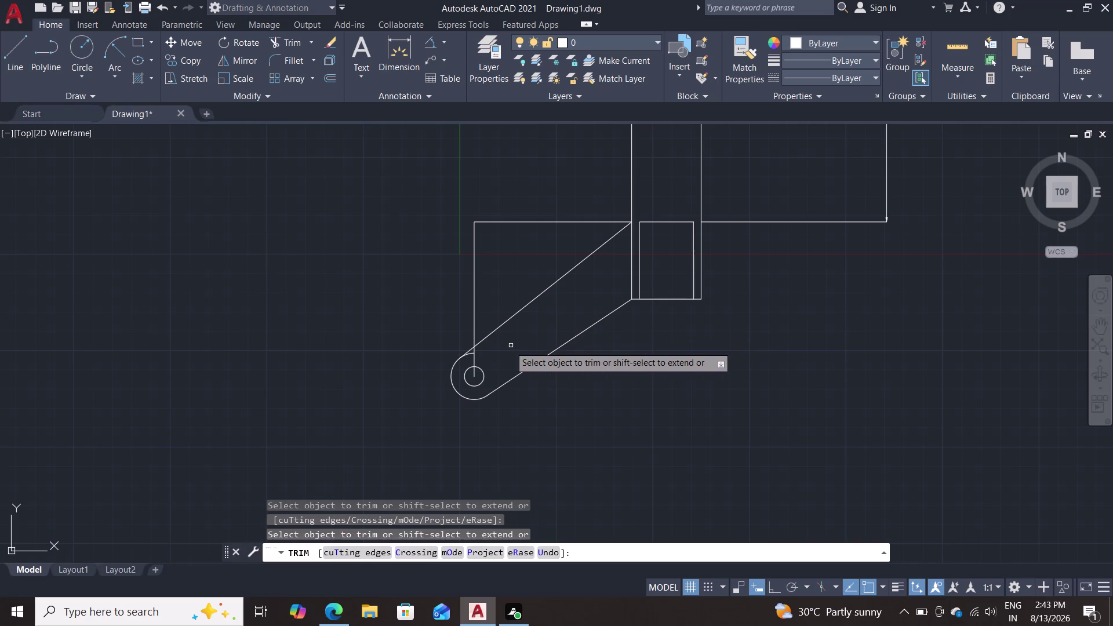
scroll(up, 3)
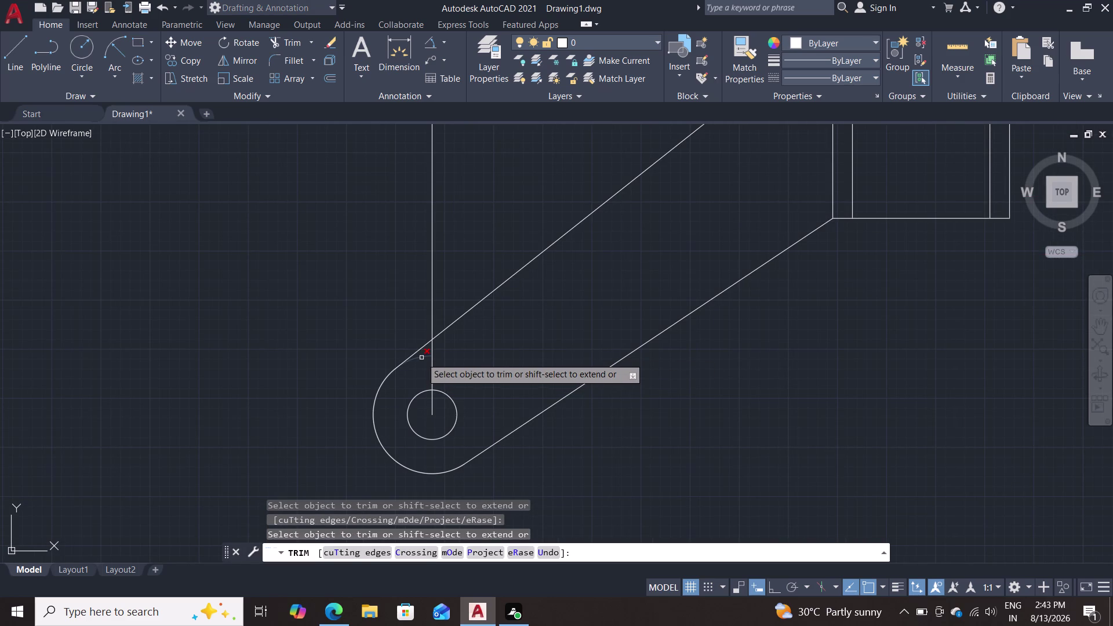
click(421, 357)
key(Escape)
scroll(down, 3)
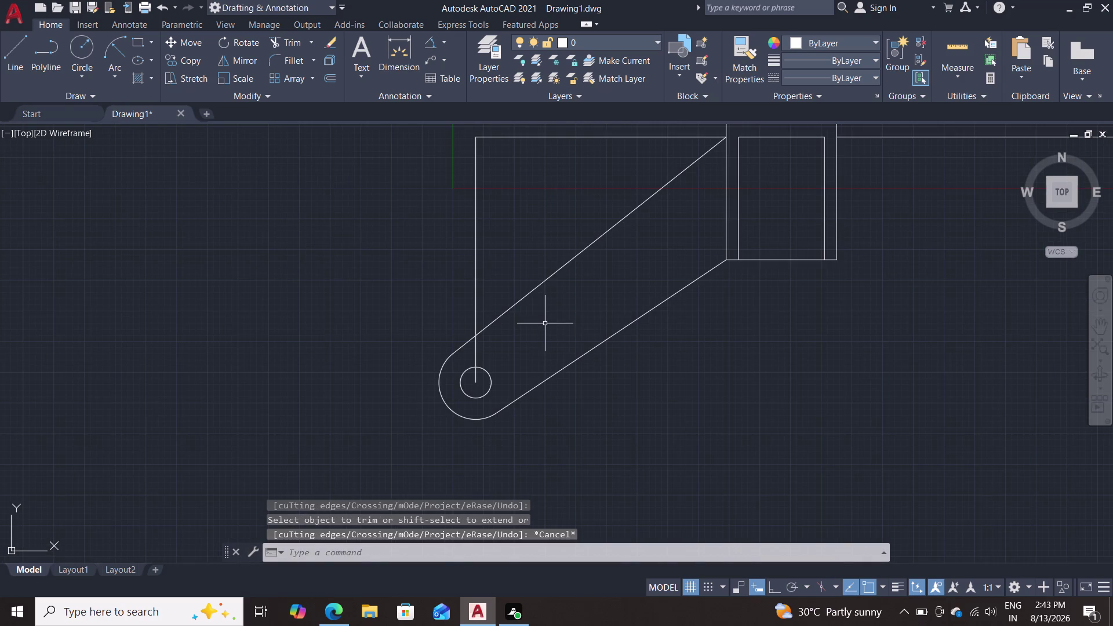
middle_drag(544, 320, 515, 351)
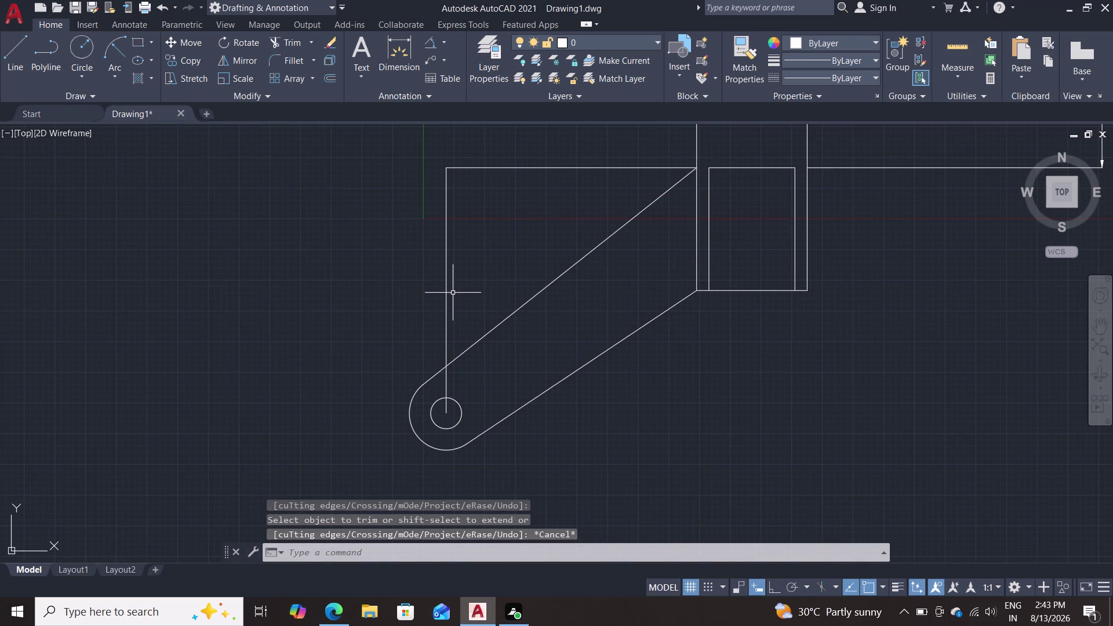
Delete the vertical and top horizontal construction lines.
click(445, 292)
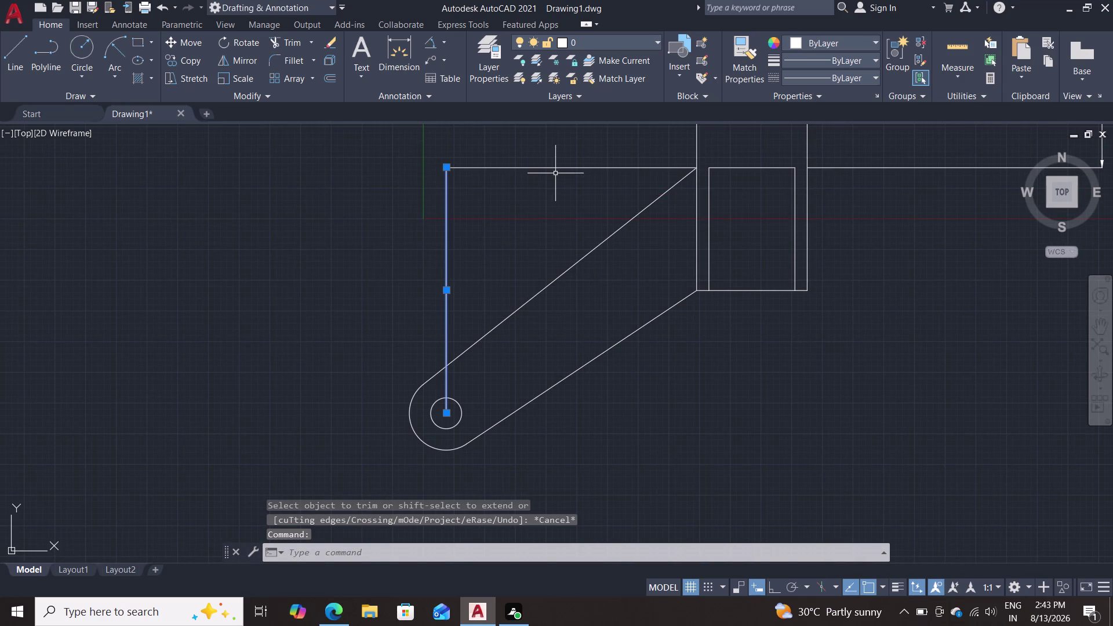
click(557, 171)
click(555, 173)
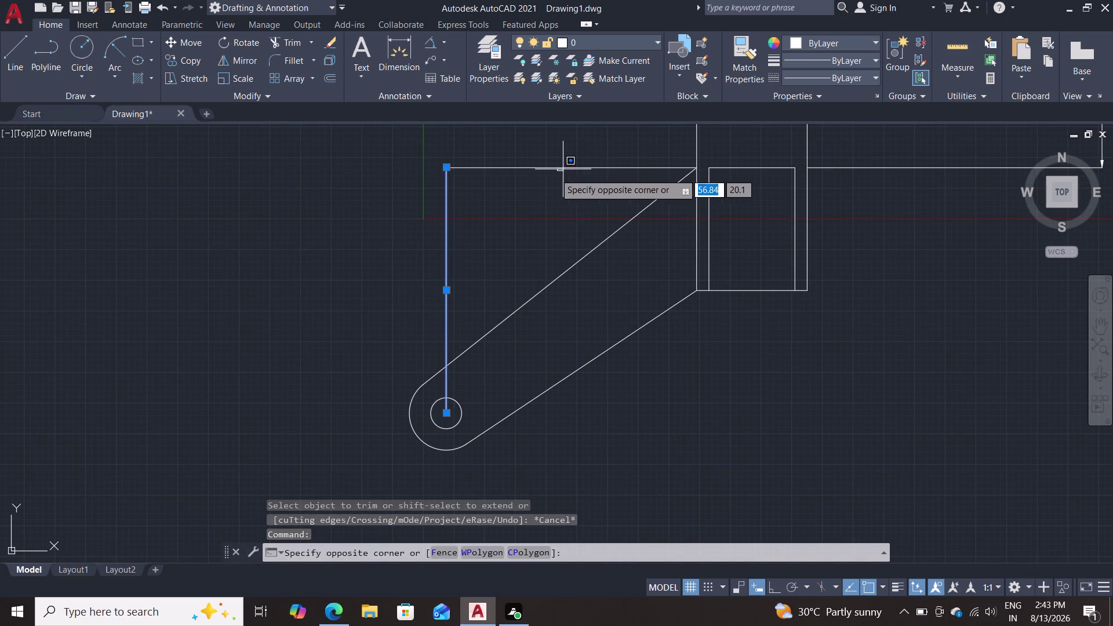
click(561, 168)
key(Delete)
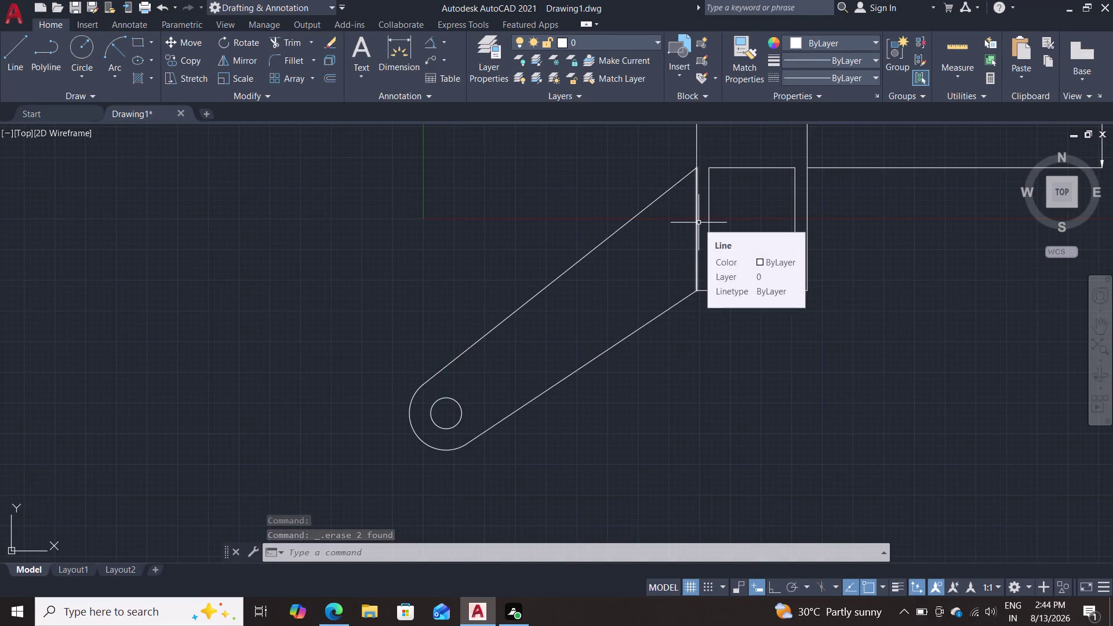
scroll(down, 3)
middle_drag(786, 326, 622, 335)
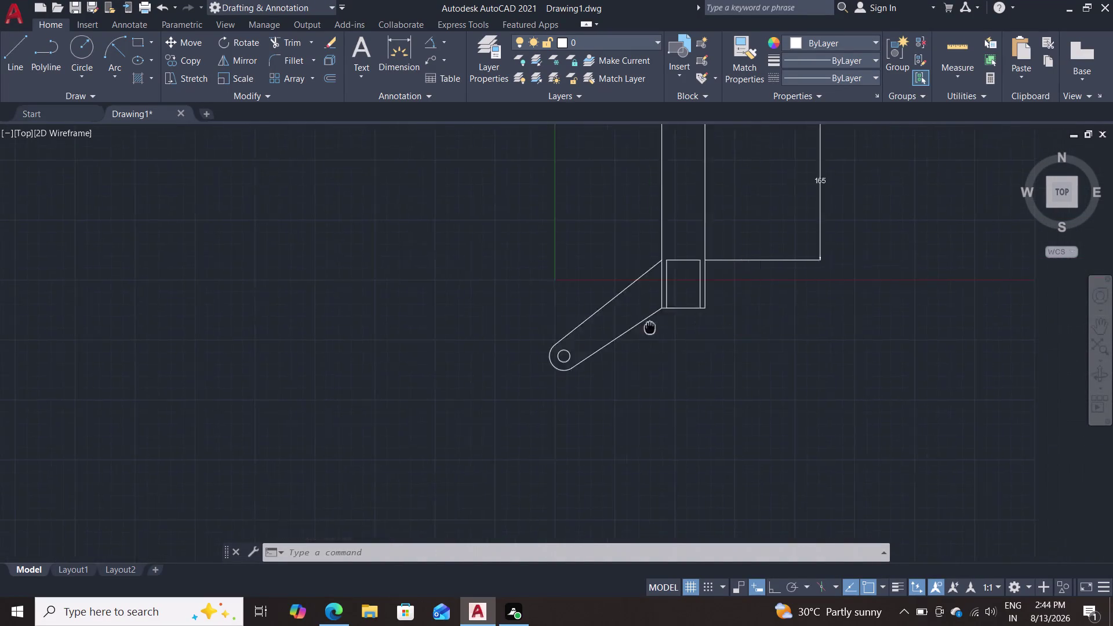
middle_drag(621, 335, 561, 356)
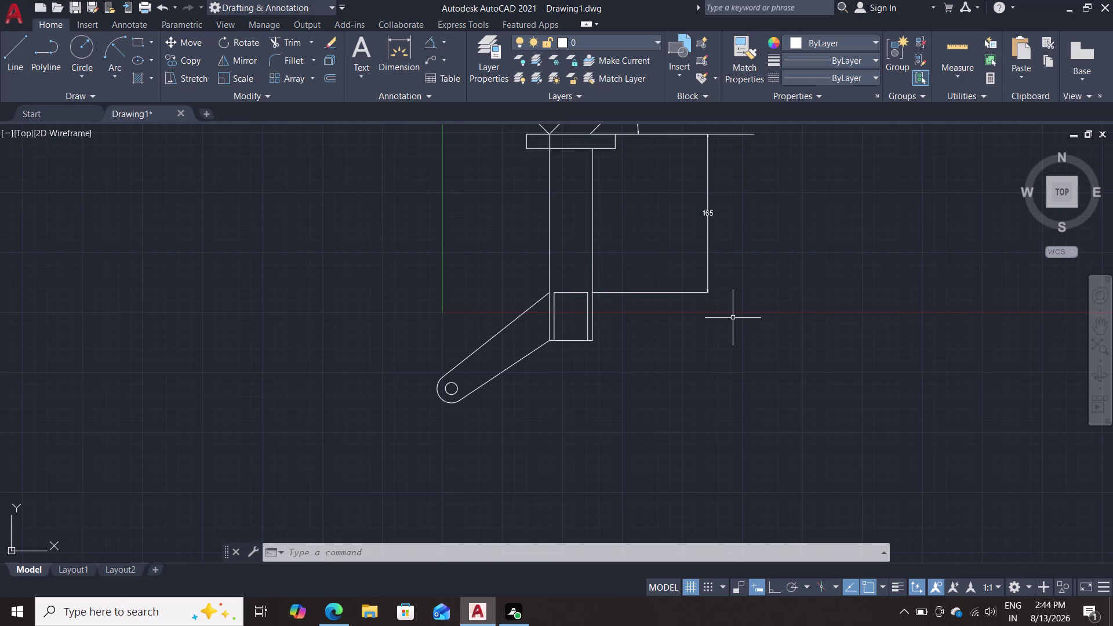
Mirror the left arm, rounded end and hole across the column's vertical centre, keeping the original.
text(mi)
key(Return)
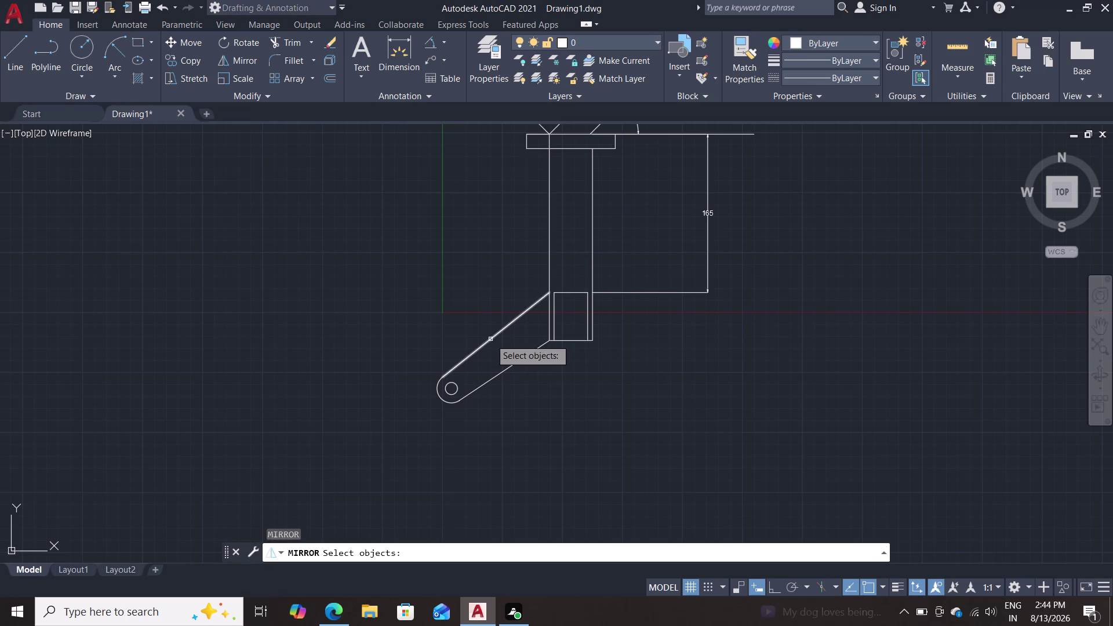
click(490, 339)
click(510, 369)
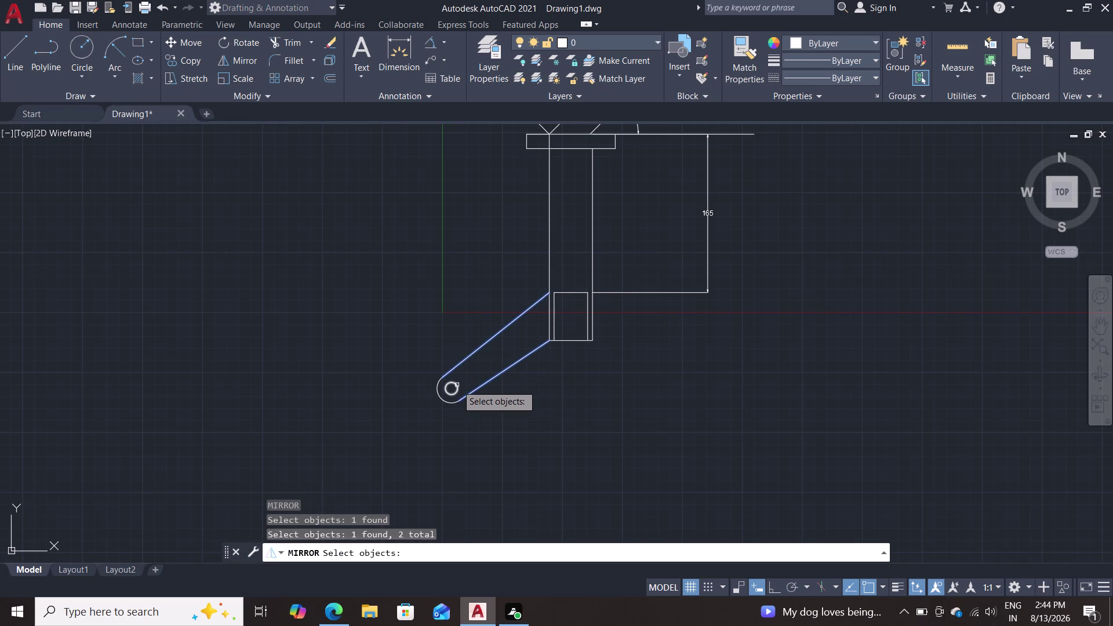
double_click(457, 385)
double_click(445, 399)
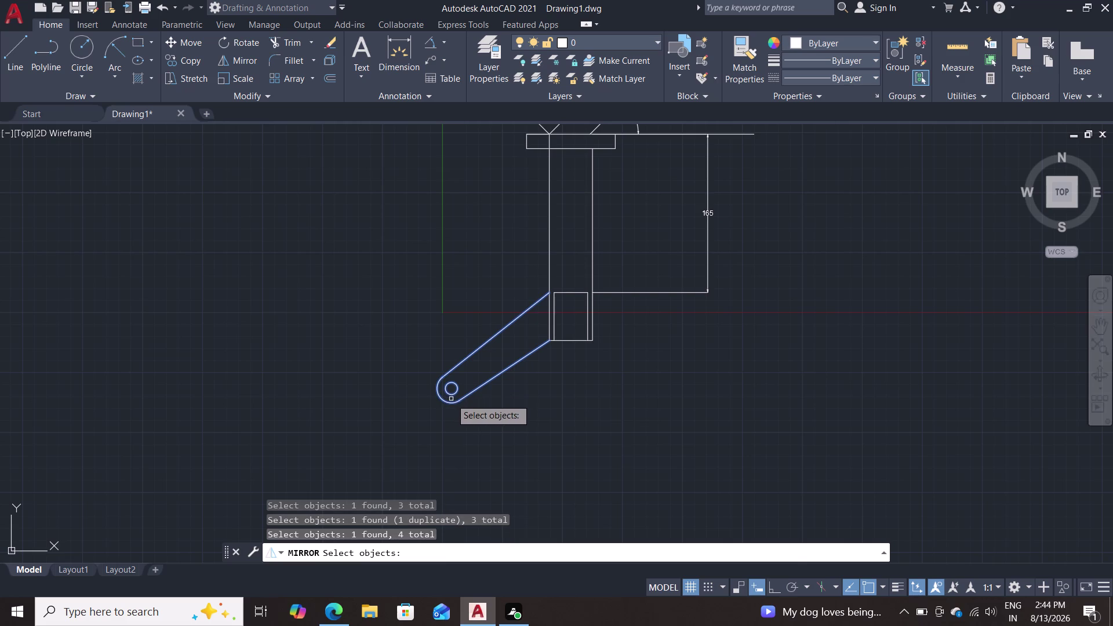
key(Return)
scroll(up, 3)
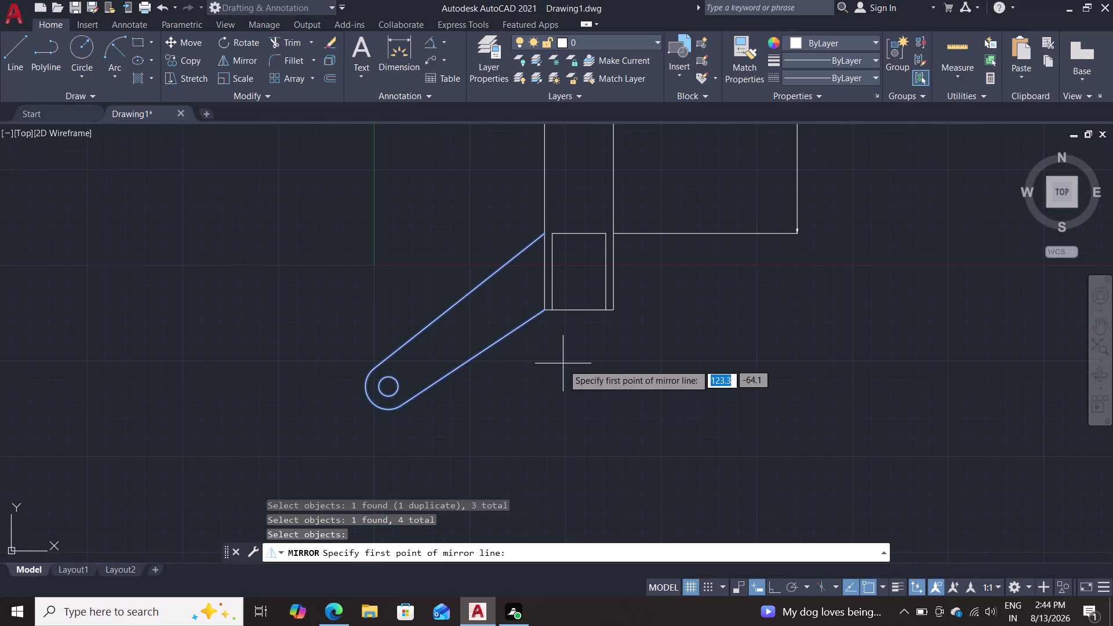
click(580, 308)
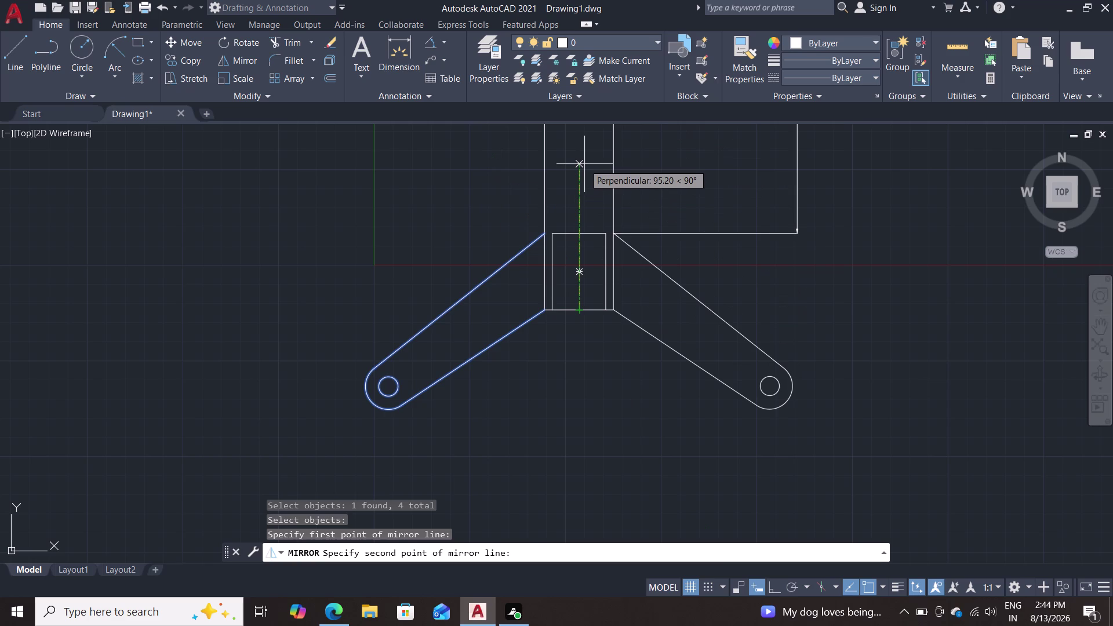
click(585, 164)
click(617, 216)
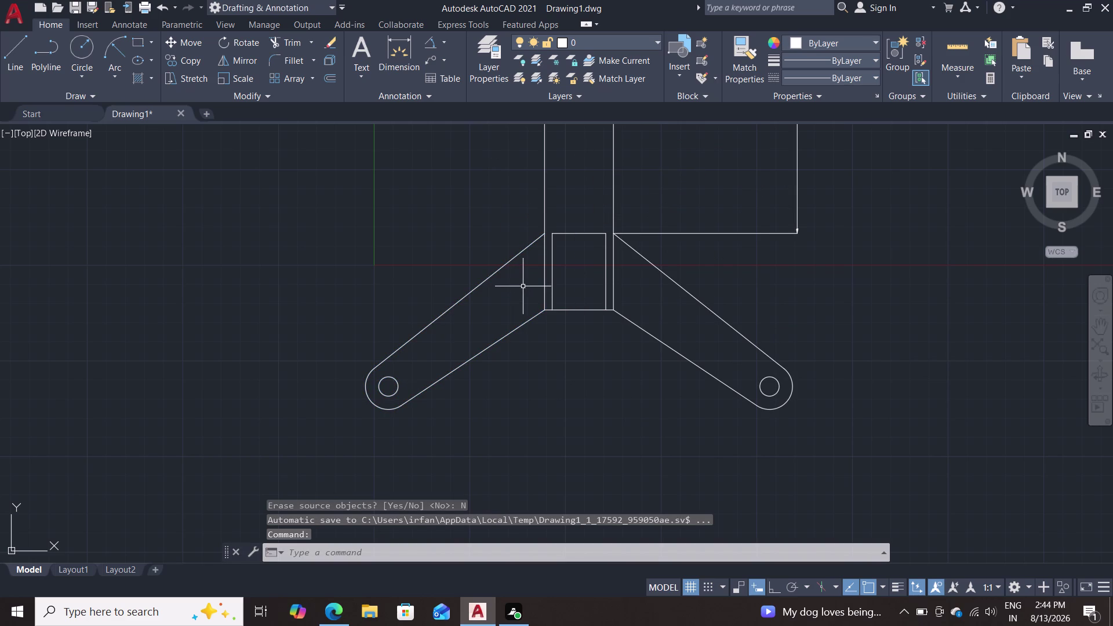
key(Escape)
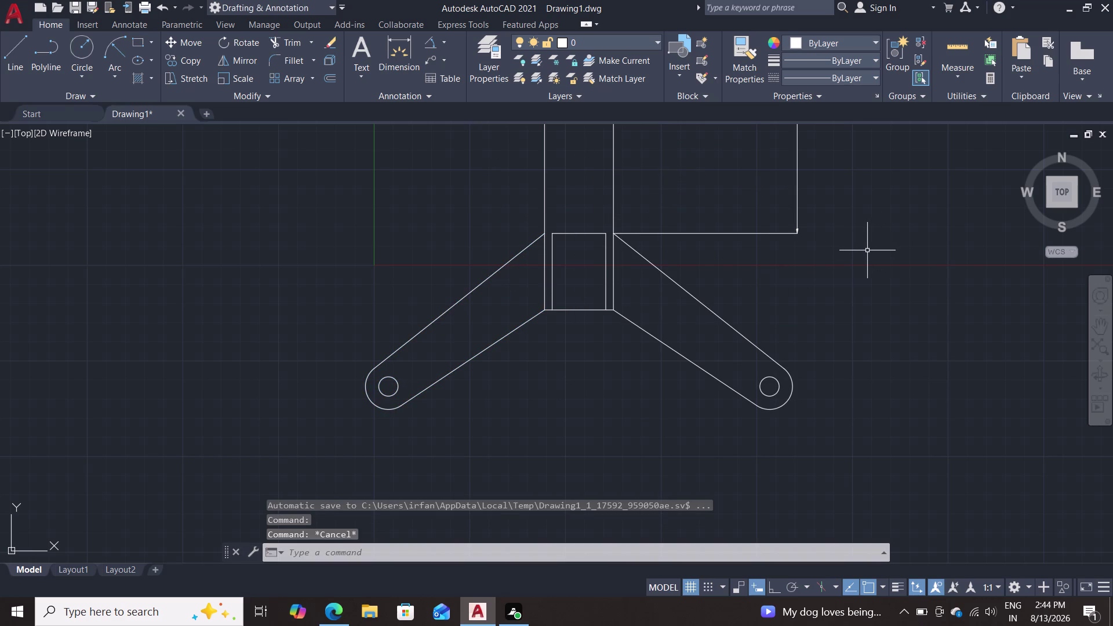
Pan and zoom to frame the whole symmetric support drawing.
scroll(down, 3)
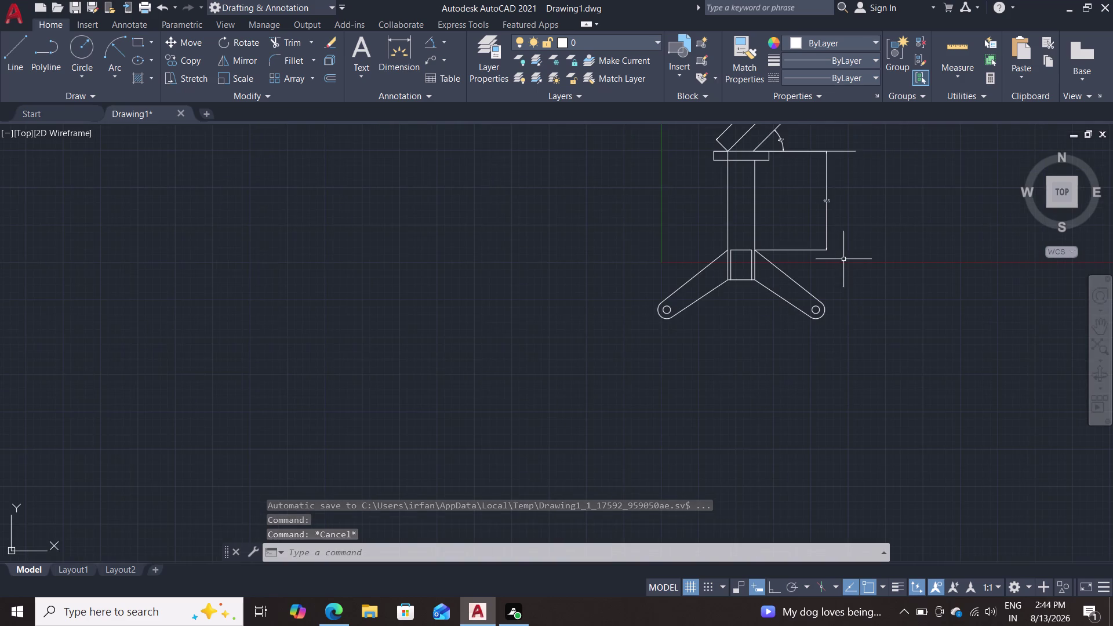
middle_drag(846, 258, 818, 284)
scroll(up, 3)
middle_drag(818, 291, 828, 403)
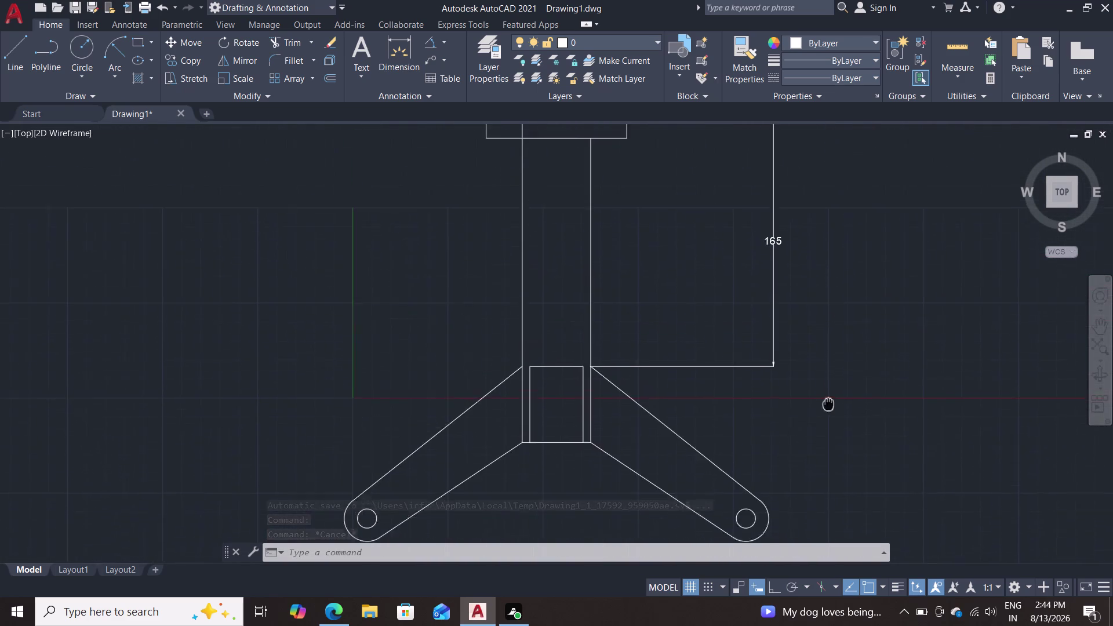
middle_drag(828, 403, 831, 415)
scroll(down, 3)
scroll(up, 3)
middle_drag(830, 328, 840, 228)
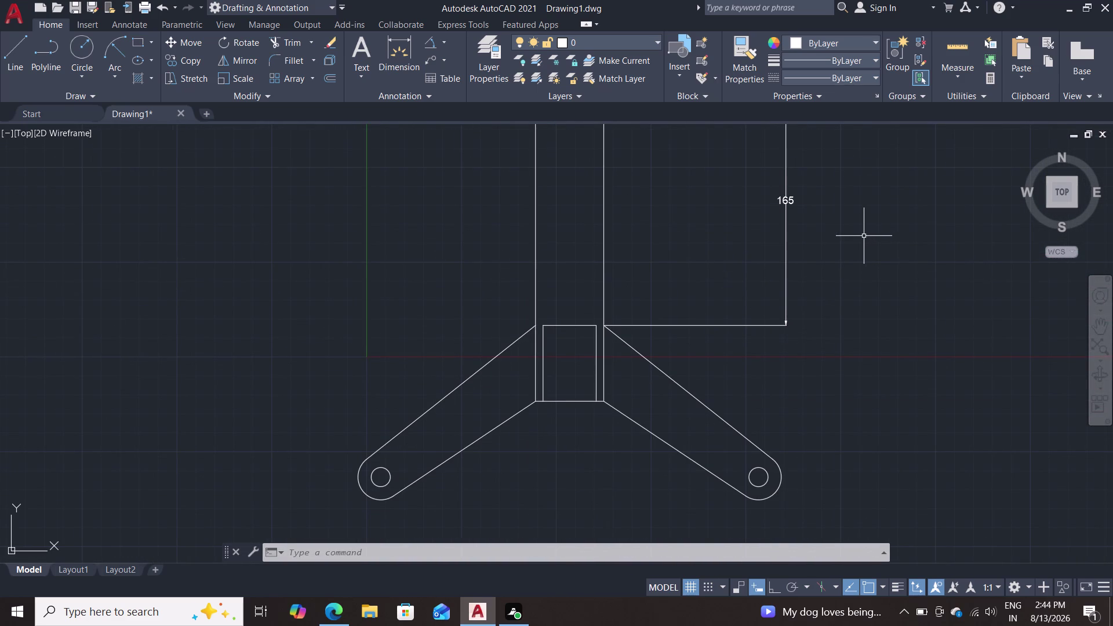
scroll(down, 3)
middle_drag(850, 241, 833, 375)
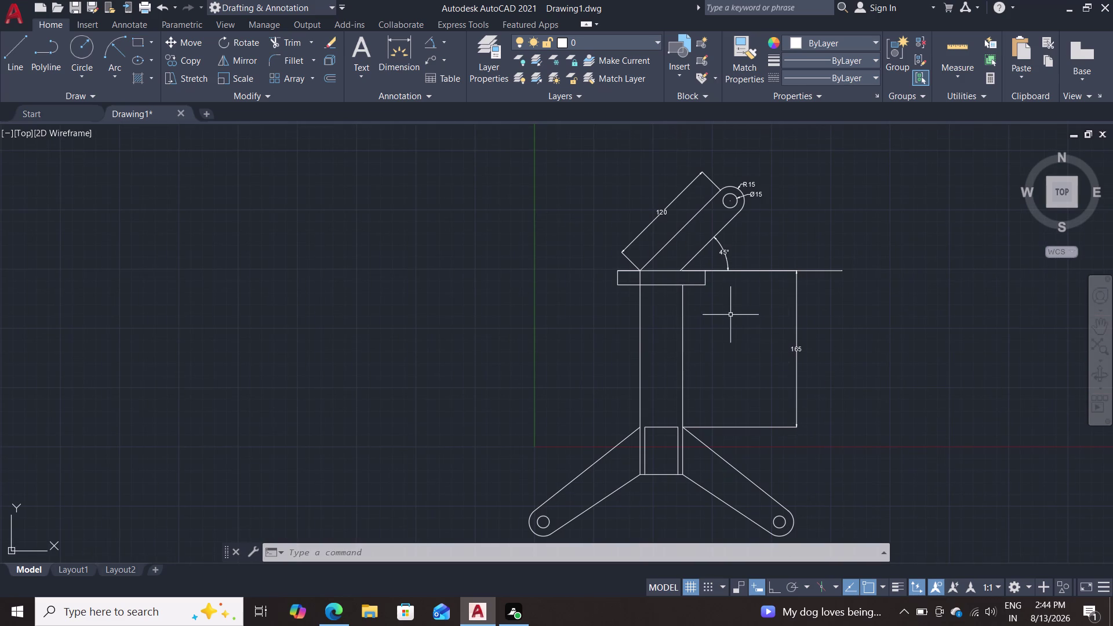
click(400, 58)
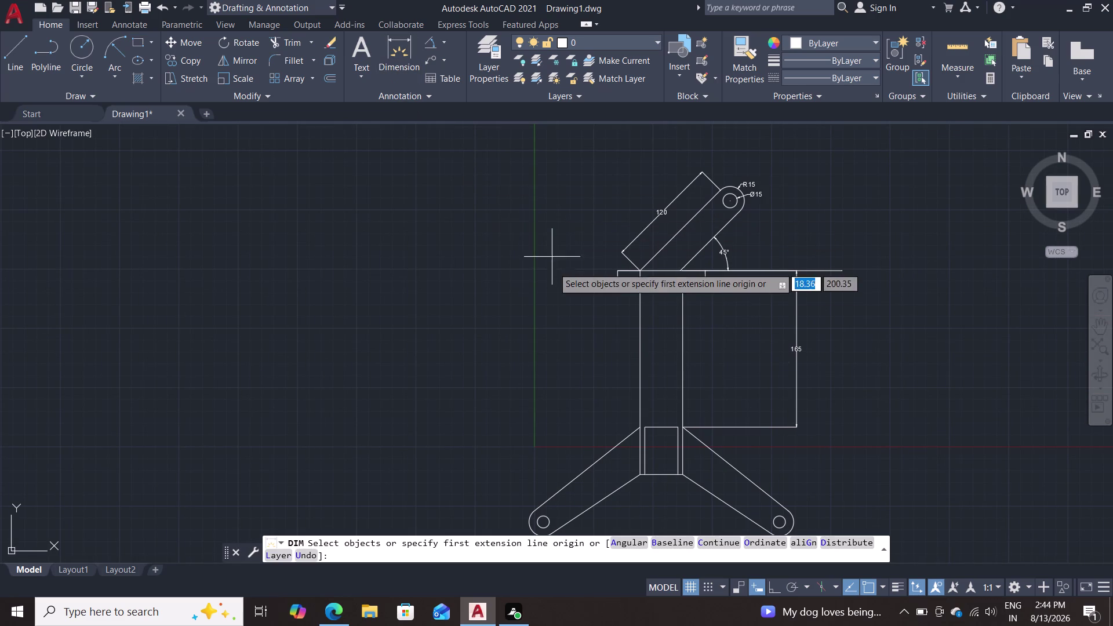
Dimension the 23.7 horizontal offset from the plate's left end to the arm corner.
scroll(up, 3)
middle_drag(539, 267, 242, 326)
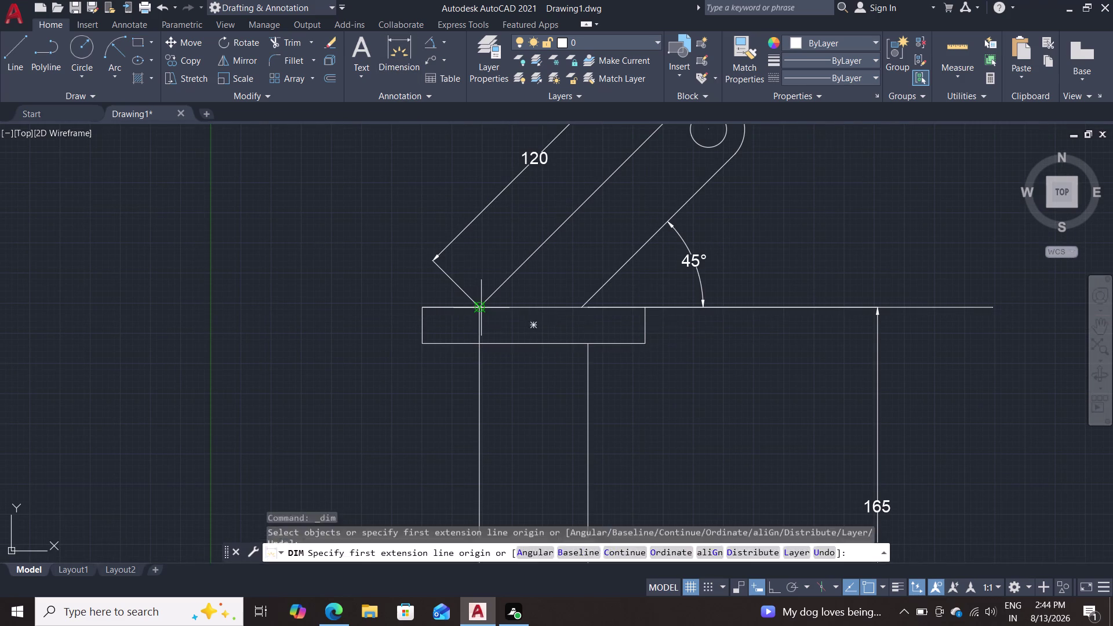
click(481, 308)
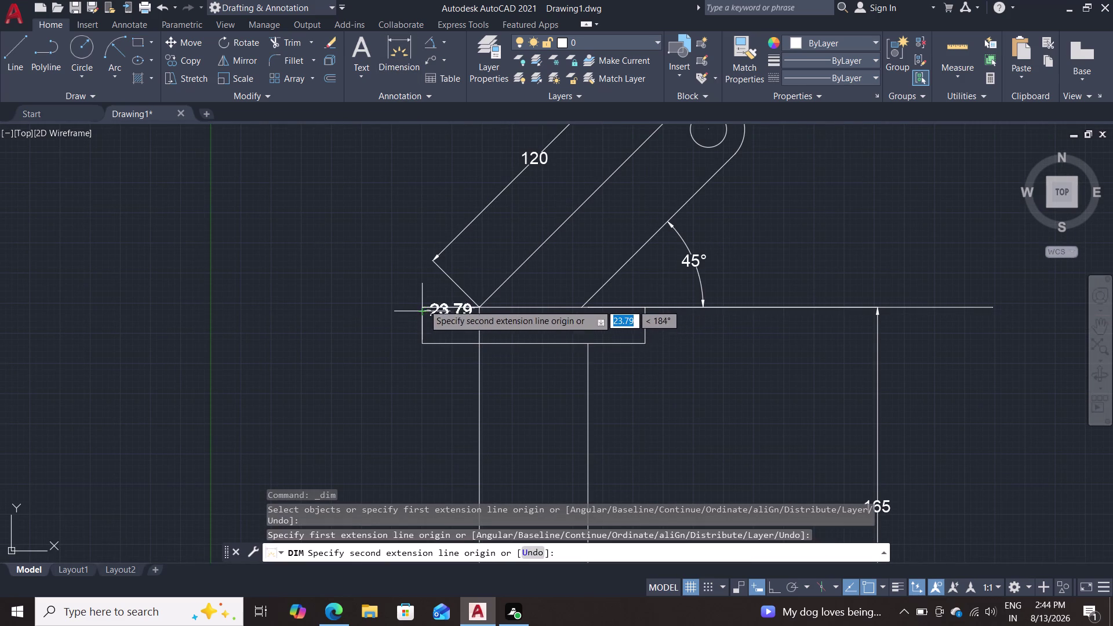
scroll(up, 3)
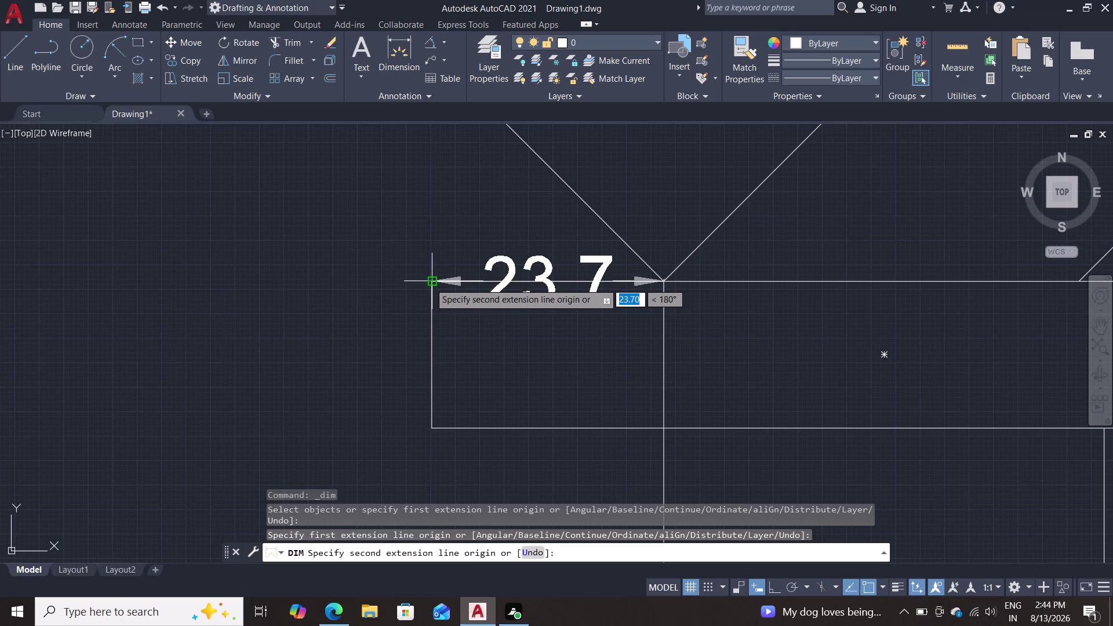
click(430, 283)
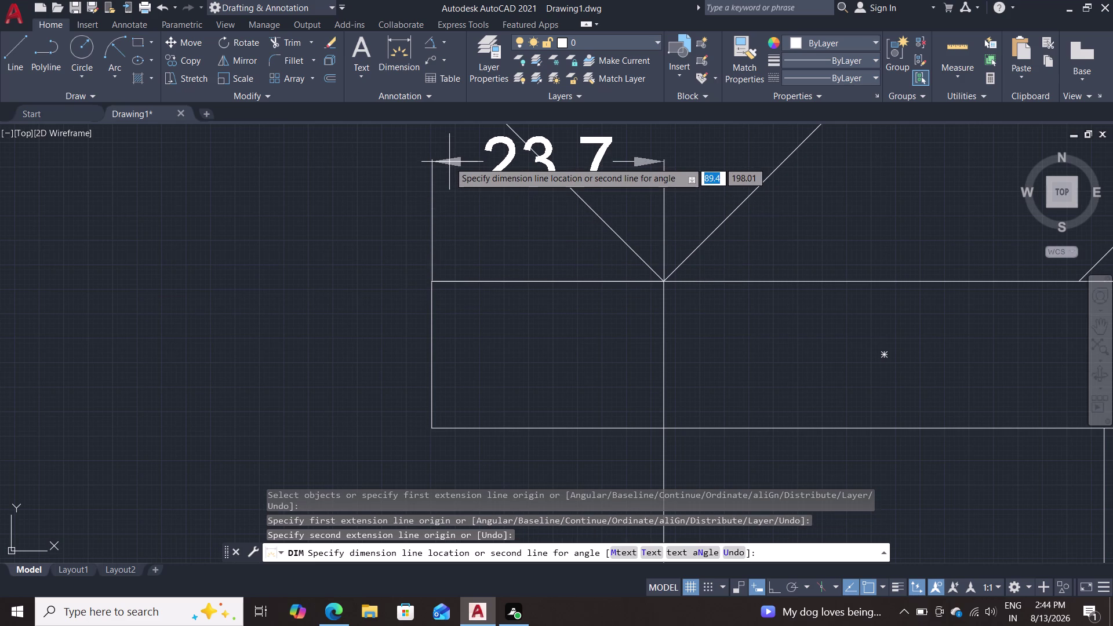
scroll(down, 3)
middle_drag(452, 162, 401, 366)
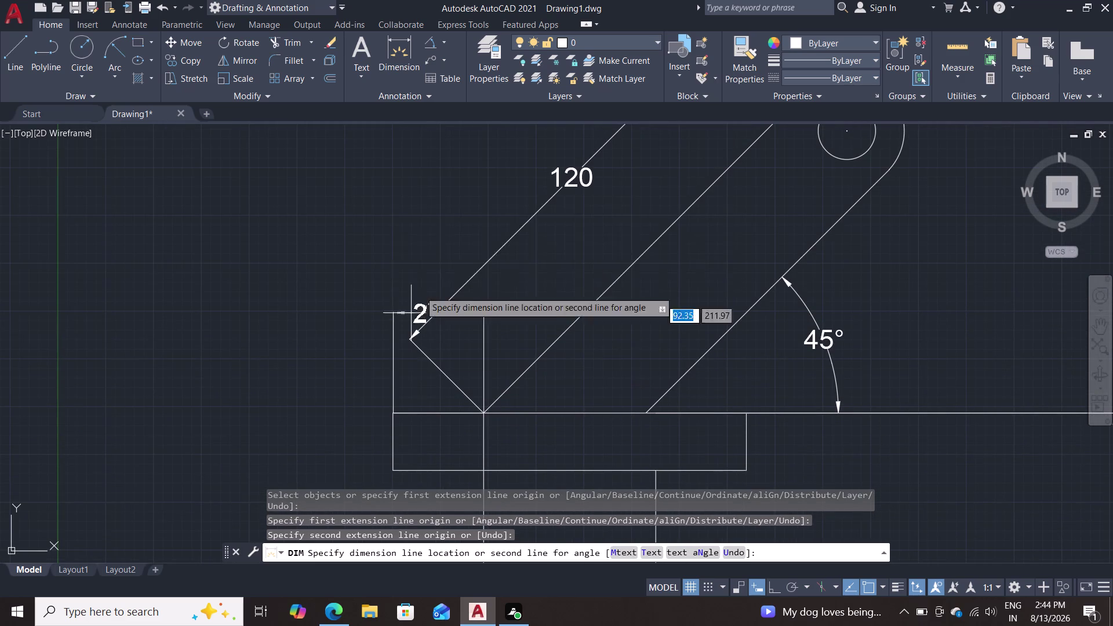
click(432, 182)
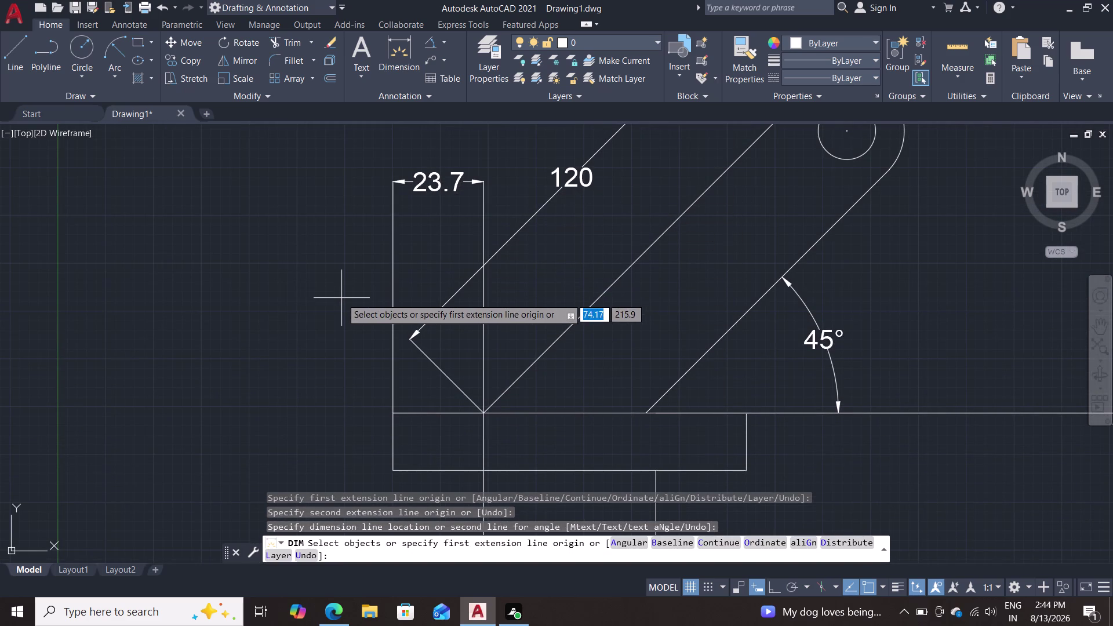
Add the 15 vertical thickness dimension on the plate's left edge.
click(392, 468)
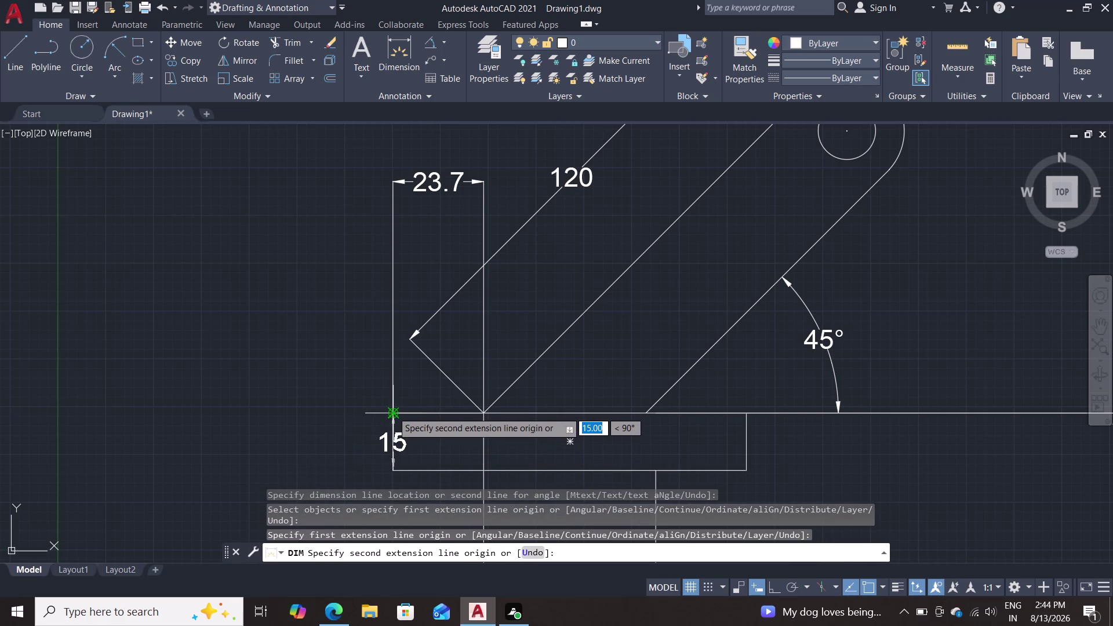
click(392, 411)
double_click(330, 418)
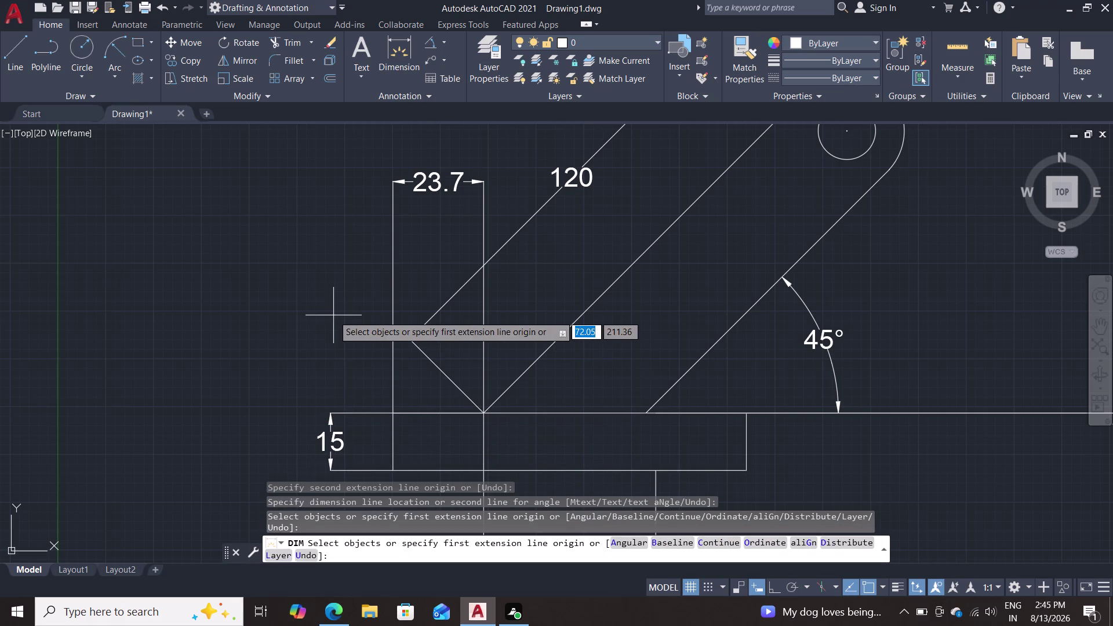
scroll(down, 3)
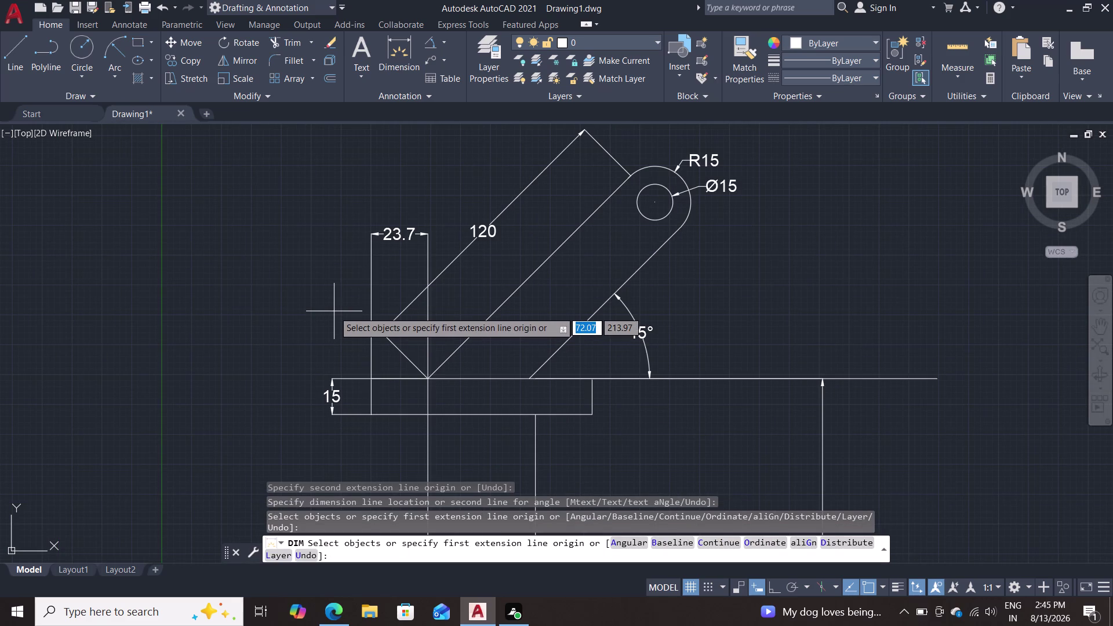
middle_drag(642, 424, 582, 106)
middle_drag(580, 96, 577, 87)
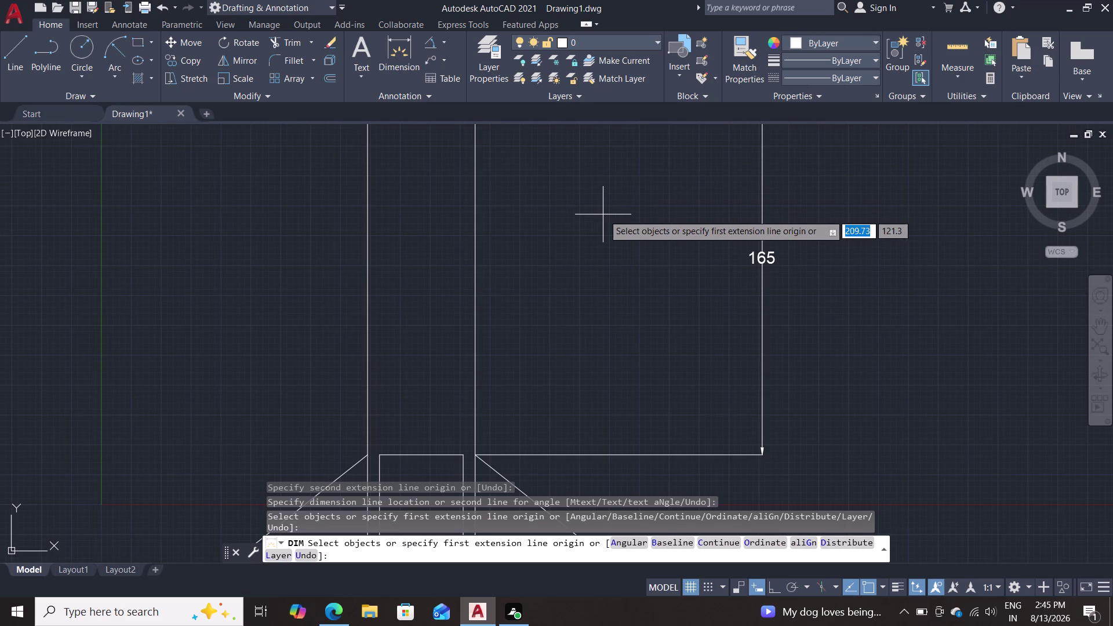
scroll(down, 3)
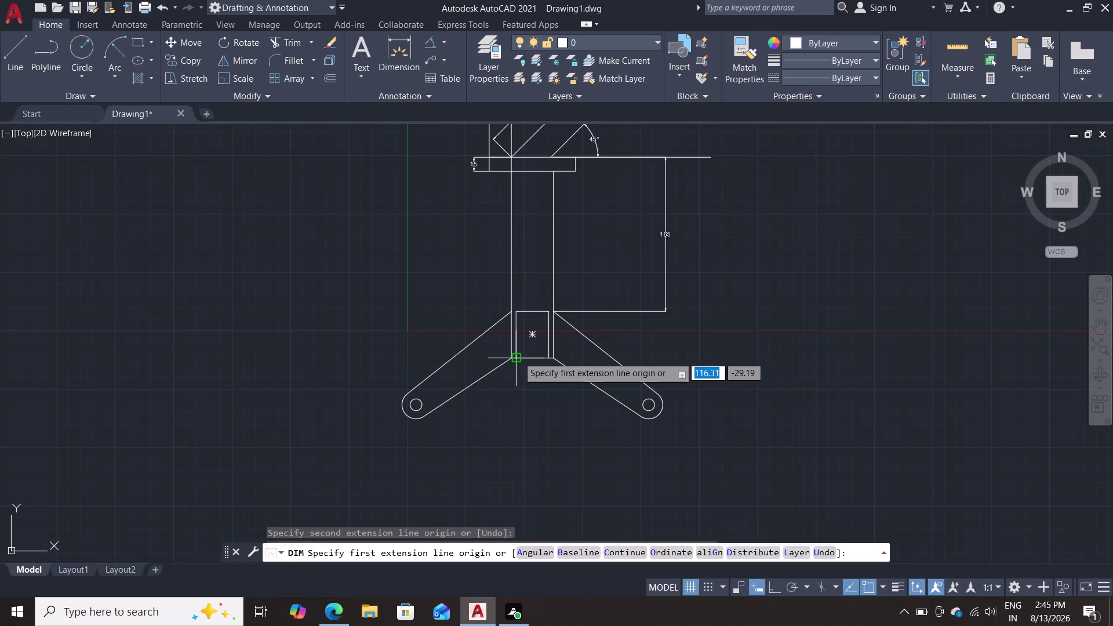
Dimension the inner block width 35 and the column width 45 below the base.
scroll(up, 3)
click(475, 309)
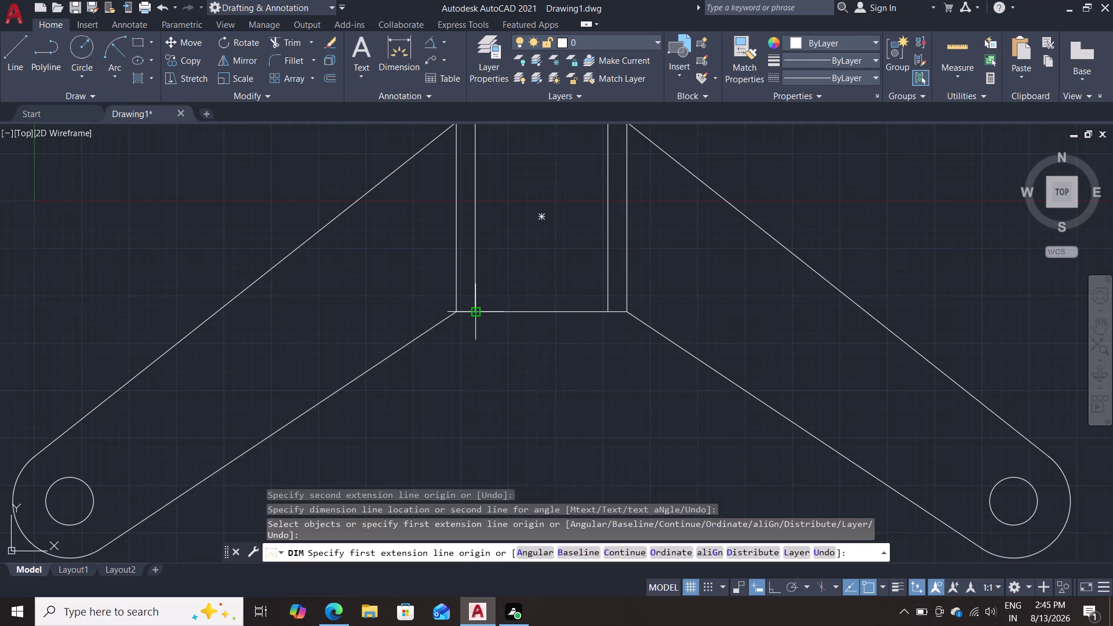
click(611, 313)
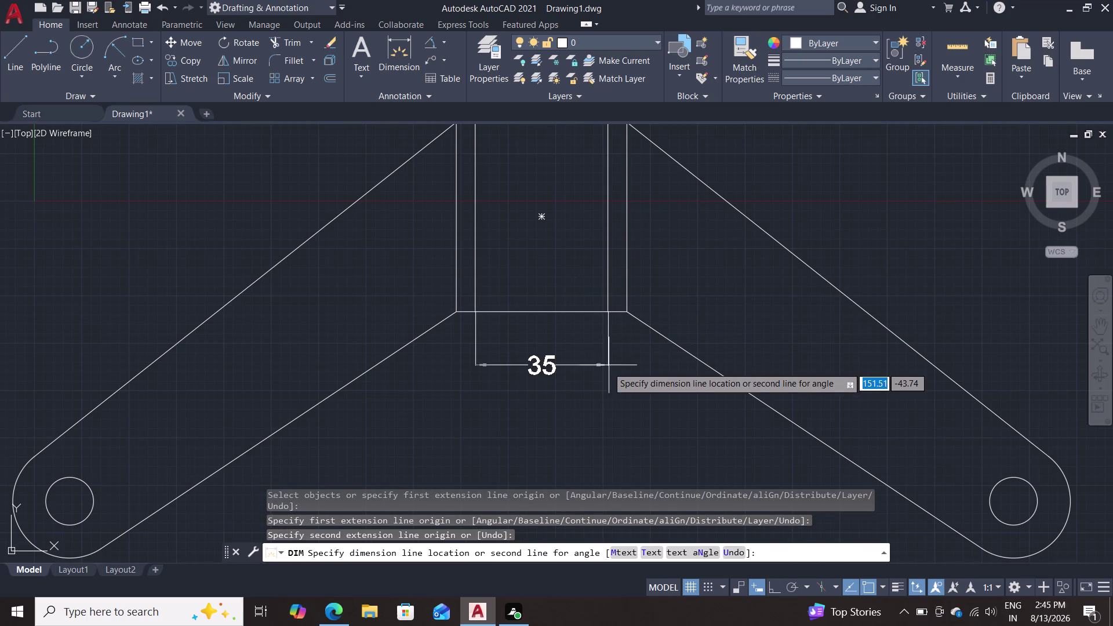
click(553, 368)
scroll(down, 3)
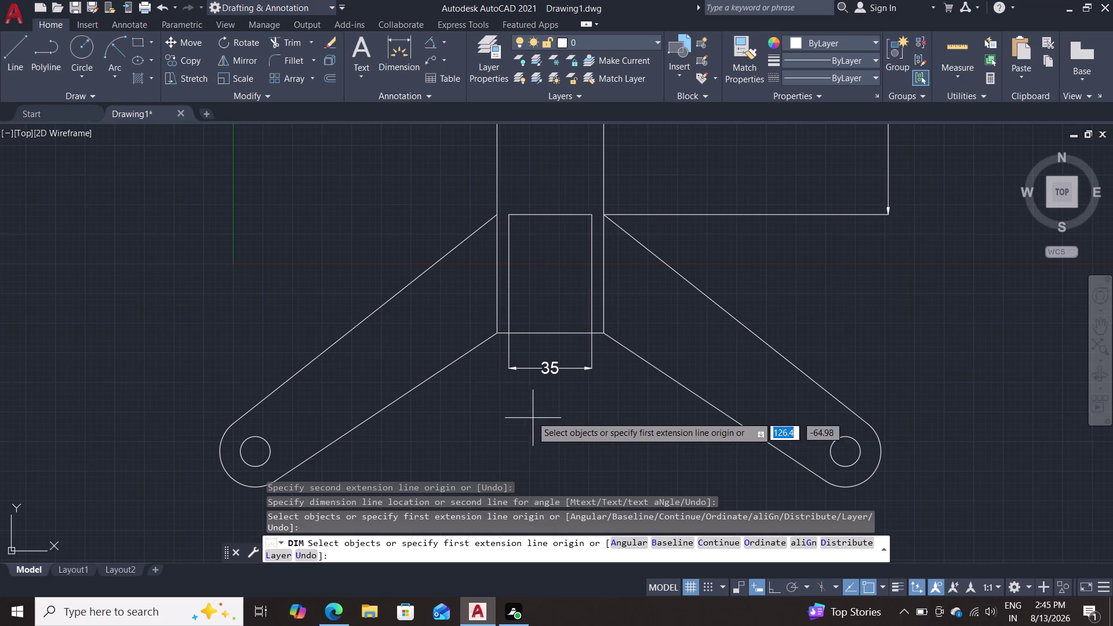
click(494, 337)
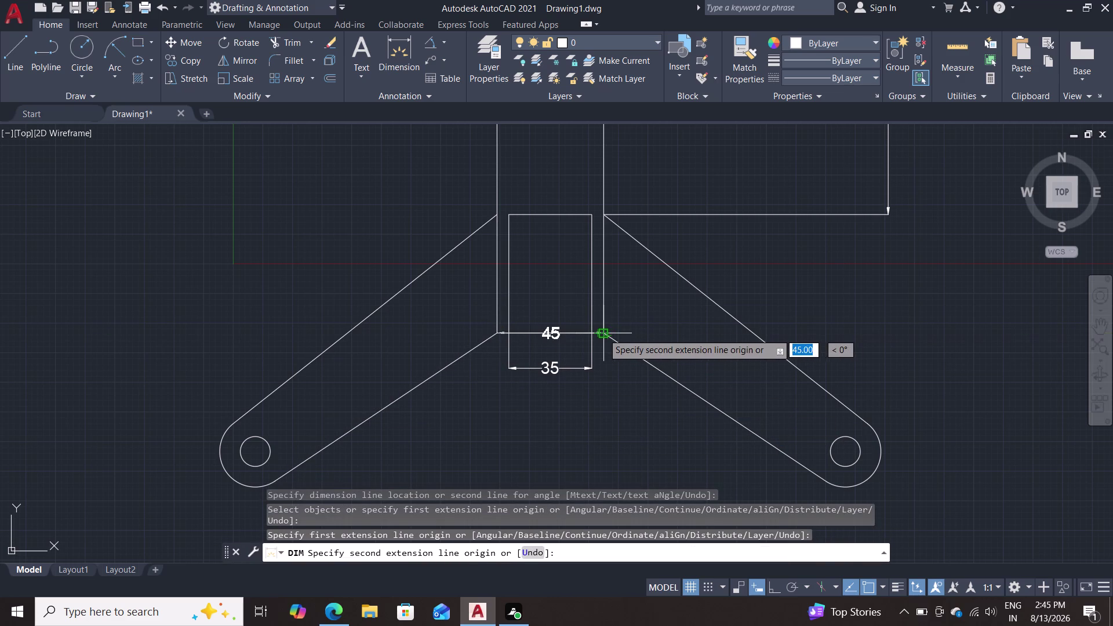
click(603, 333)
click(596, 412)
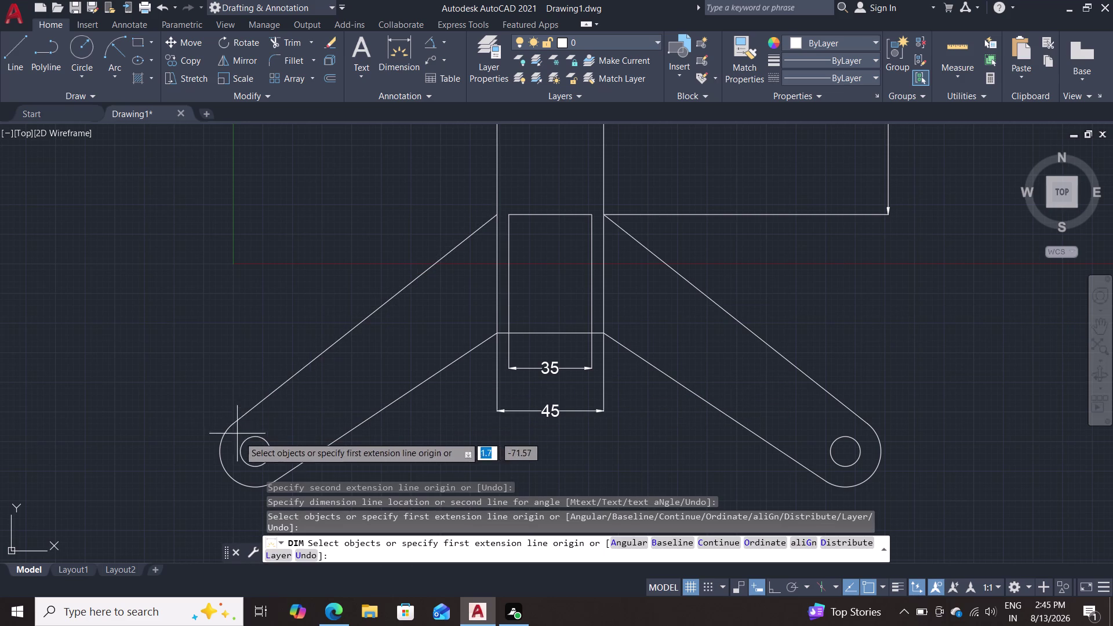
Add a 102 dimension from the left hole centre to the column's left edge.
click(256, 455)
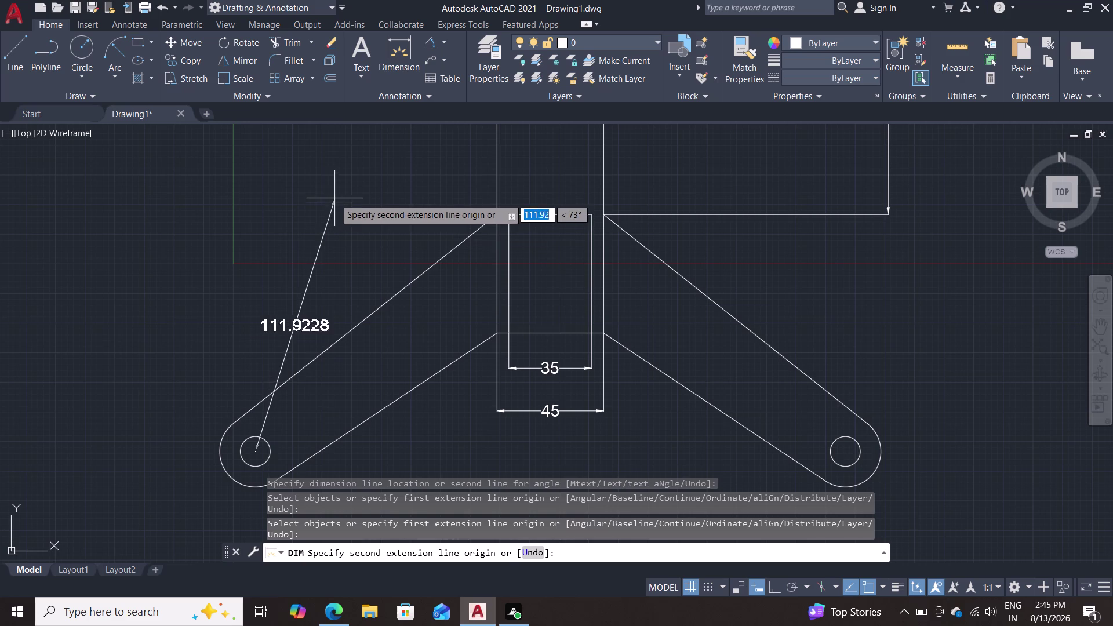
middle_drag(287, 167, 240, 307)
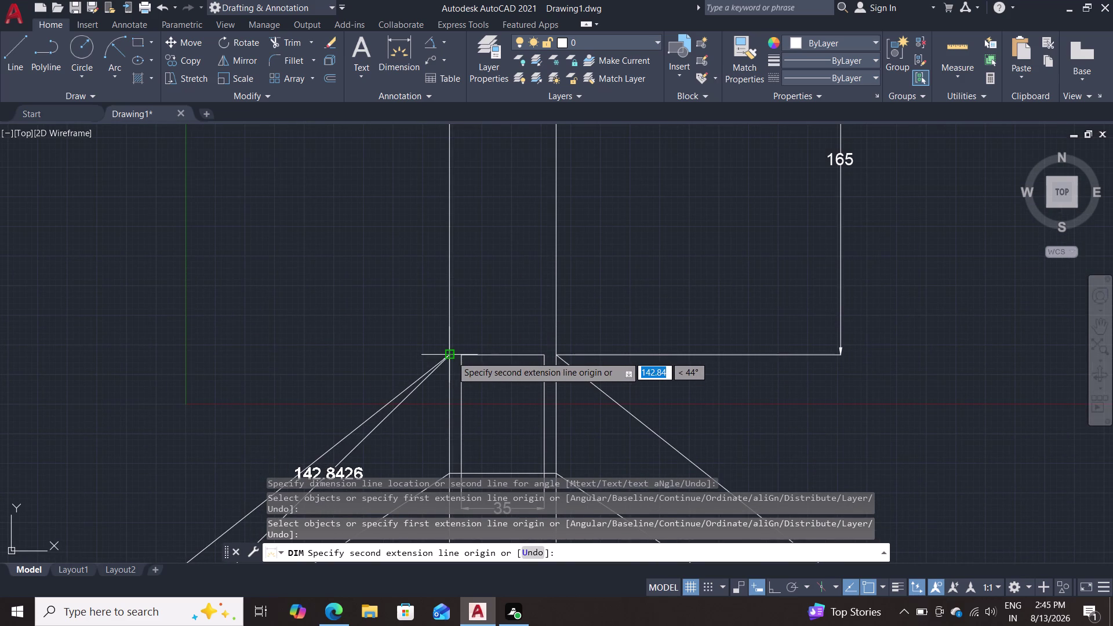
drag(452, 356, 440, 349)
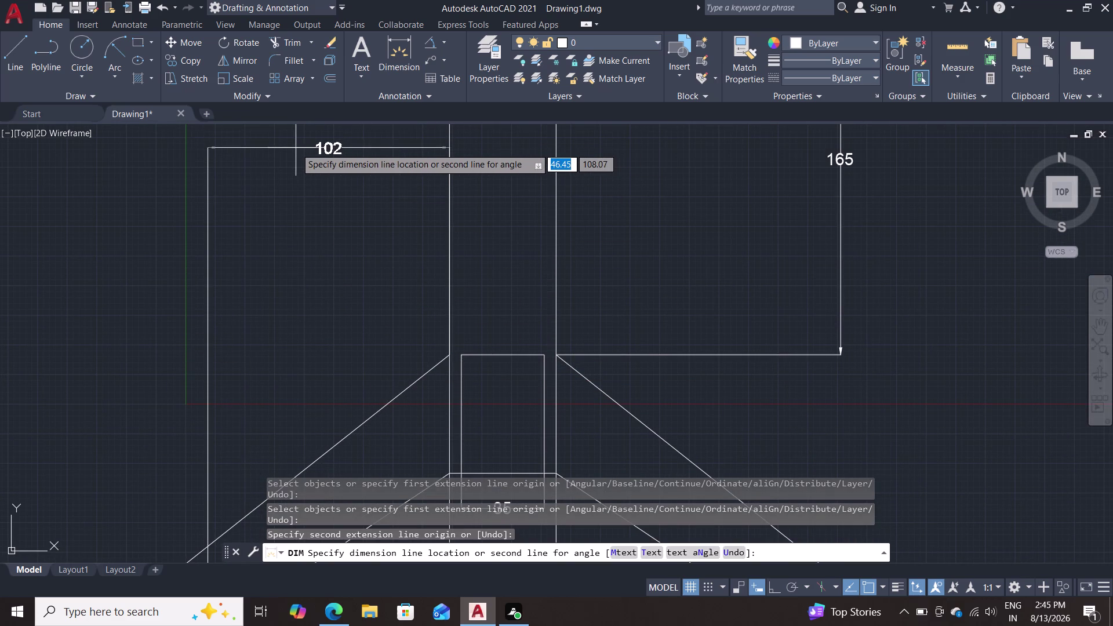
click(291, 151)
scroll(down, 3)
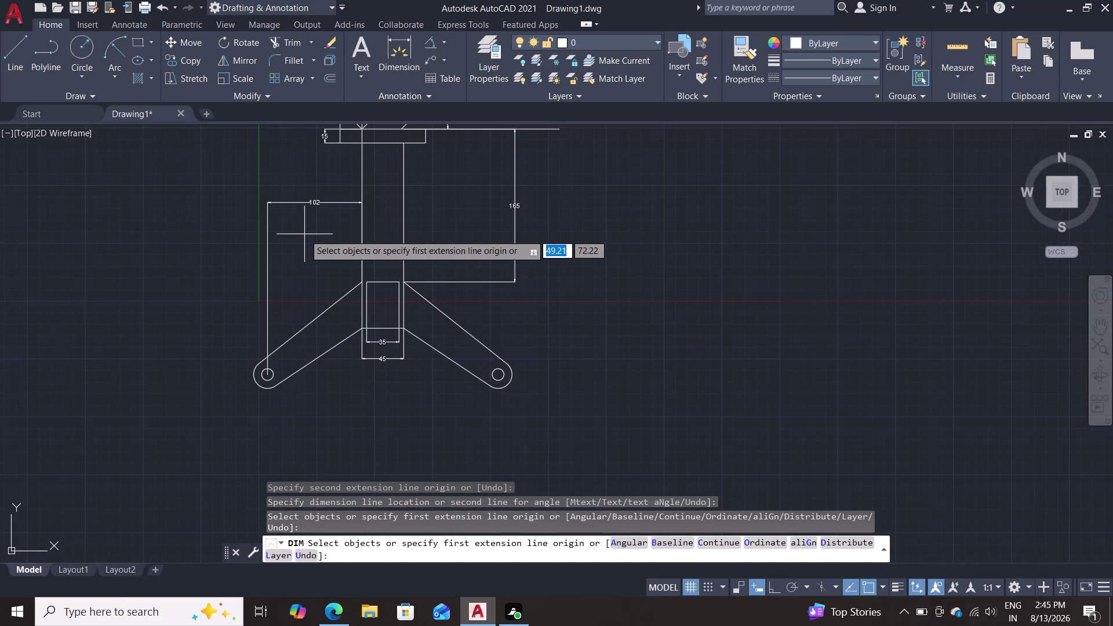
middle_drag(299, 229, 238, 231)
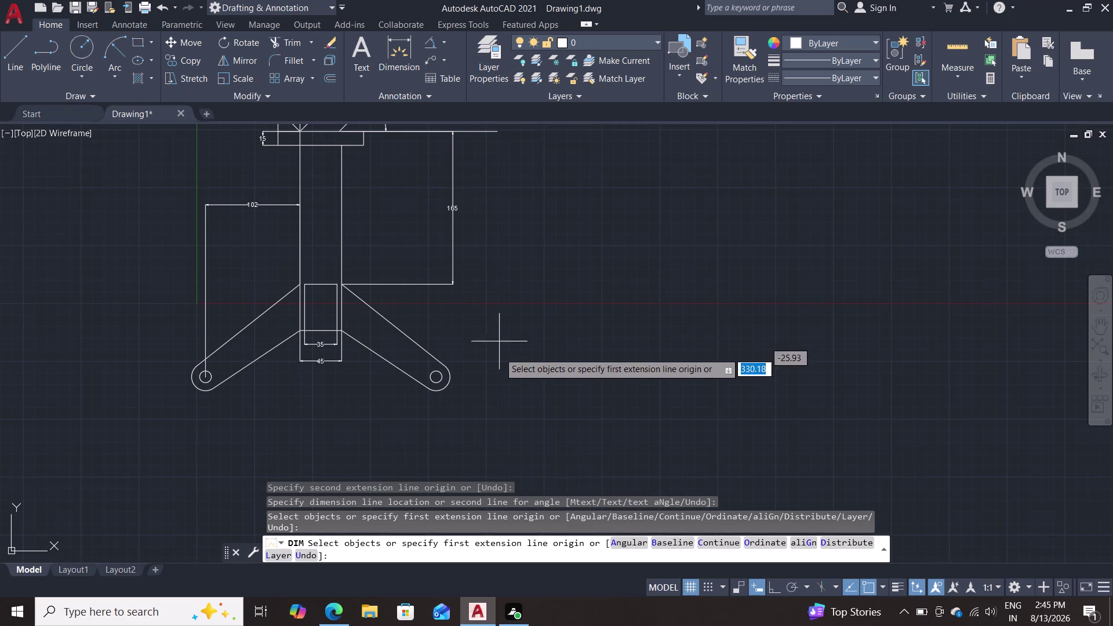
Place the vertical 100 dimension on the right side of the base.
click(434, 379)
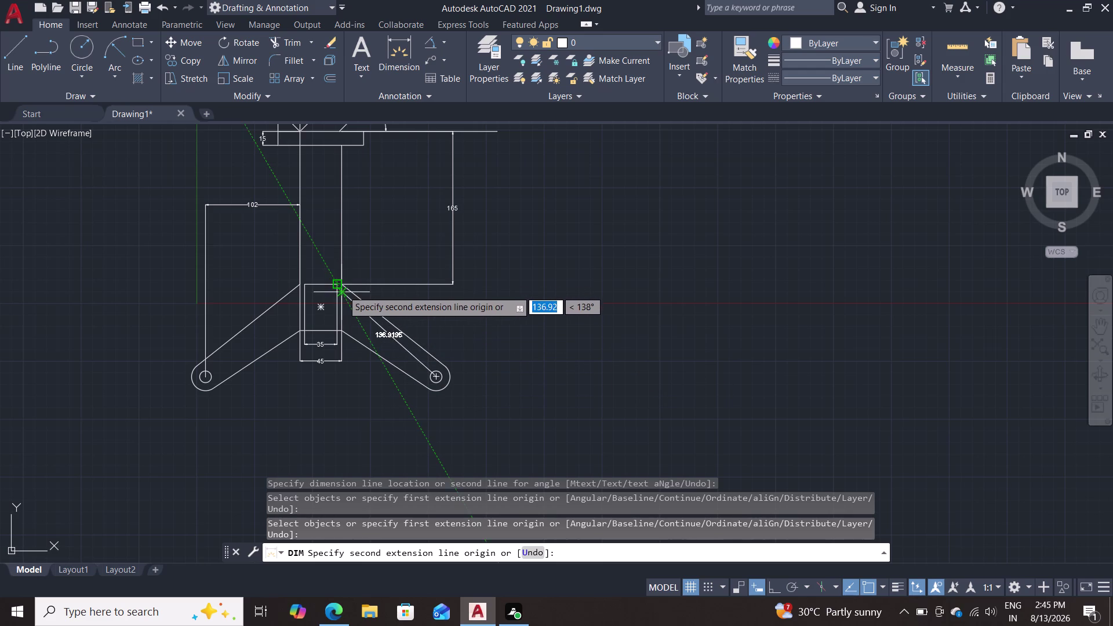
scroll(up, 3)
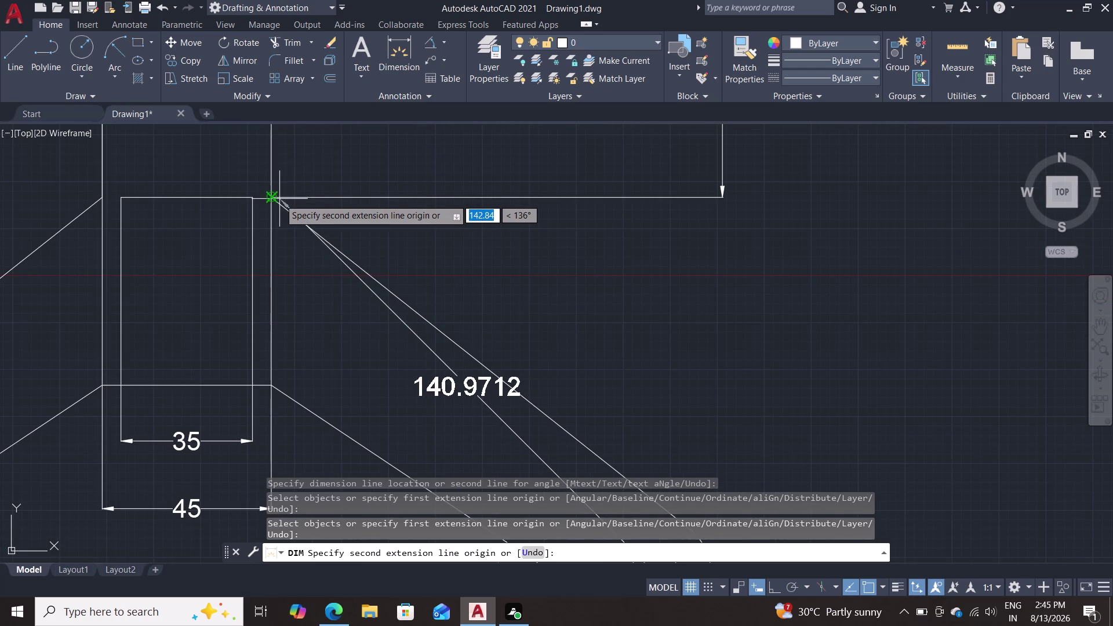
double_click(272, 199)
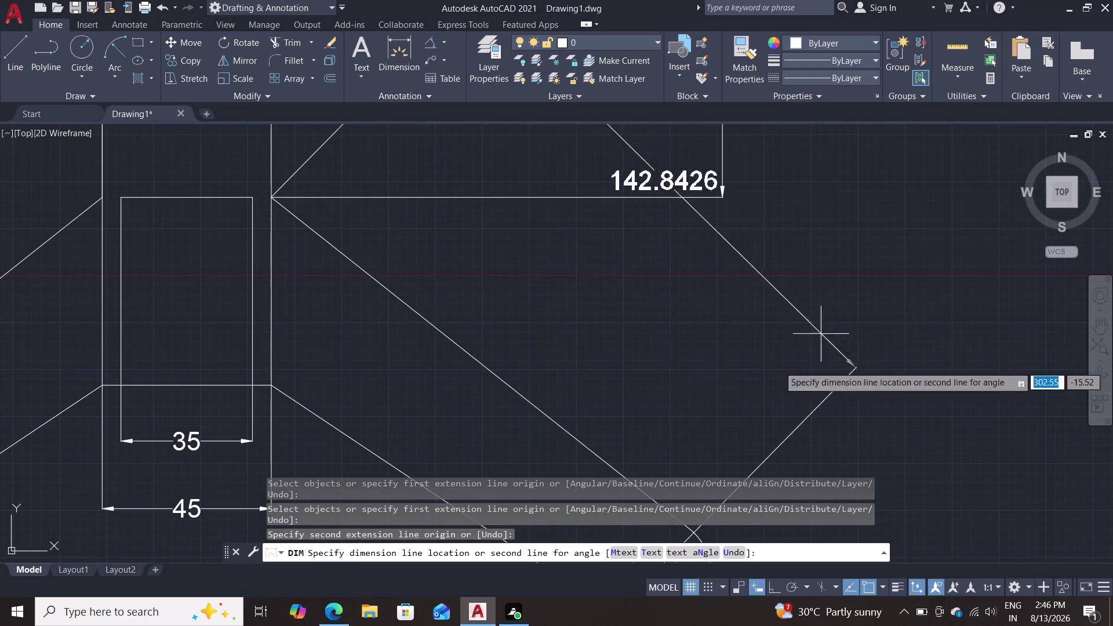
scroll(down, 3)
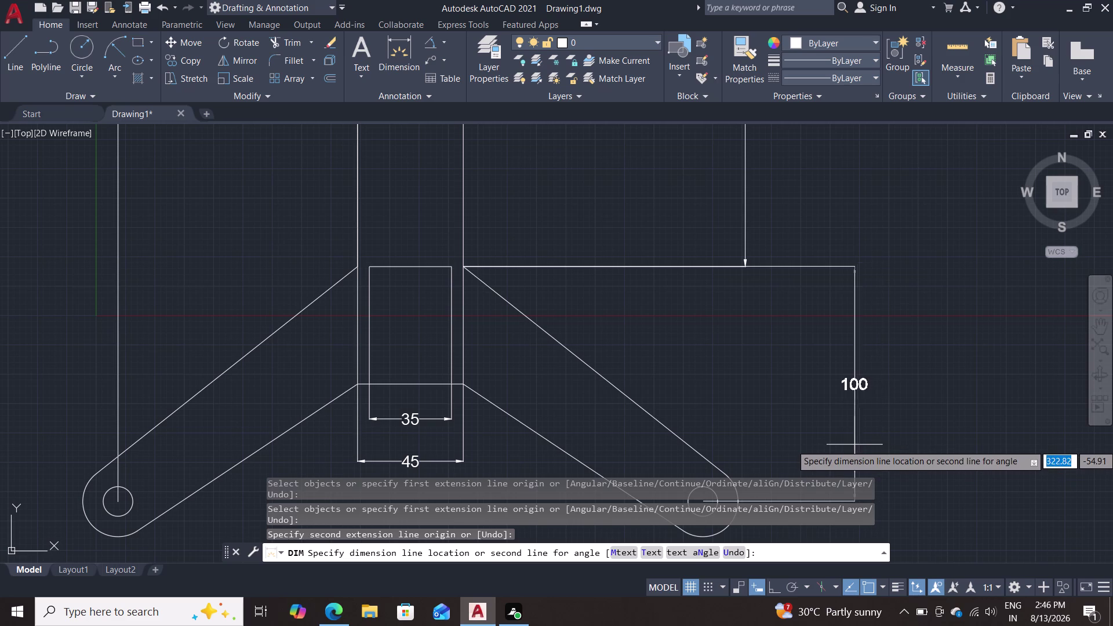
click(815, 437)
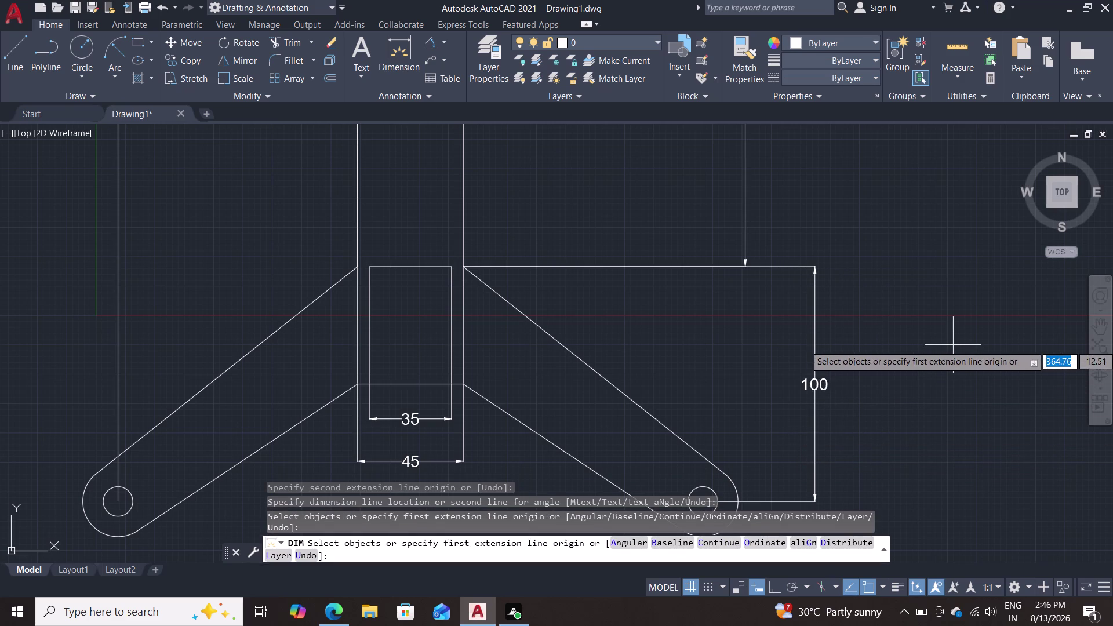
key(Escape)
scroll(down, 3)
middle_drag(937, 313, 913, 327)
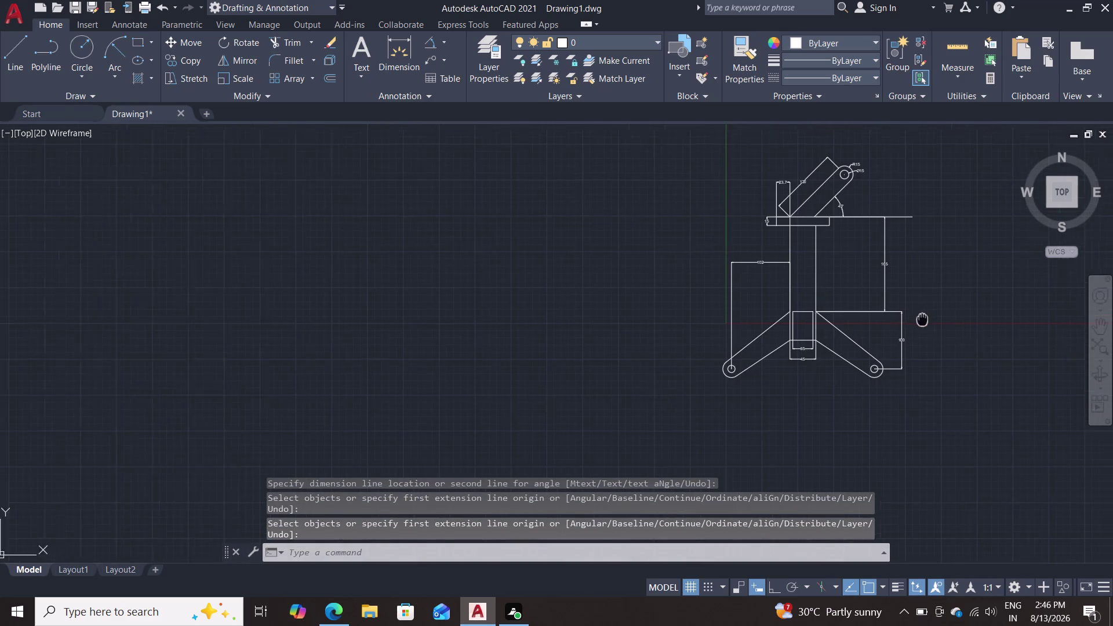
Drag the 165 dimension's lower grip right to align it with the 100 dimension.
middle_drag(912, 327, 852, 382)
scroll(up, 3)
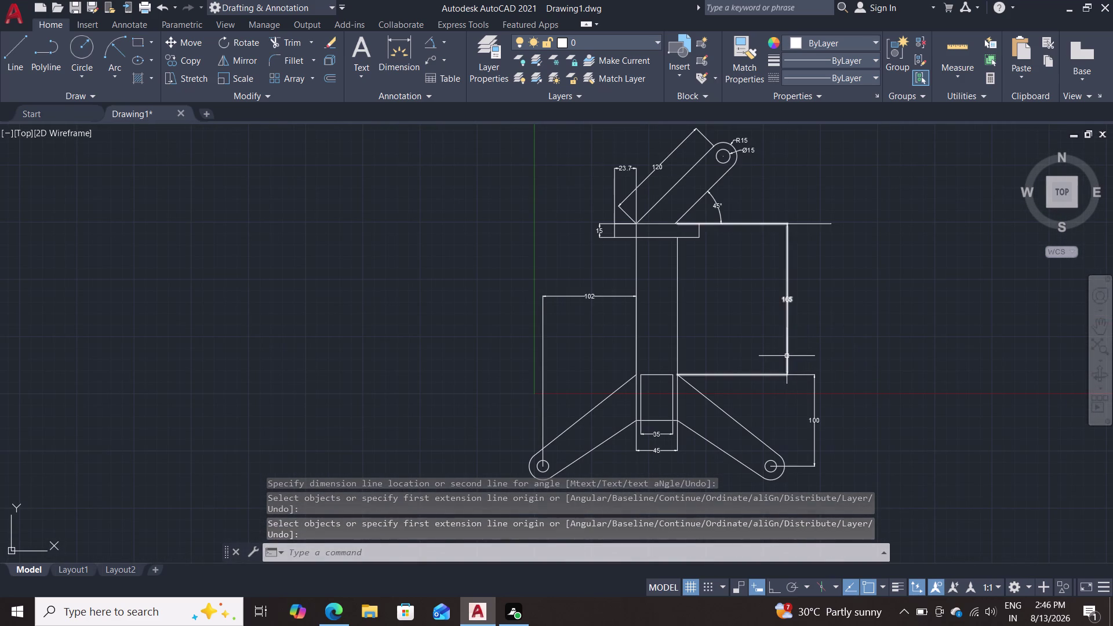
click(786, 356)
scroll(up, 3)
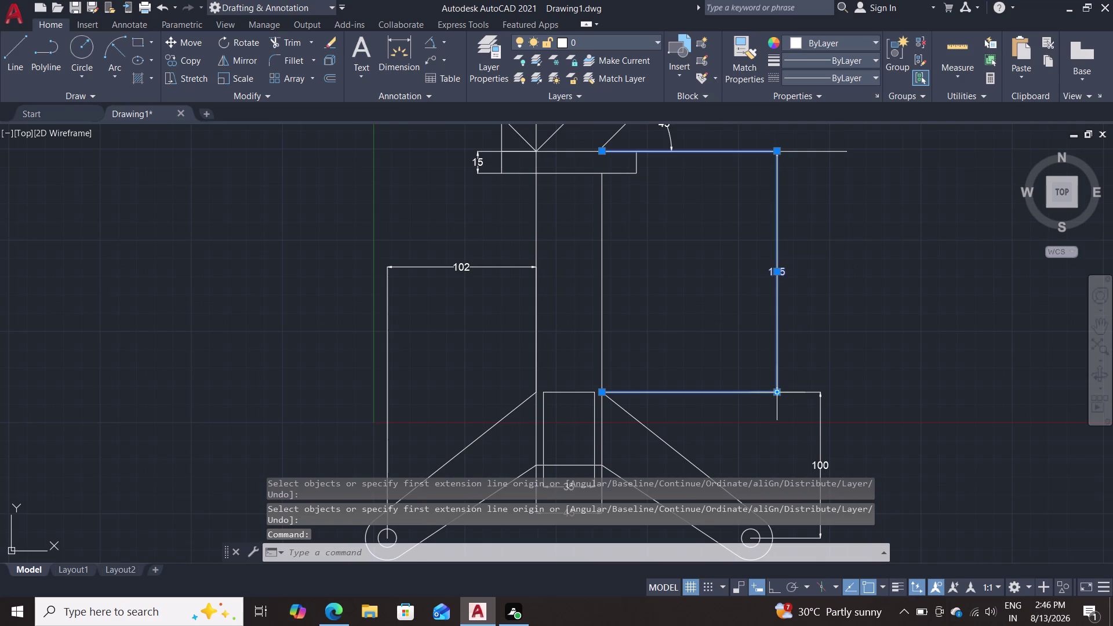
click(777, 396)
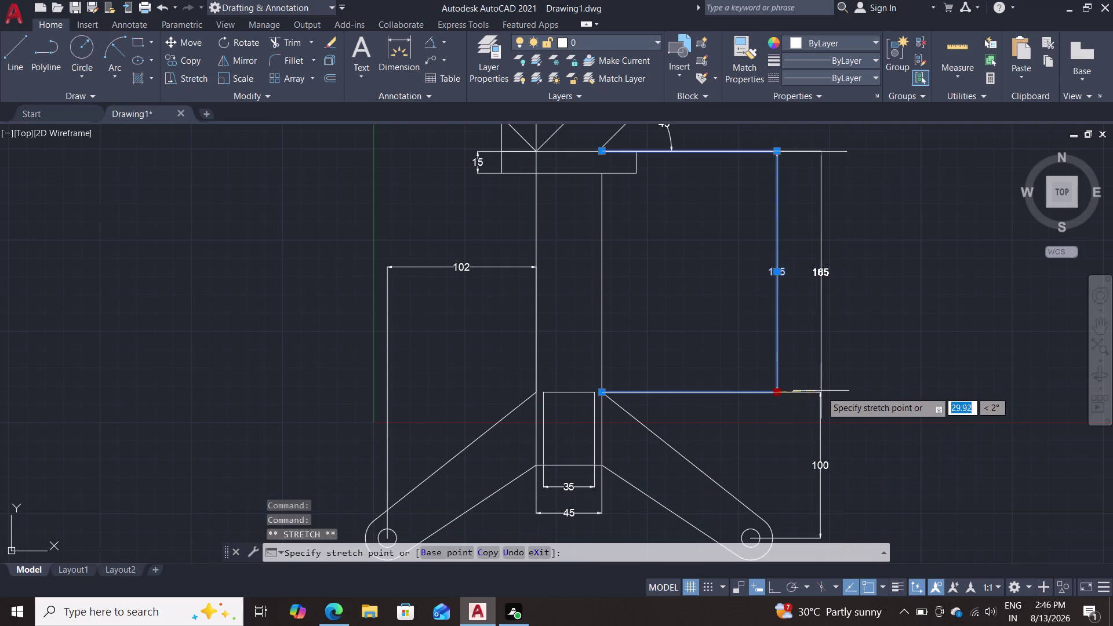
click(823, 389)
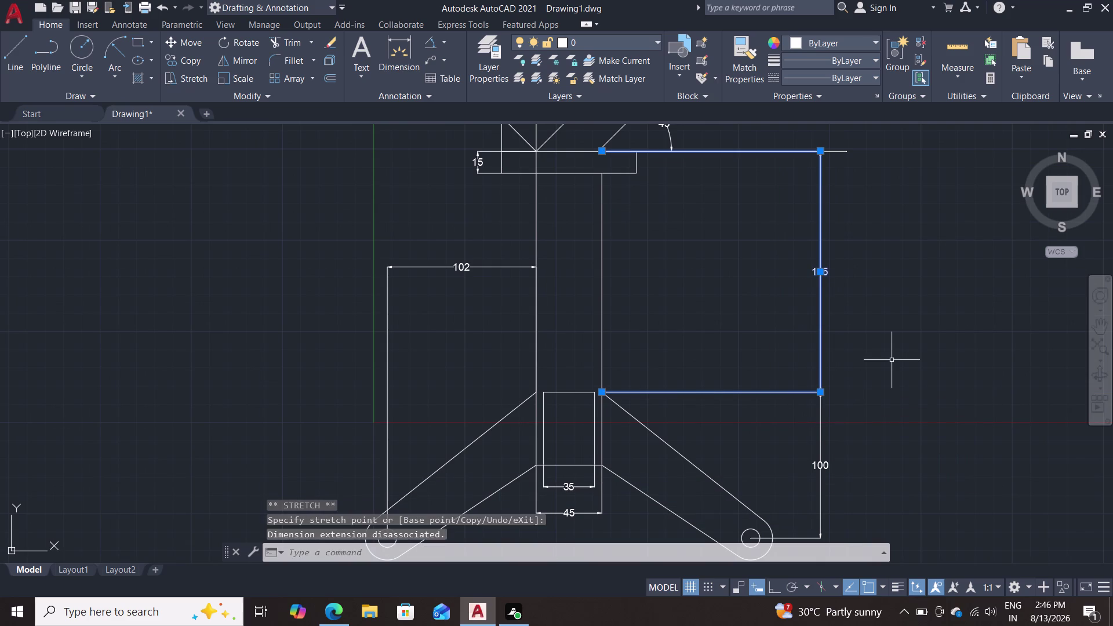
key(Escape)
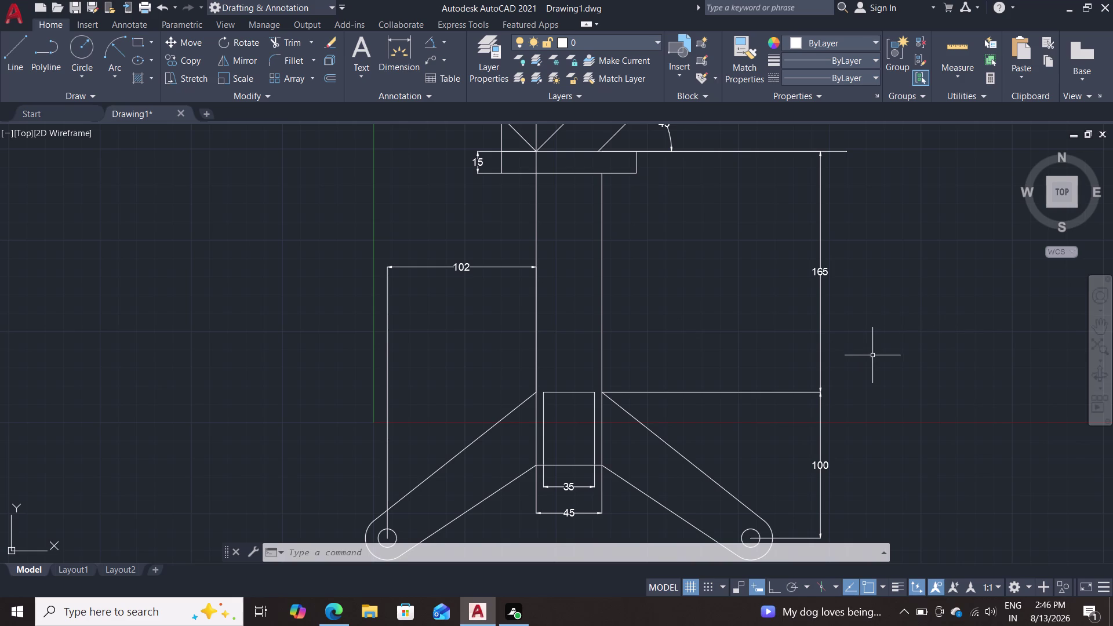
scroll(down, 3)
scroll(up, 3)
middle_drag(894, 336, 909, 282)
scroll(down, 3)
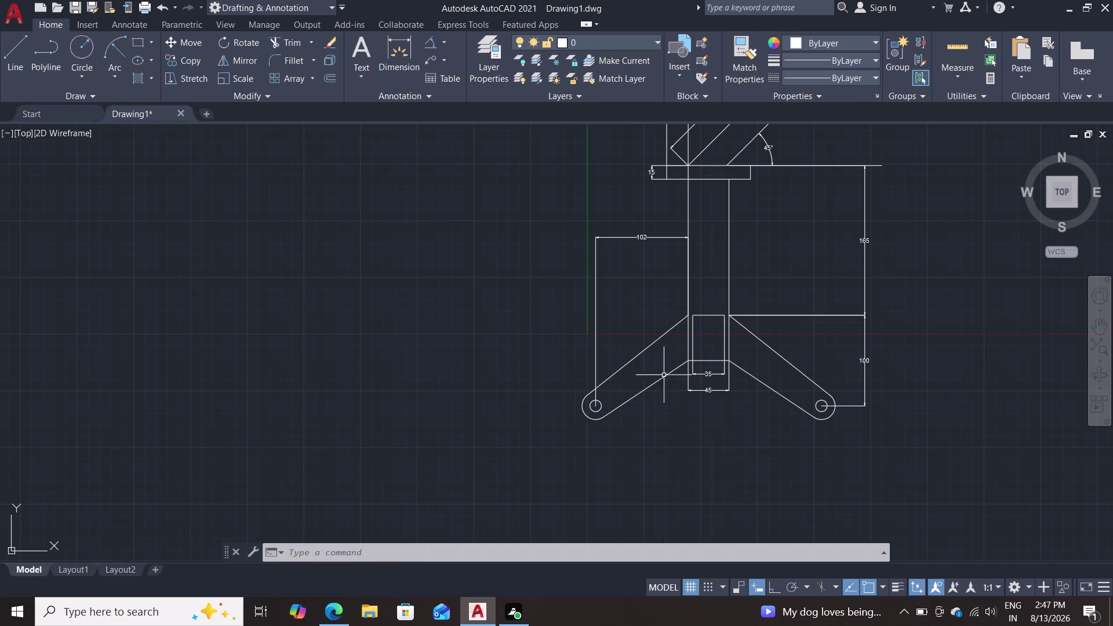
Add an R6.3 radius dimension to the small hole on the lower-left lug.
click(444, 45)
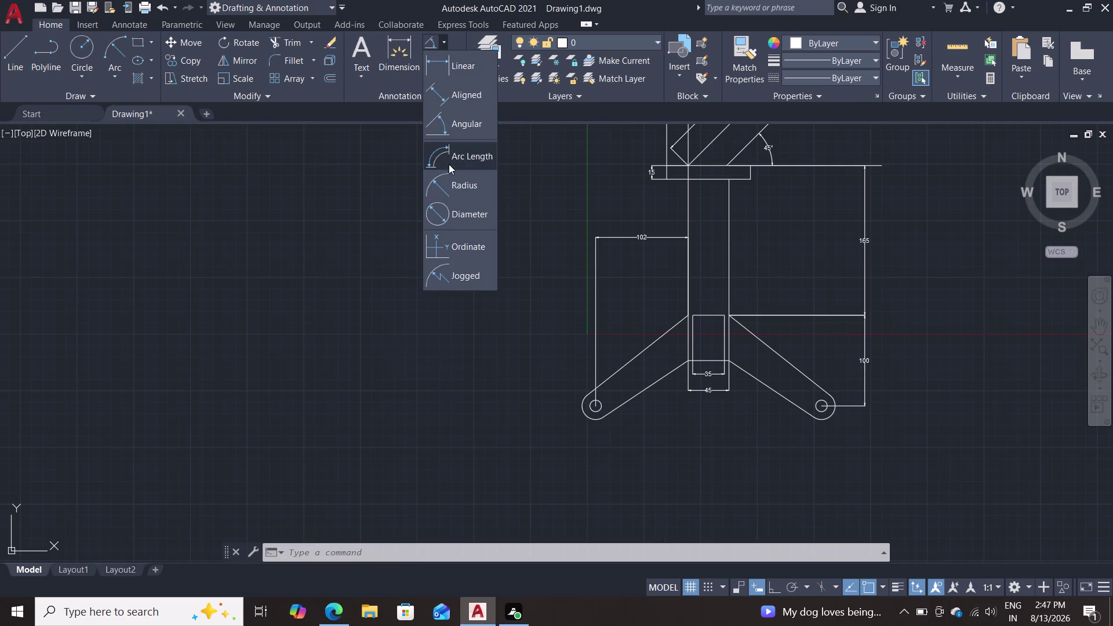
click(477, 187)
scroll(up, 3)
middle_drag(466, 275, 423, 200)
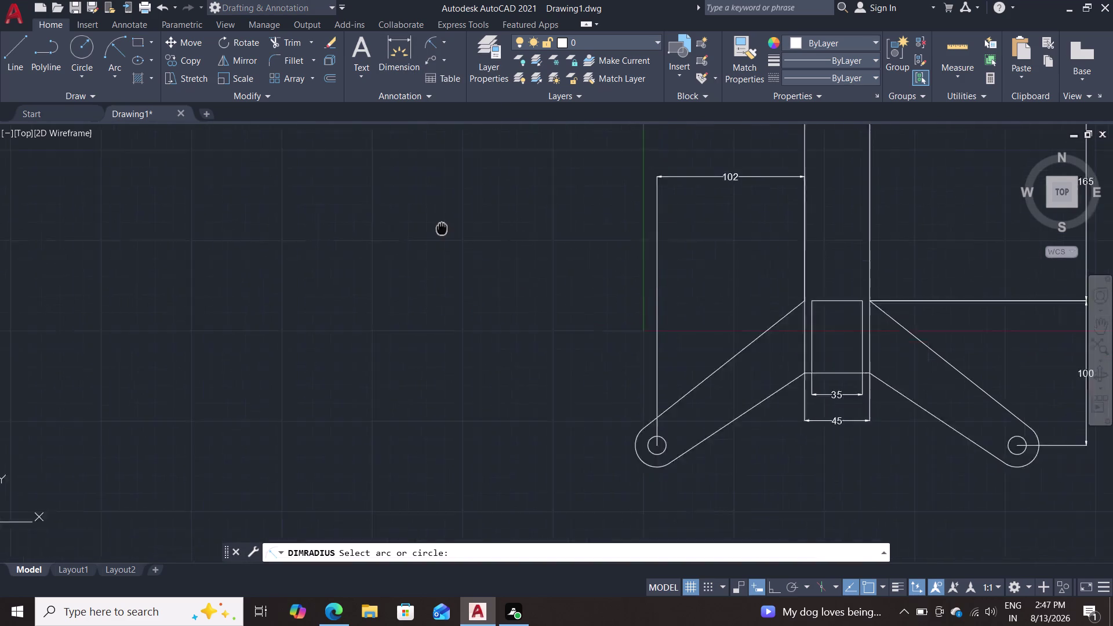
middle_drag(424, 201, 401, 175)
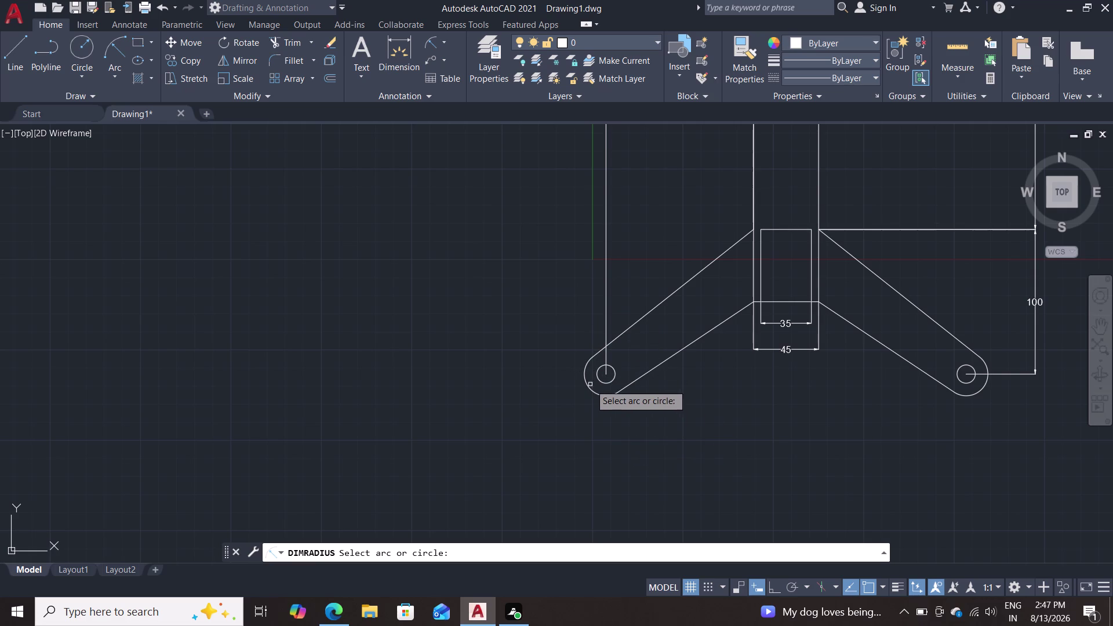
double_click(607, 383)
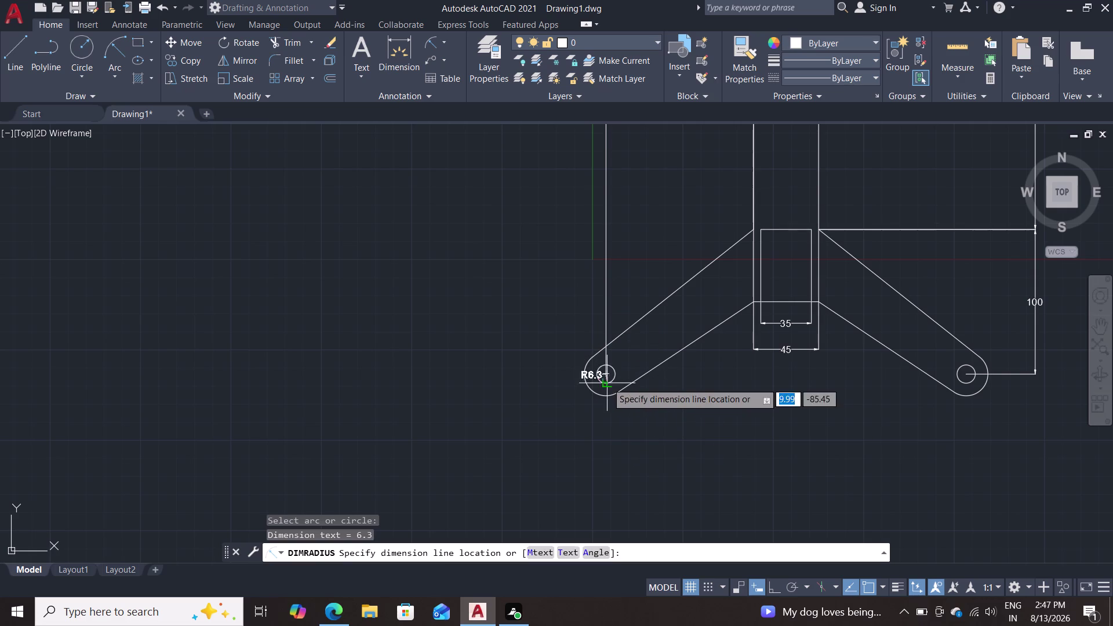
double_click(556, 414)
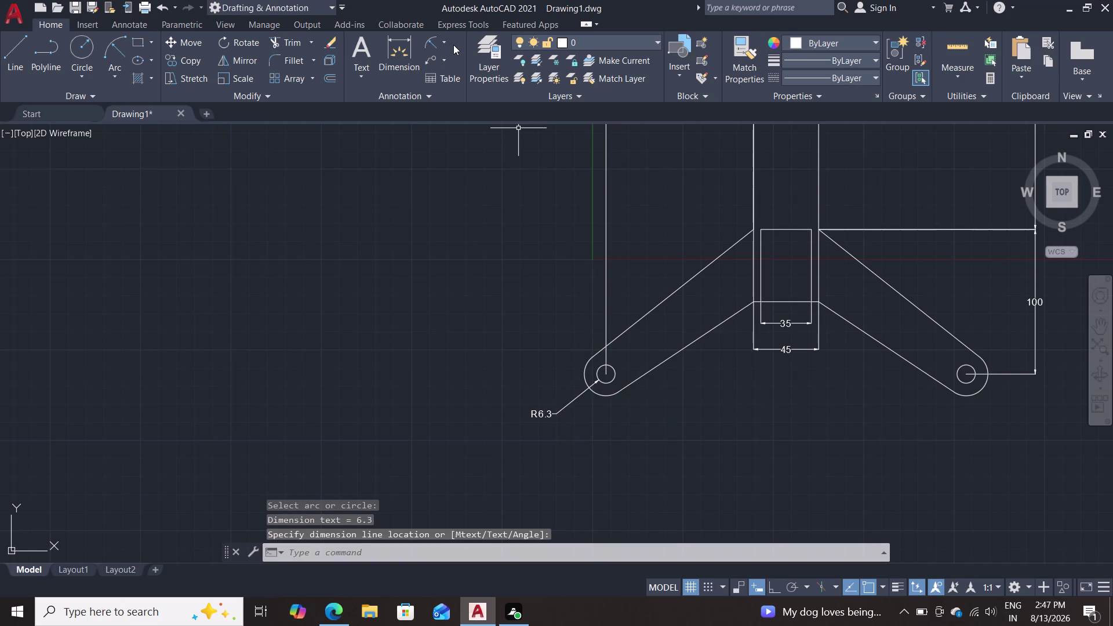
Add a Ø30 diameter dimension to the lug's rounded end, then refit the view.
click(440, 39)
double_click(456, 220)
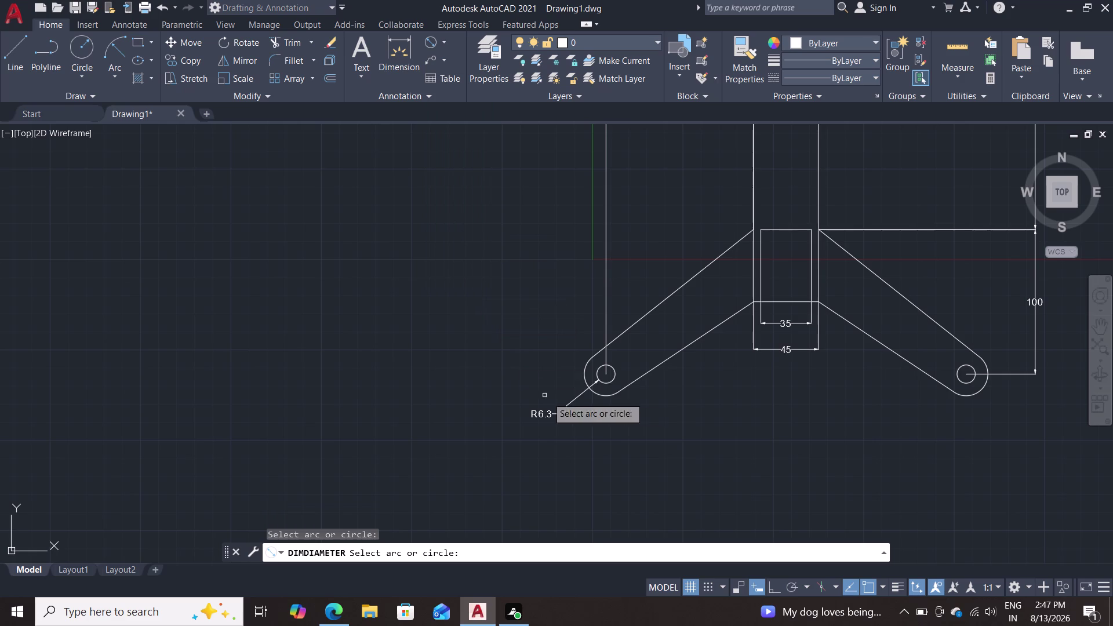
click(584, 374)
click(535, 355)
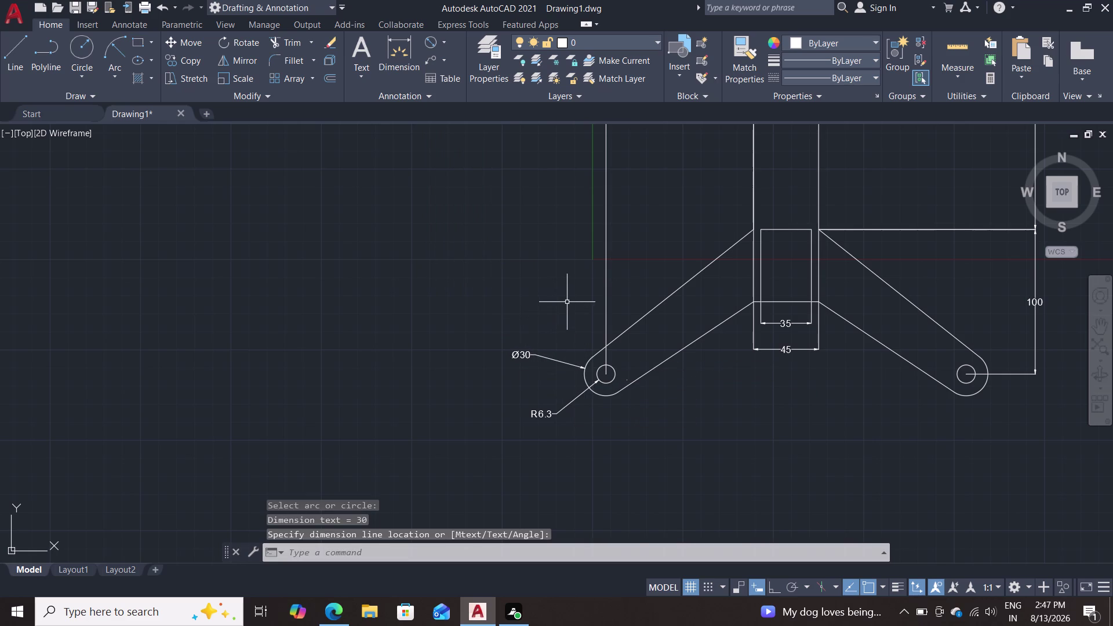
scroll(down, 3)
middle_drag(543, 301, 446, 368)
middle_click(446, 367)
scroll(down, 3)
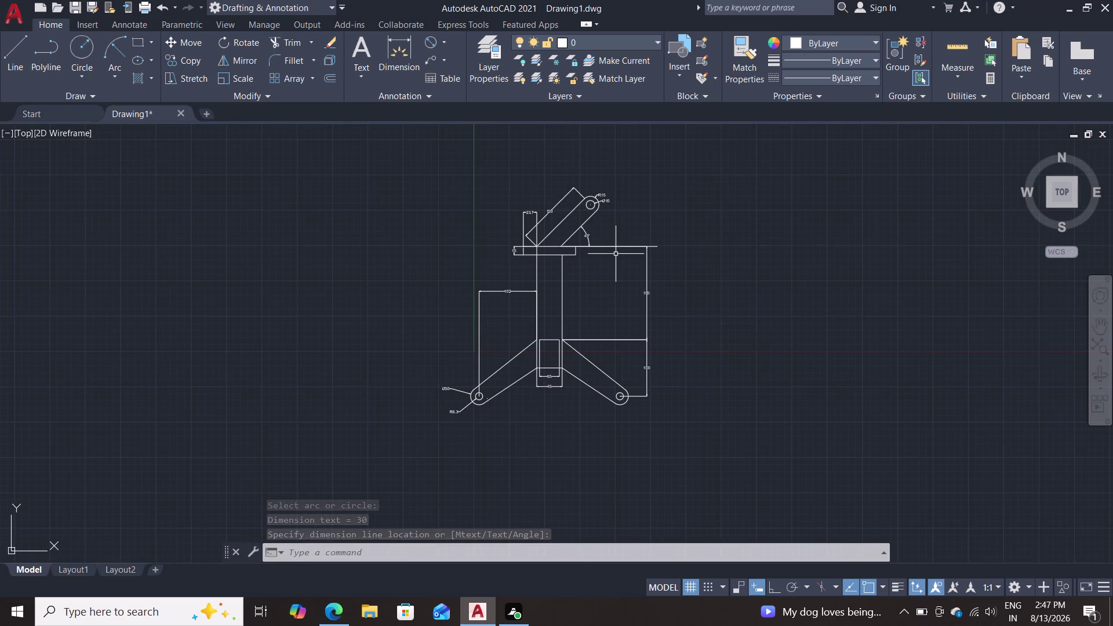
scroll(up, 3)
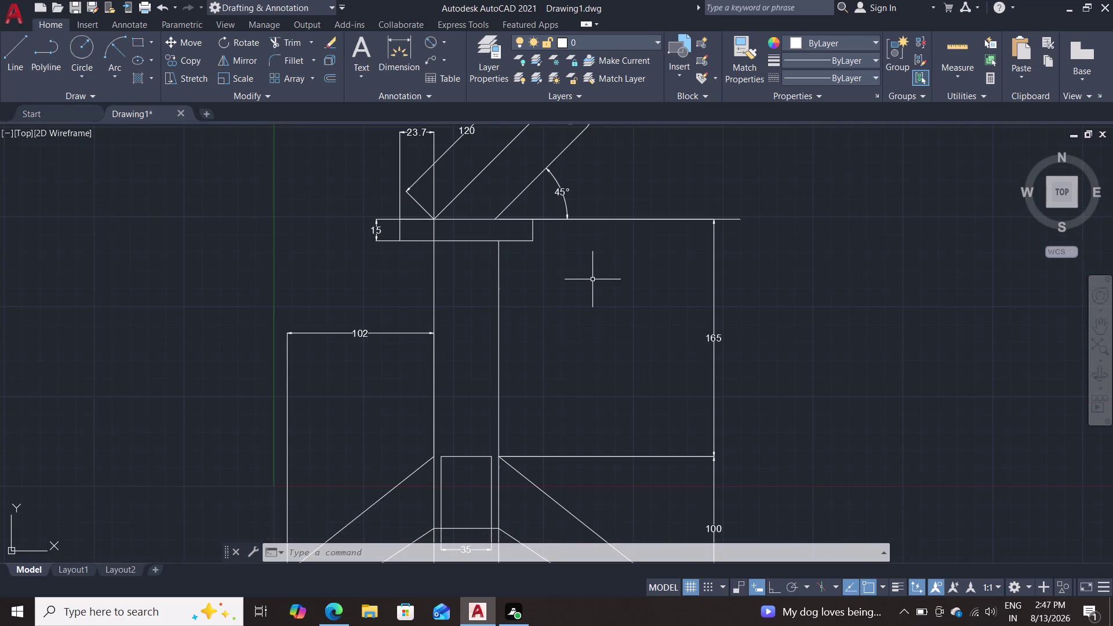
scroll(down, 3)
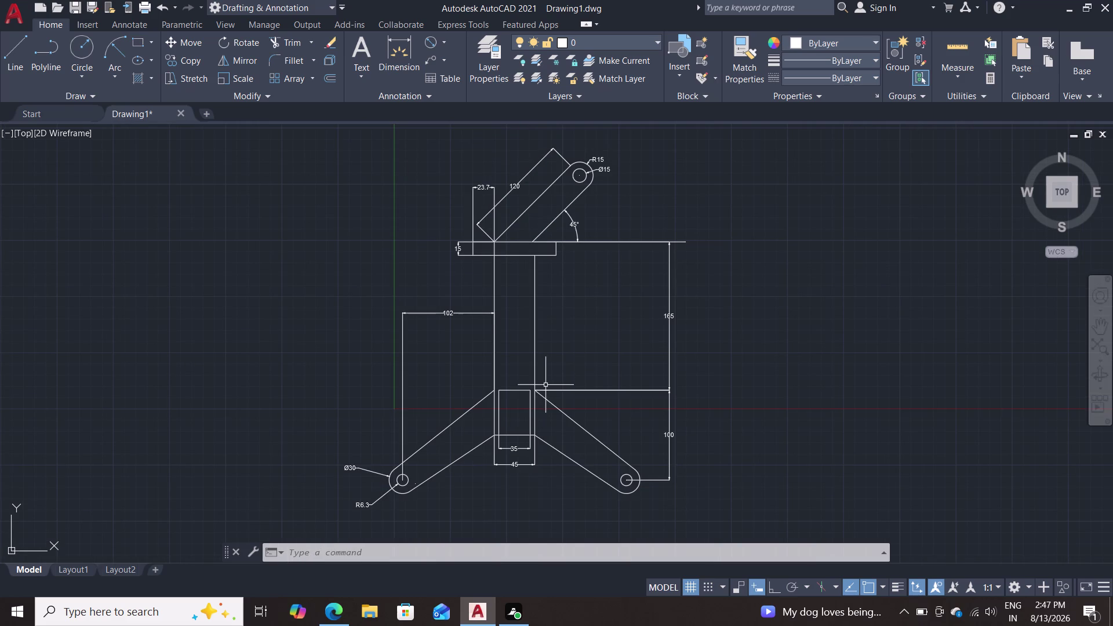
double_click(515, 458)
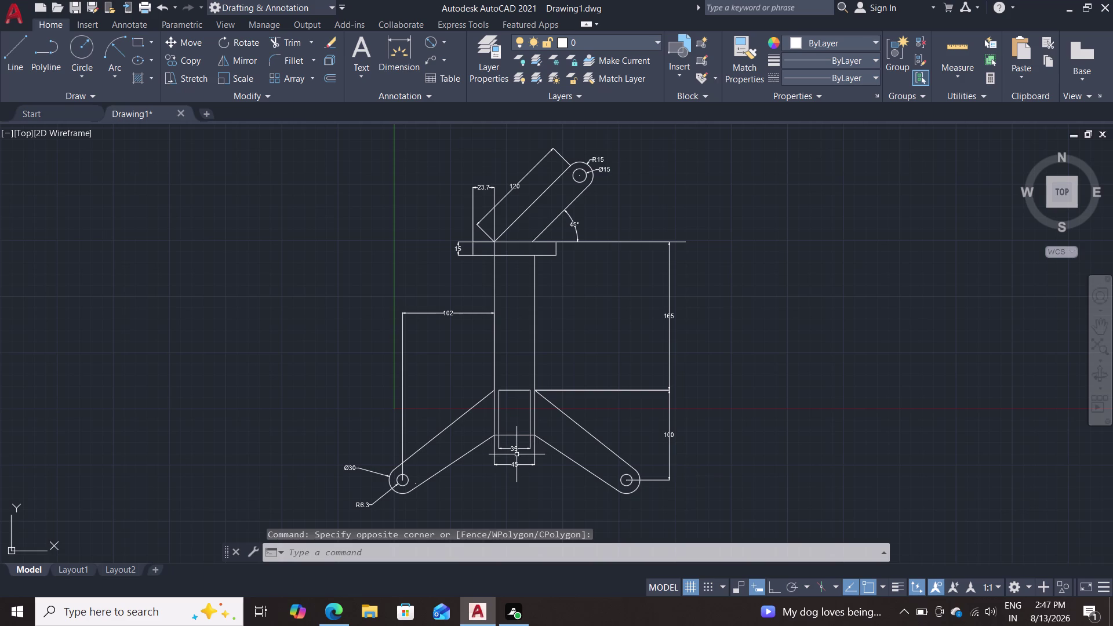
double_click(522, 449)
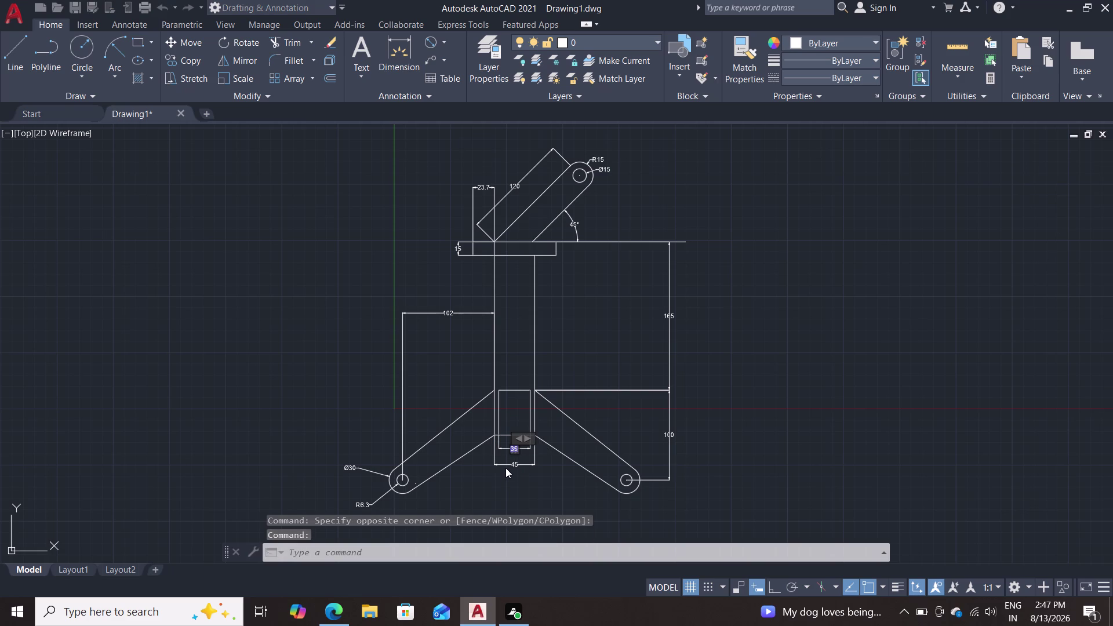
key(Escape)
key(Escape)
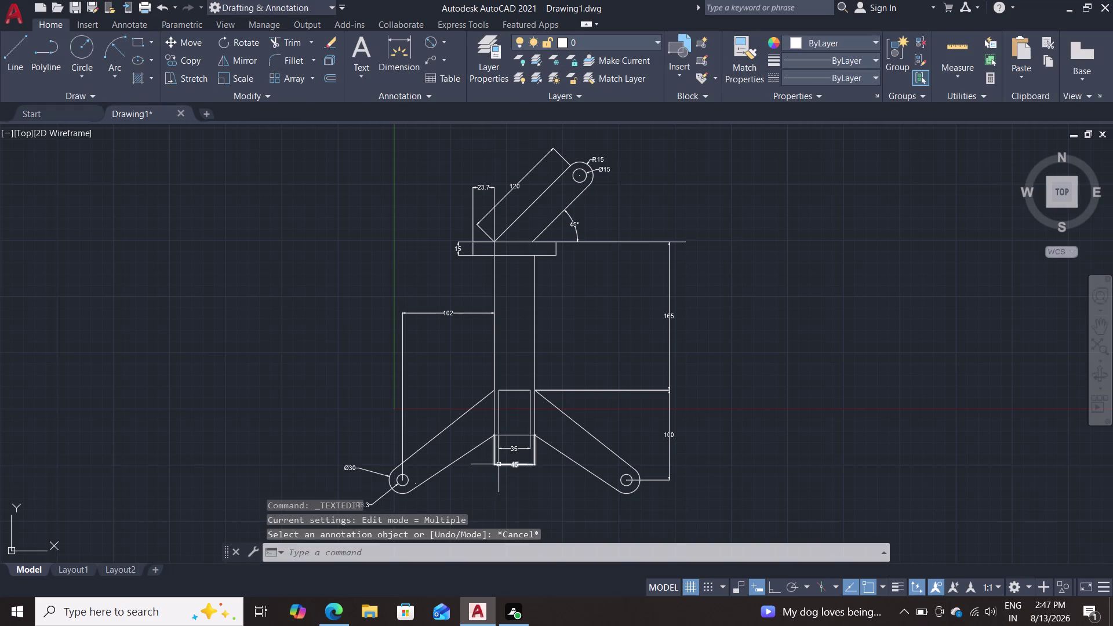
double_click(499, 465)
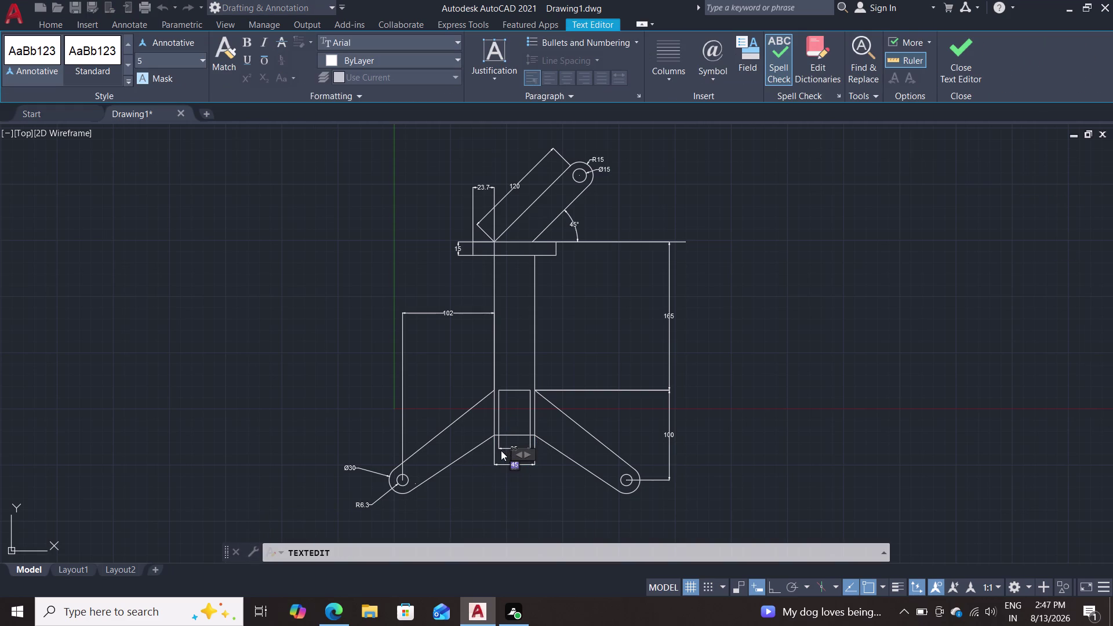
key(Escape)
key(Escape)
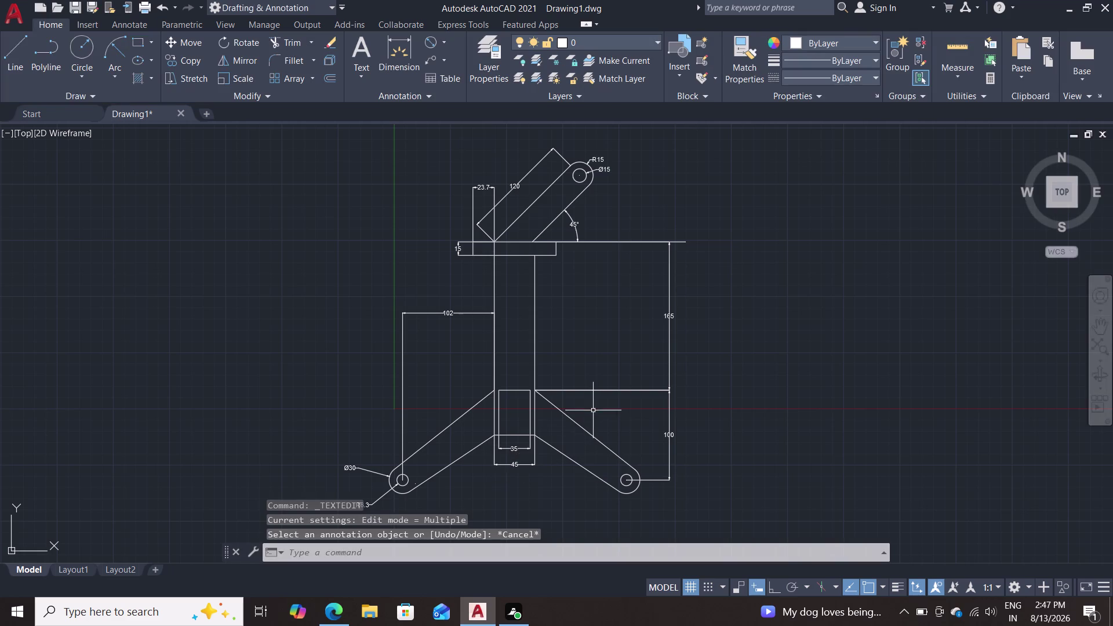
click(669, 361)
key(Escape)
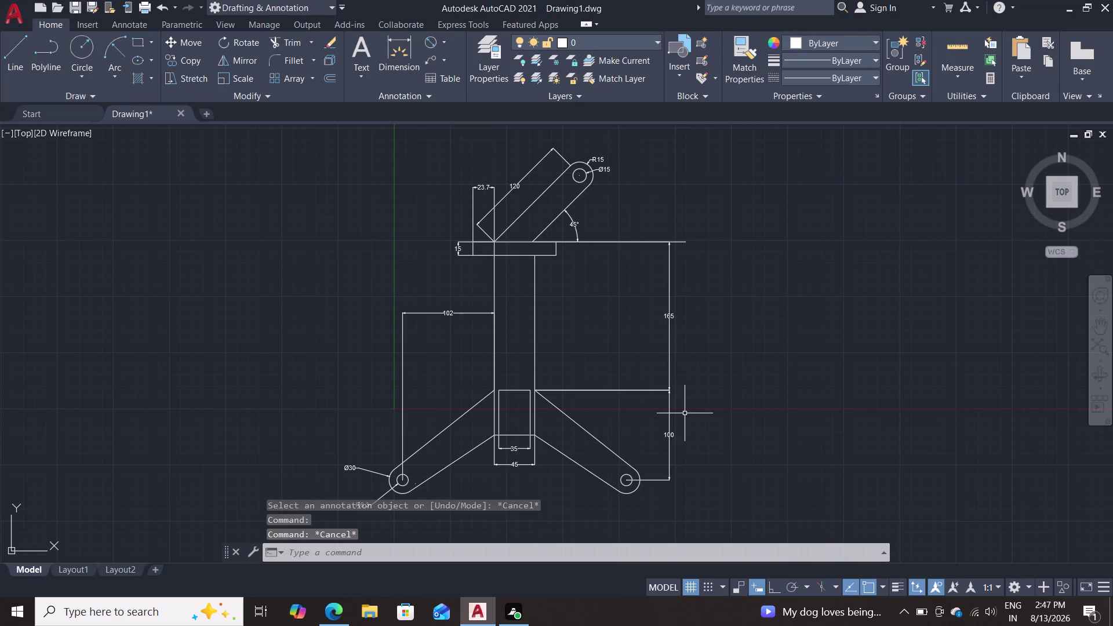
key(p)
key(r)
key(Return)
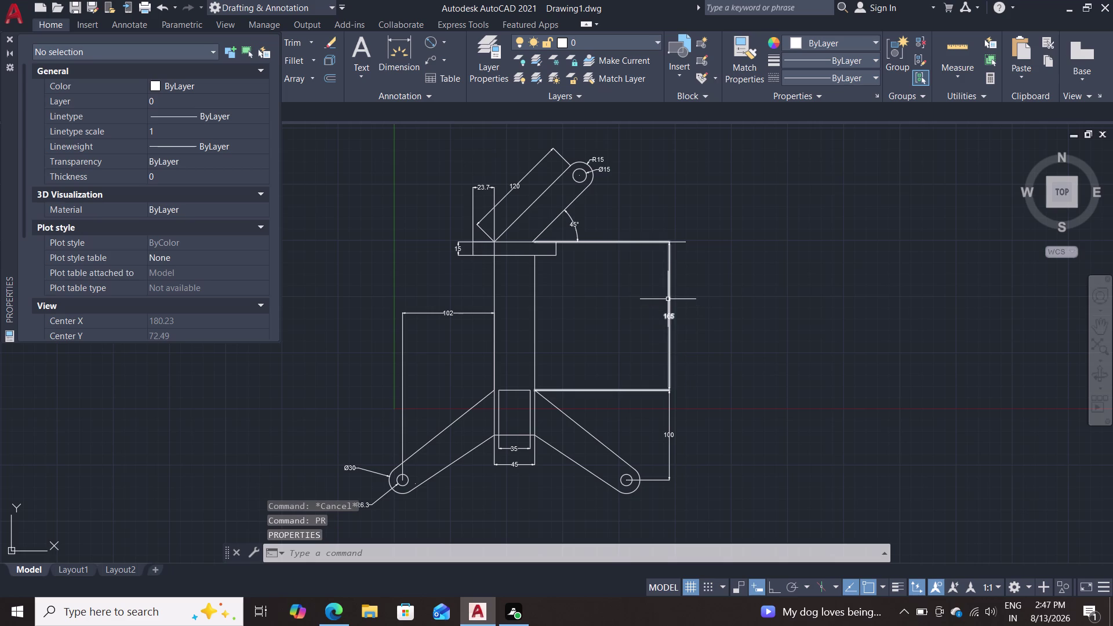
Inspect the 165 dimension and exit its text editor without changes.
click(667, 300)
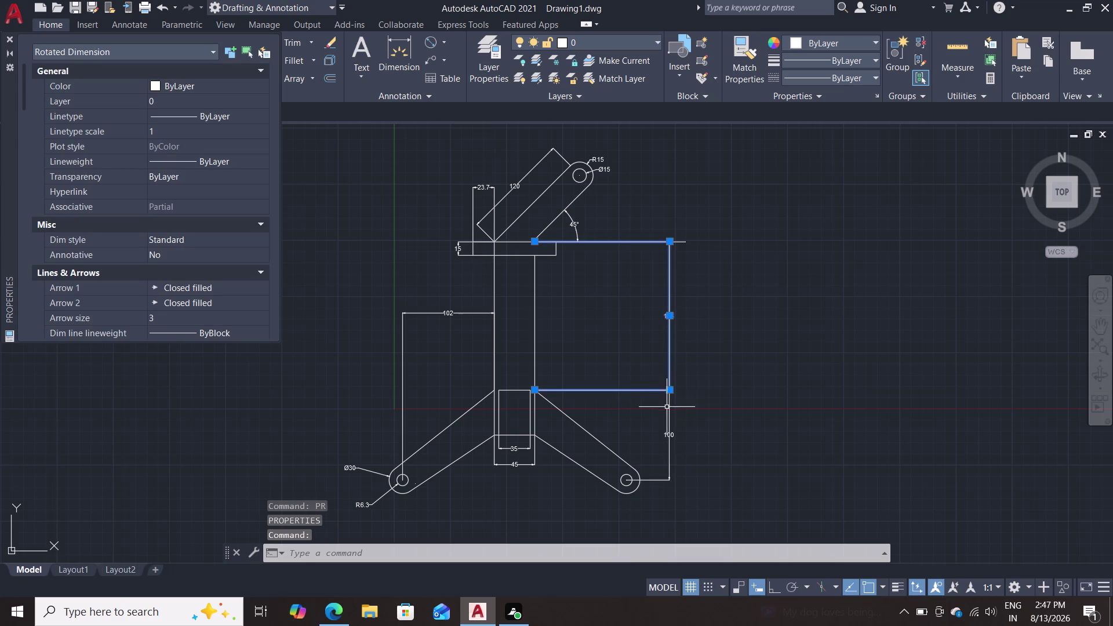
double_click(669, 408)
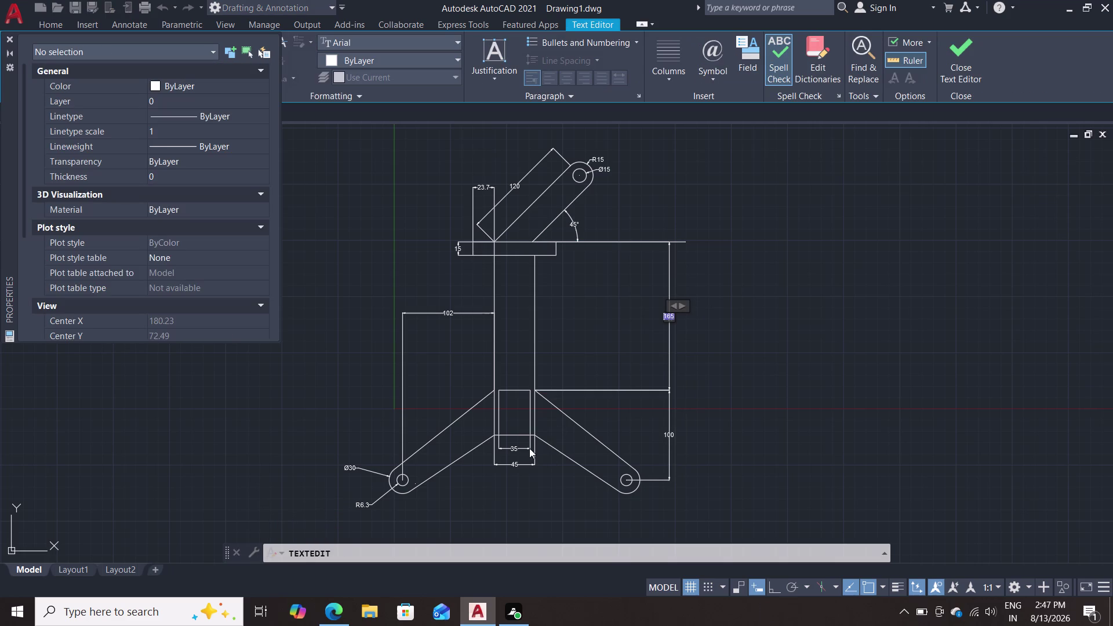
key(Escape)
key(Escape)
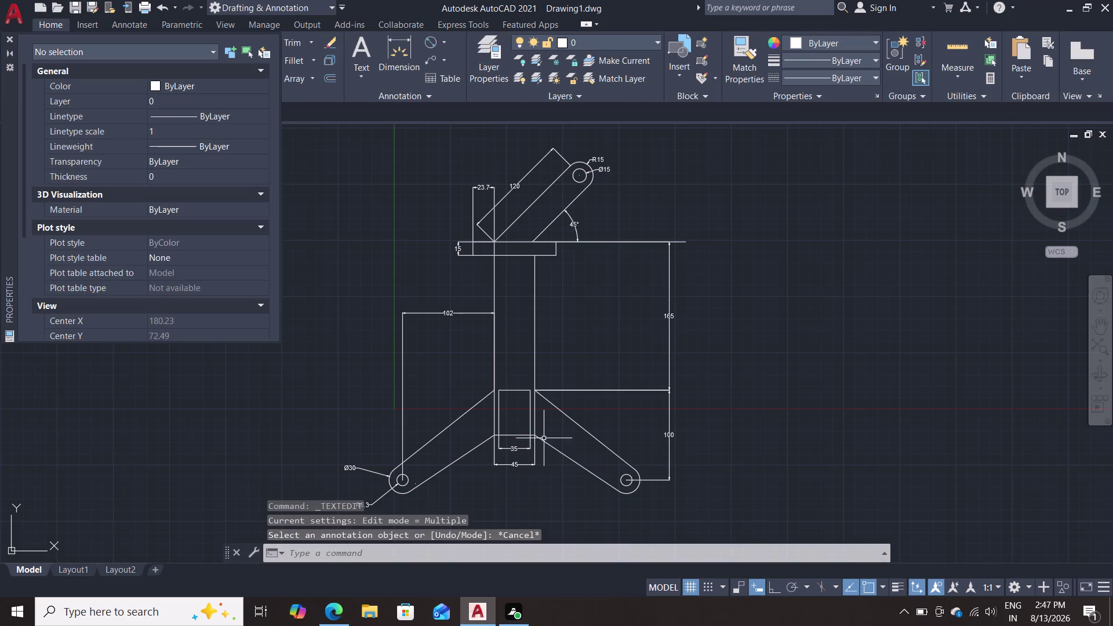
scroll(up, 3)
scroll(down, 3)
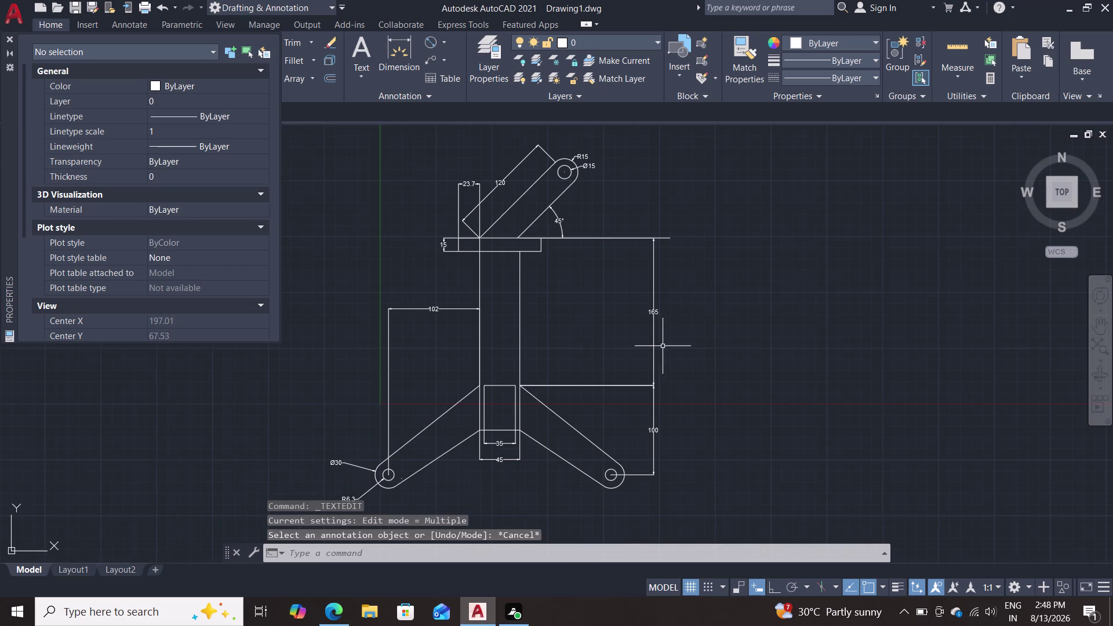
Select the 165, 35, 45, 100, R6.3, Ø30, 102, 15, 23.7 and 120 dimensions.
click(653, 348)
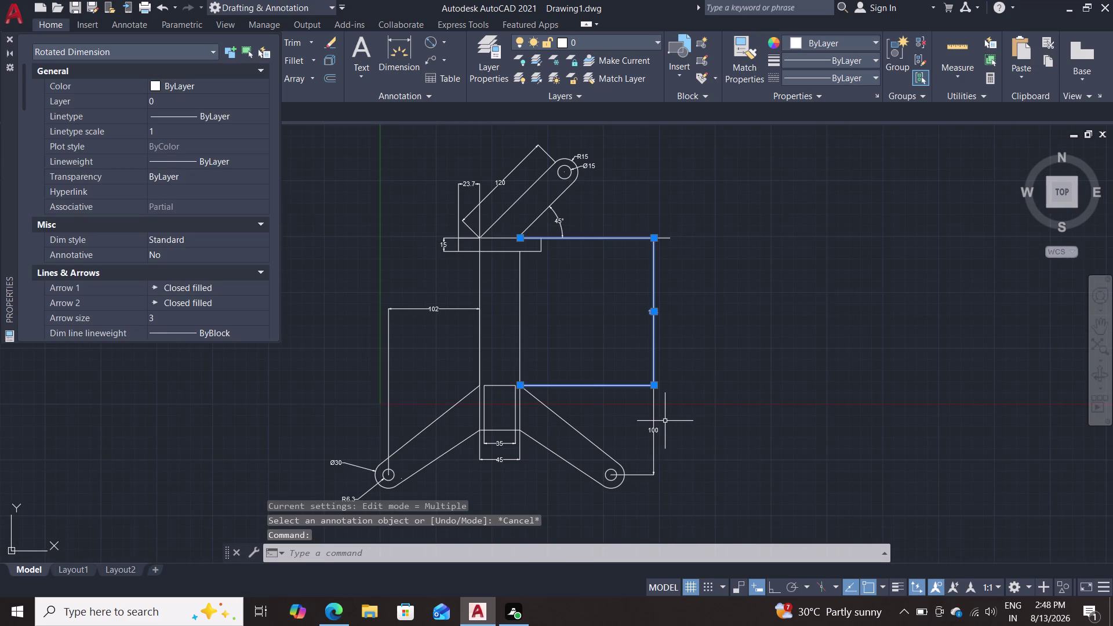
click(653, 408)
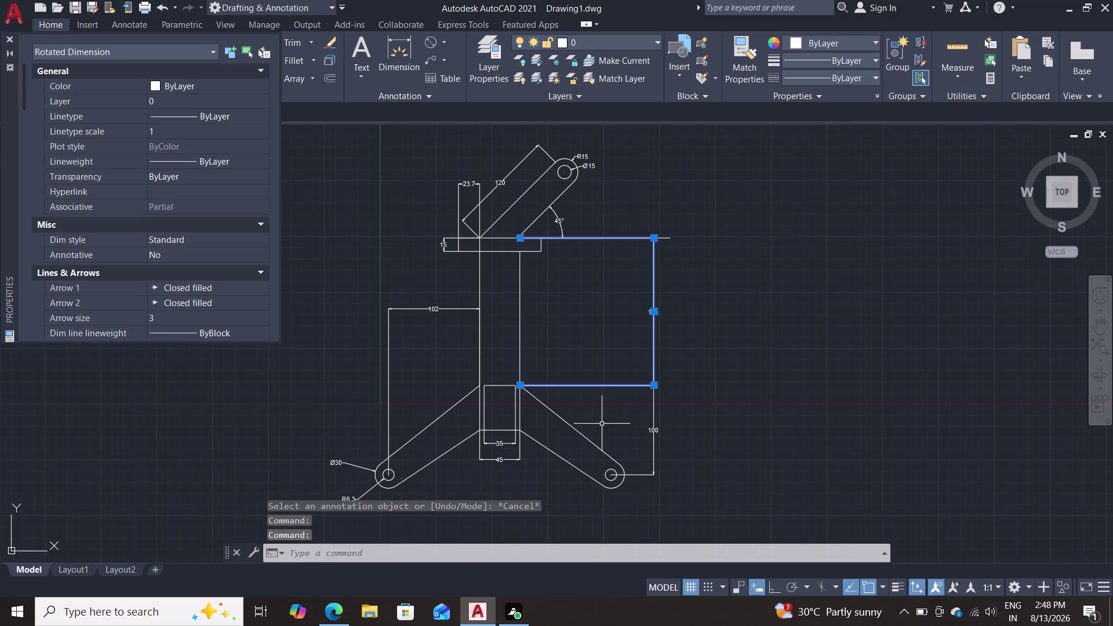
click(512, 443)
click(513, 460)
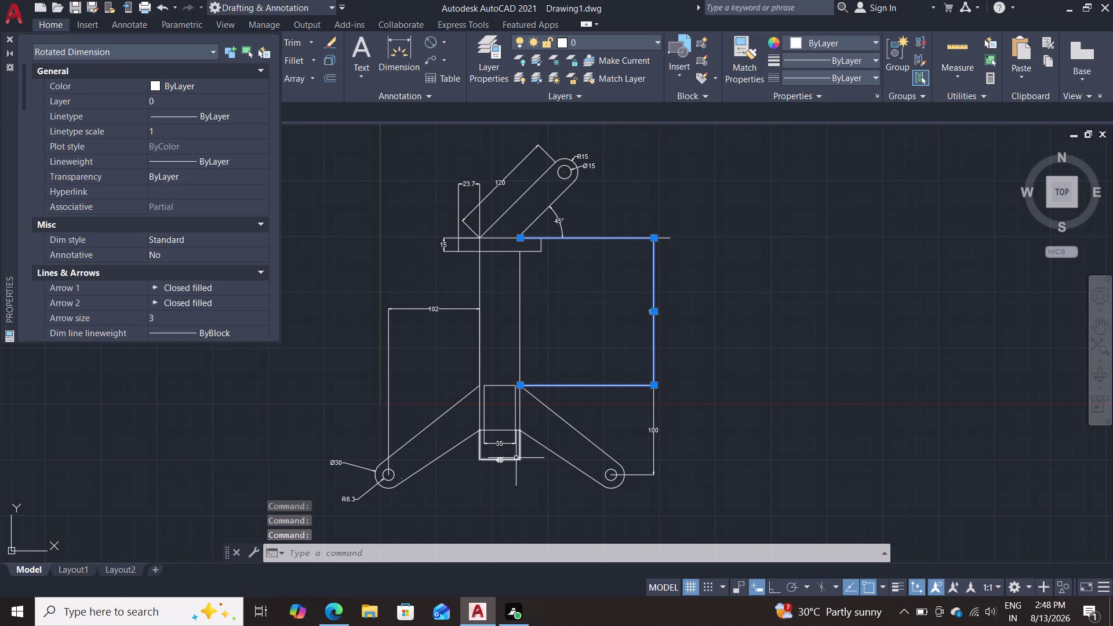
click(513, 460)
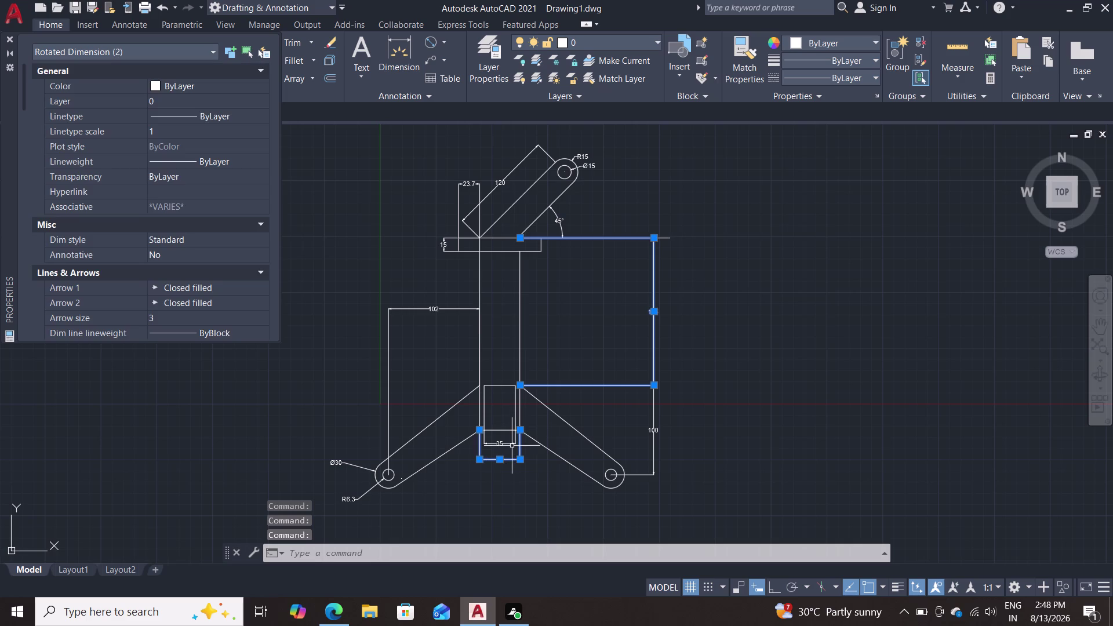
click(512, 446)
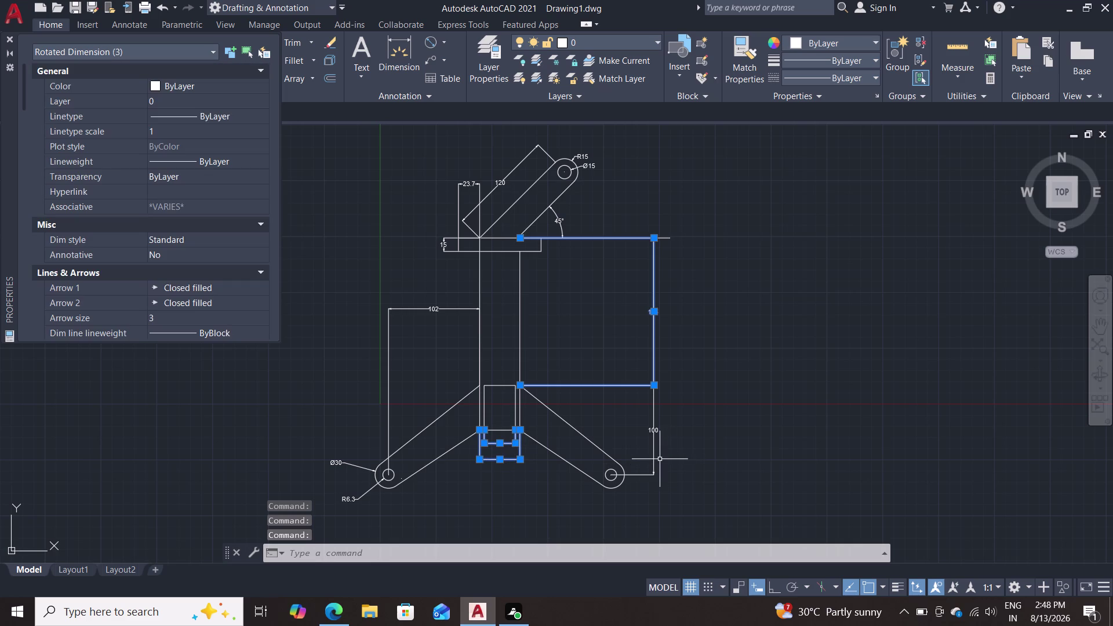
click(654, 457)
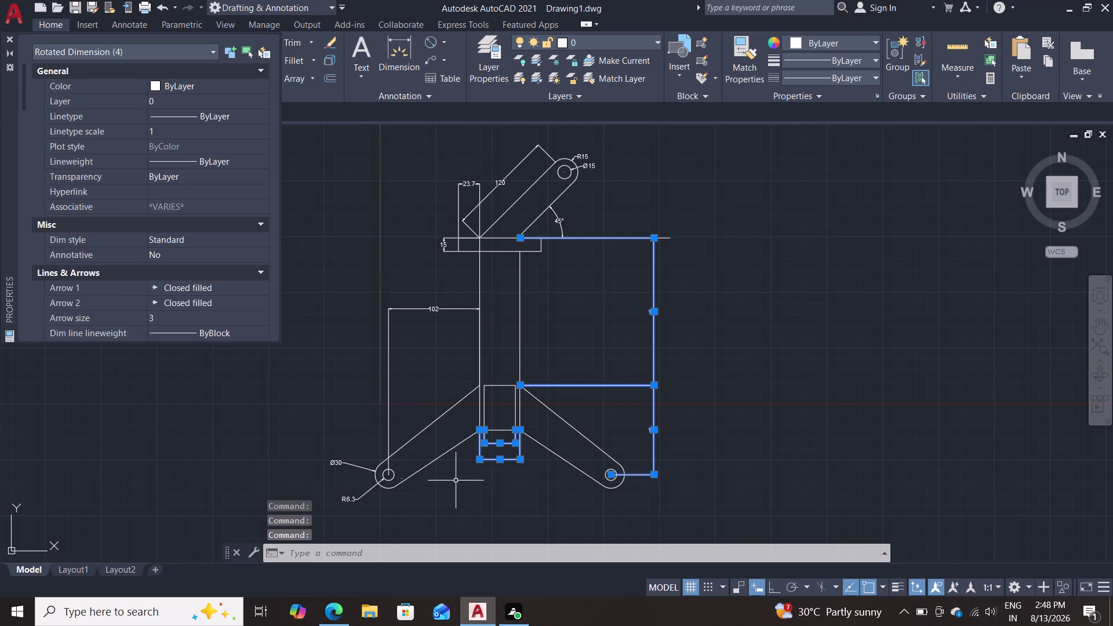
click(370, 491)
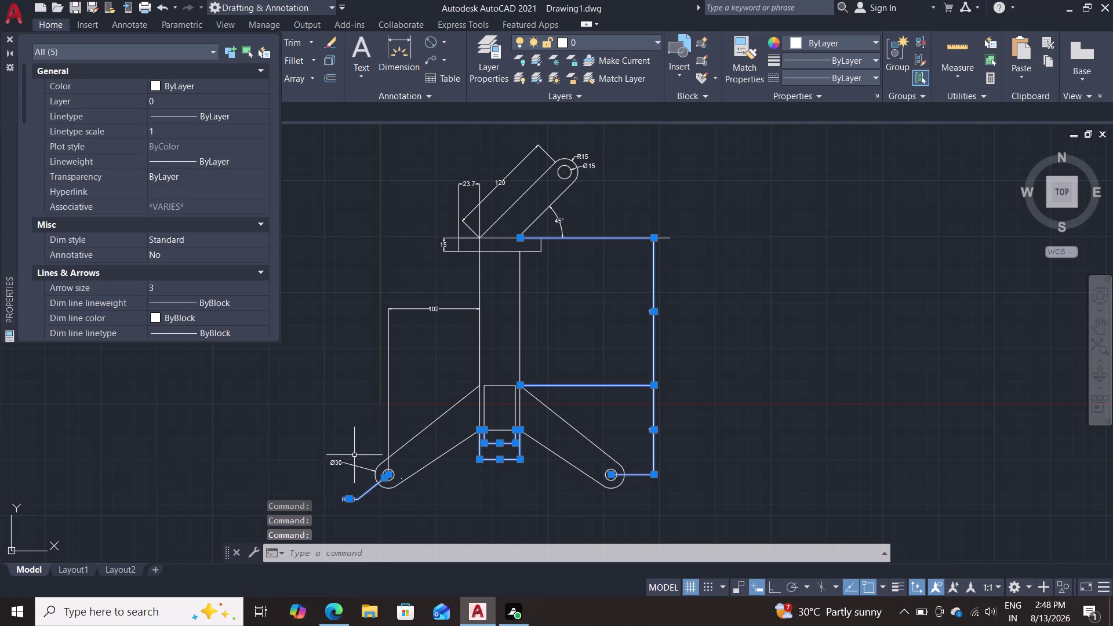
click(359, 466)
click(417, 308)
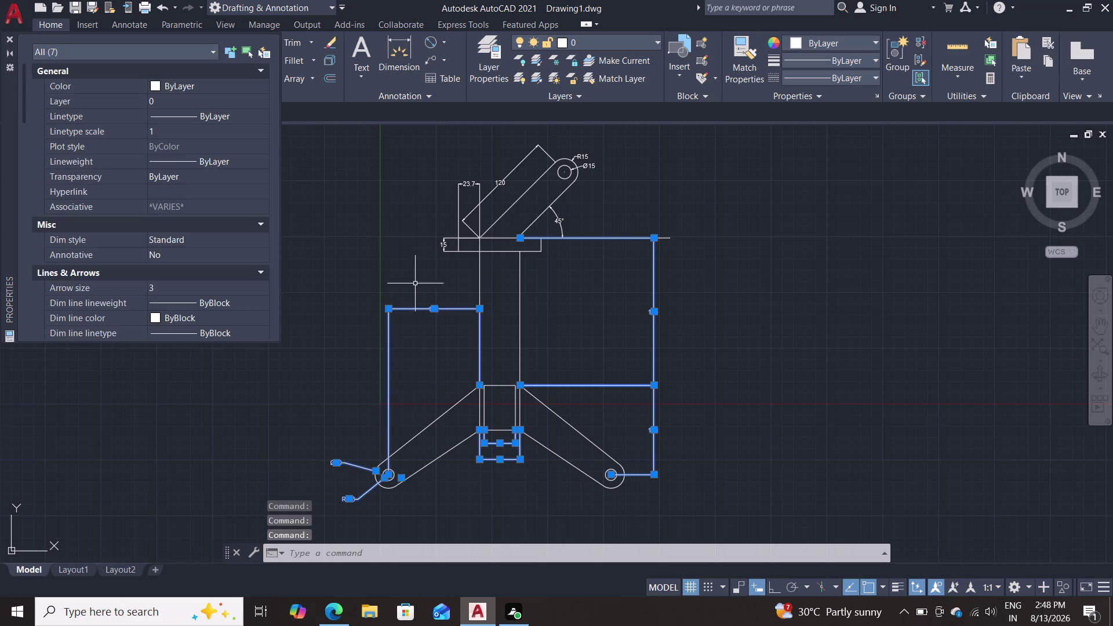
click(446, 250)
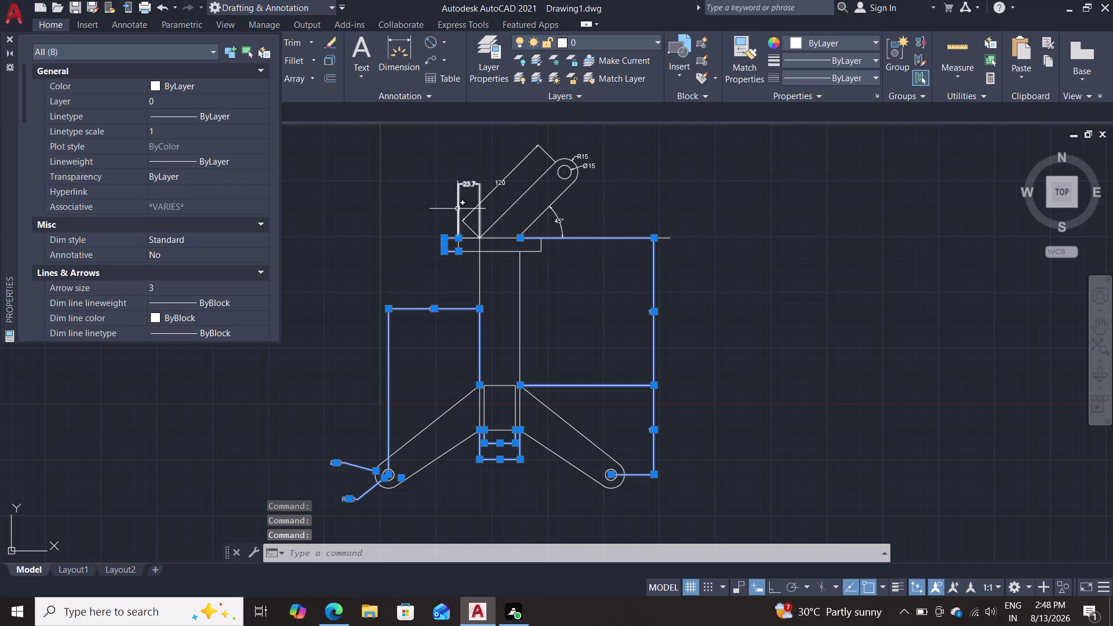
click(458, 209)
click(508, 174)
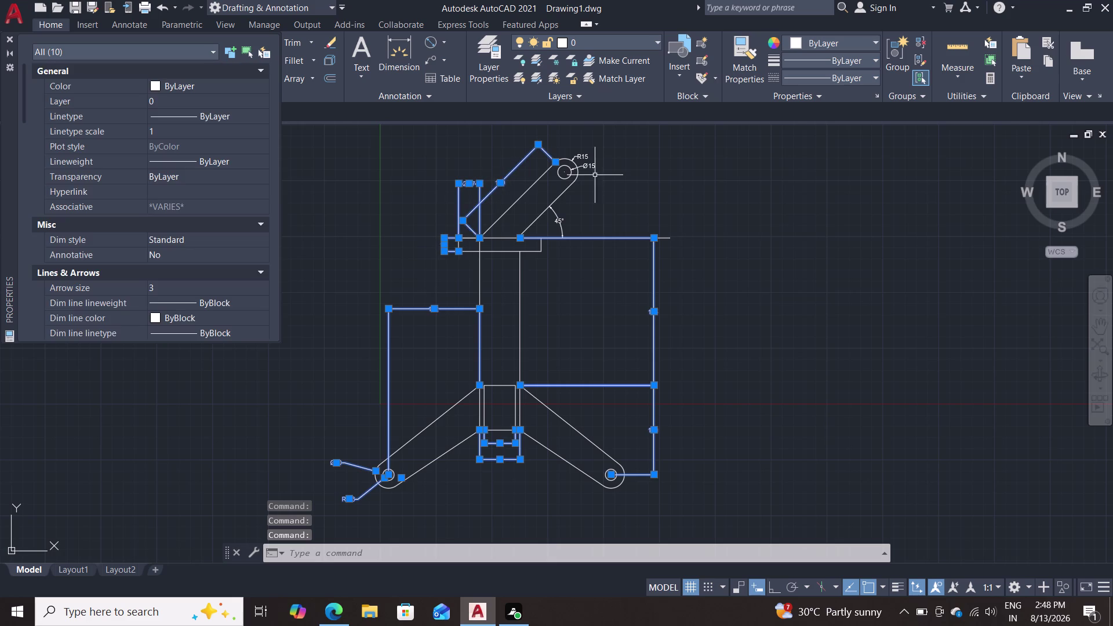
Add the 45° angle dimension and the R15 and Ø15 leaders to the selection.
scroll(up, 3)
double_click(512, 259)
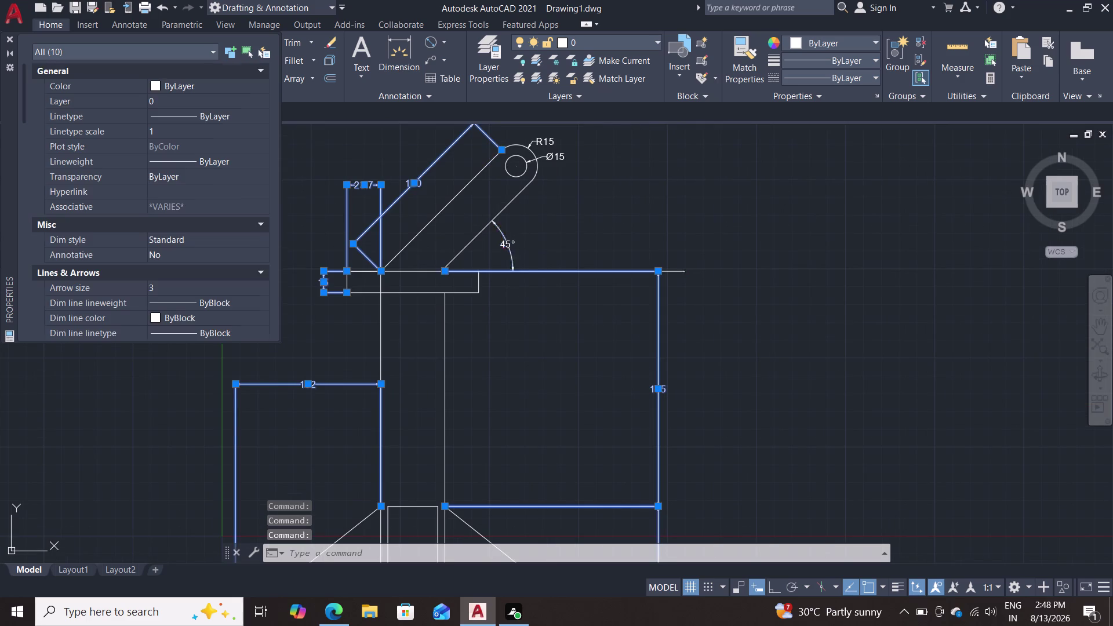
click(542, 155)
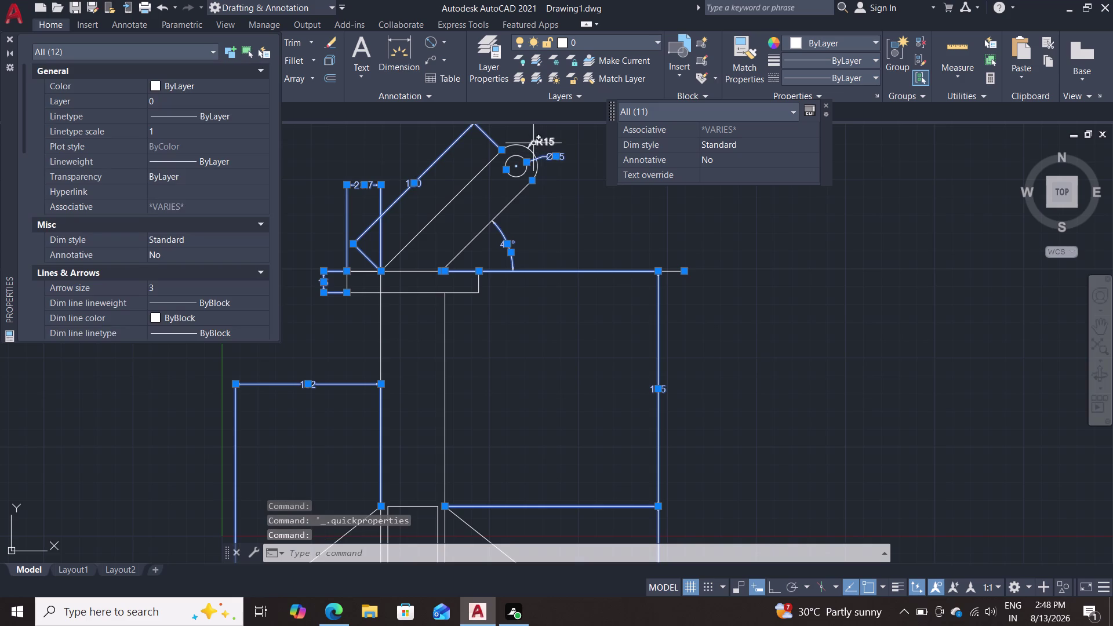
click(534, 142)
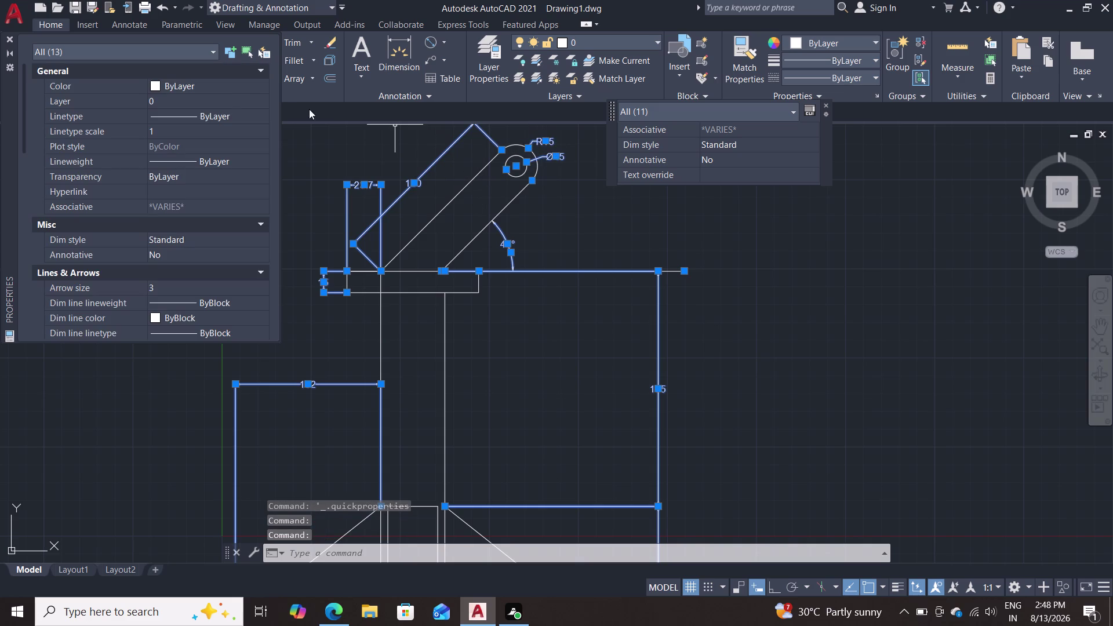
Set the selected dimensions' colour to Green and clear the selection.
click(244, 87)
click(249, 87)
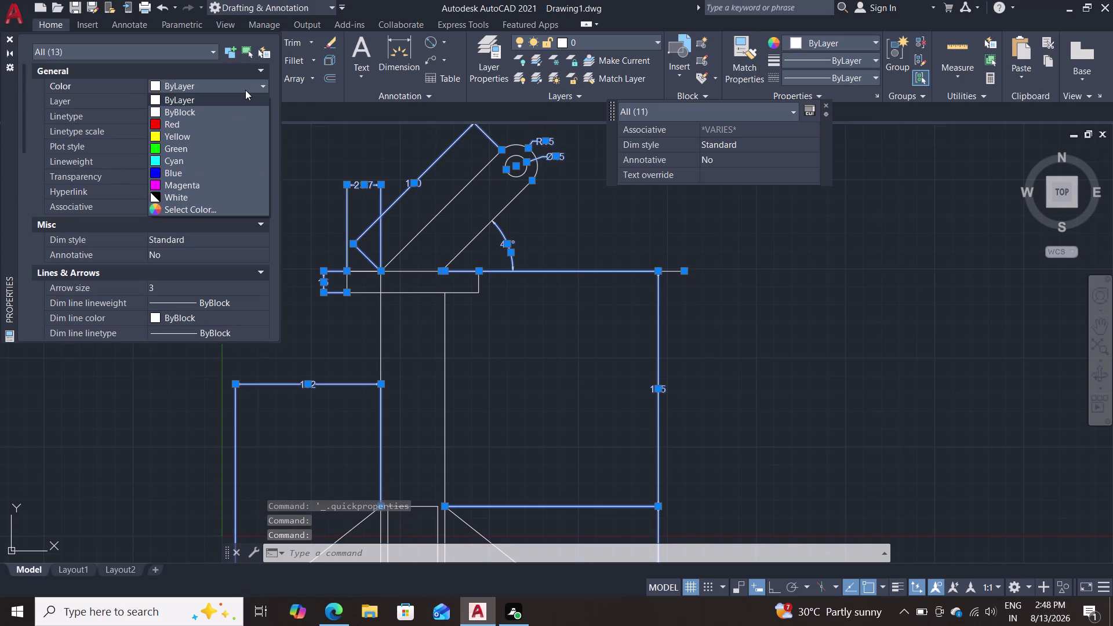
triple_click(201, 146)
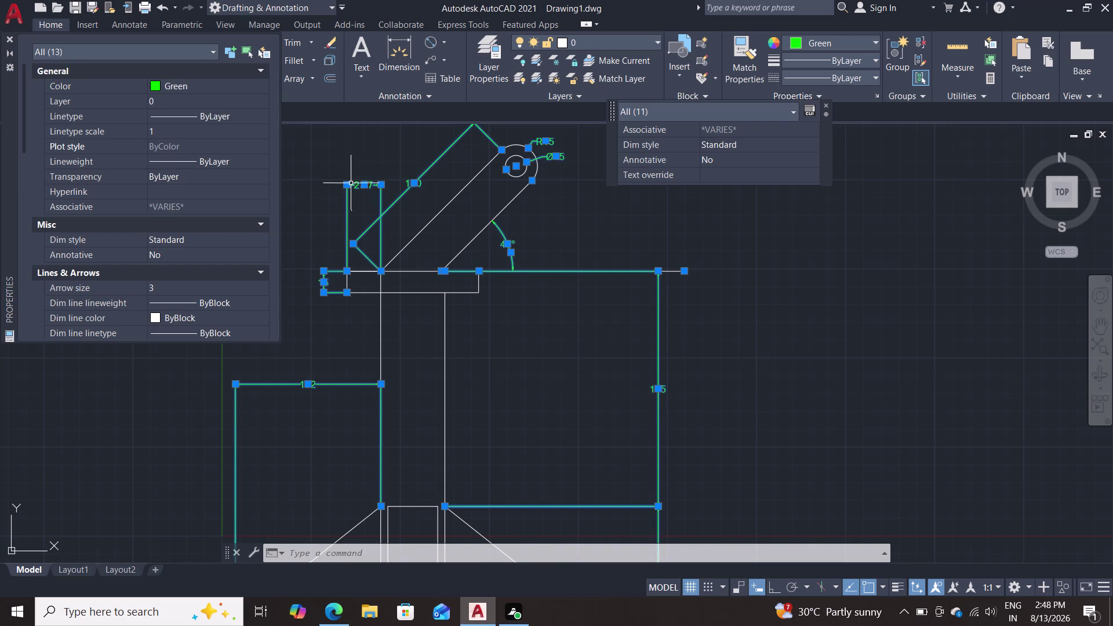
click(10, 40)
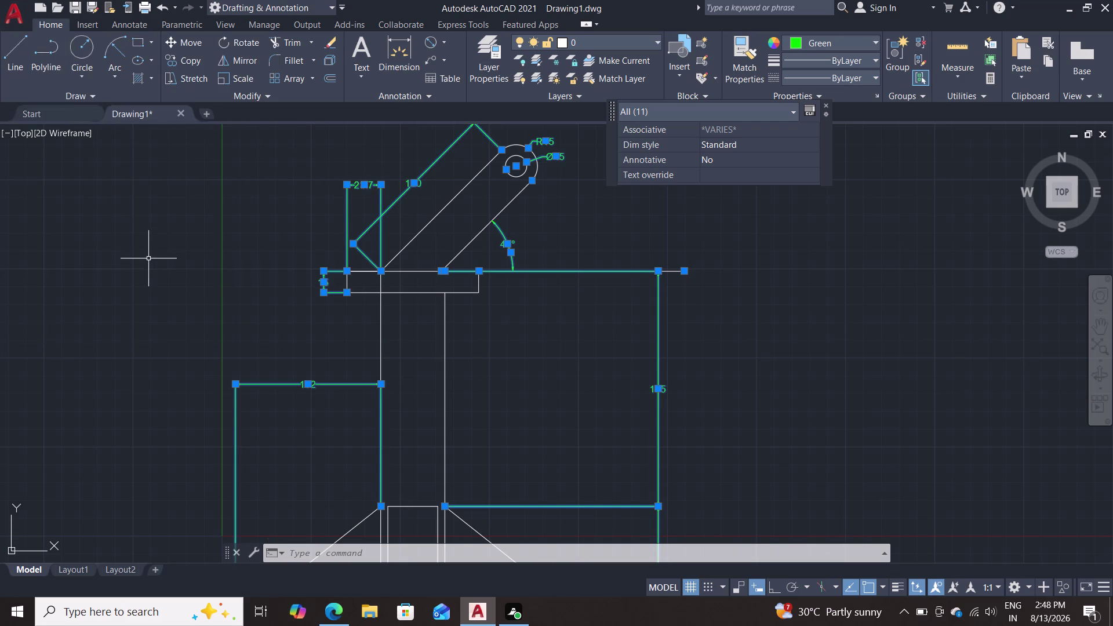
key(Escape)
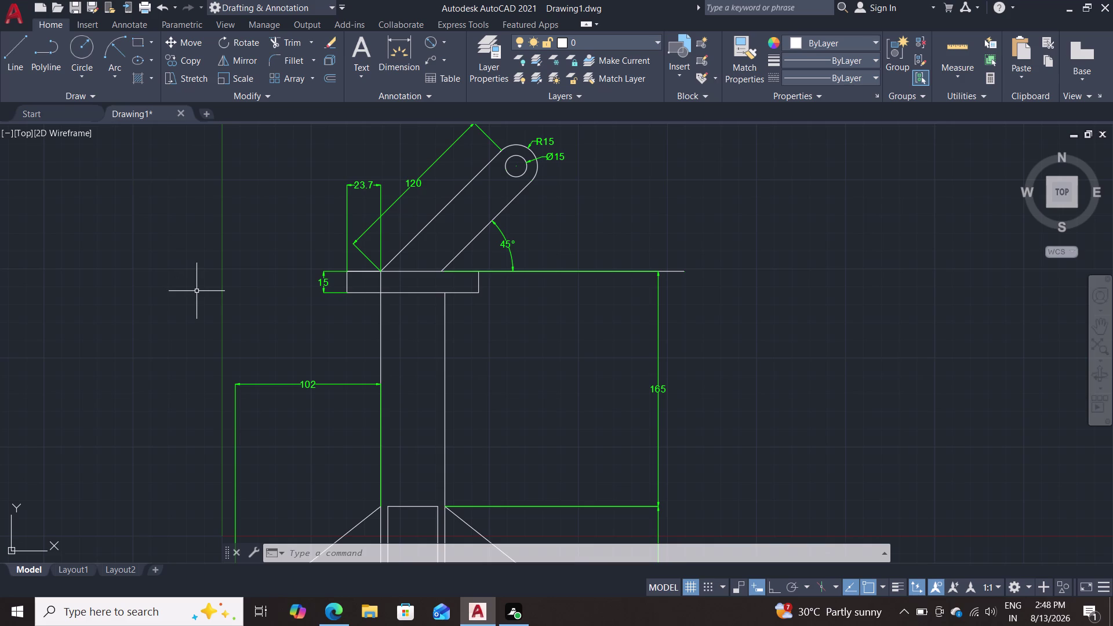
Erase the leftover horizontal helper line at the top plate.
scroll(down, 3)
scroll(up, 3)
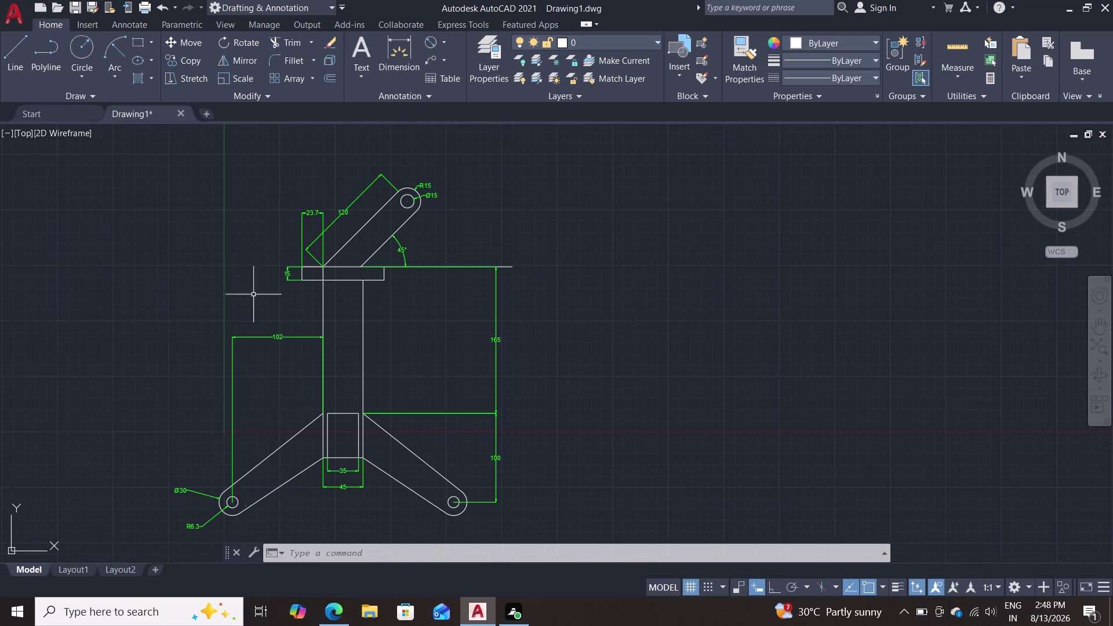
scroll(up, 3)
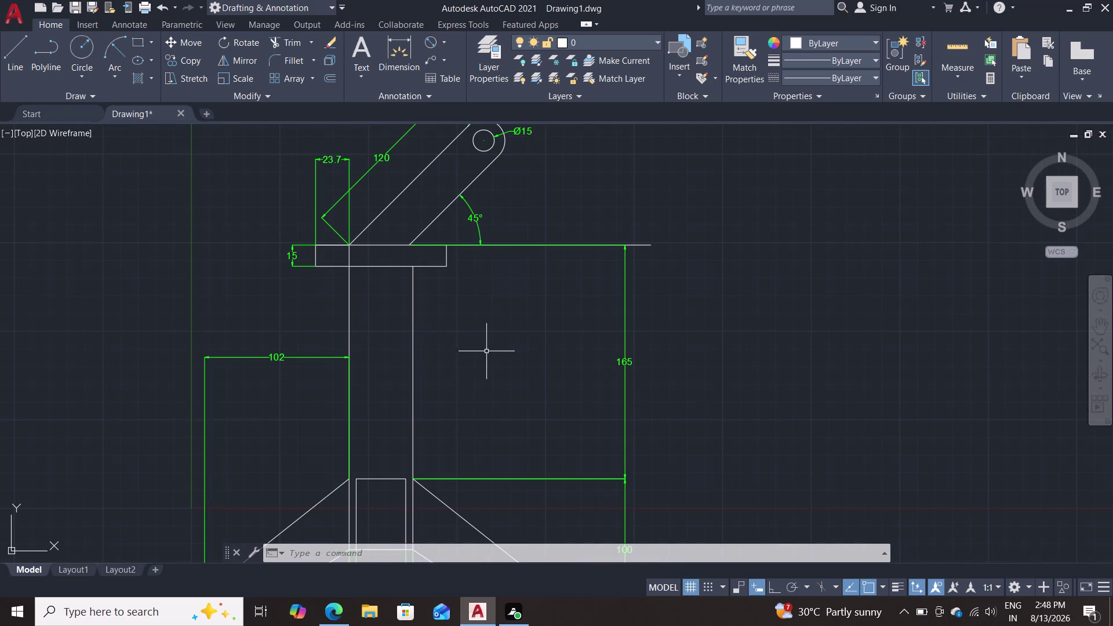
double_click(641, 243)
key(Delete)
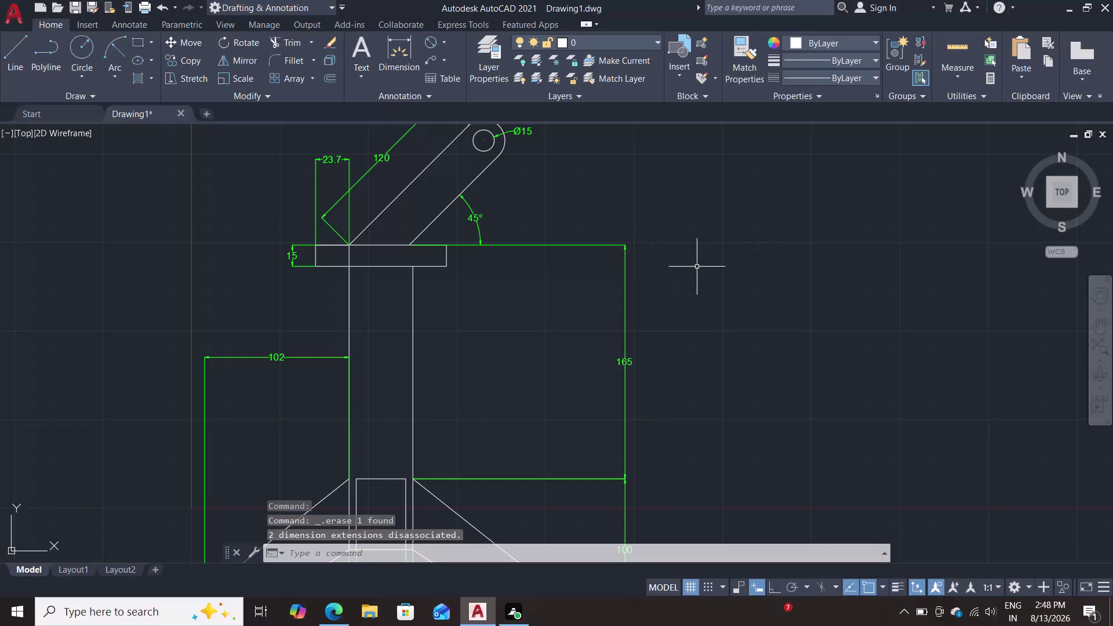
Pan and zoom over the lower and upper parts to review the drawing.
scroll(down, 3)
middle_drag(707, 277, 731, 182)
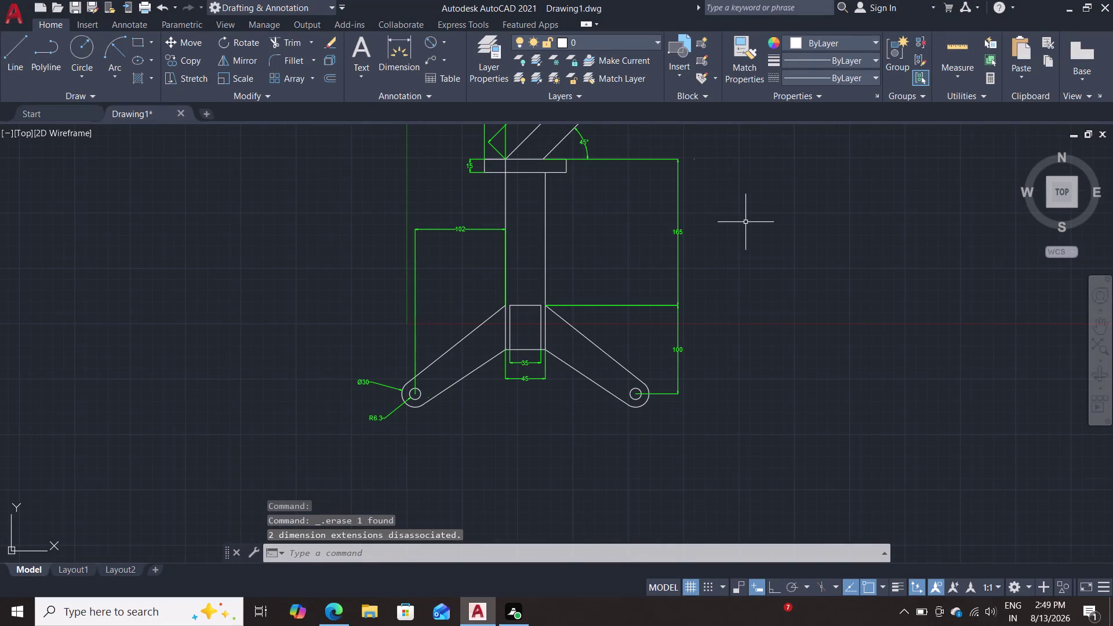
scroll(up, 3)
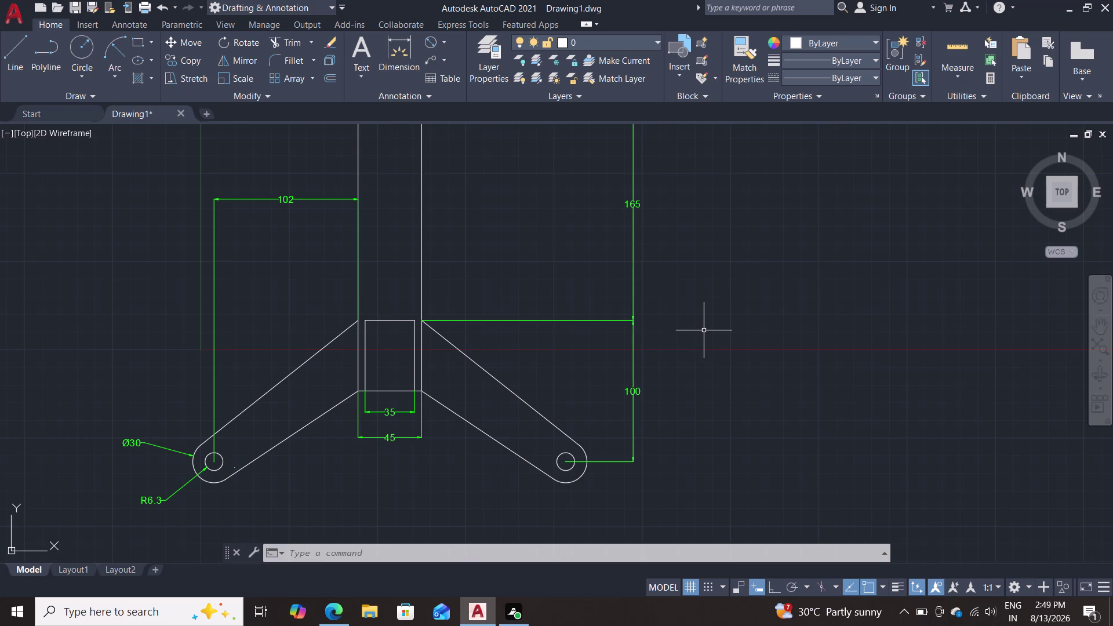
scroll(down, 3)
scroll(up, 3)
middle_drag(716, 322, 739, 448)
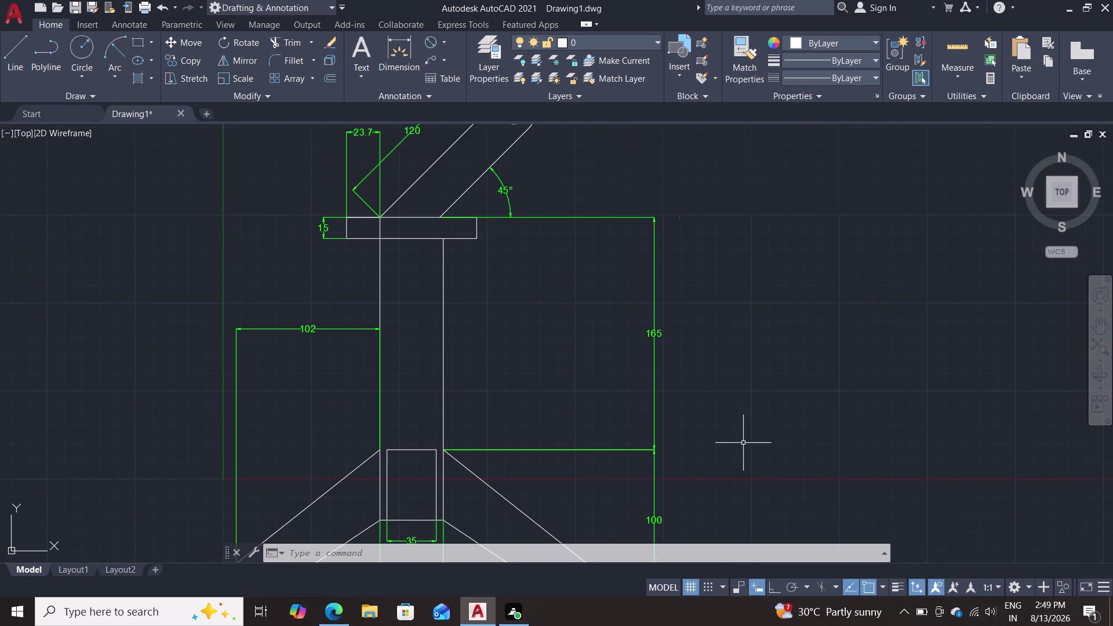
scroll(down, 3)
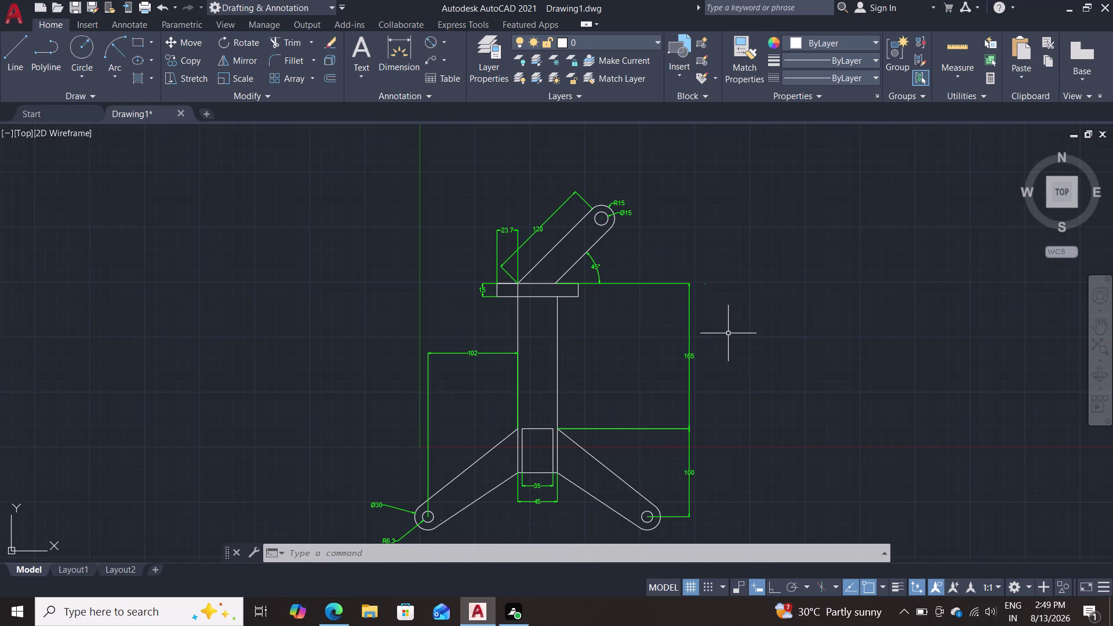
Change the Standard dimension style's arrow size to 4 and close the style dialogs.
key(d)
key(Return)
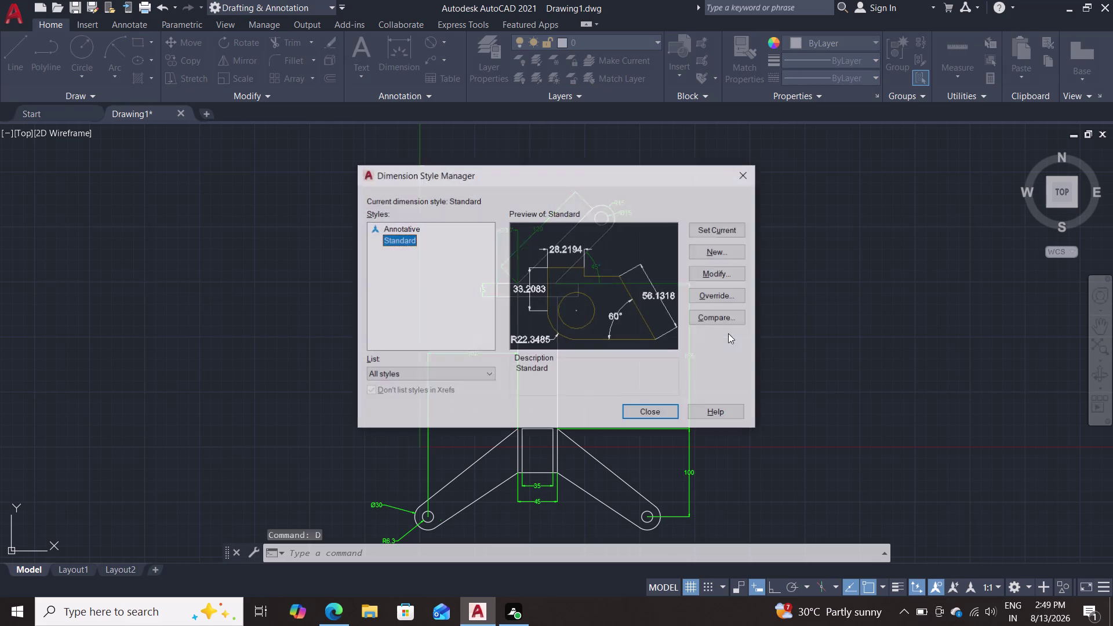
double_click(707, 271)
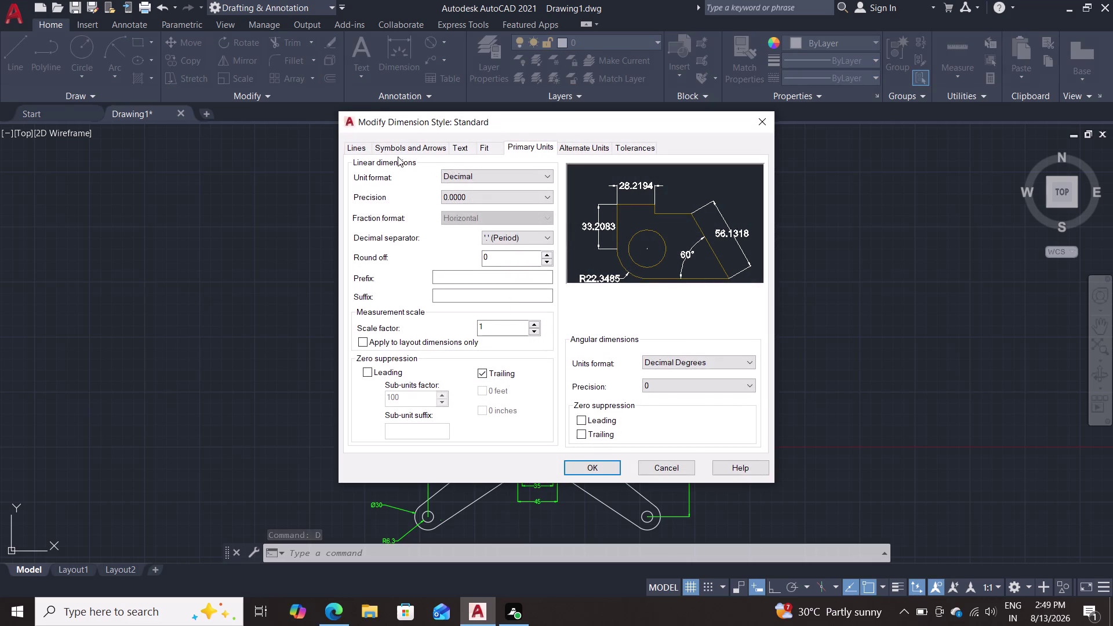
click(408, 149)
click(376, 285)
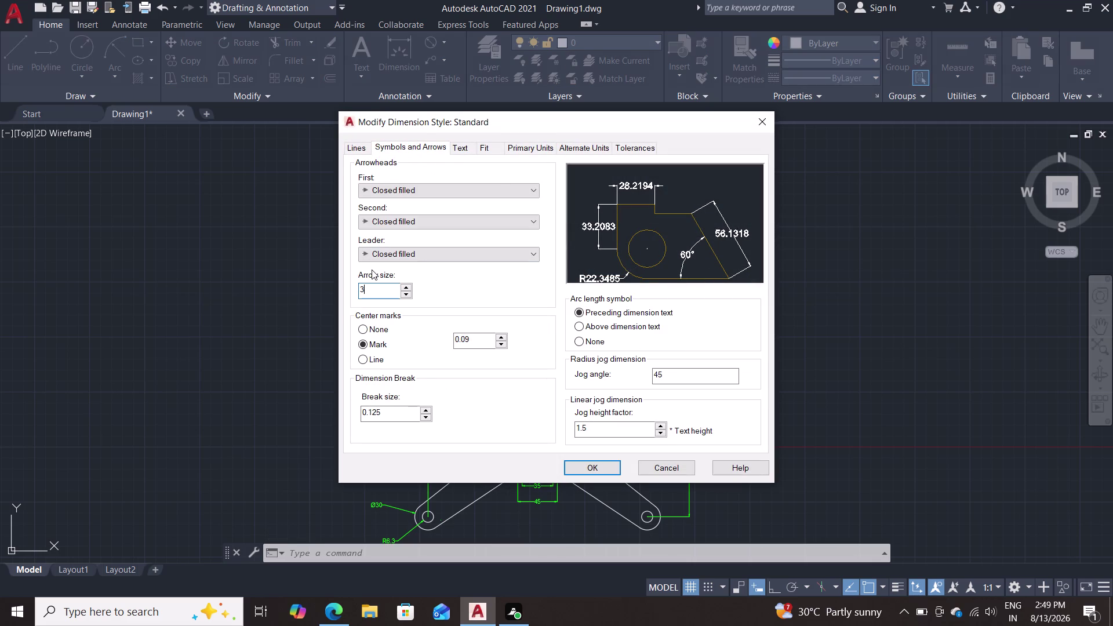
key(BackSpace)
key(4)
key(Return)
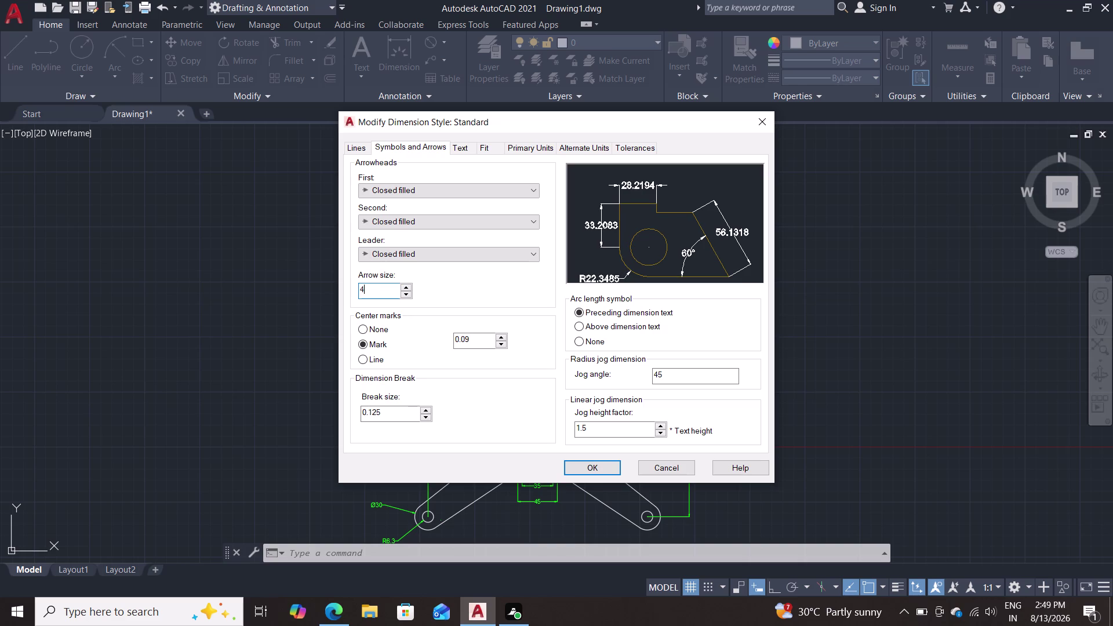
click(606, 466)
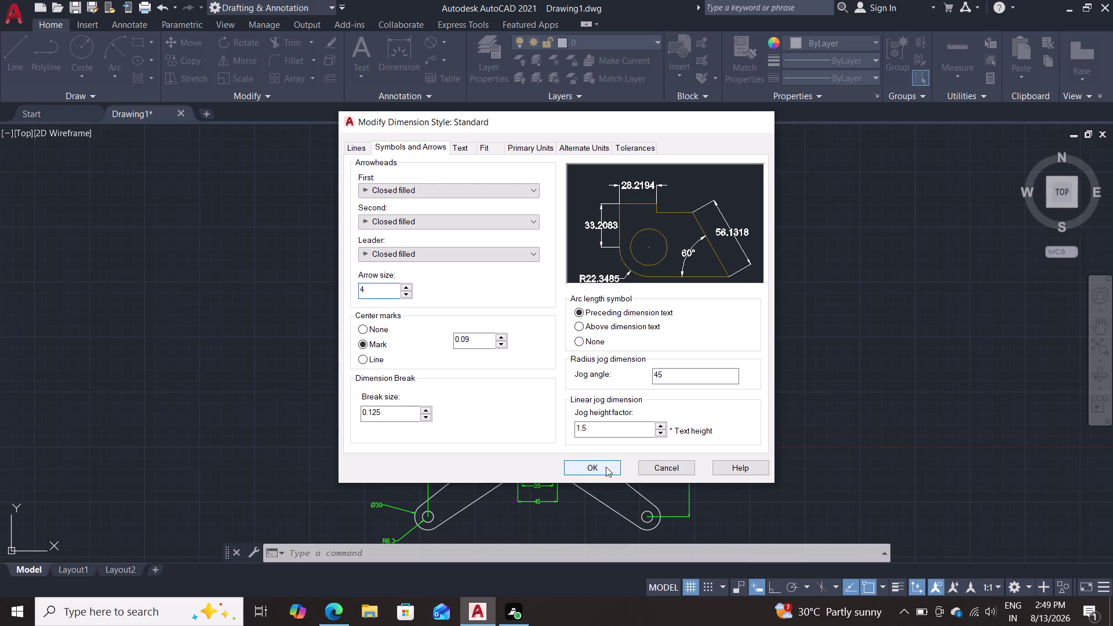
click(659, 412)
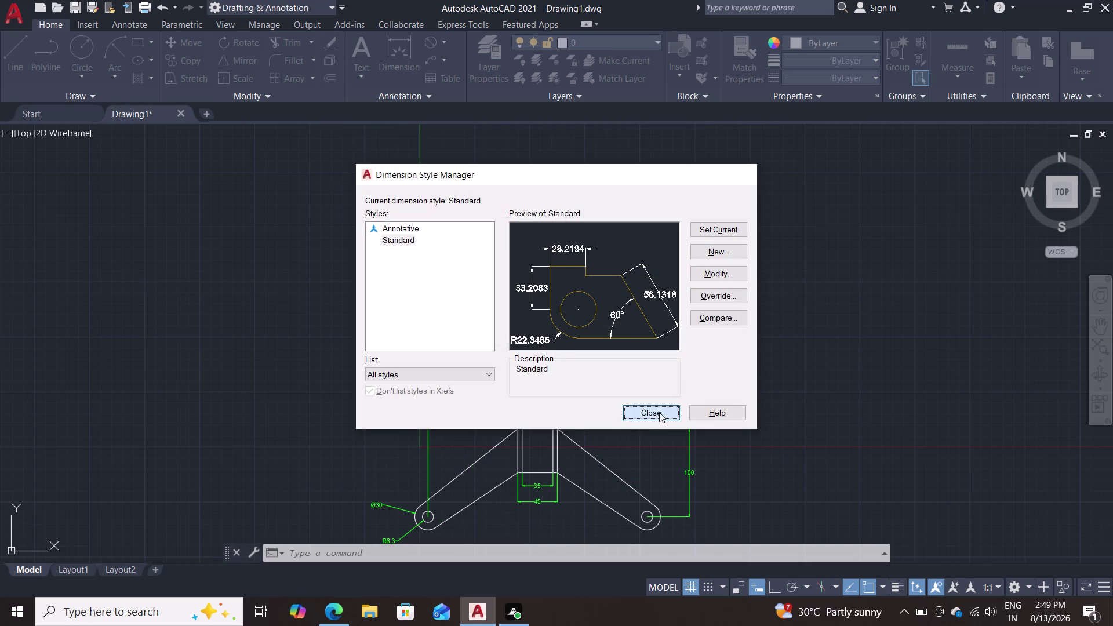
scroll(up, 3)
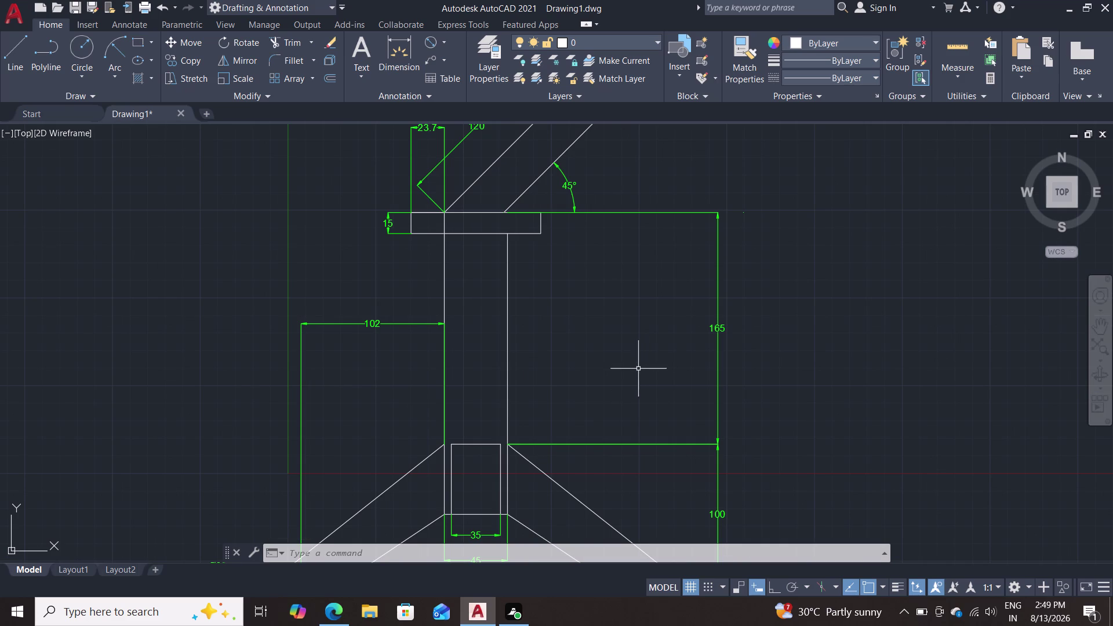
scroll(down, 3)
scroll(up, 3)
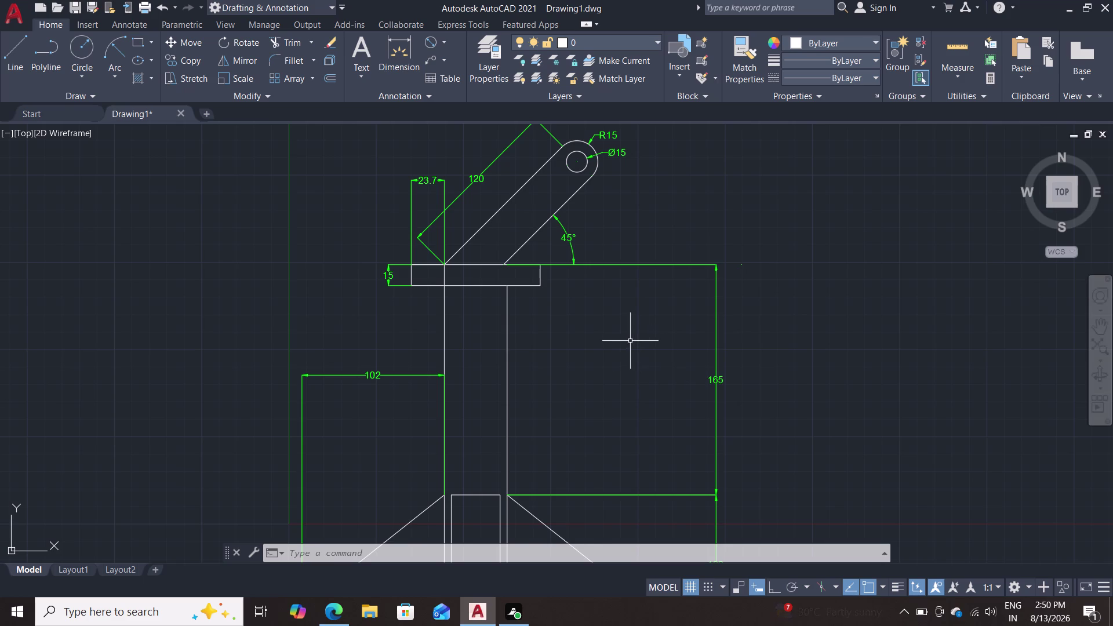
scroll(down, 3)
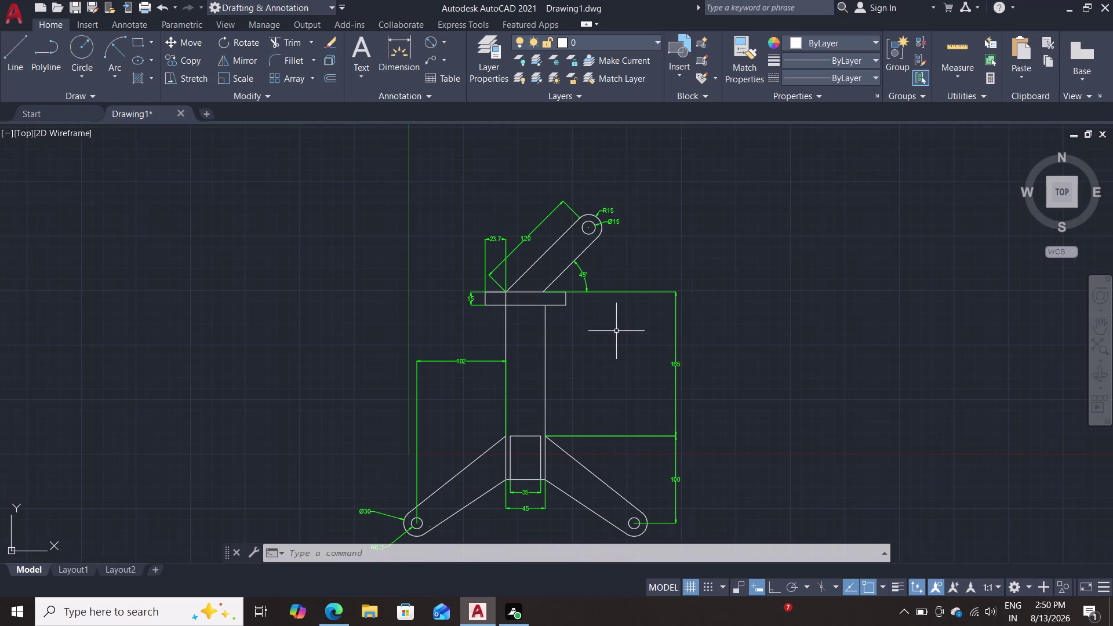
middle_drag(633, 354, 645, 312)
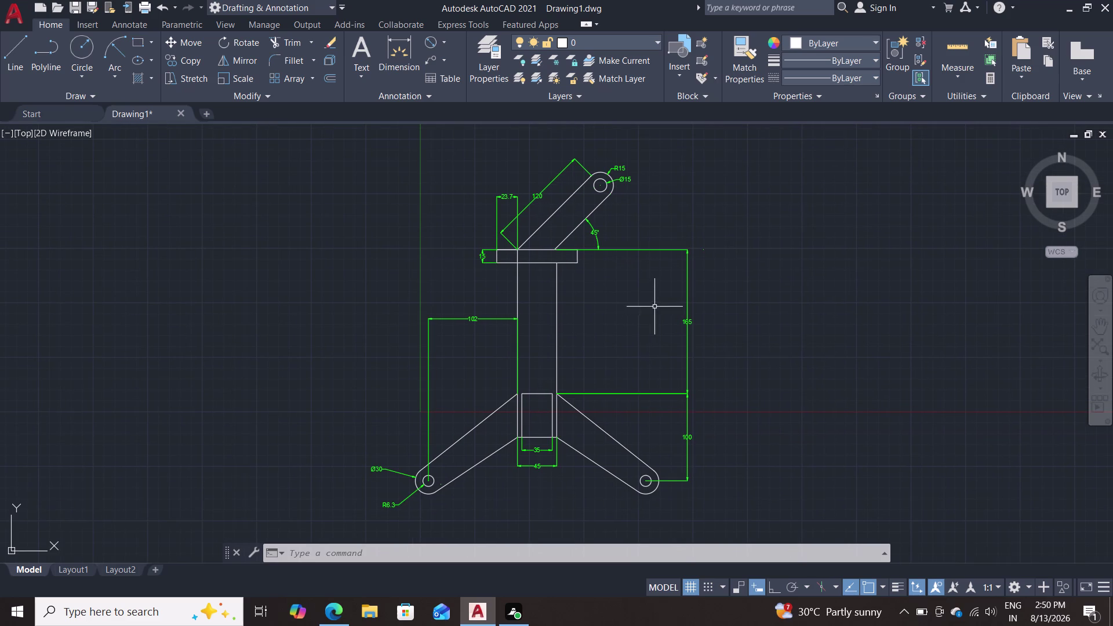
click(8, 10)
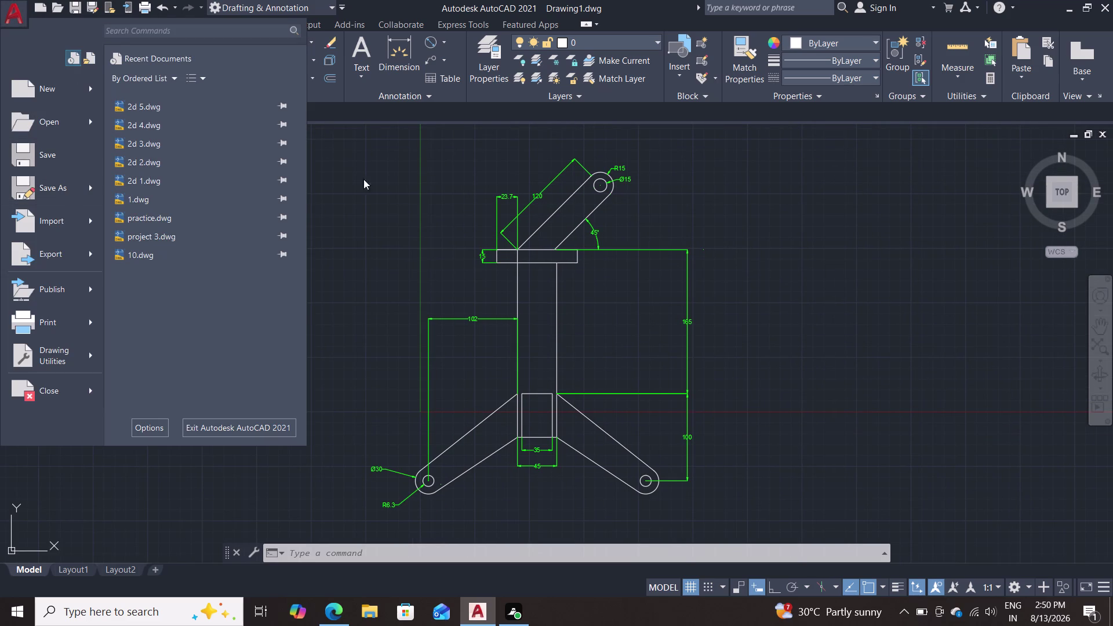
key(Escape)
key(Escape)
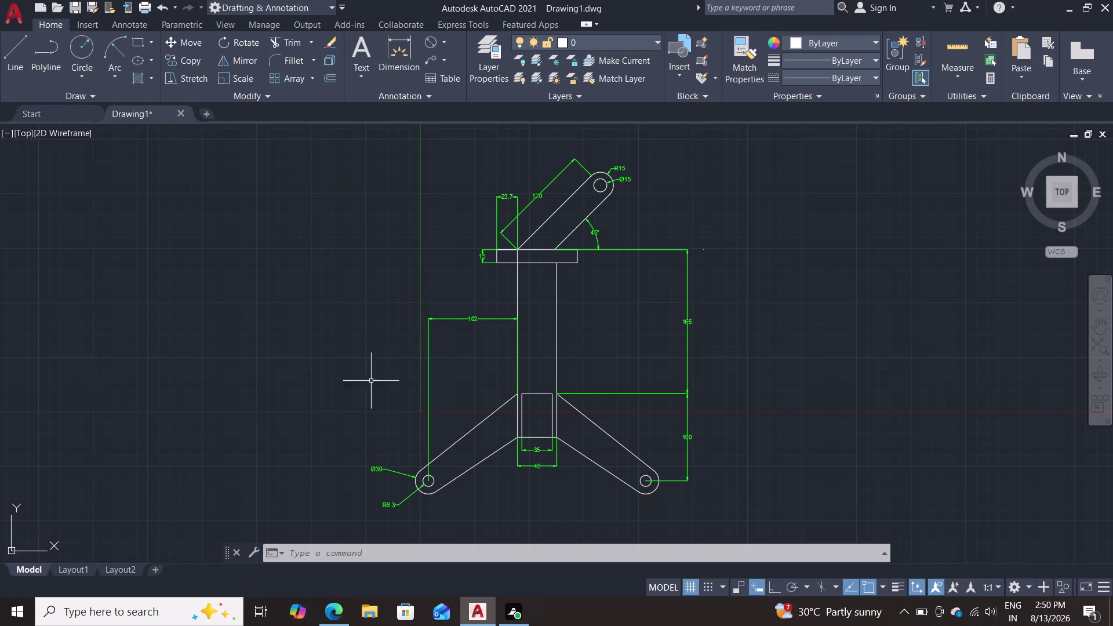
scroll(up, 3)
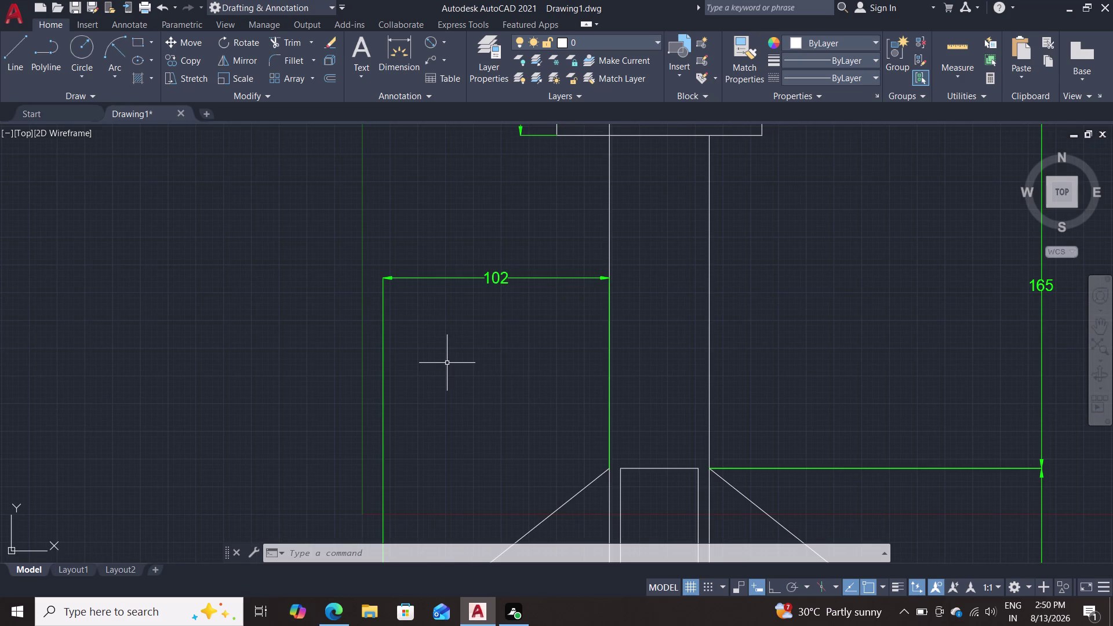
scroll(down, 3)
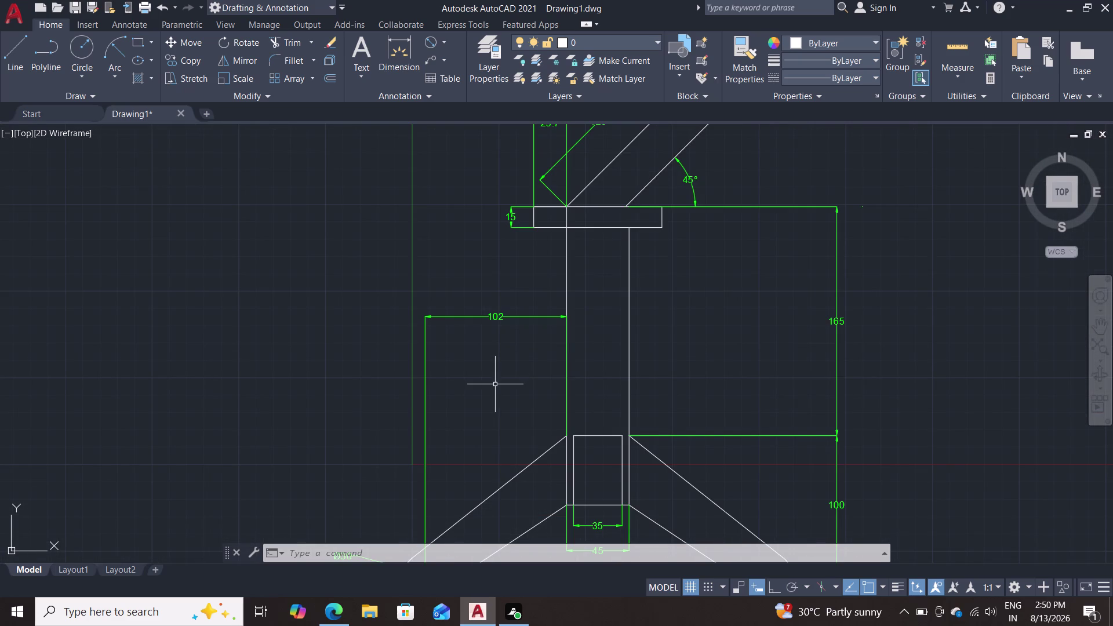
middle_drag(665, 342, 667, 281)
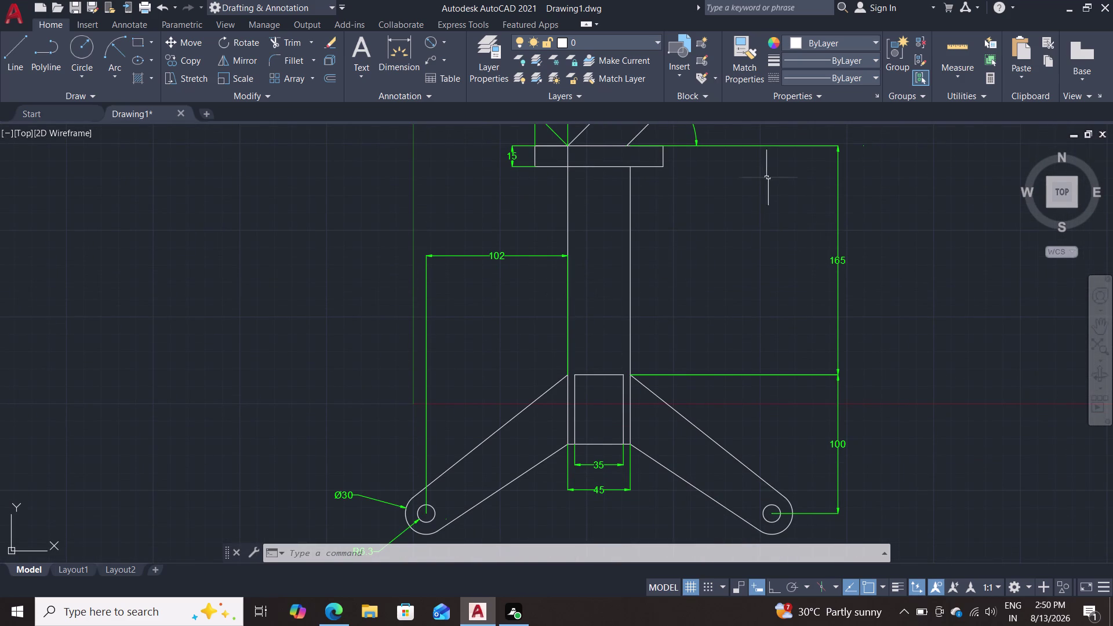
click(414, 52)
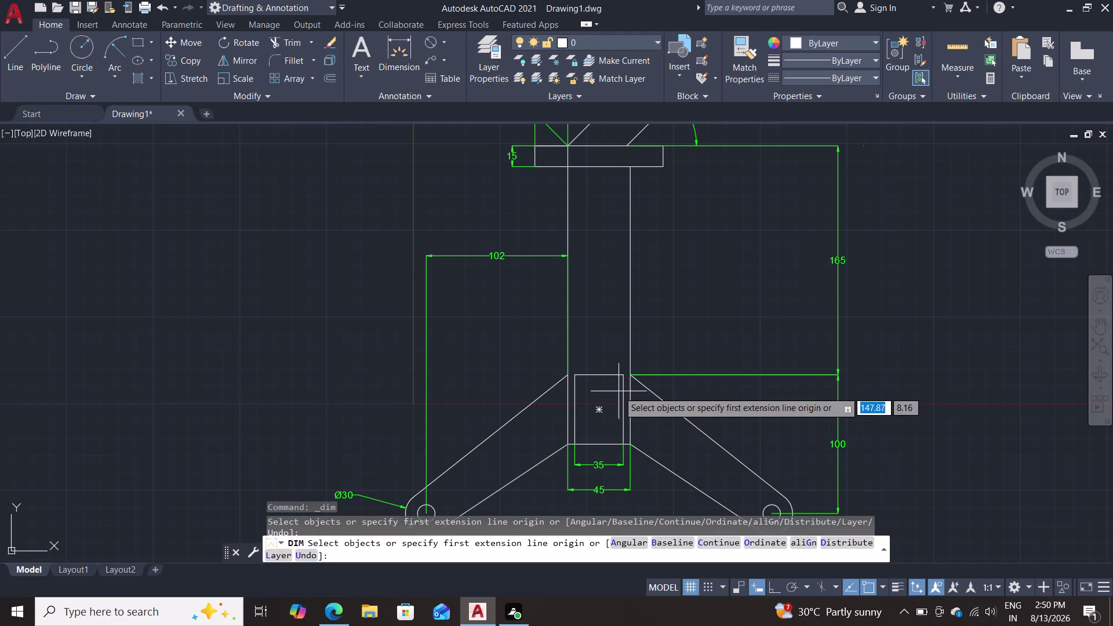
Place a vertical 50 dimension for the block's height, right of the block.
double_click(625, 376)
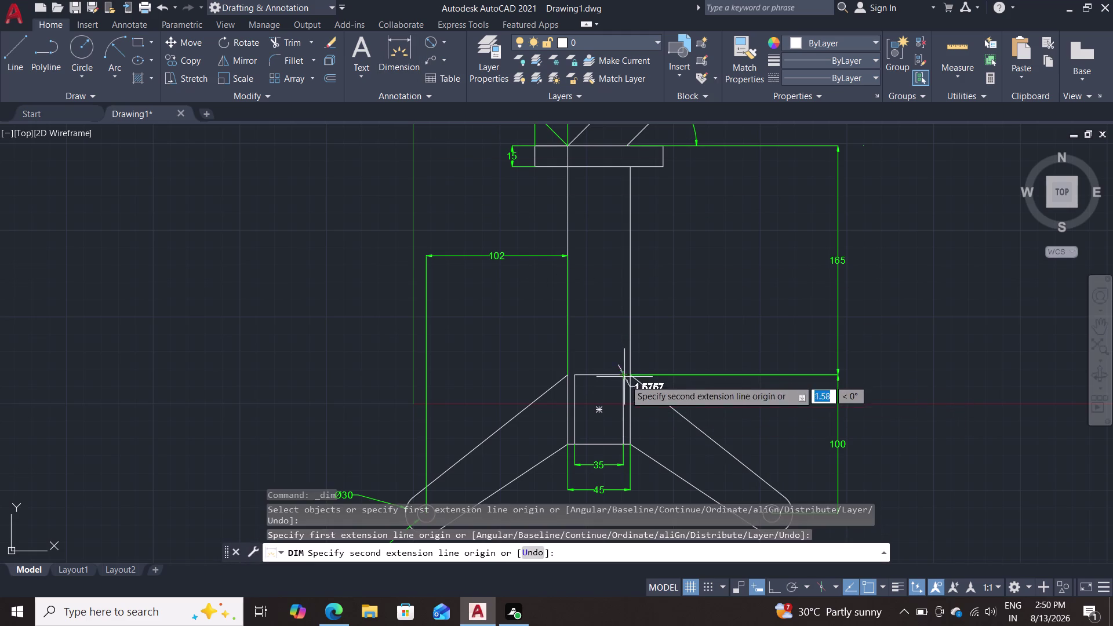
click(621, 443)
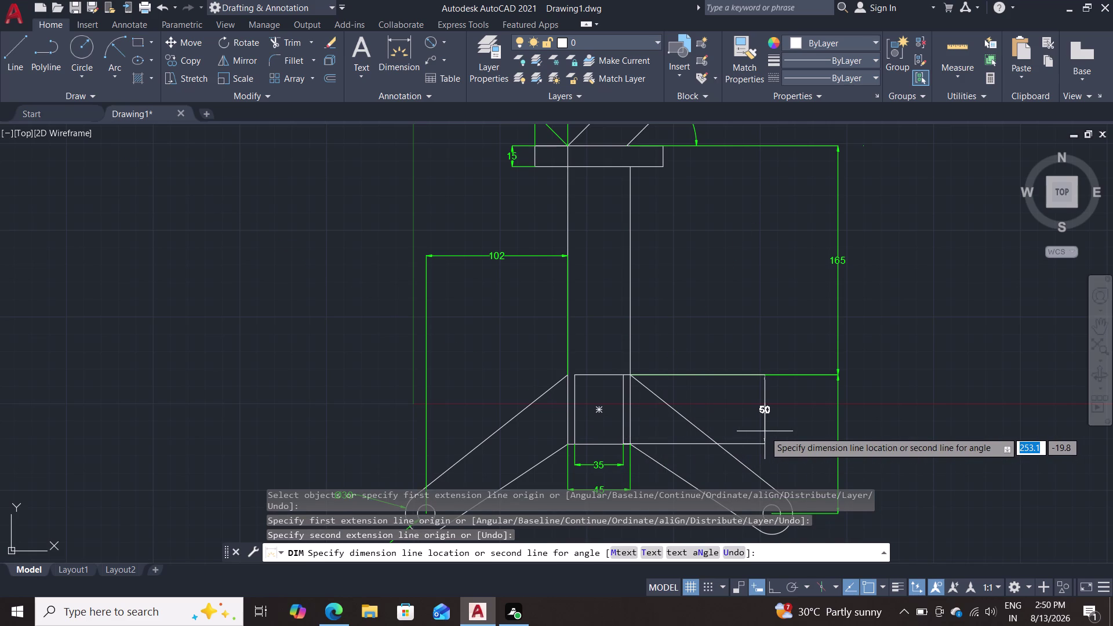
click(766, 430)
click(763, 392)
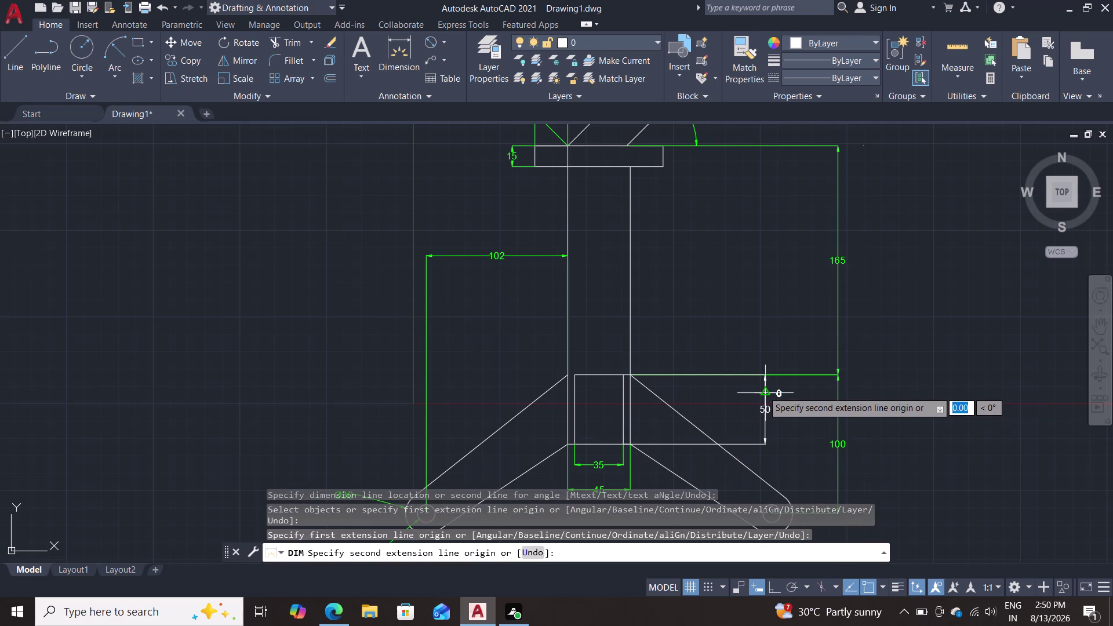
key(Escape)
Colour the new 50 dimension green through the Properties palette, then close it.
click(765, 390)
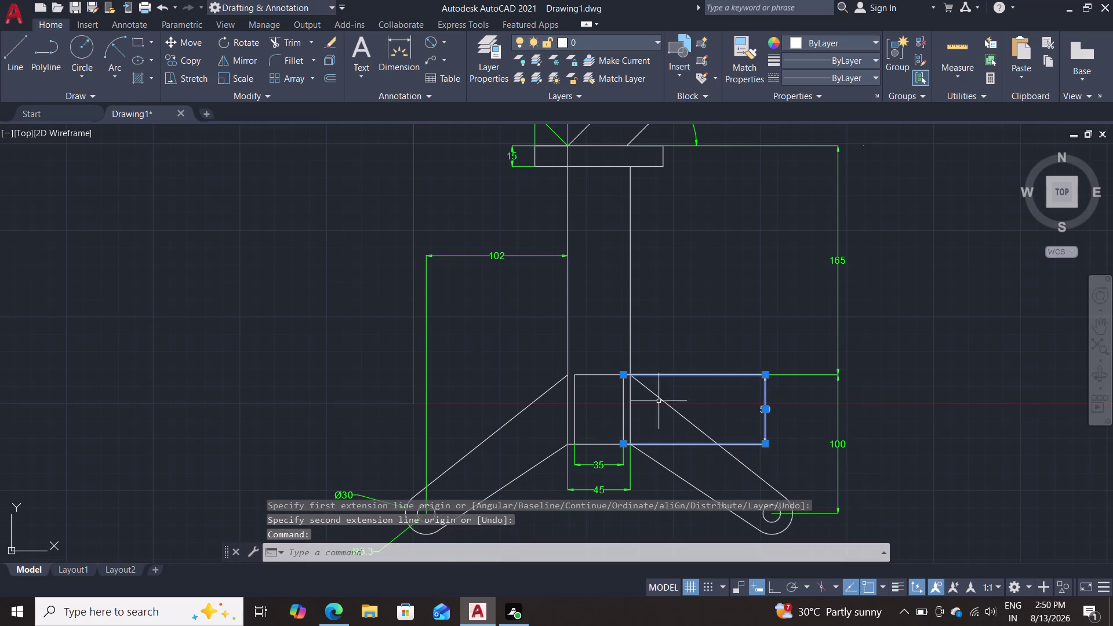
text(p)
text(r)
key(Return)
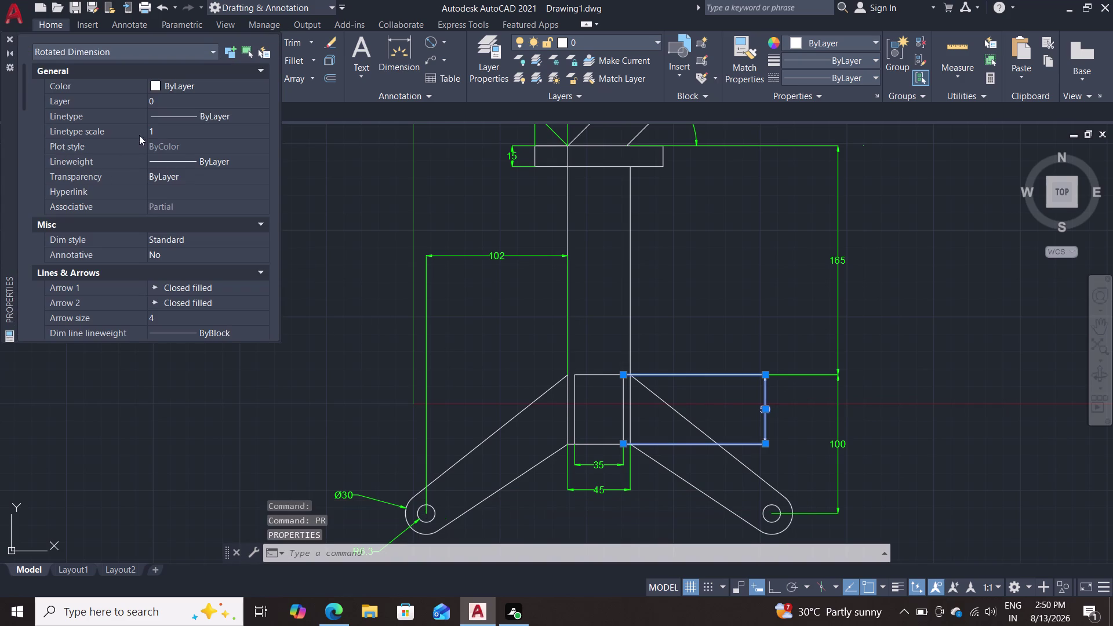
click(191, 84)
click(191, 83)
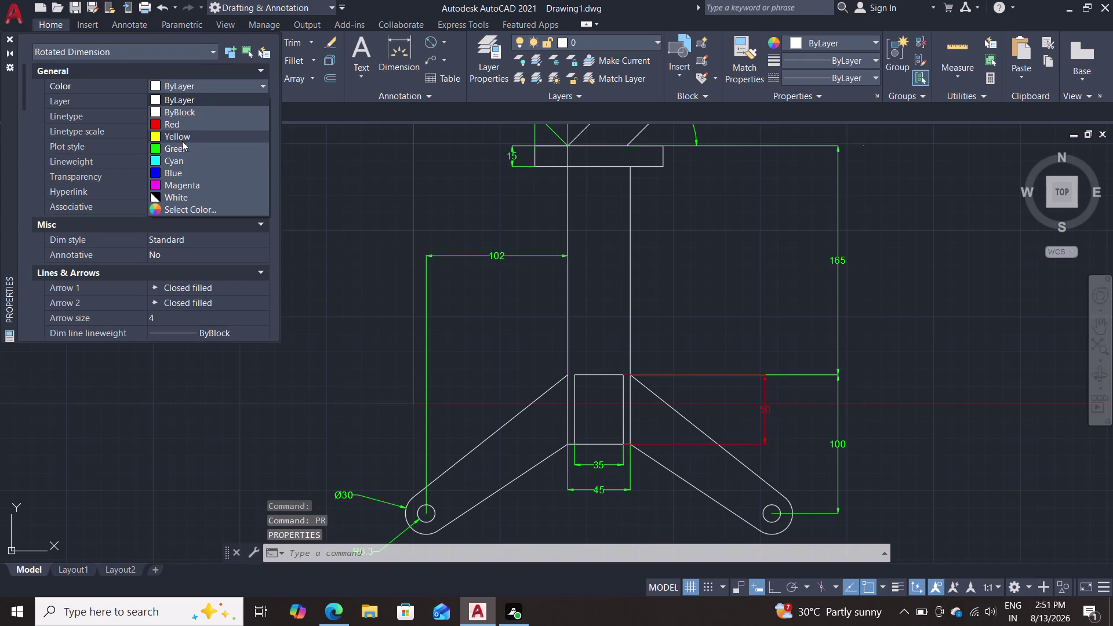
click(180, 144)
key(Escape)
key(Escape)
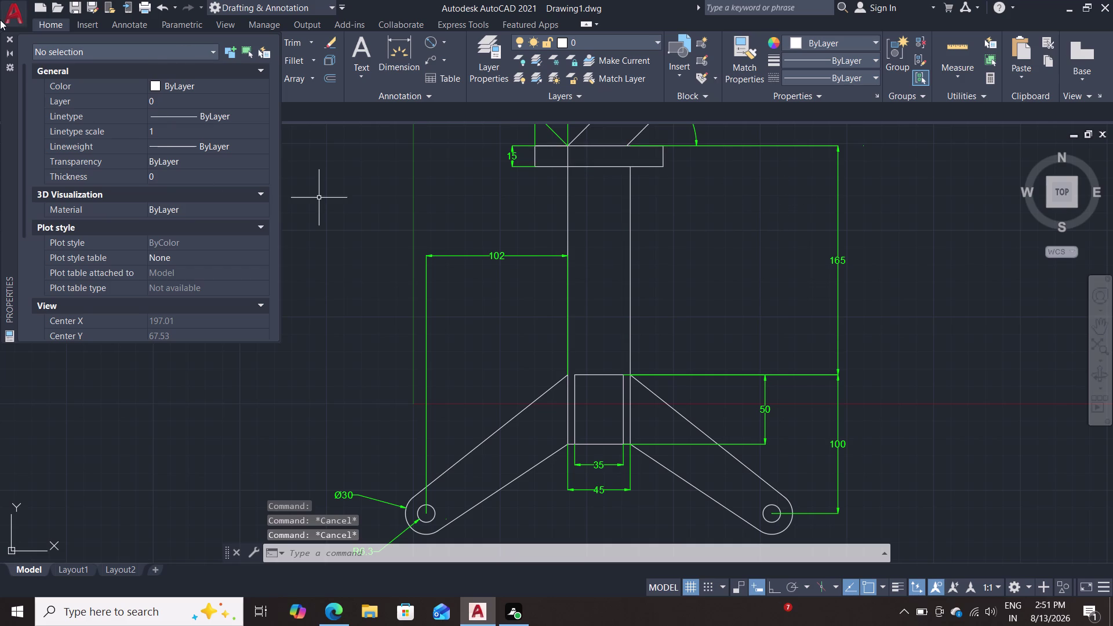
click(5, 35)
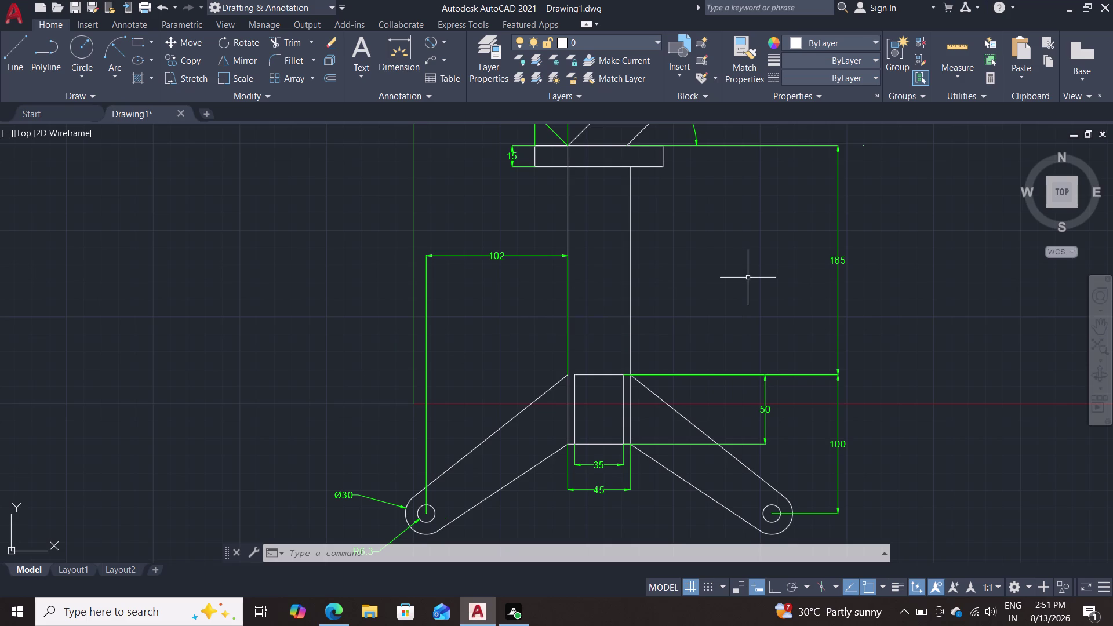
Choose Save As from the application menu.
click(12, 20)
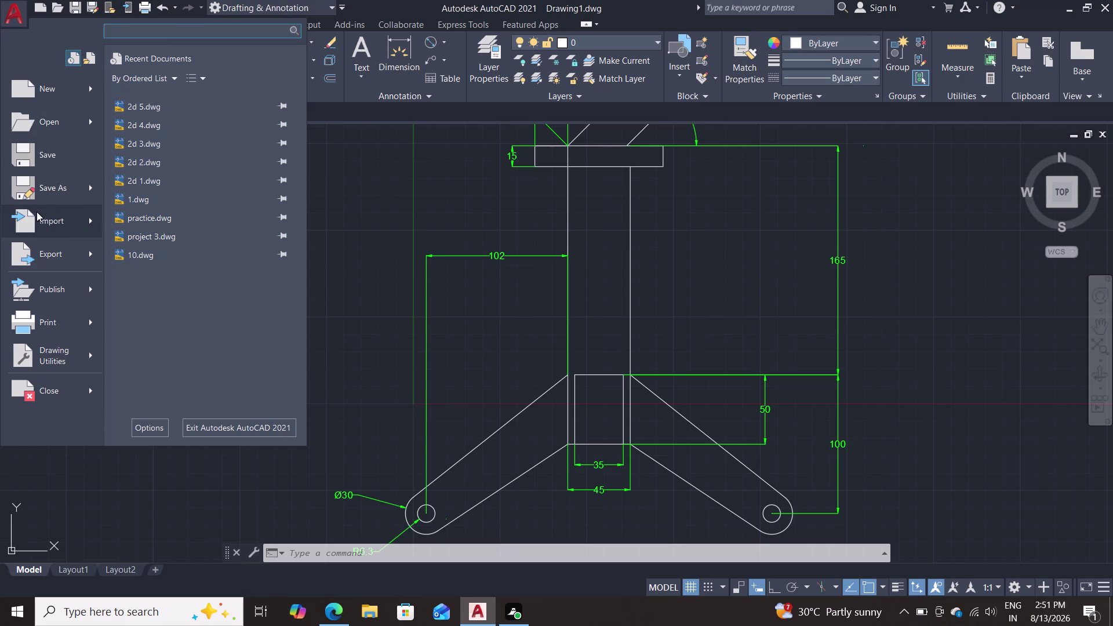
click(56, 195)
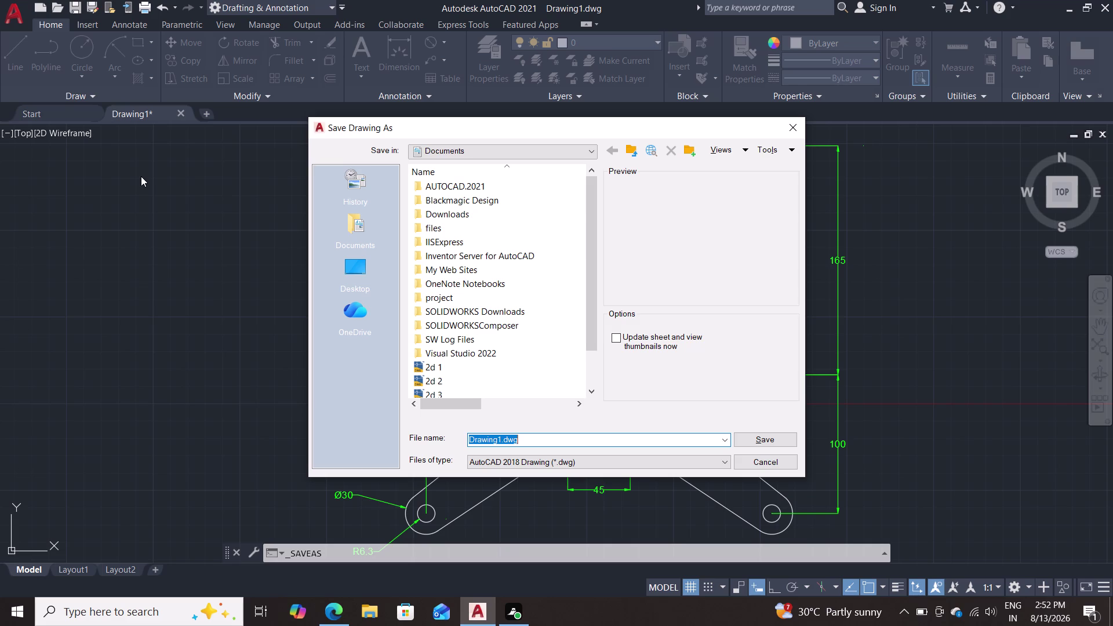
Save the drawing as '2d 6.dwg'.
text(2d)
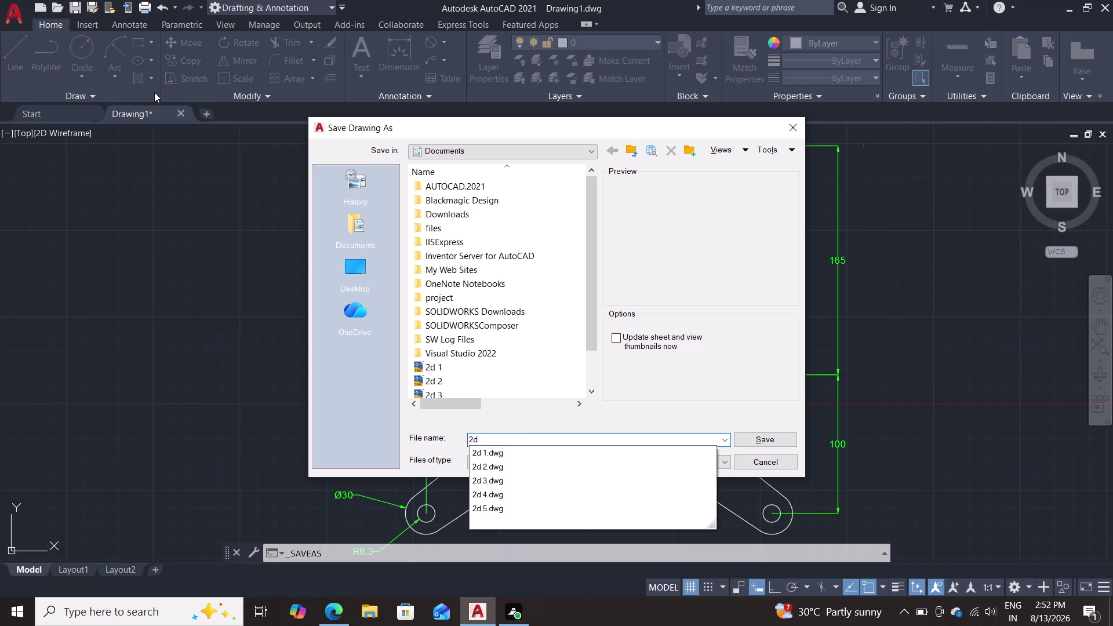
key(space)
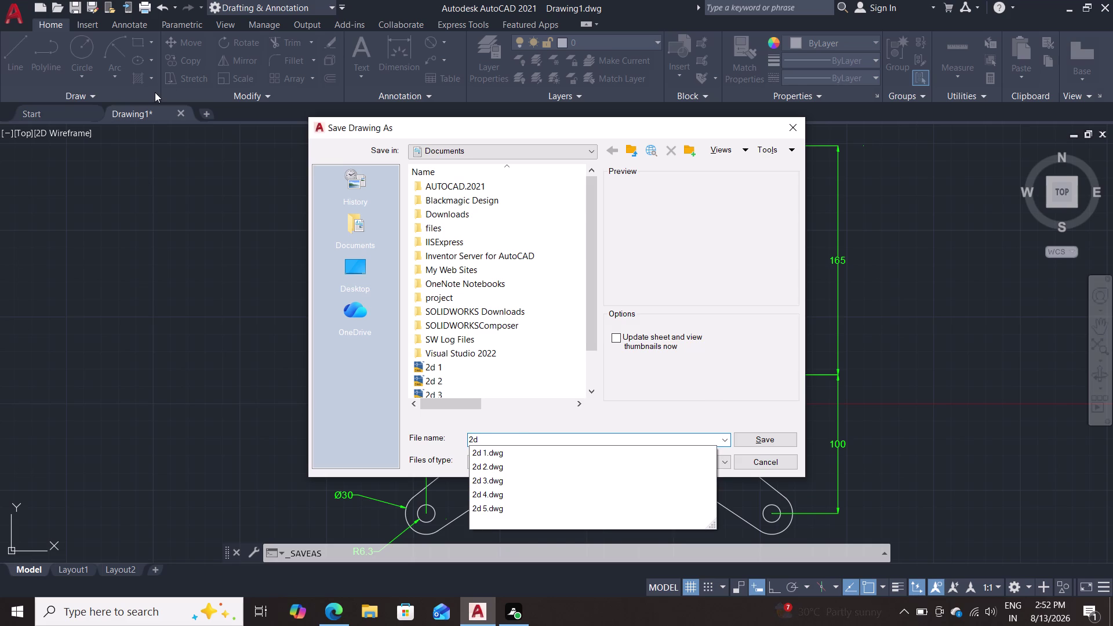
key(6)
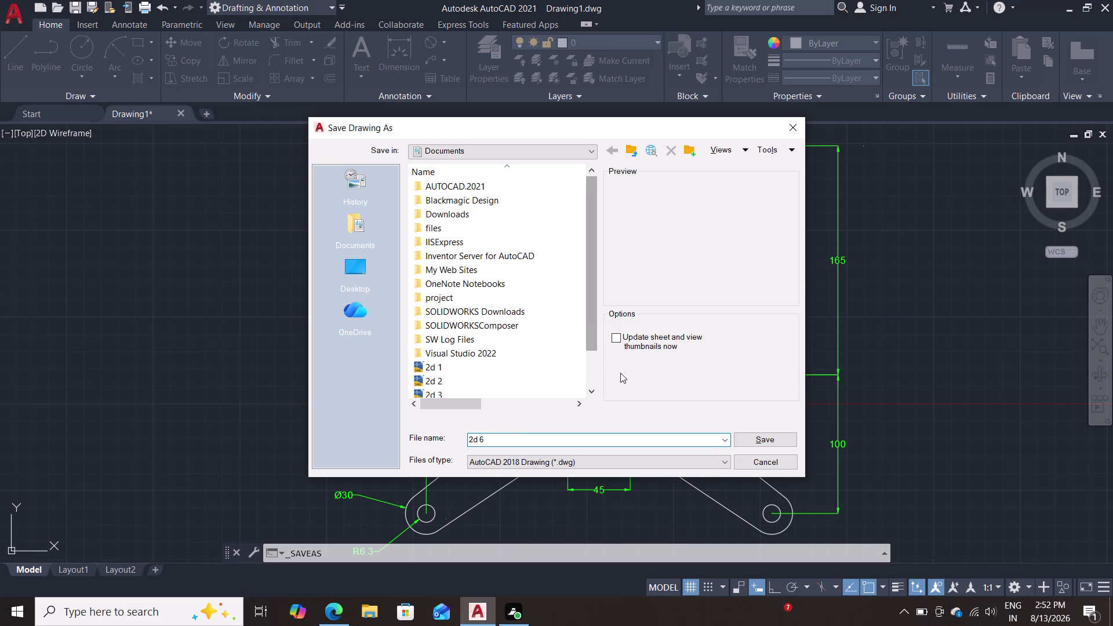
click(761, 437)
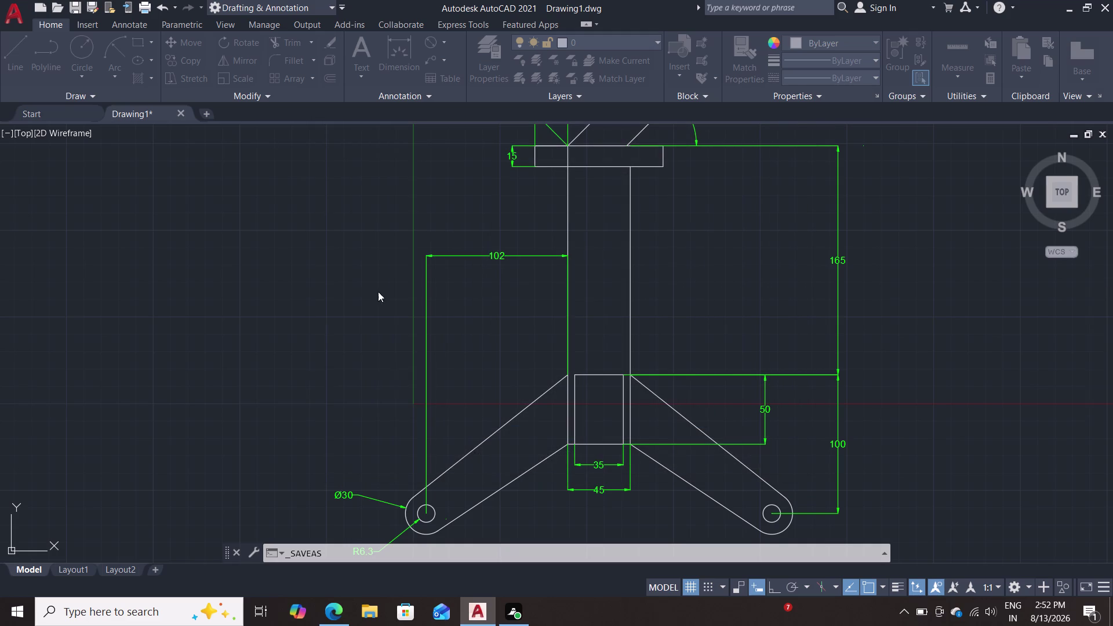
click(16, 13)
click(13, 14)
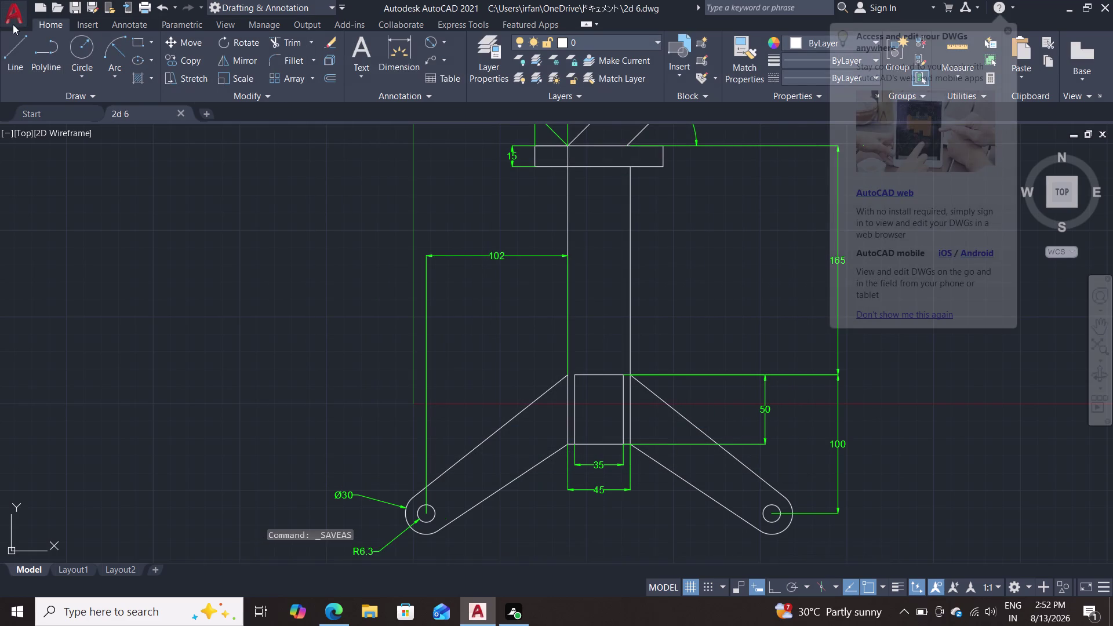